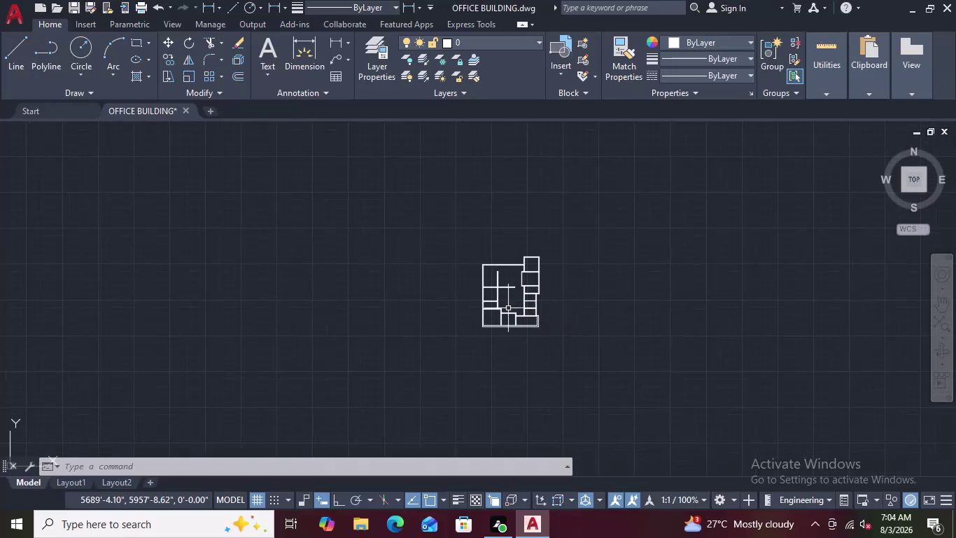
Draw a 4' vertical line with Ortho on, in empty space left of the plan.
scroll(up, 3)
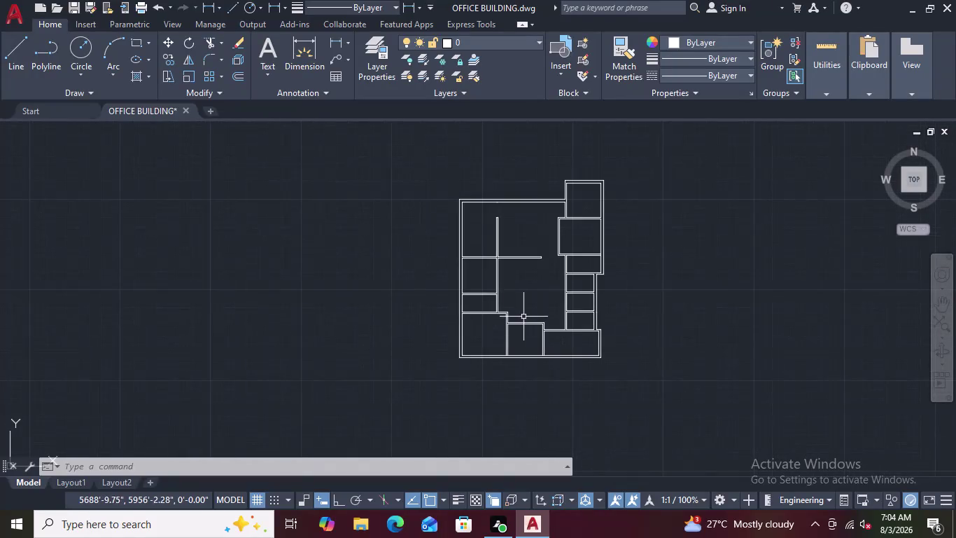
scroll(up, 3)
scroll(down, 3)
scroll(up, 3)
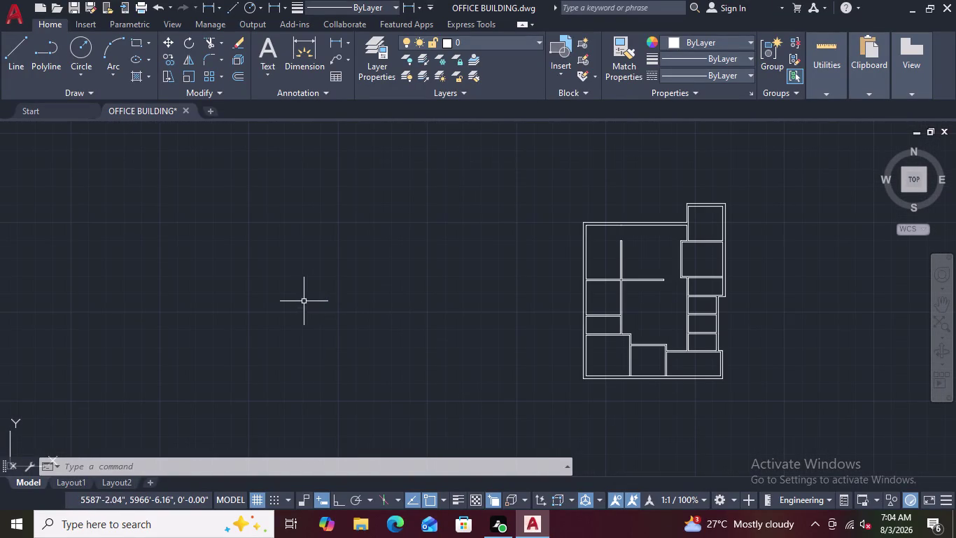
text(L)
key(space)
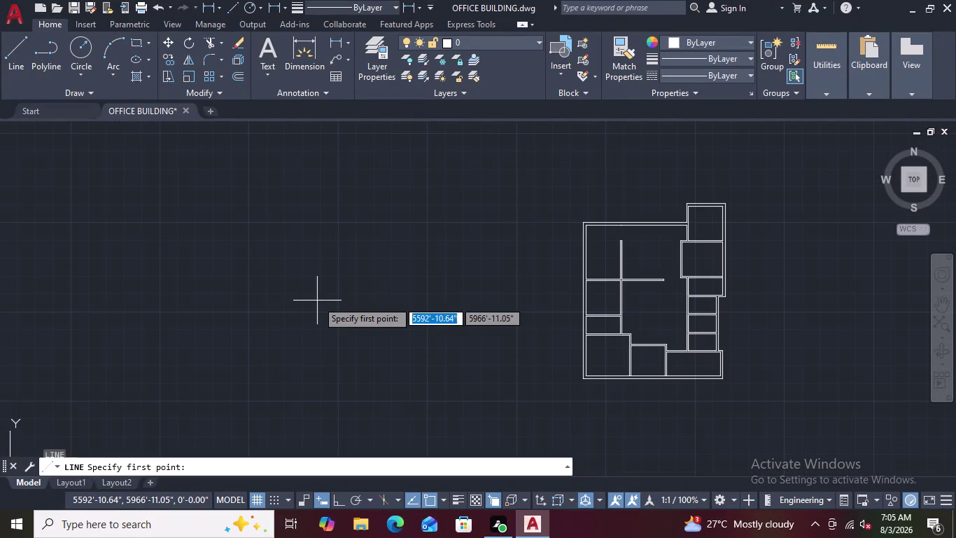
click(365, 203)
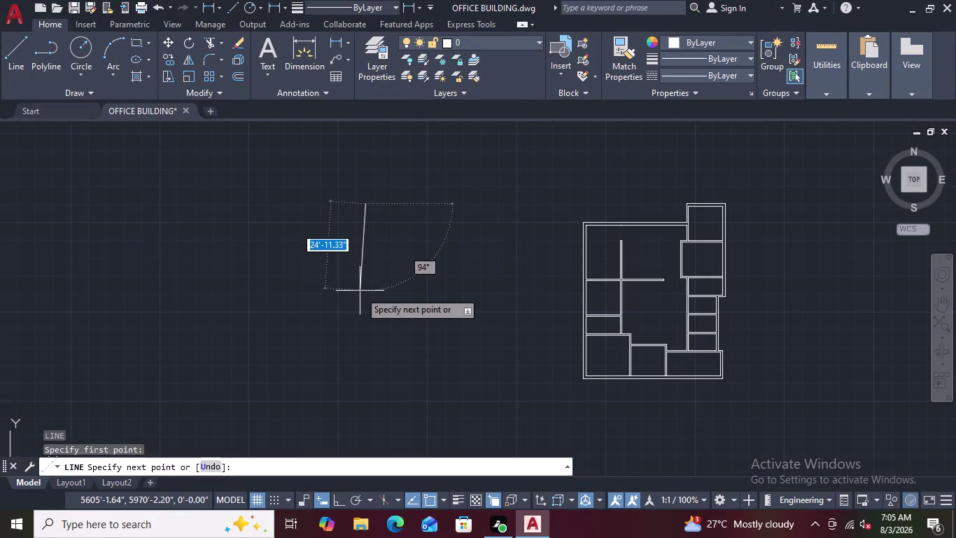
key(F8)
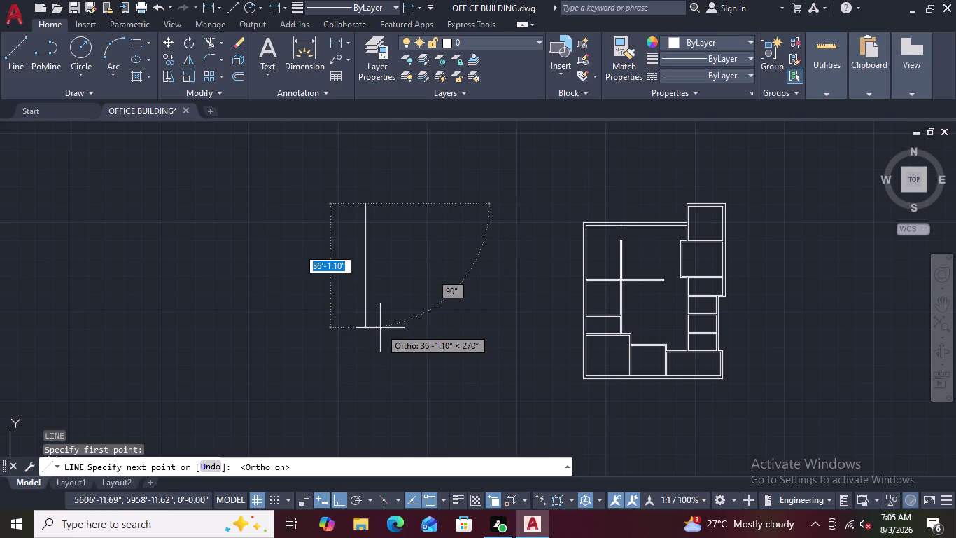
key(4)
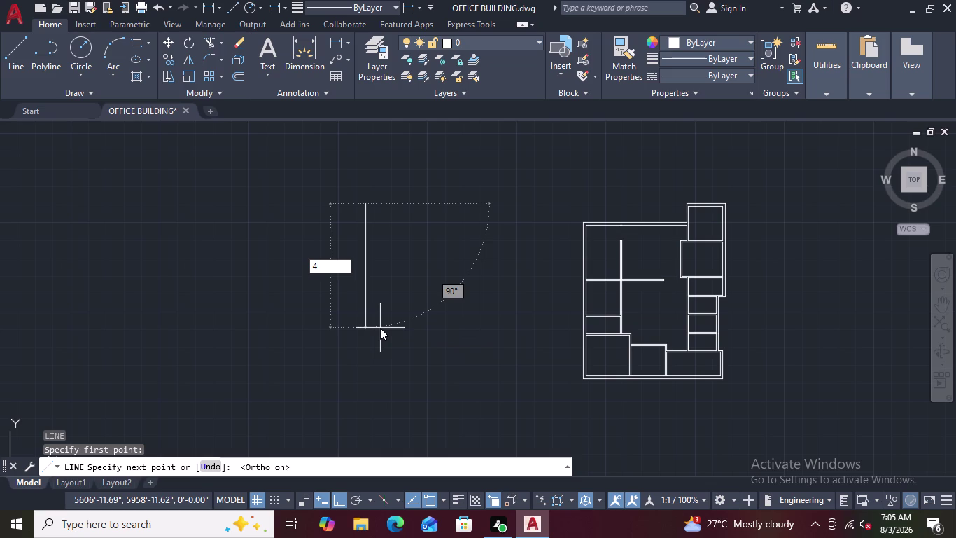
key(apostrophe)
key(Return)
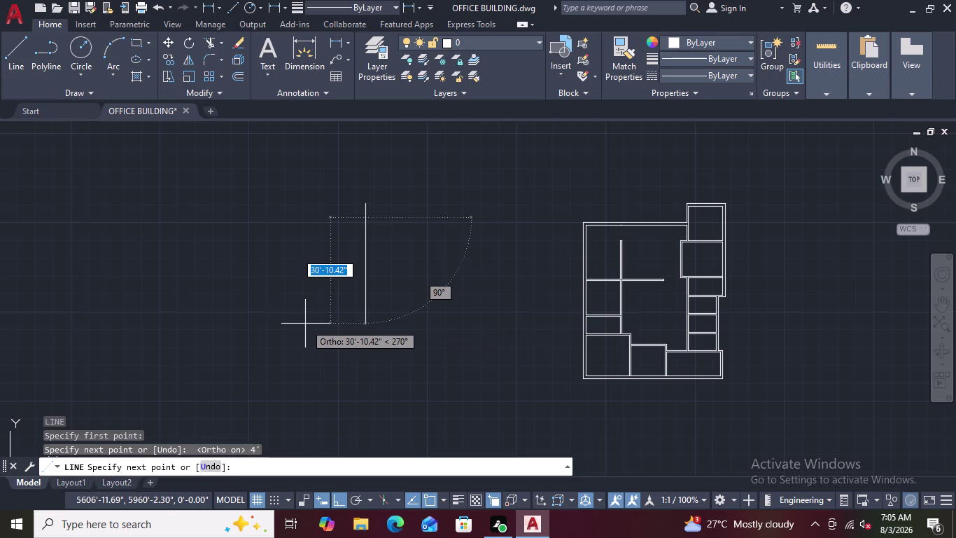
key(Escape)
scroll(up, 3)
scroll(up, 3)
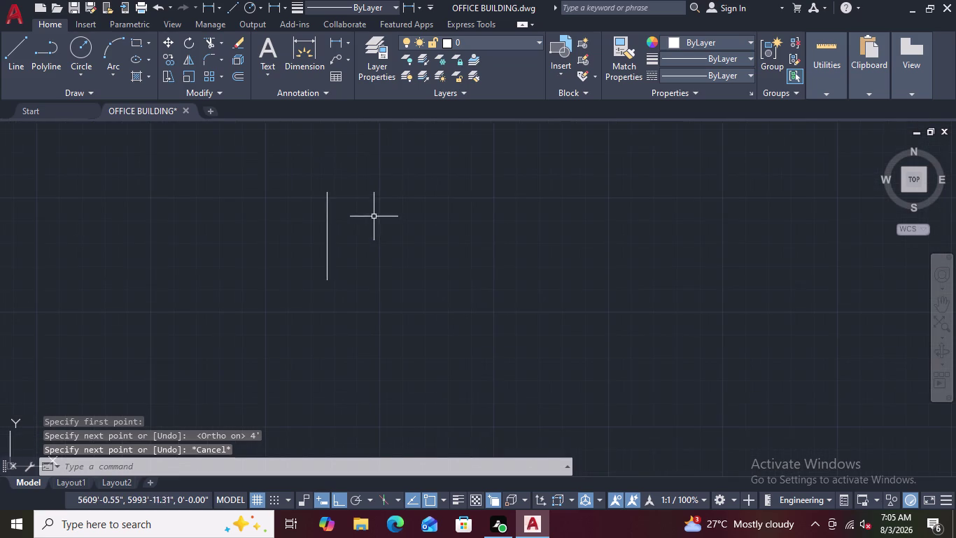
scroll(up, 3)
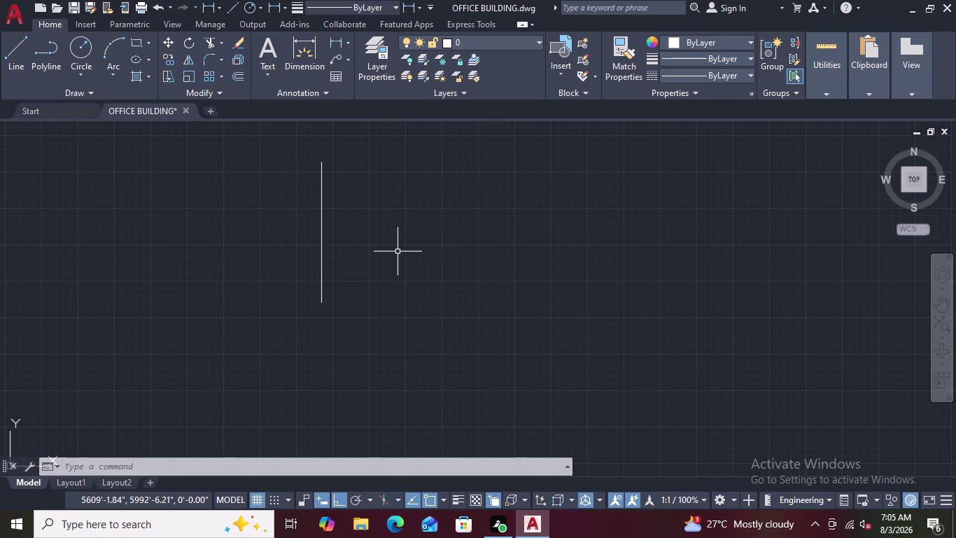
Start an offset of the vertical line at 8 inches, then cancel it.
key(o)
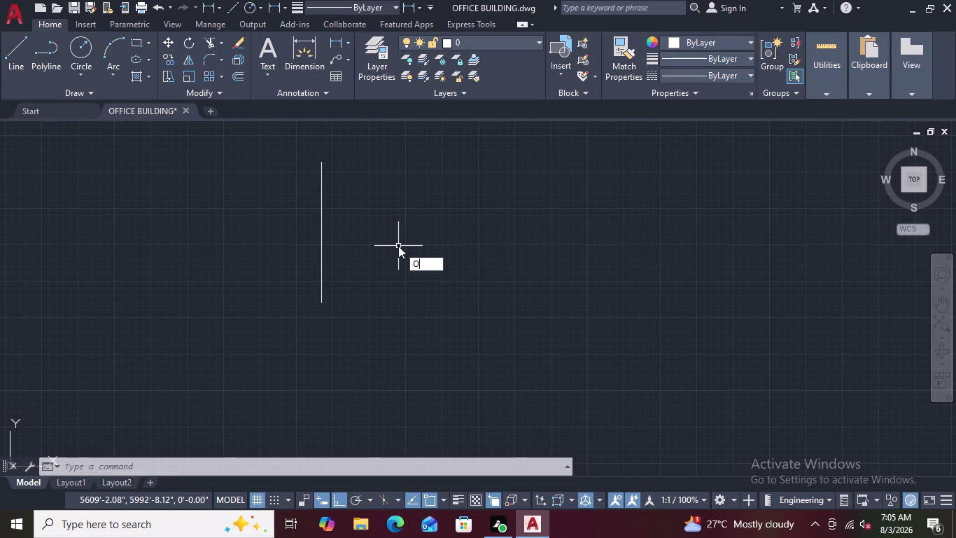
key(space)
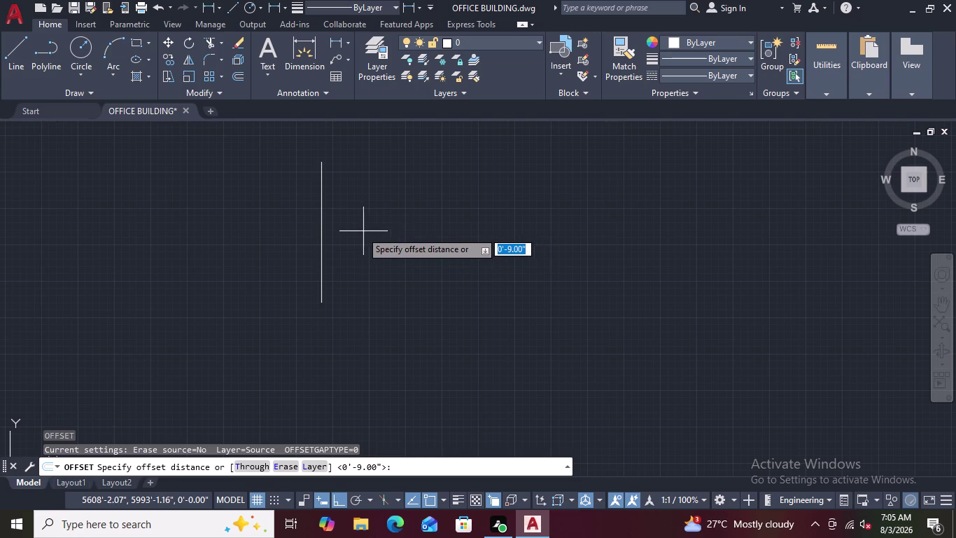
scroll(down, 3)
scroll(up, 3)
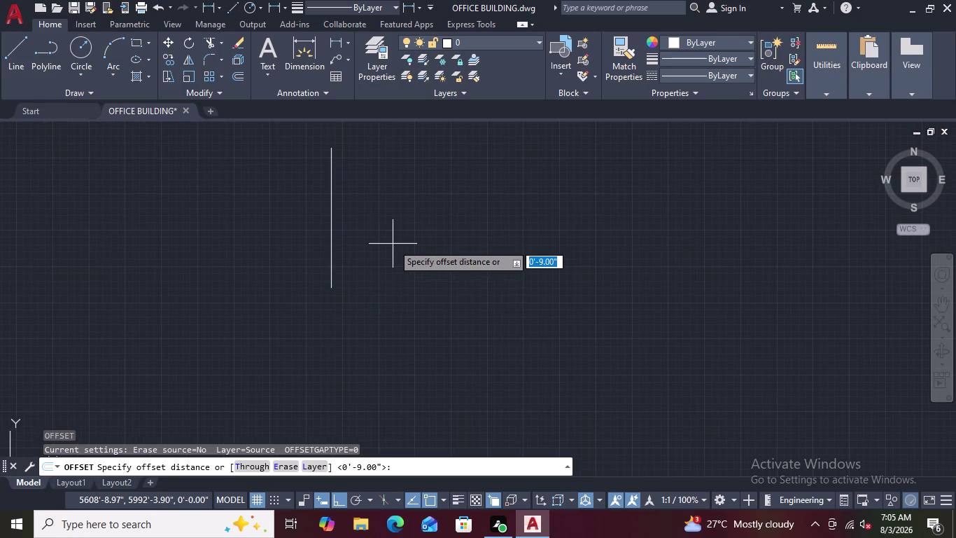
key(8)
key(shift+quotedbl)
key(Return)
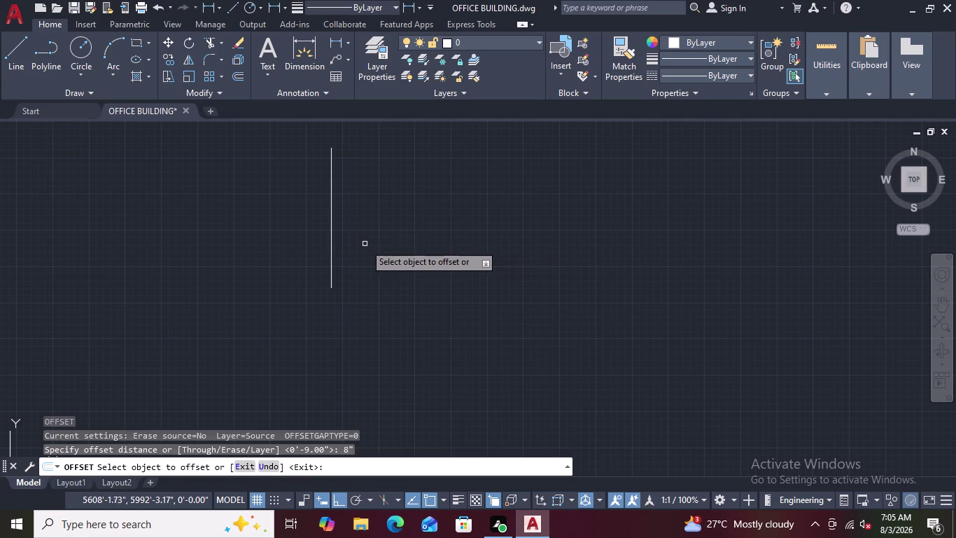
click(331, 212)
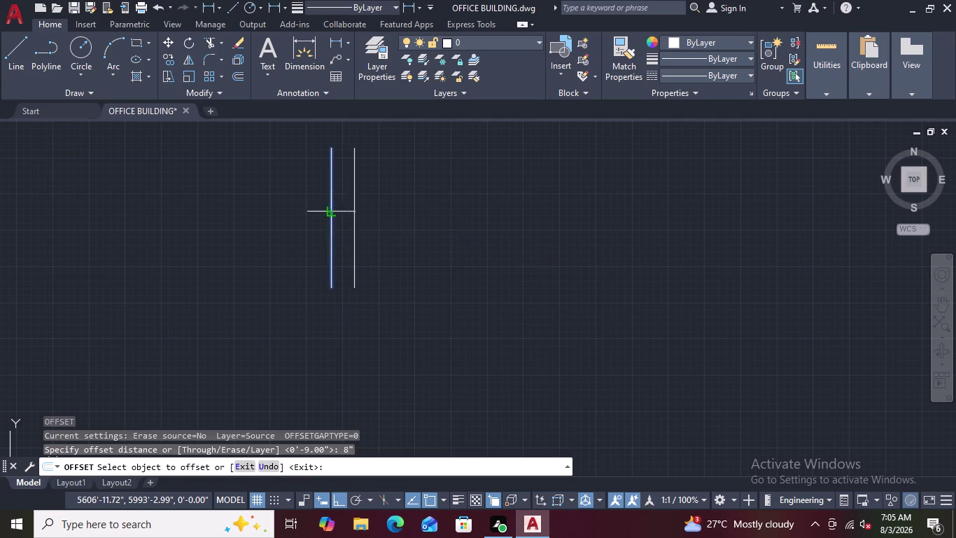
key(Escape)
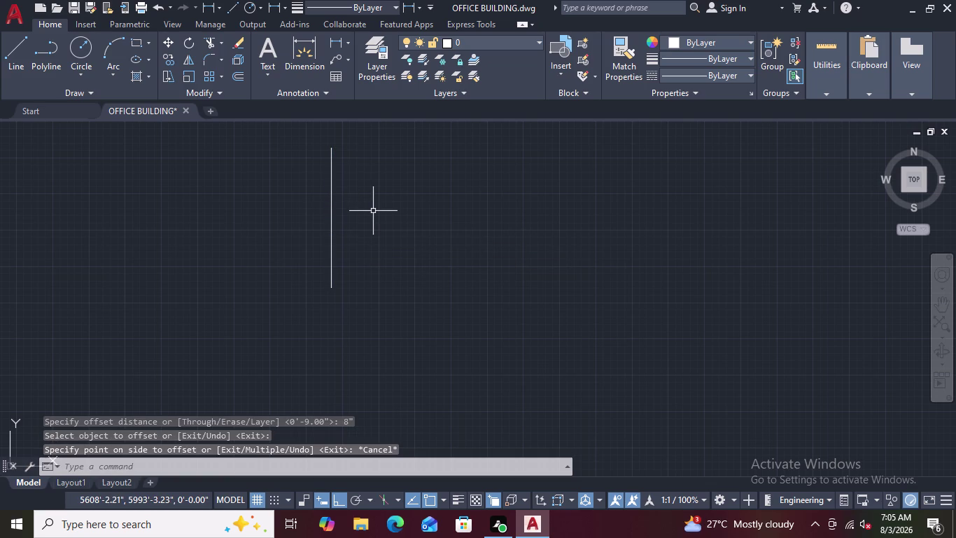
Offset the vertical line 9 inches to its right.
key(space)
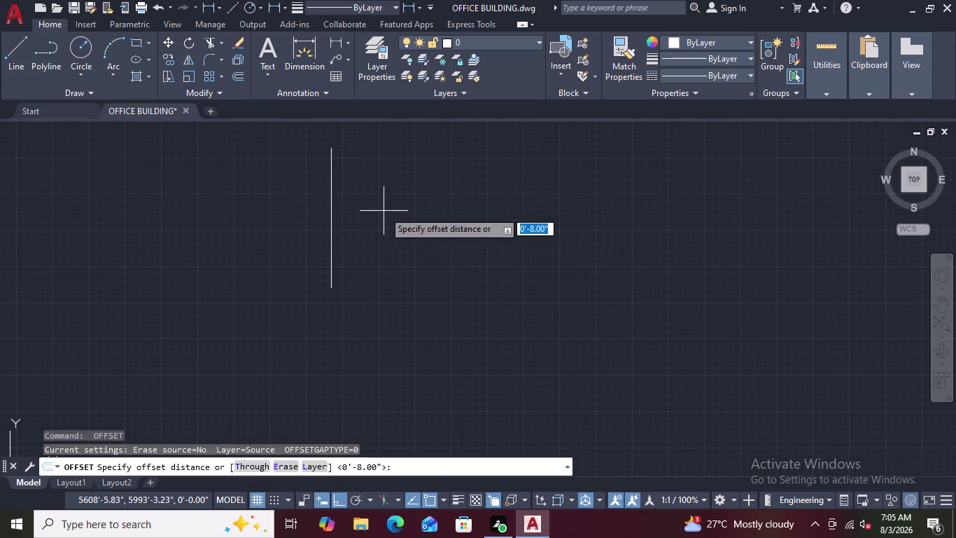
key(9)
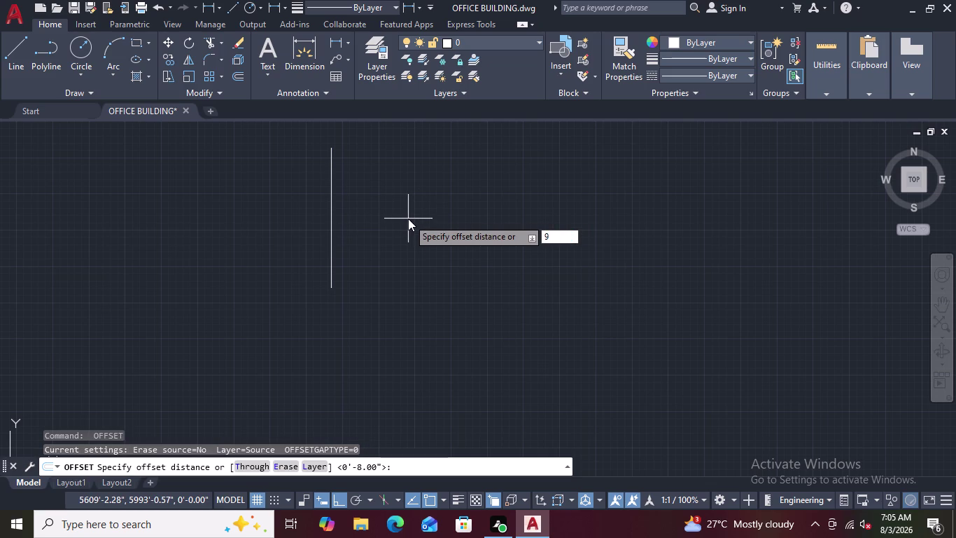
key(shift+quotedbl)
key(Return)
click(331, 217)
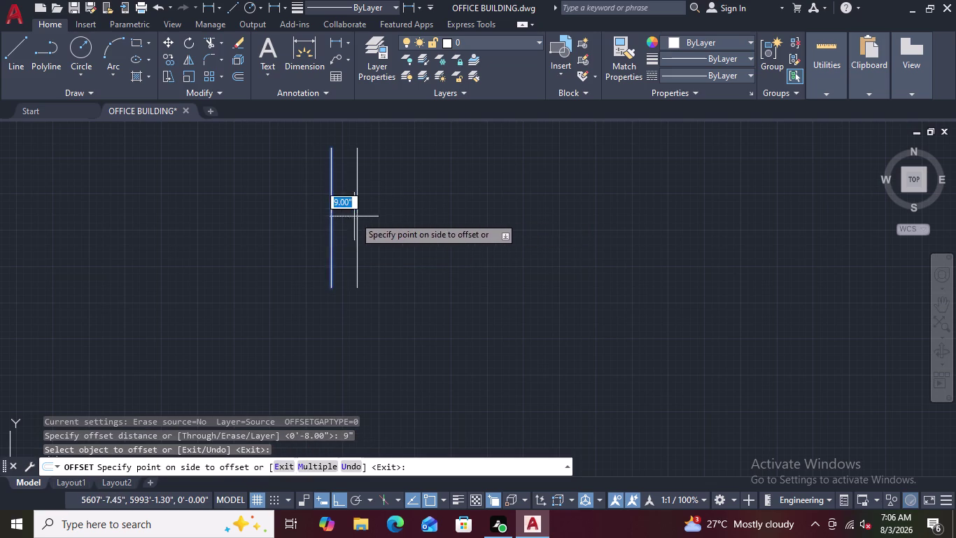
click(355, 217)
scroll(down, 3)
scroll(down, 3)
key(Escape)
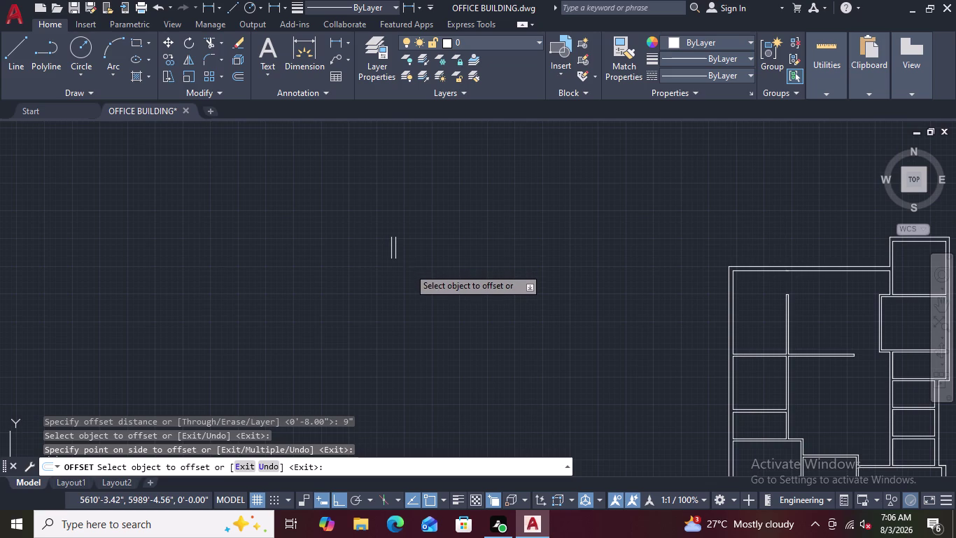
key(Escape)
key(Escape)
key(Escape)
key(Escape)
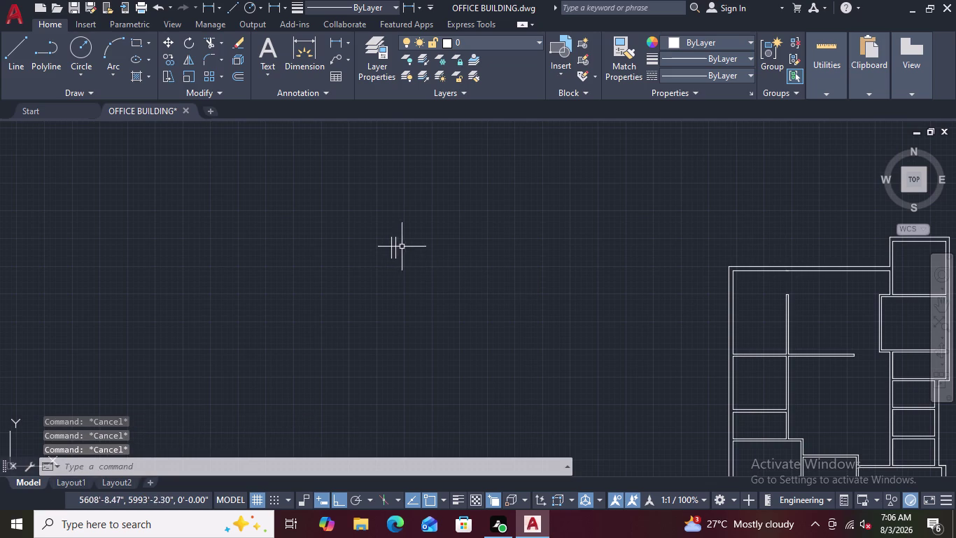
scroll(up, 3)
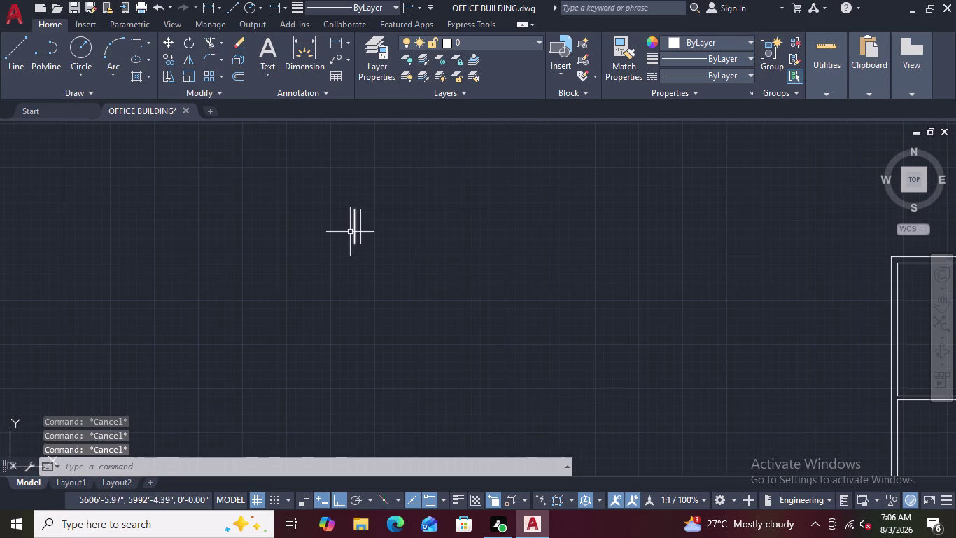
scroll(up, 3)
scroll(up, 3)
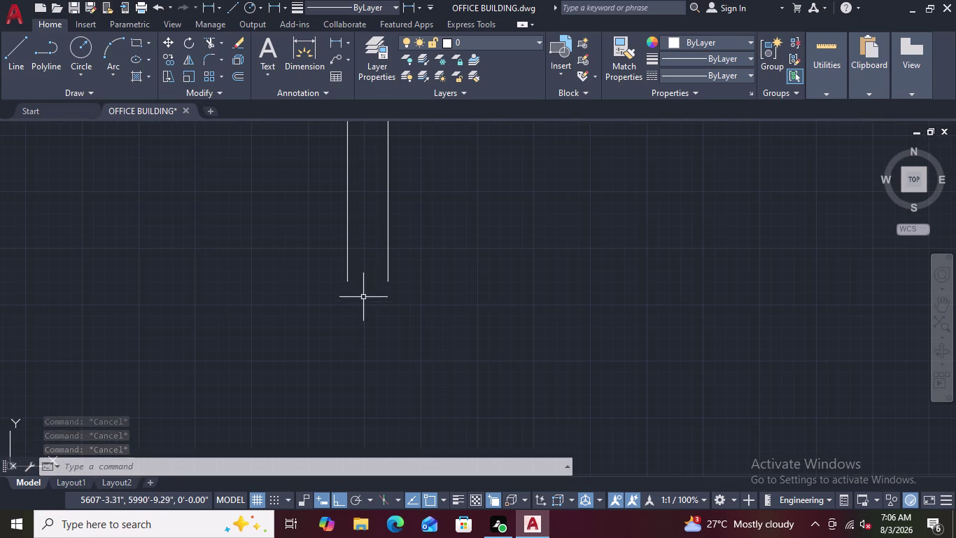
text(L)
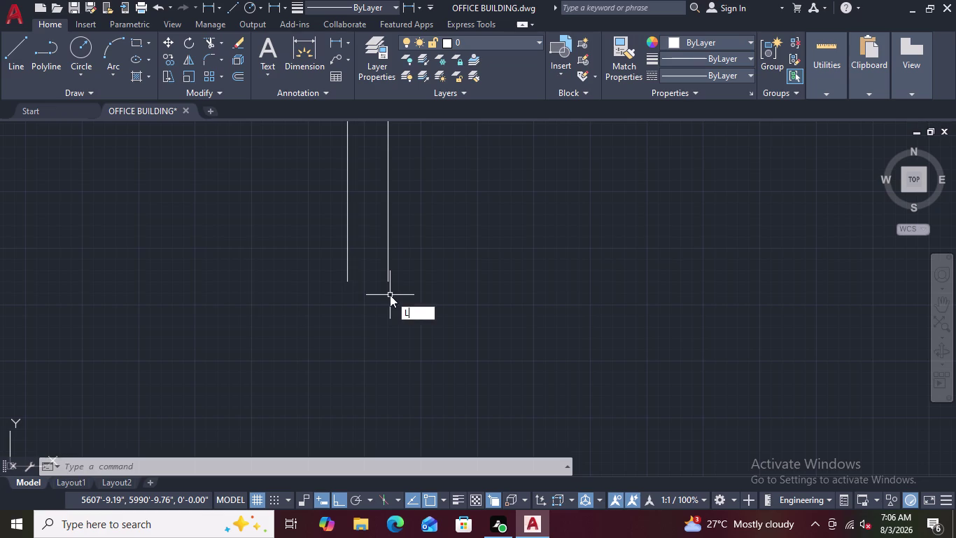
key(space)
click(345, 284)
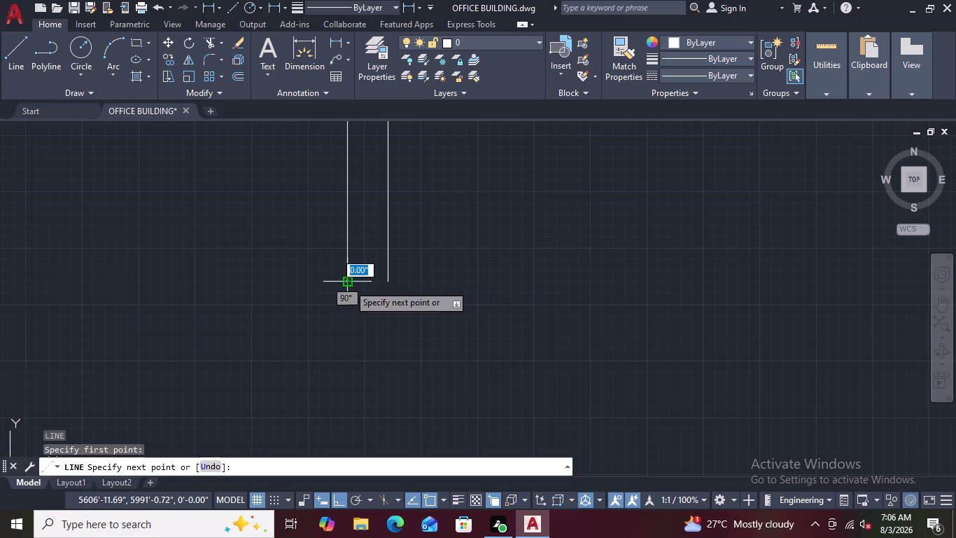
click(390, 285)
scroll(down, 3)
key(Escape)
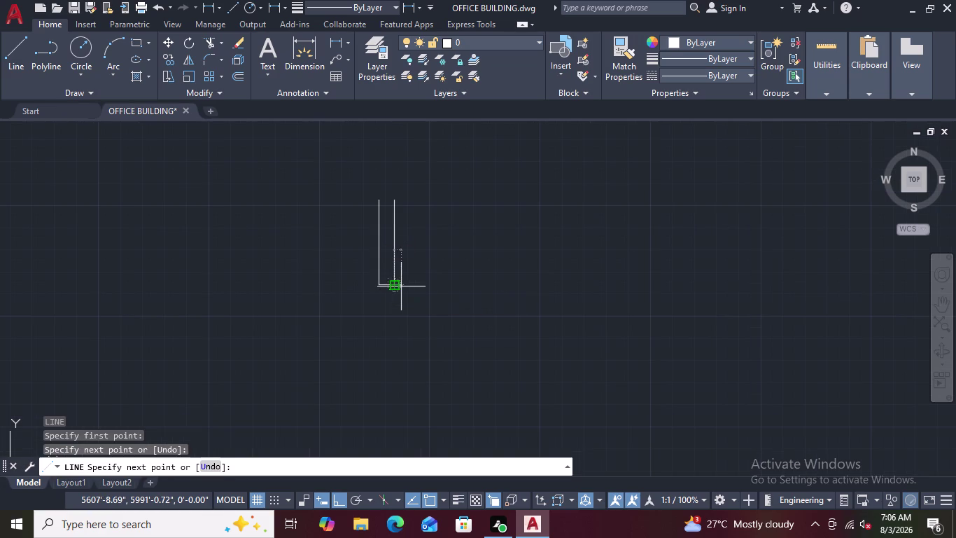
key(space)
scroll(up, 3)
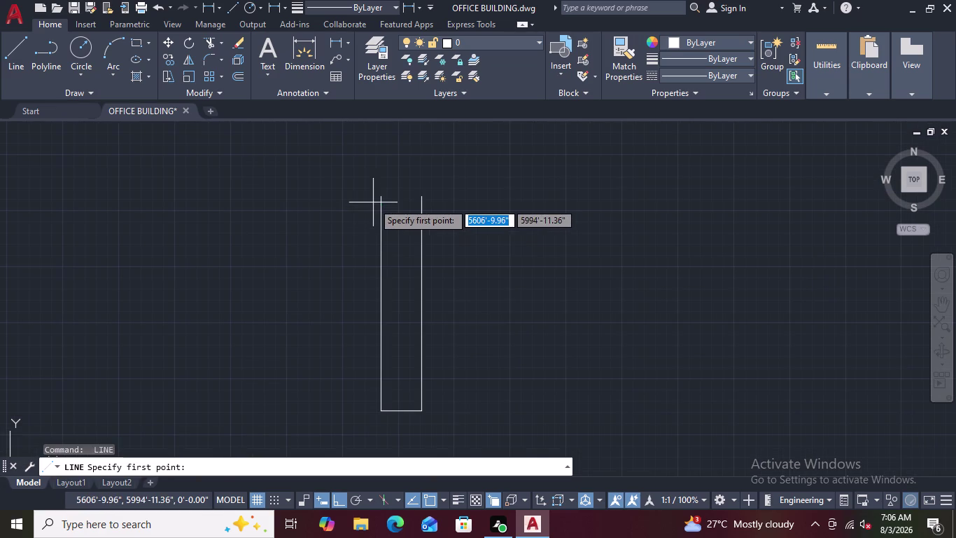
click(381, 201)
click(421, 198)
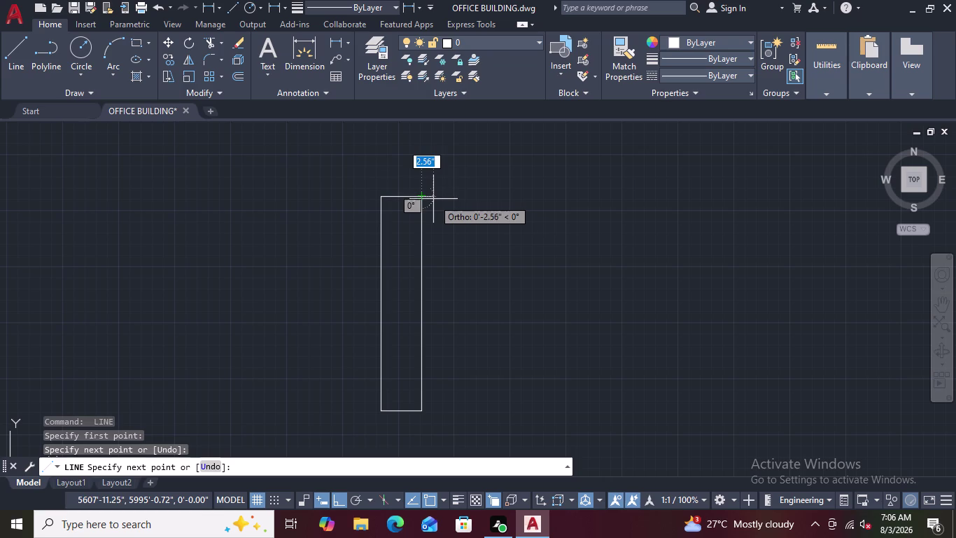
key(space)
scroll(down, 3)
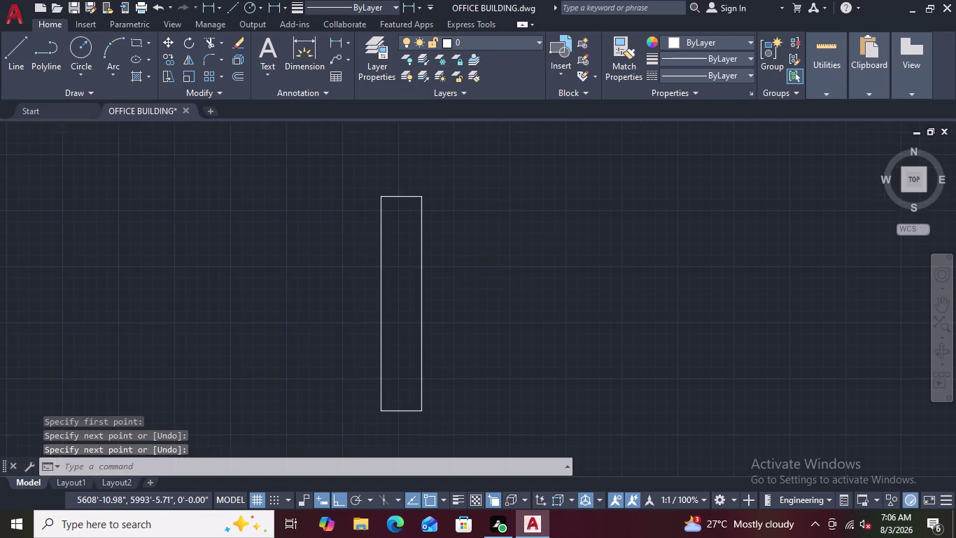
scroll(up, 3)
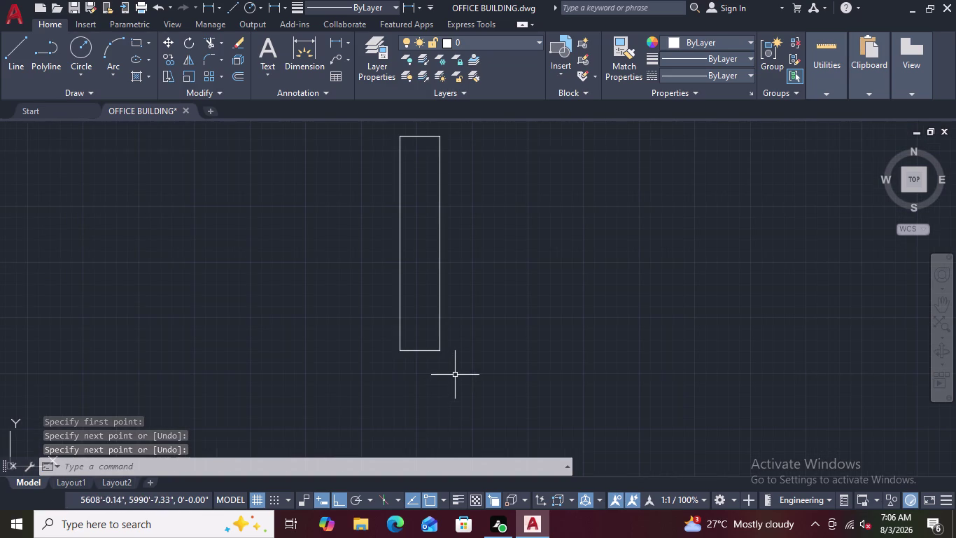
text(L)
key(space)
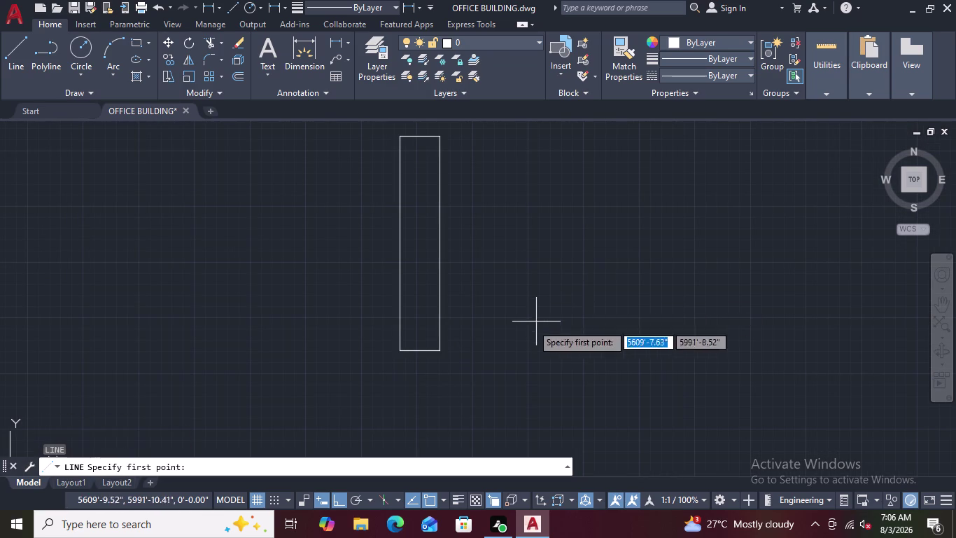
click(417, 352)
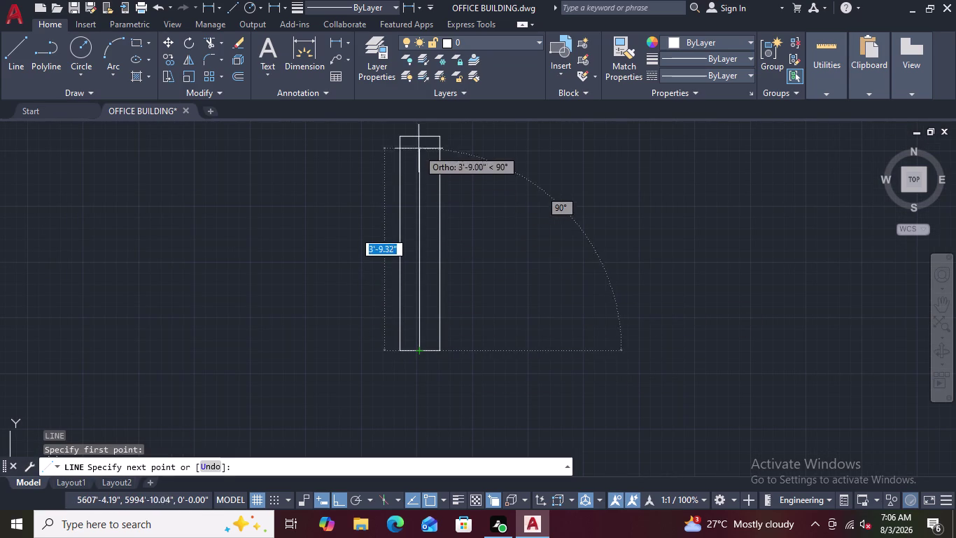
click(420, 133)
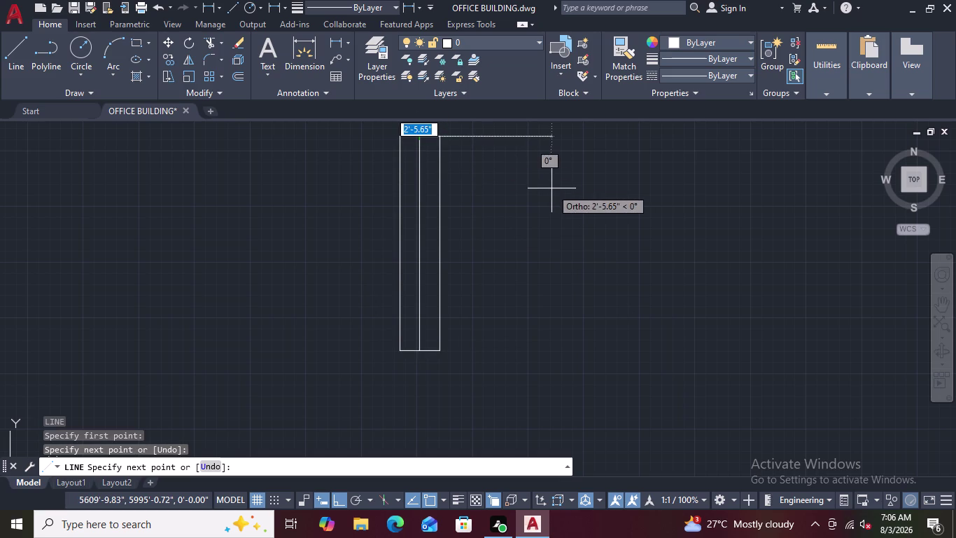
key(Escape)
scroll(up, 3)
scroll(down, 3)
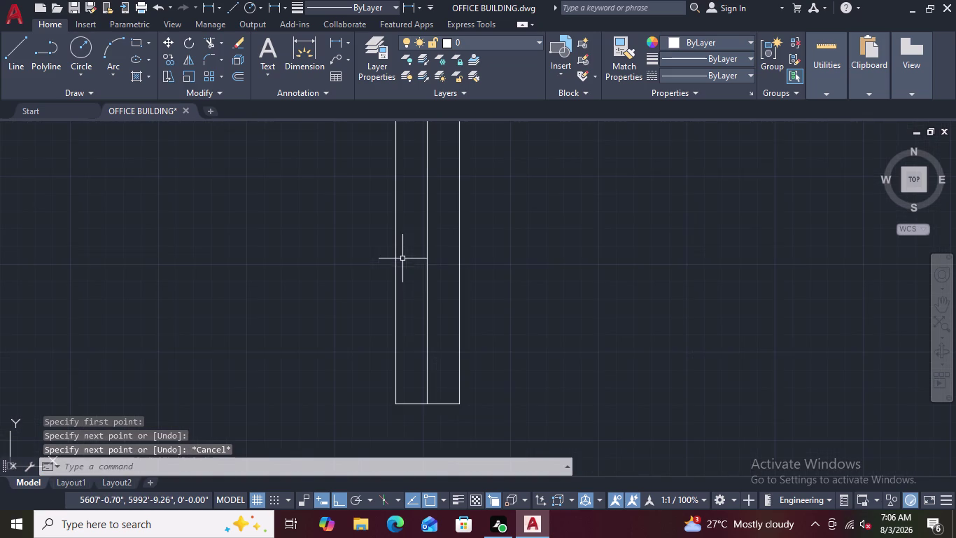
scroll(up, 3)
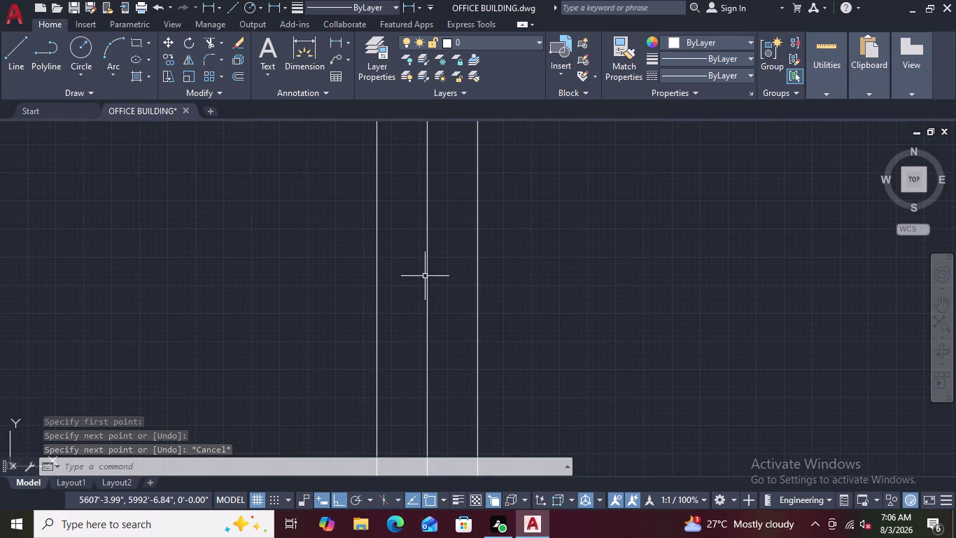
scroll(down, 3)
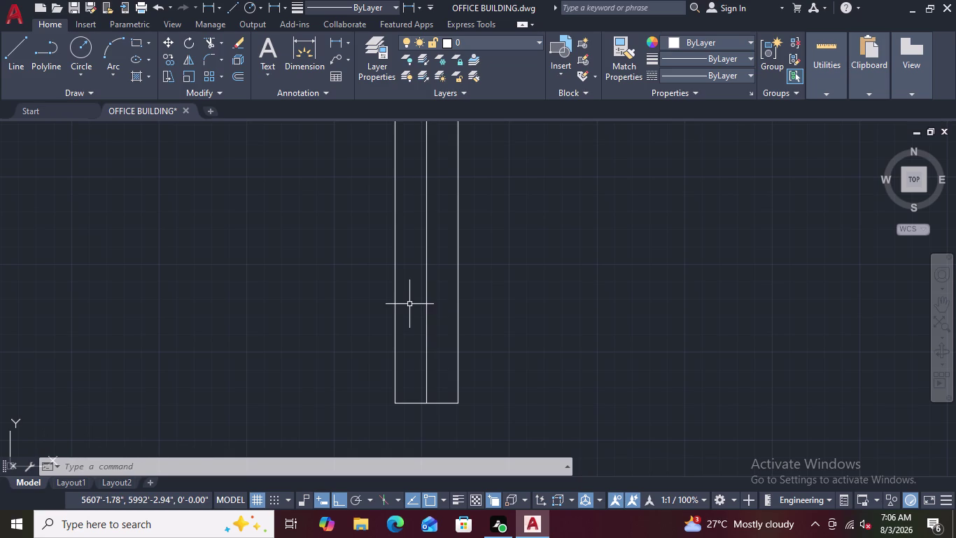
scroll(up, 3)
scroll(down, 3)
scroll(up, 3)
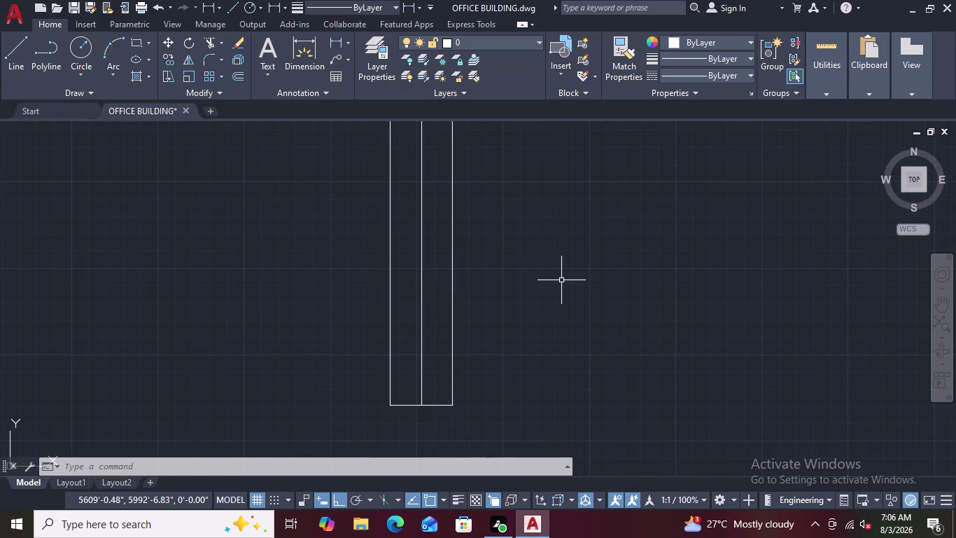
text(O)
key(space)
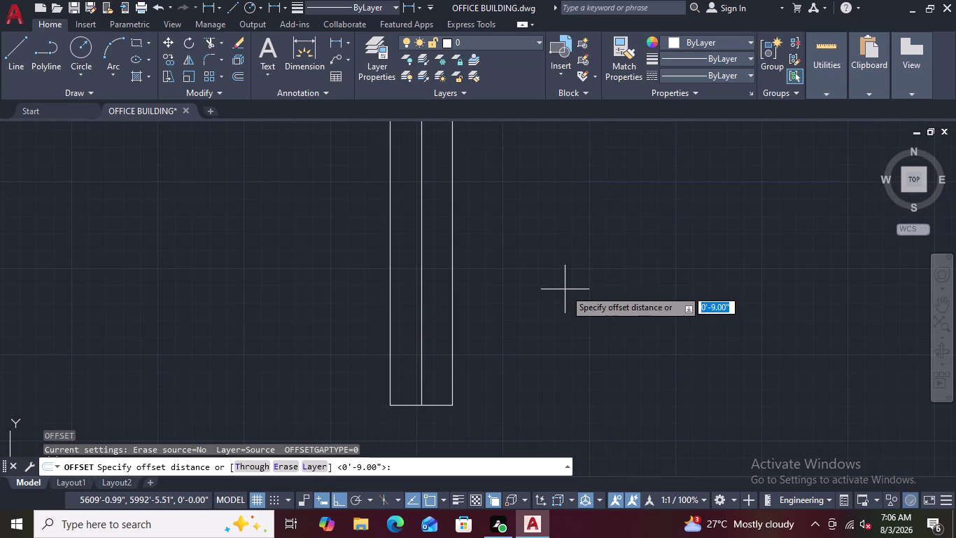
text(0.08)
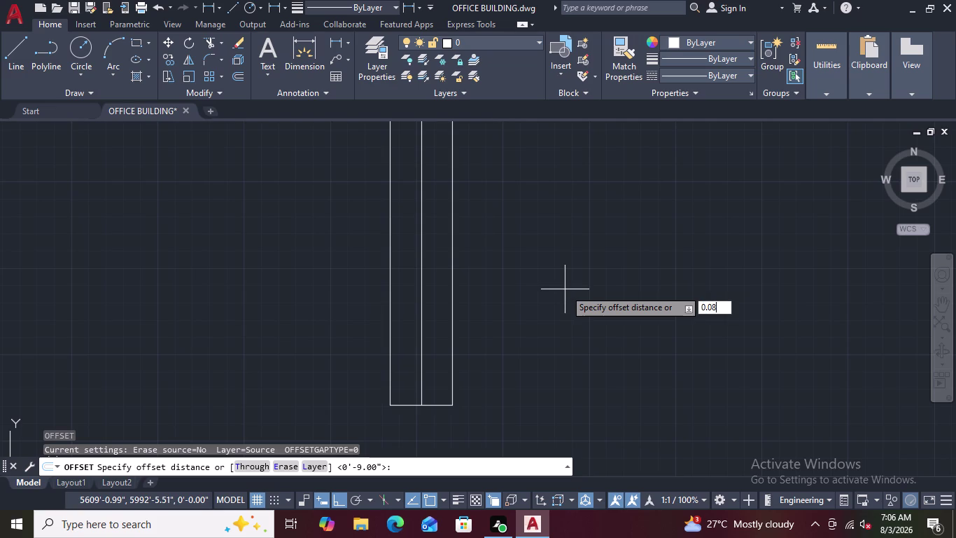
key(Return)
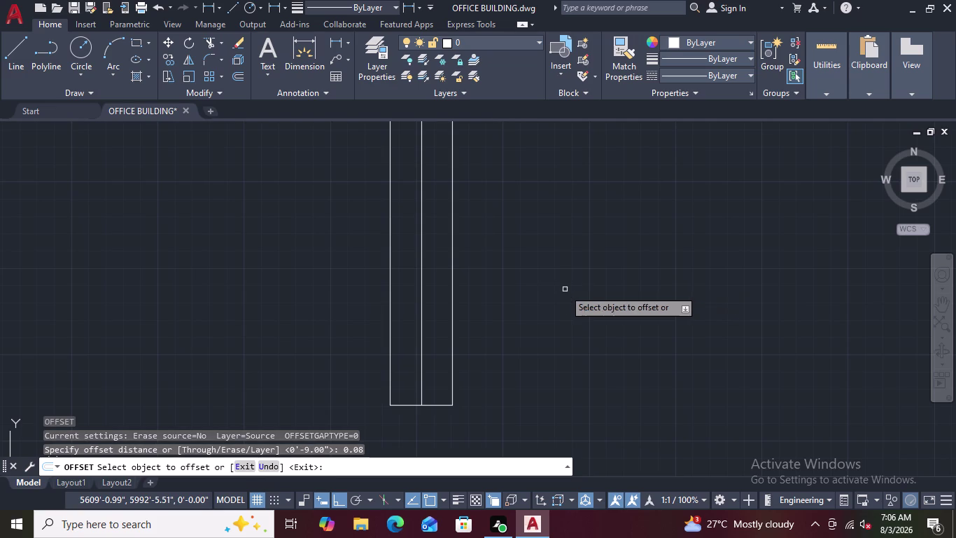
click(391, 246)
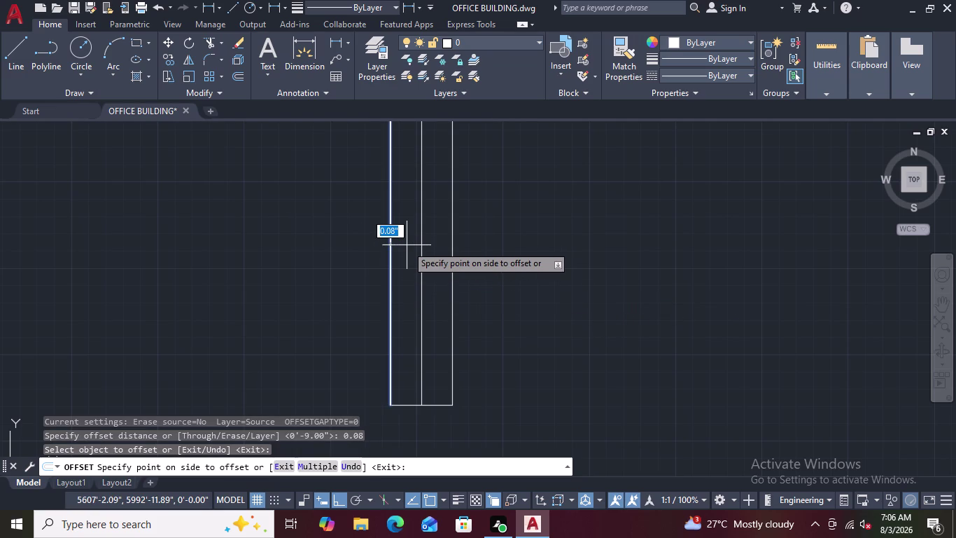
click(407, 245)
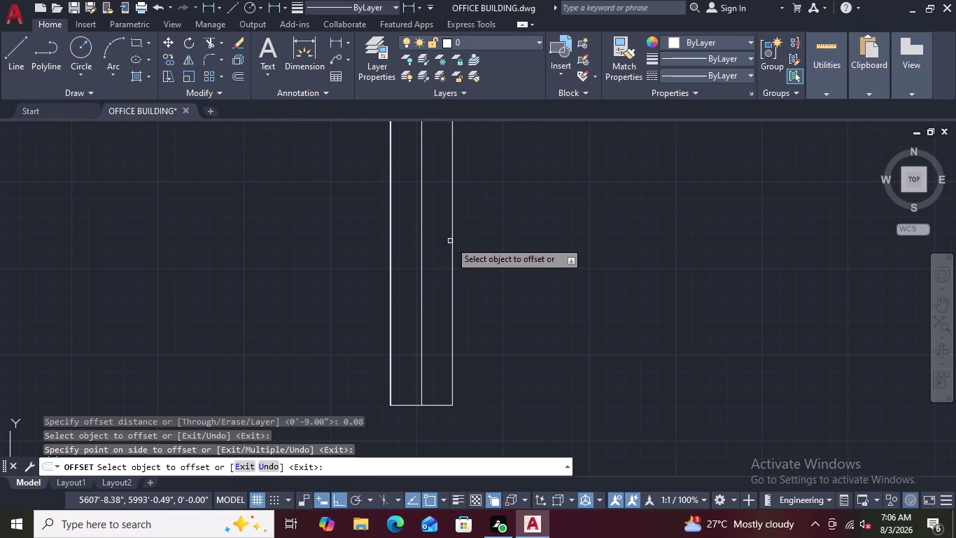
click(453, 239)
click(444, 240)
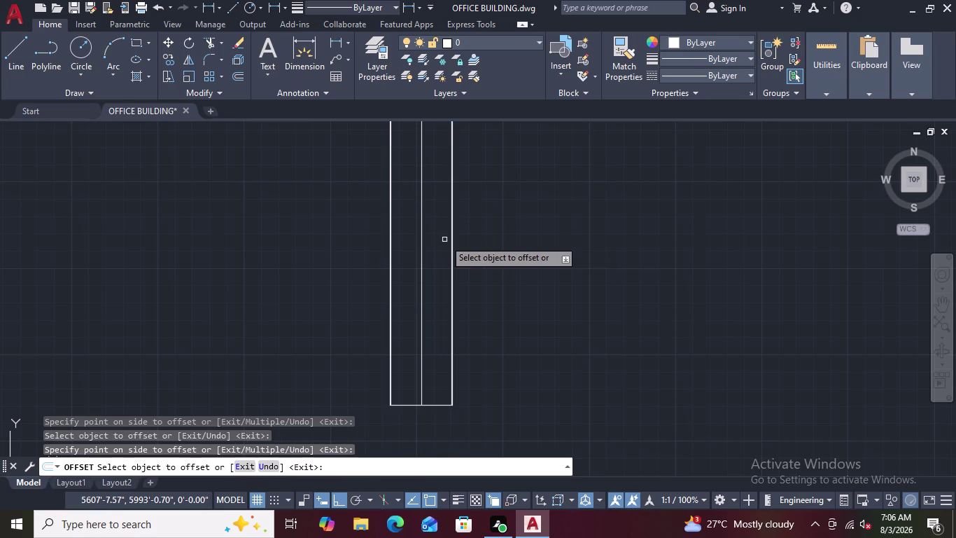
scroll(up, 3)
scroll(up, 3)
scroll(up, 3)
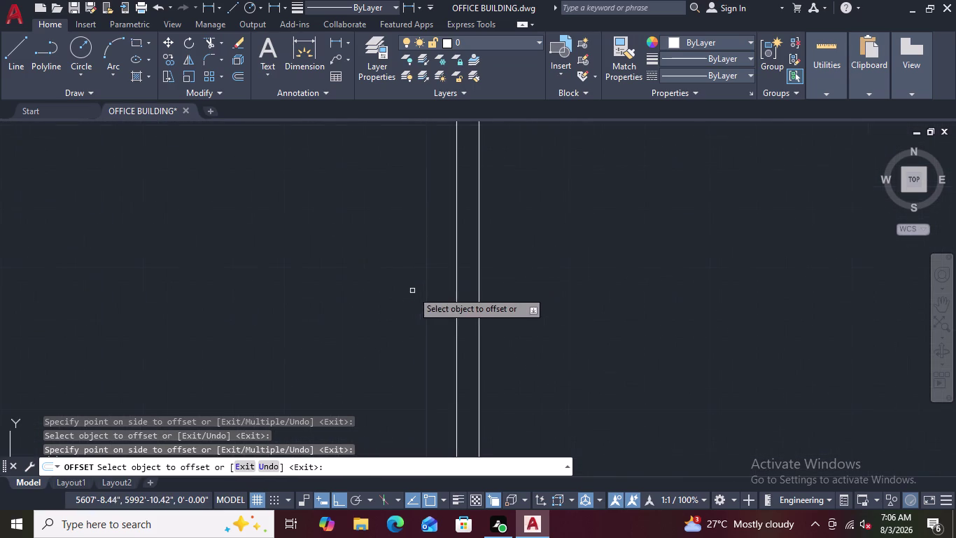
click(455, 281)
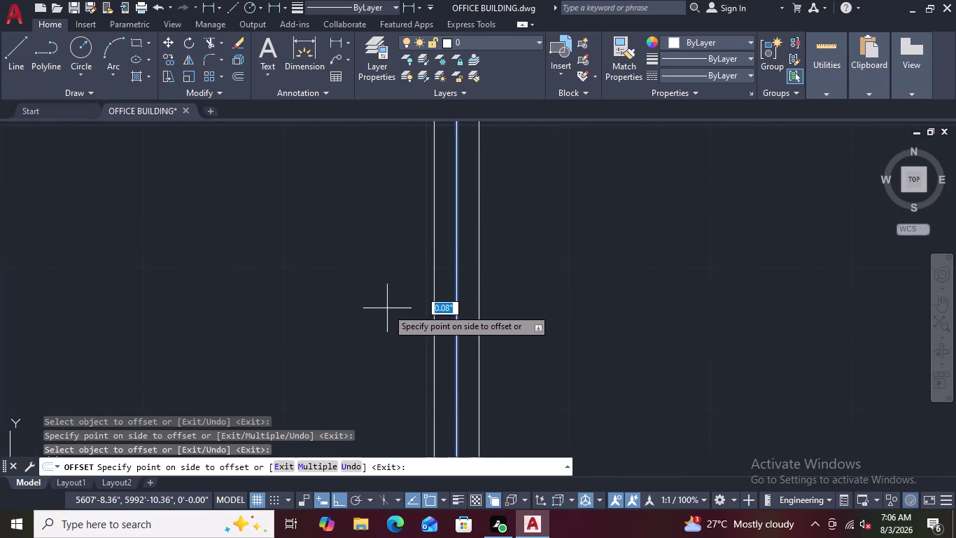
scroll(down, 3)
key(Escape)
key(Escape)
scroll(up, 3)
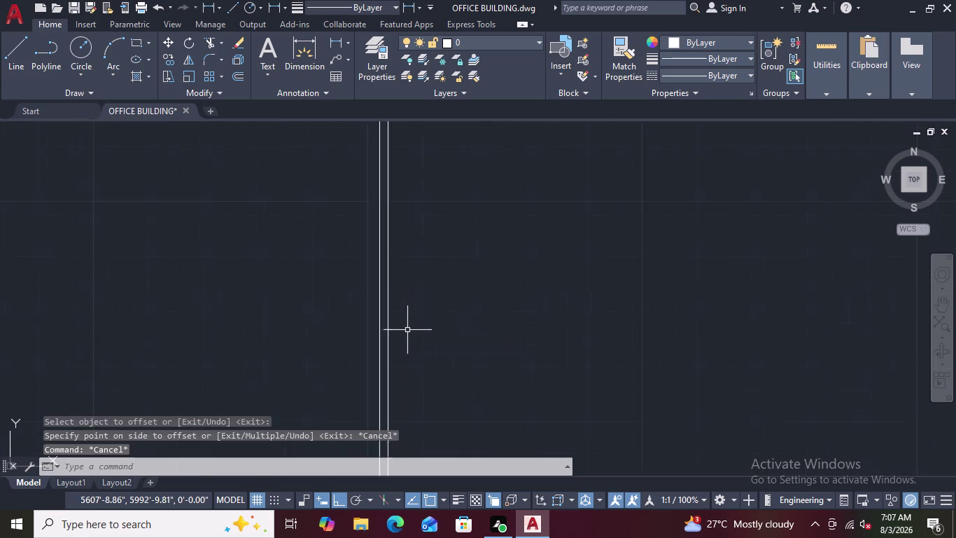
scroll(up, 3)
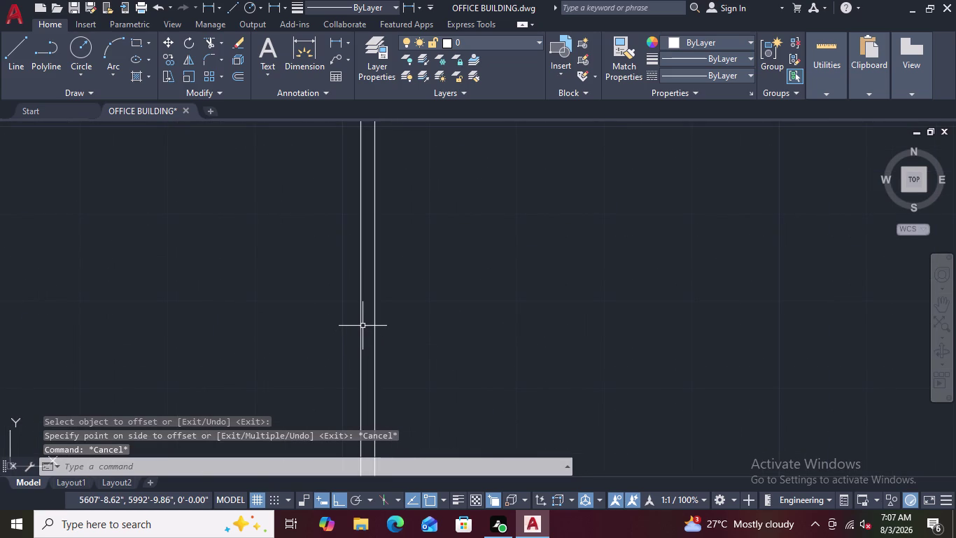
click(362, 326)
scroll(down, 3)
scroll(down, 3)
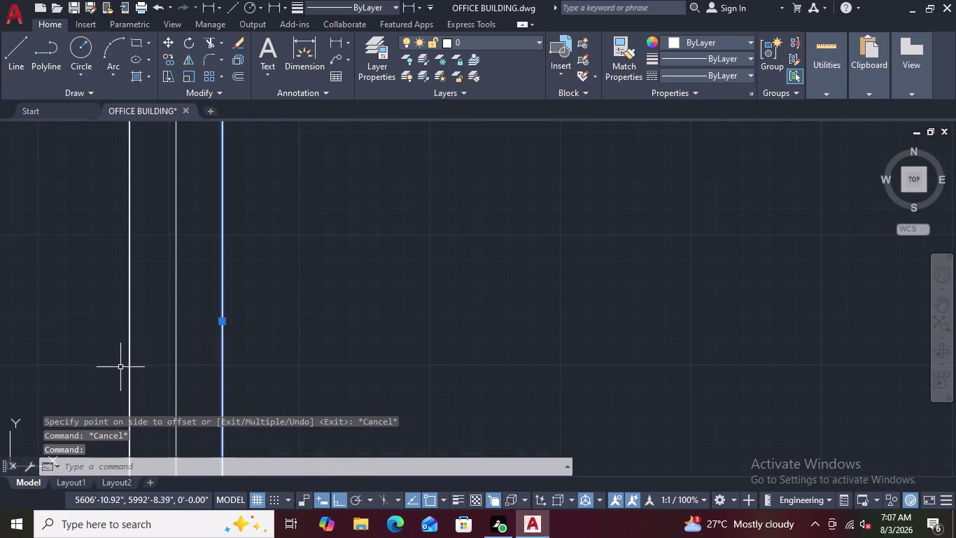
scroll(up, 3)
scroll(up, 3)
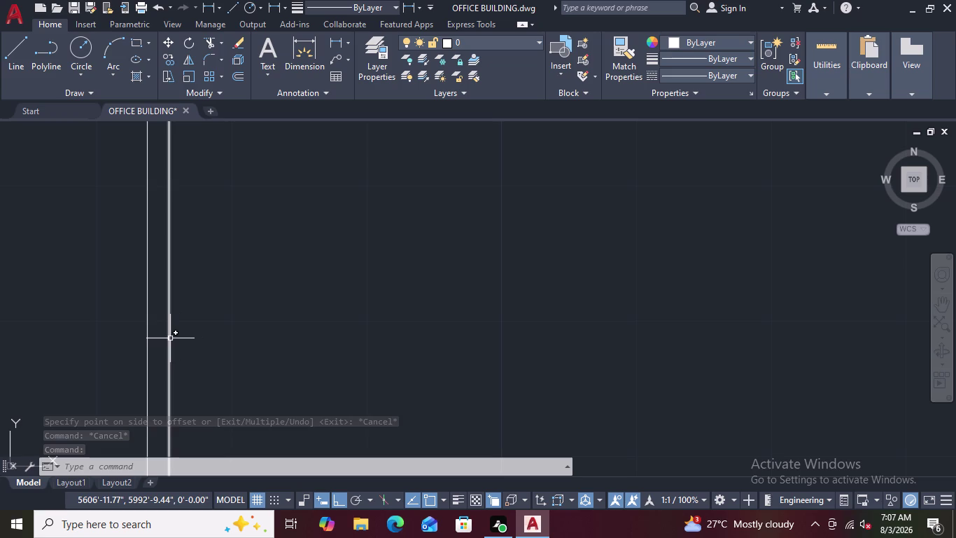
click(170, 338)
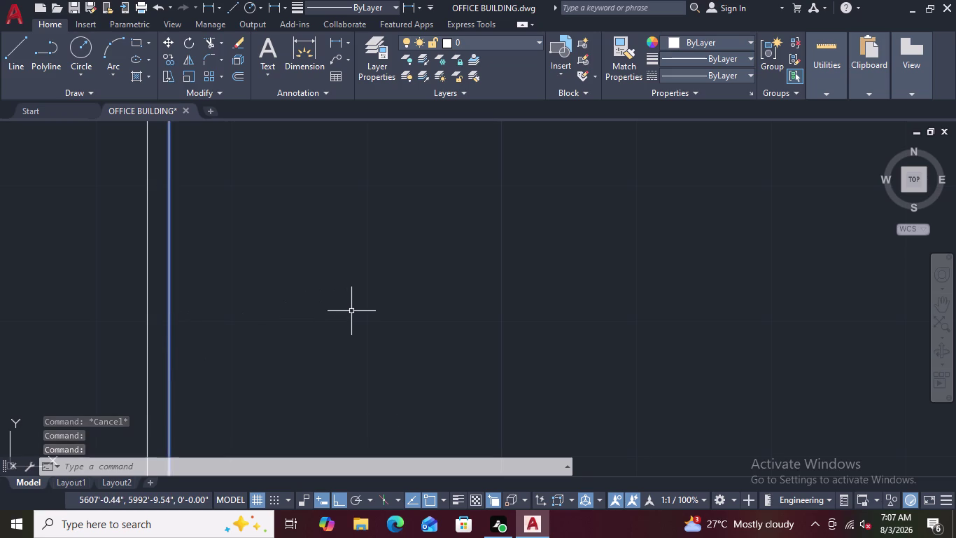
key(Delete)
scroll(down, 3)
scroll(down, 3)
scroll(down, 3)
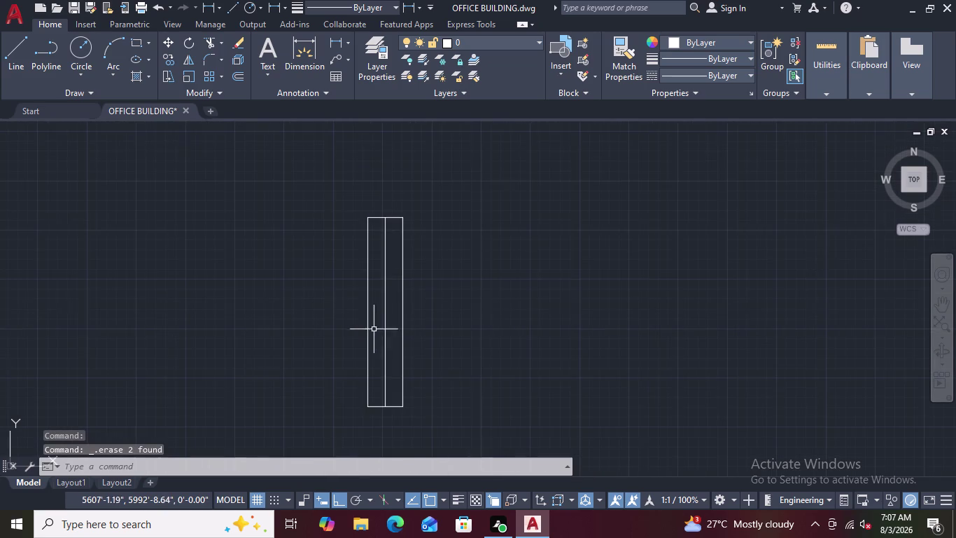
scroll(up, 3)
scroll(up, 3)
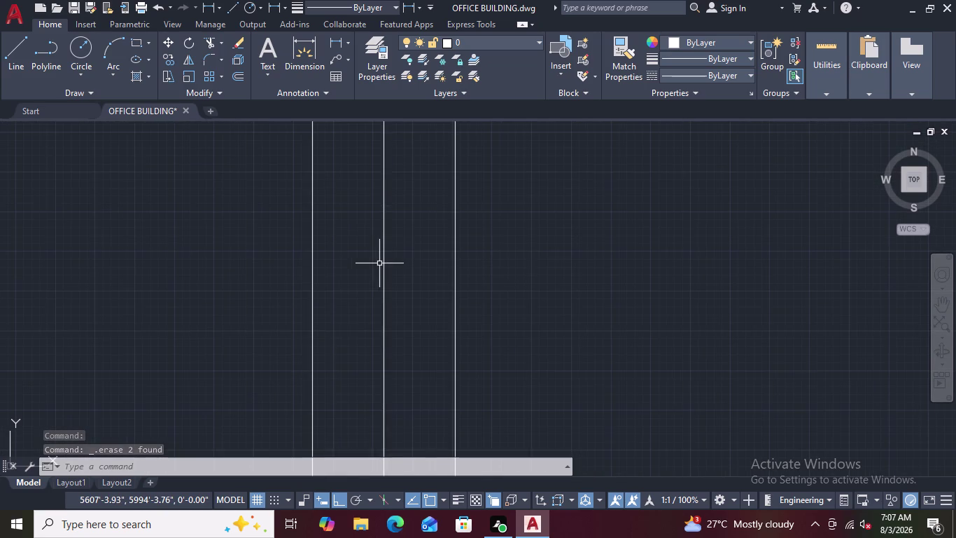
scroll(down, 3)
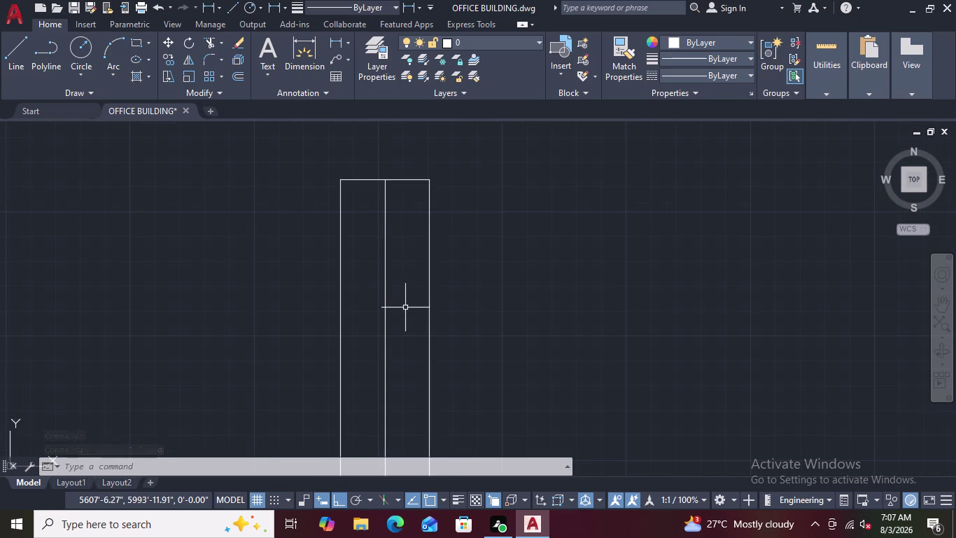
key(space)
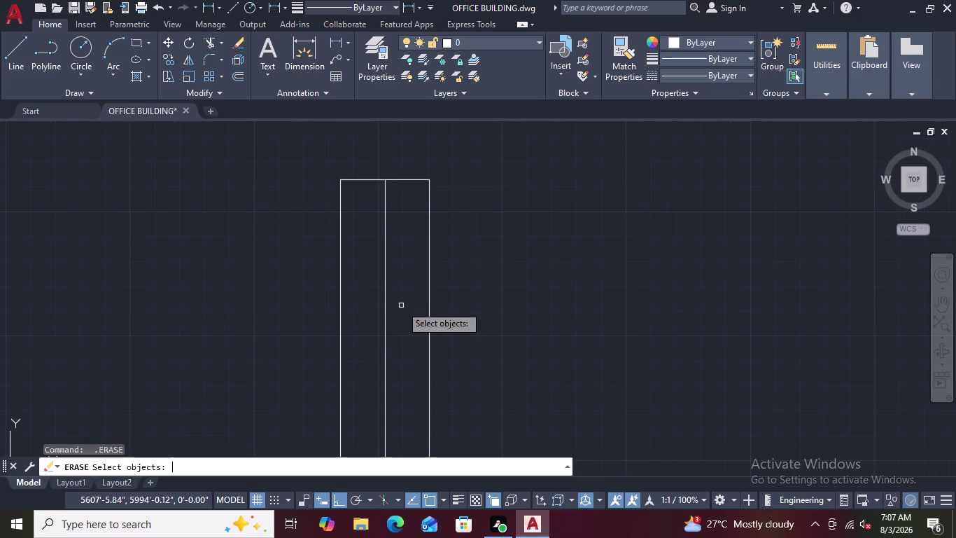
key(Escape)
text(O)
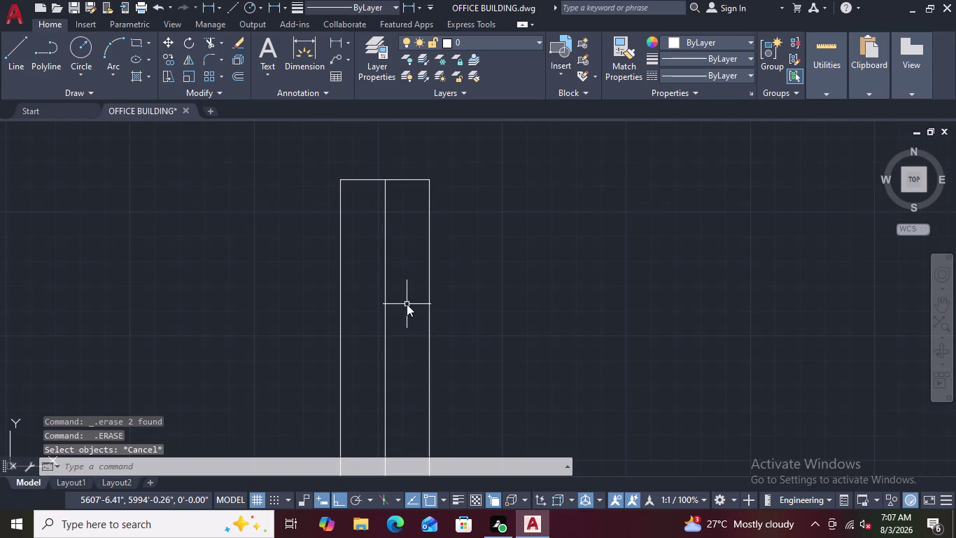
key(space)
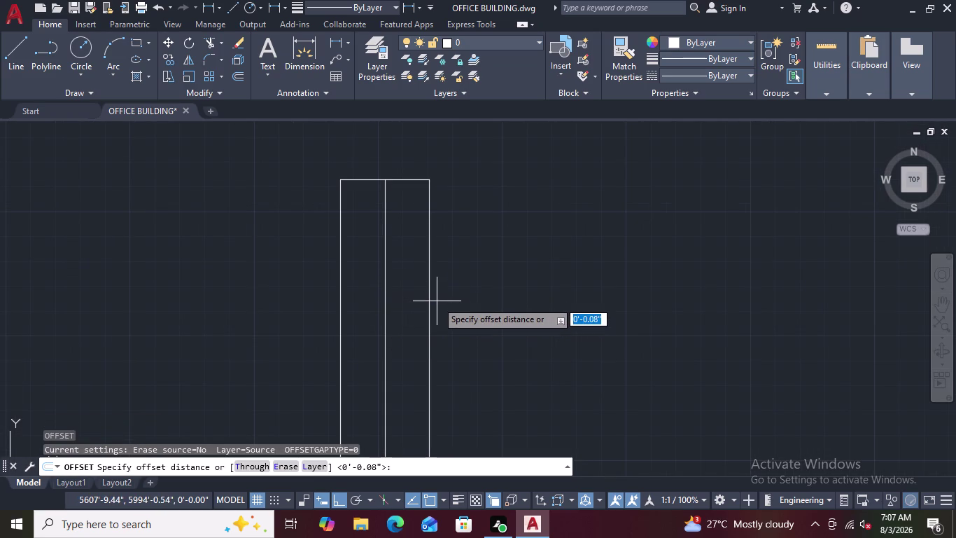
text(0.2)
key(Return)
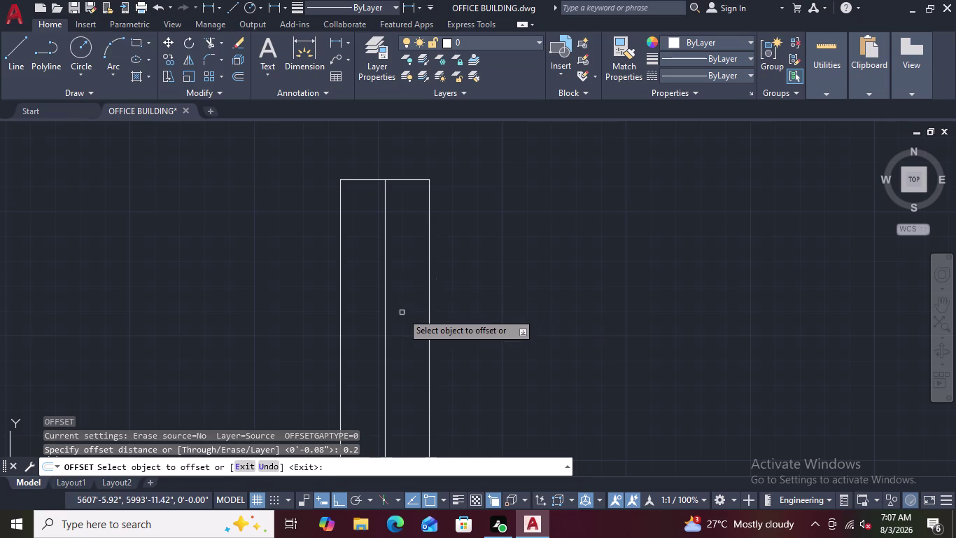
click(386, 304)
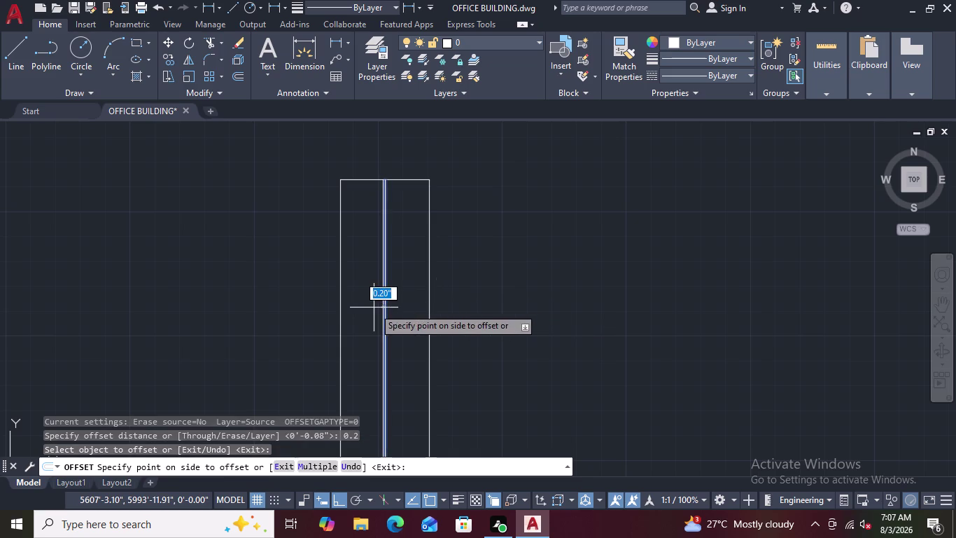
click(374, 308)
scroll(up, 3)
click(389, 309)
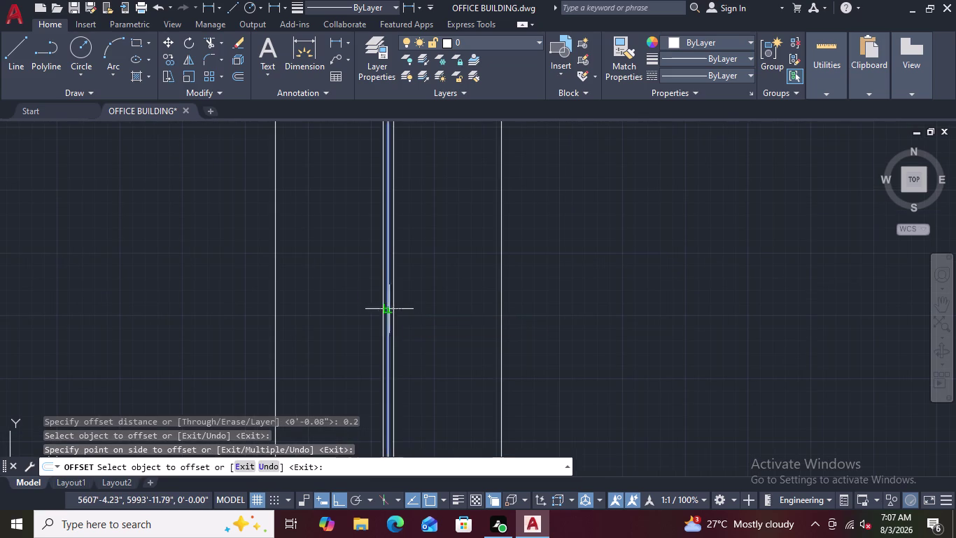
click(418, 309)
scroll(down, 3)
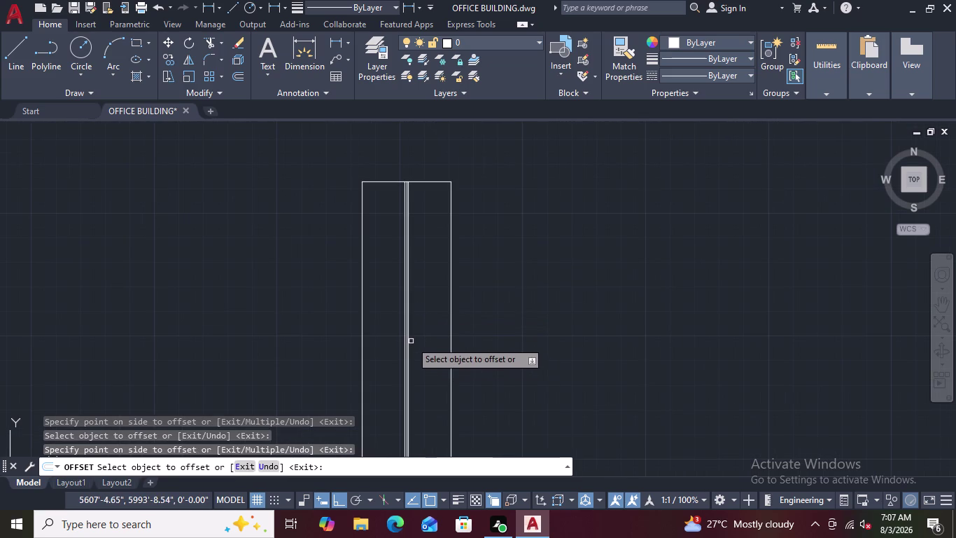
scroll(up, 3)
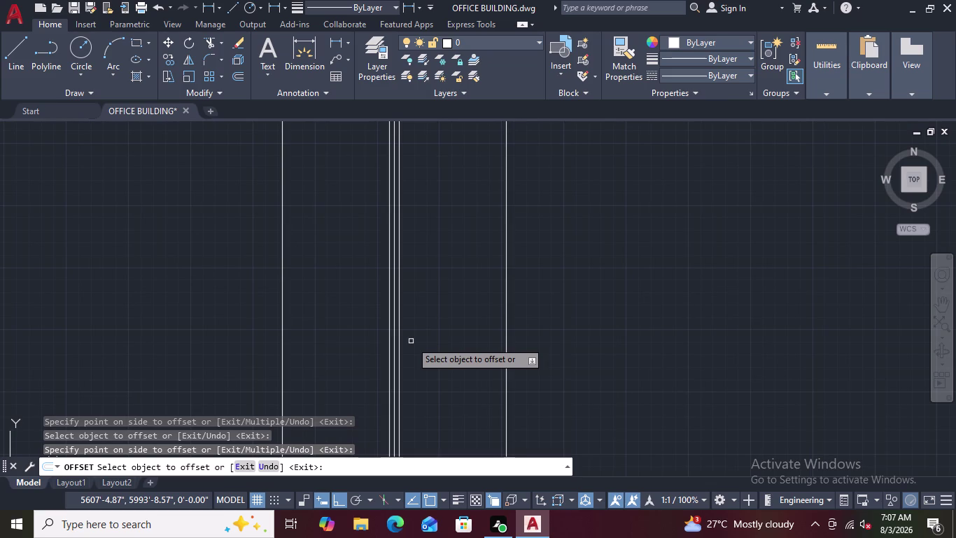
key(ctrl+z)
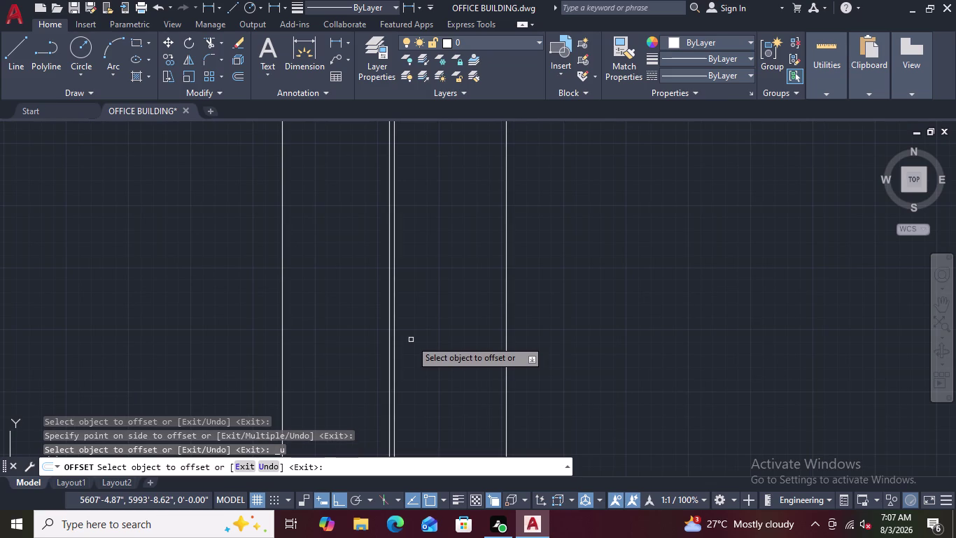
key(ctrl+z)
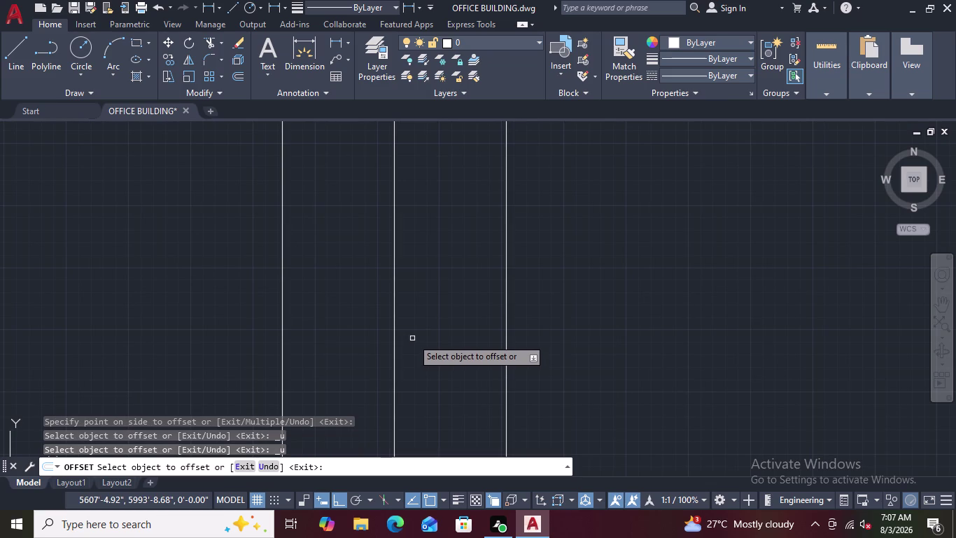
scroll(down, 3)
key(Escape)
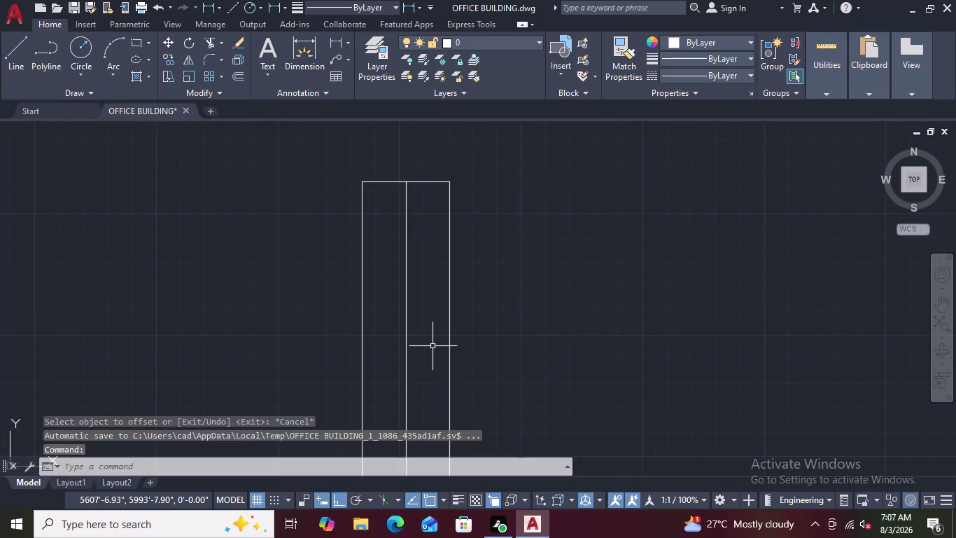
key(space)
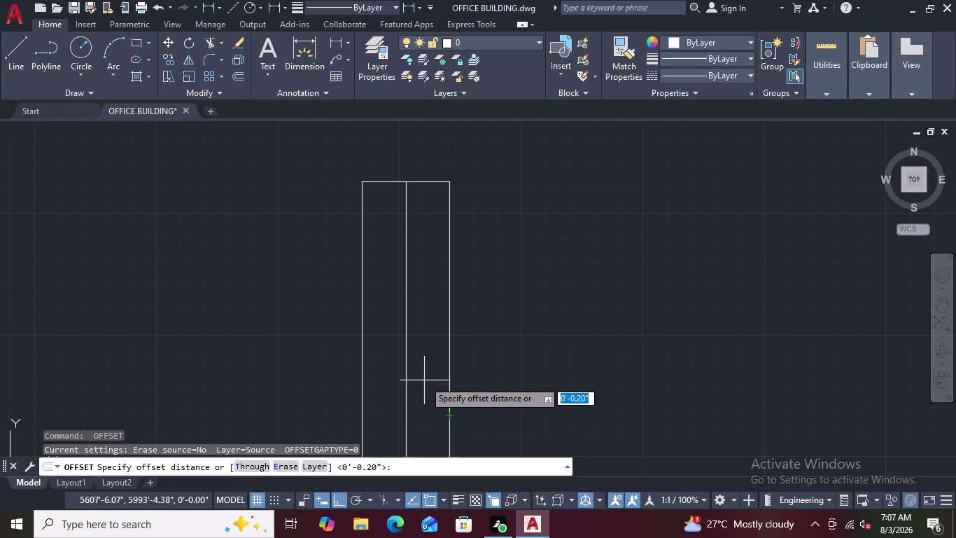
Offset the panel's centre line 0.9" to both sides.
text(0.)
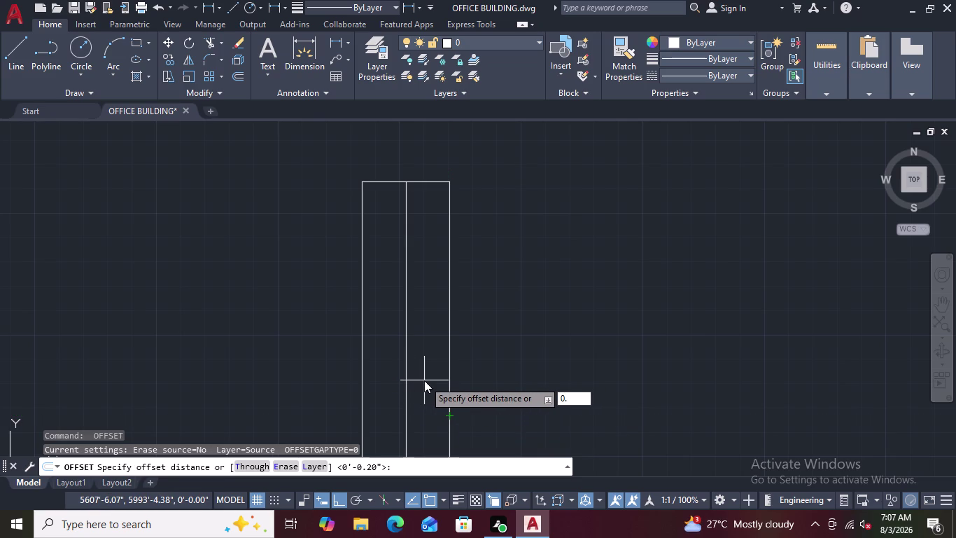
key(9)
key(shift+quotedbl)
key(Return)
scroll(up, 3)
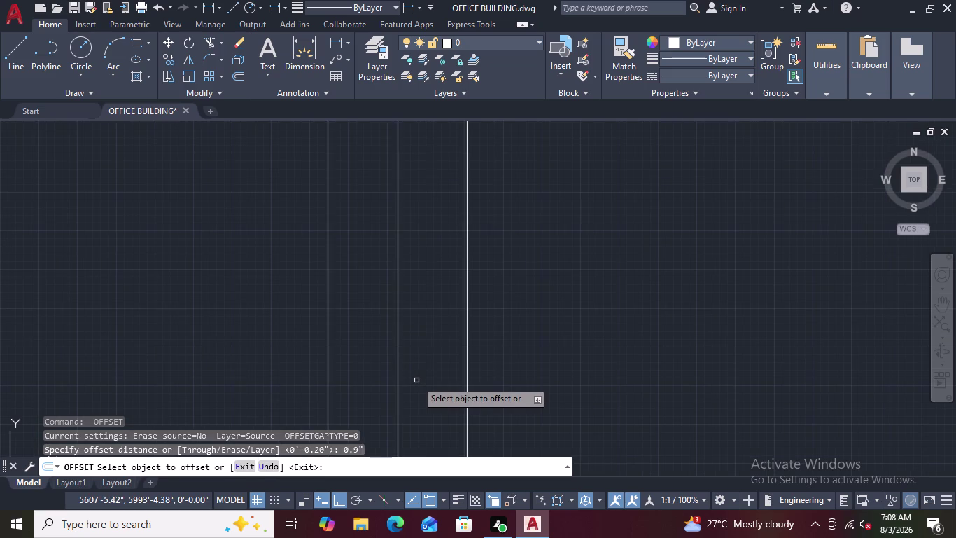
click(398, 364)
click(376, 371)
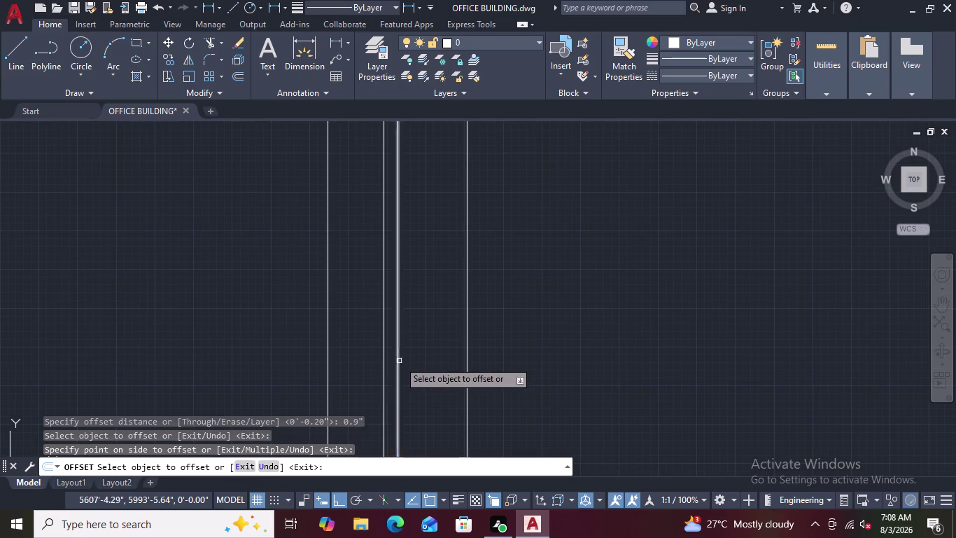
click(397, 360)
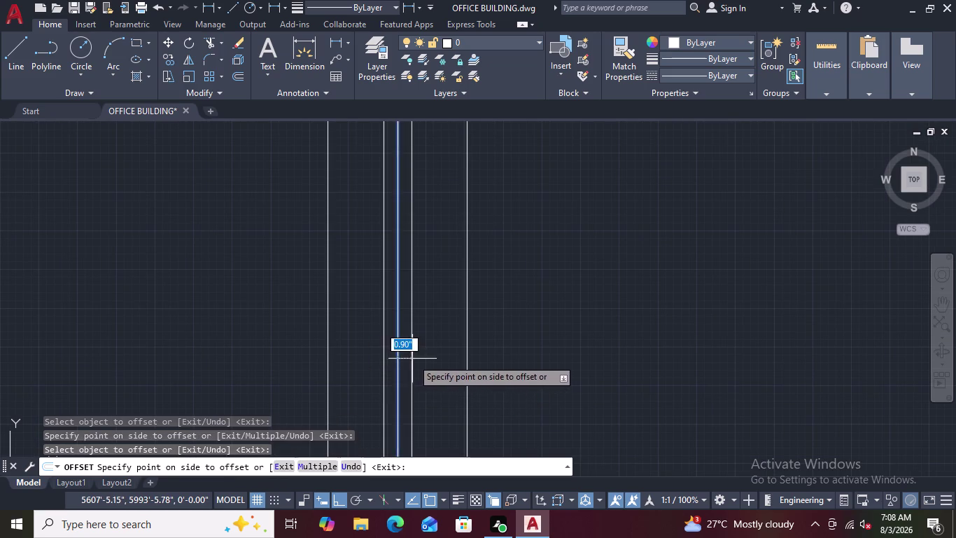
click(413, 357)
scroll(down, 3)
scroll(down, 3)
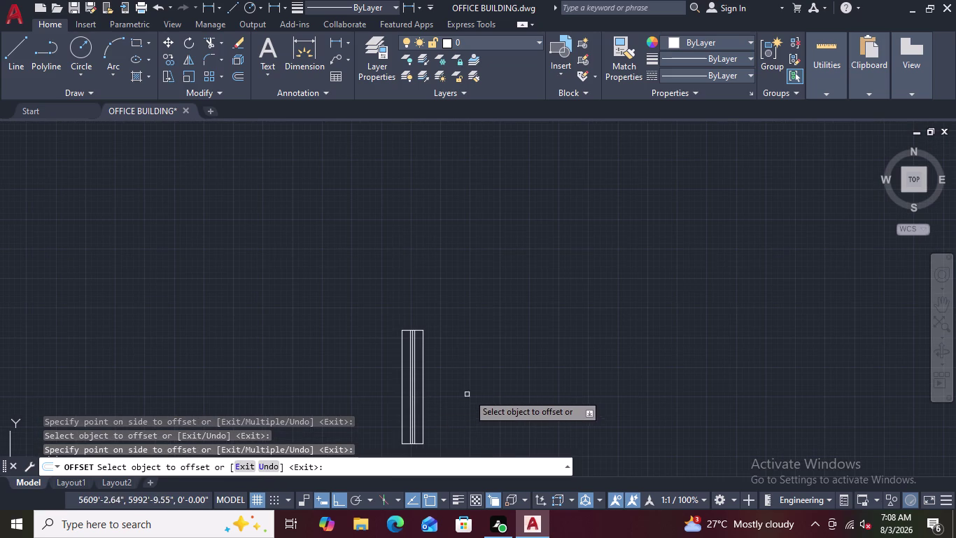
key(Escape)
scroll(up, 3)
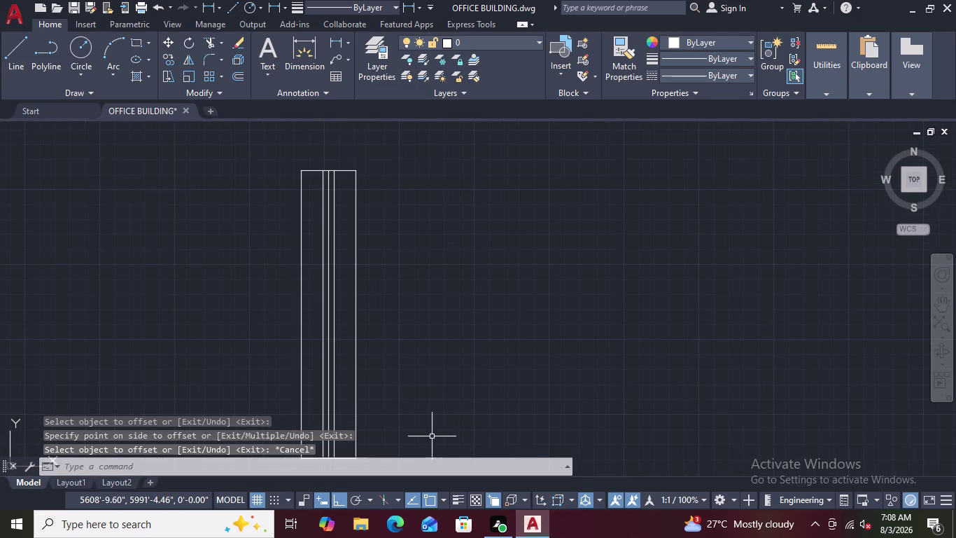
key(Escape)
key(Escape)
key(Escape)
key(Escape)
Delete the original centre line of the panel.
scroll(up, 3)
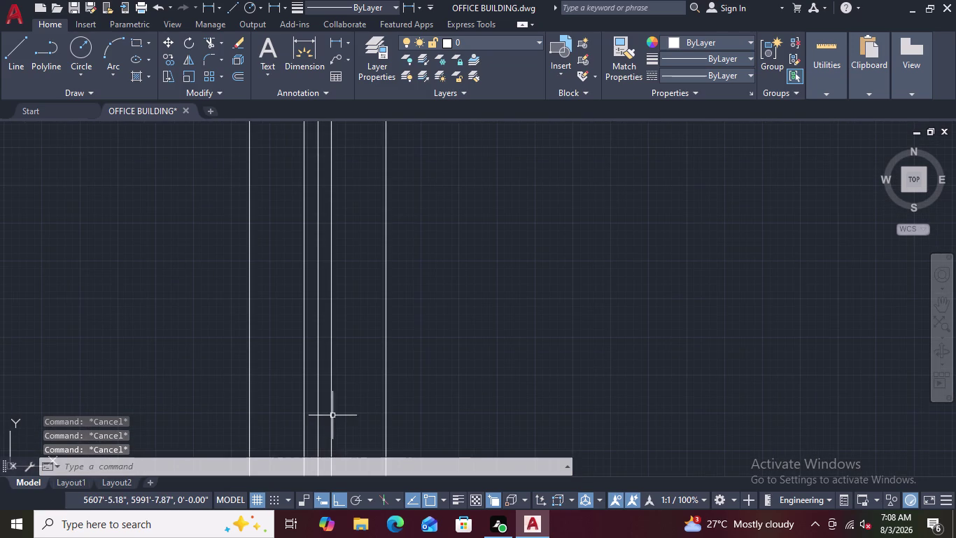
middle_drag(355, 404, 413, 303)
scroll(down, 3)
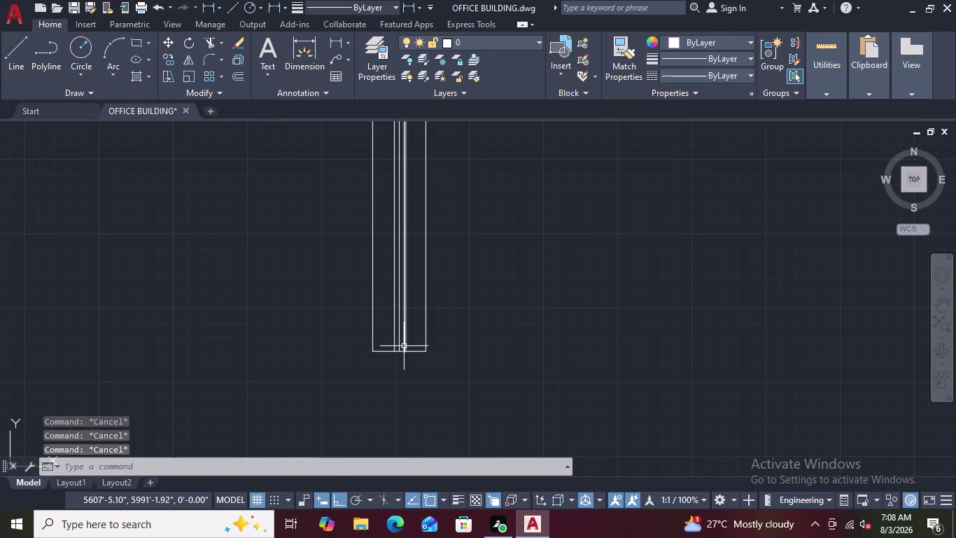
scroll(up, 3)
click(387, 315)
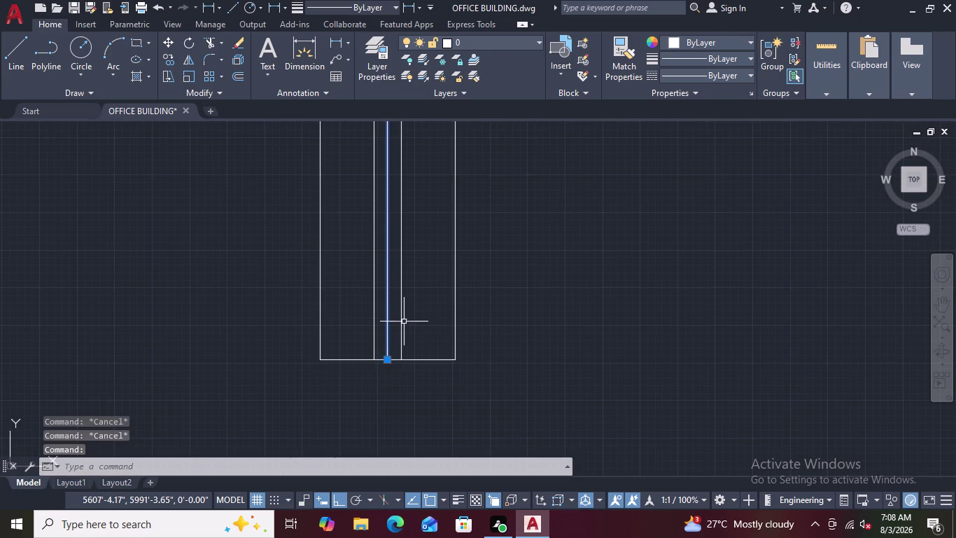
key(Delete)
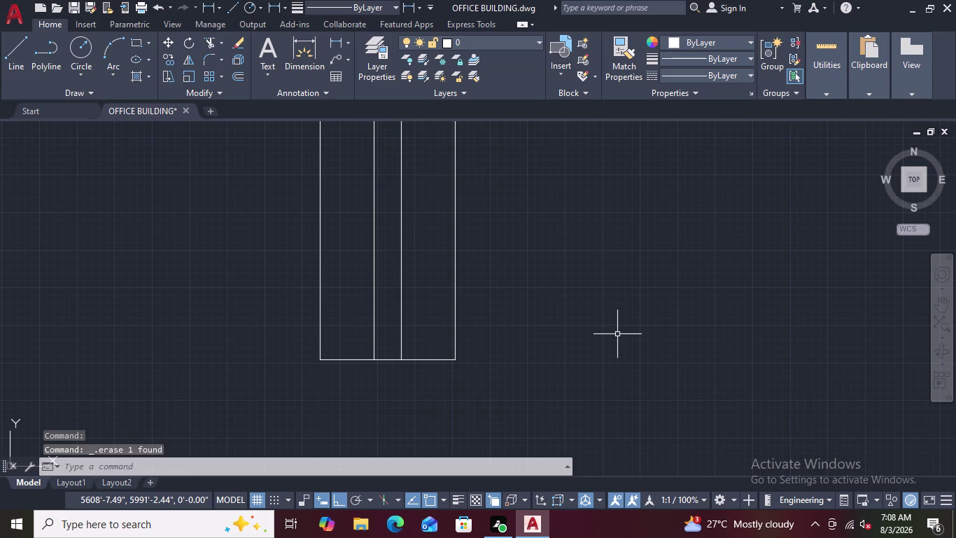
Select the window panel and begin copying it, then cancel the copy.
scroll(down, 3)
scroll(up, 3)
scroll(down, 3)
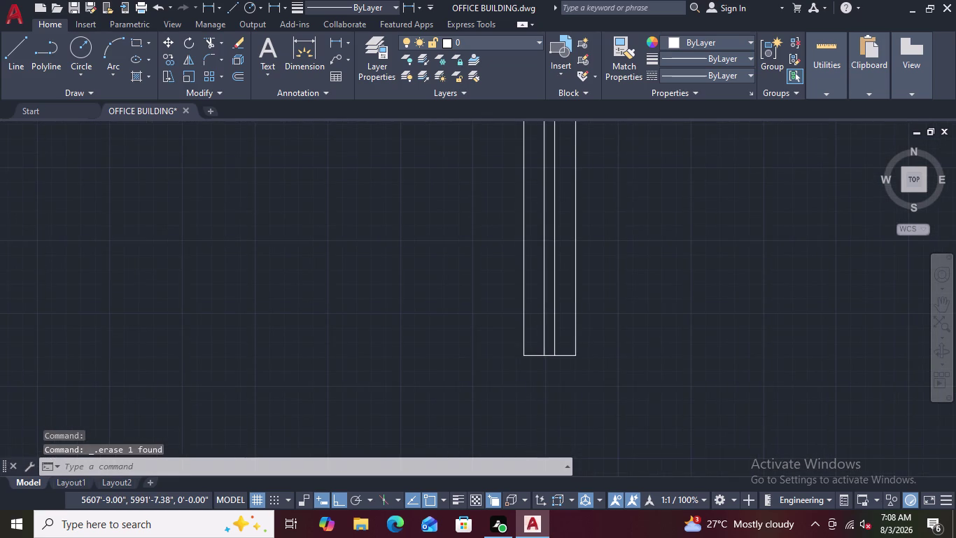
scroll(down, 3)
scroll(up, 3)
scroll(up, 3)
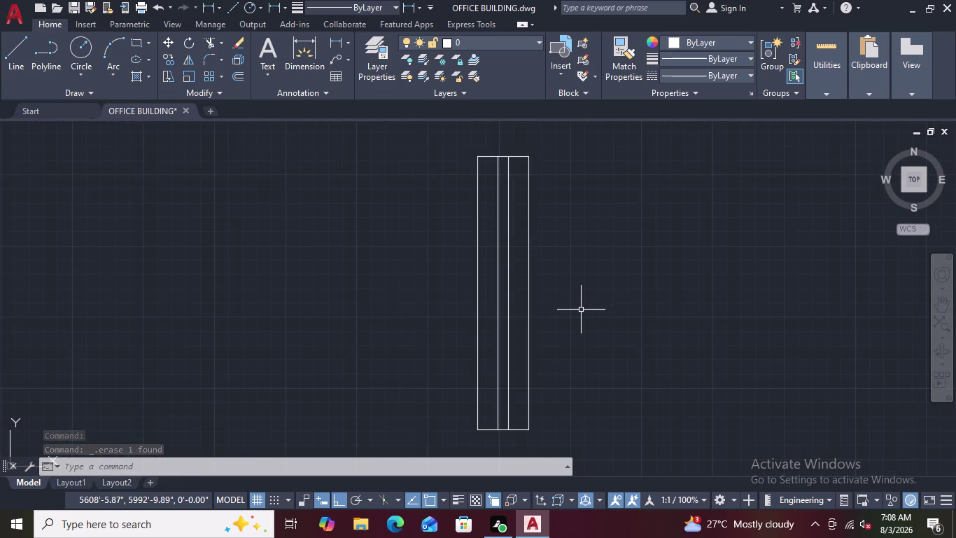
scroll(down, 3)
scroll(down, 3)
middle_drag(596, 406, 598, 395)
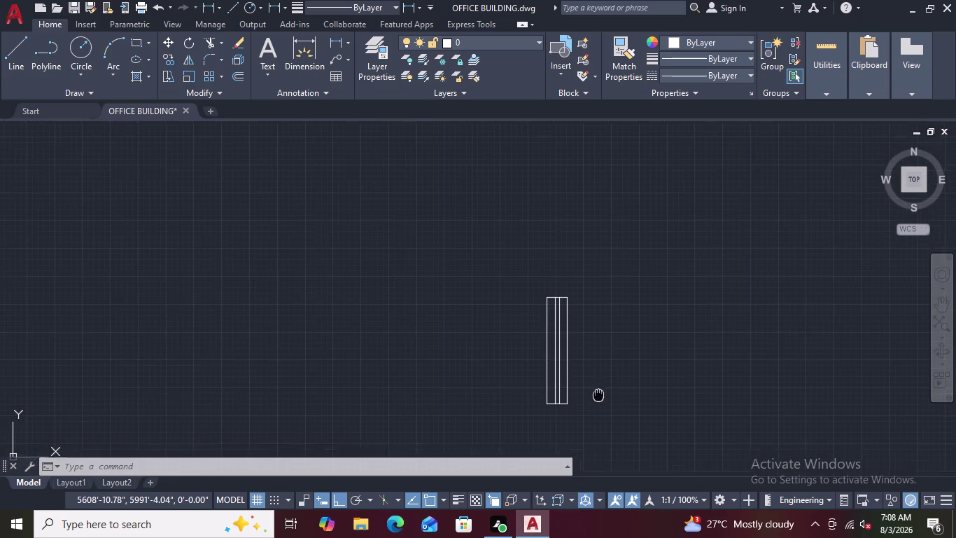
middle_drag(599, 395, 570, 299)
drag(693, 228, 453, 296)
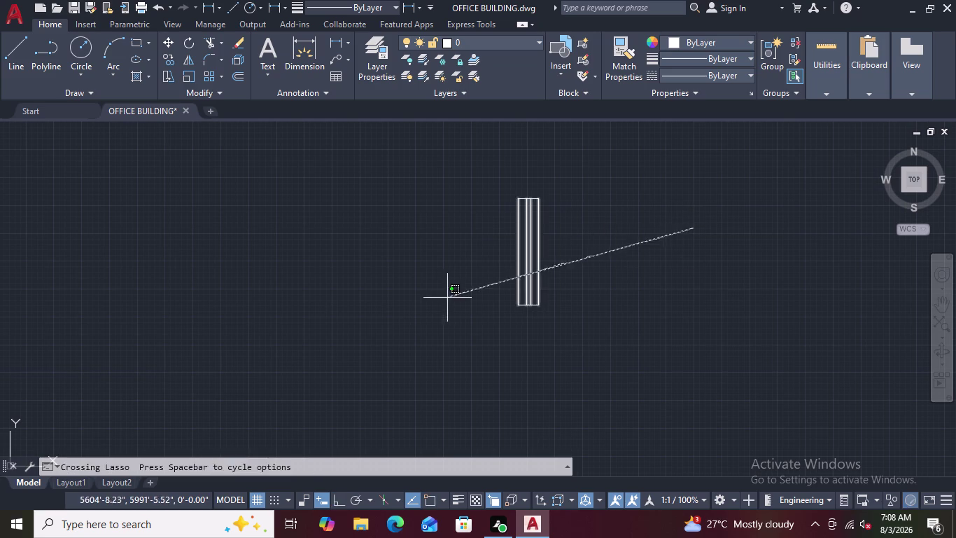
drag(453, 296, 440, 299)
right_click(443, 303)
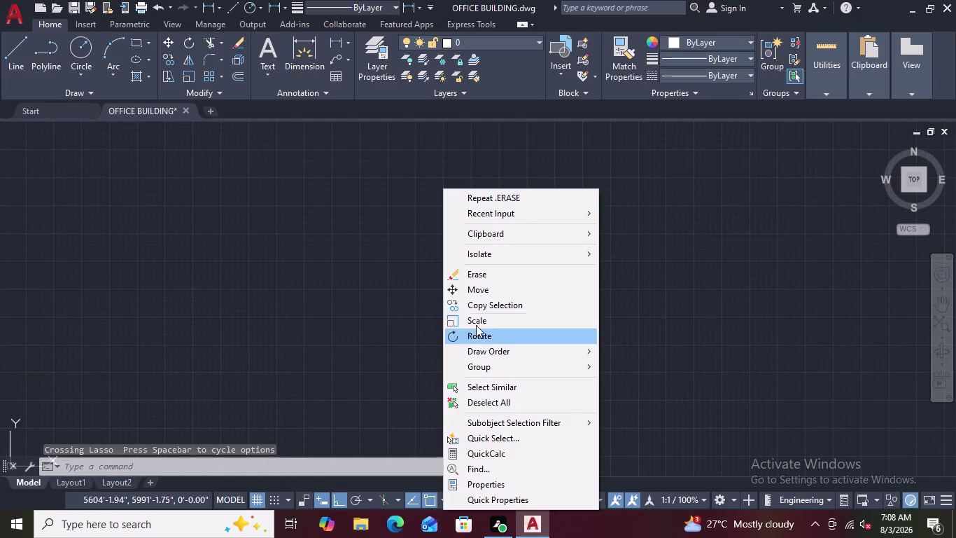
click(479, 305)
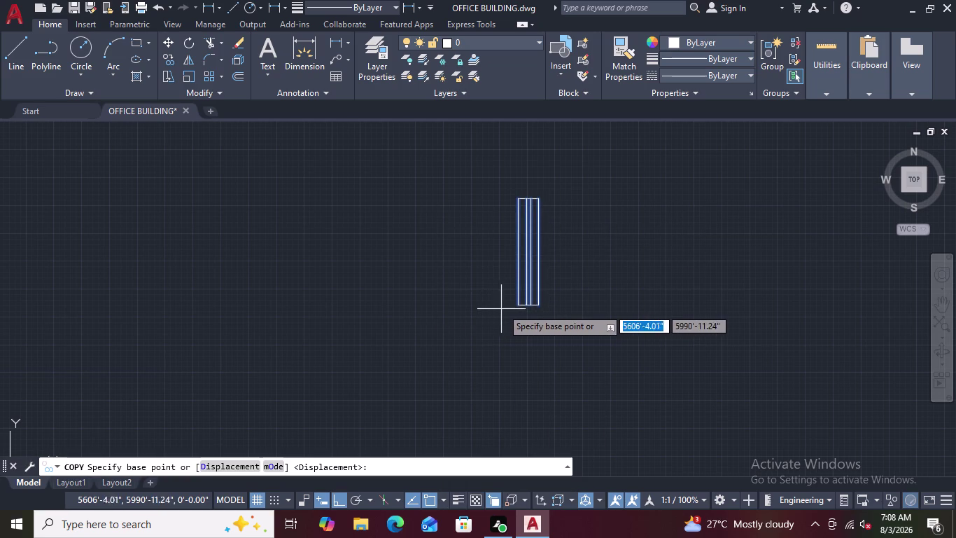
click(516, 308)
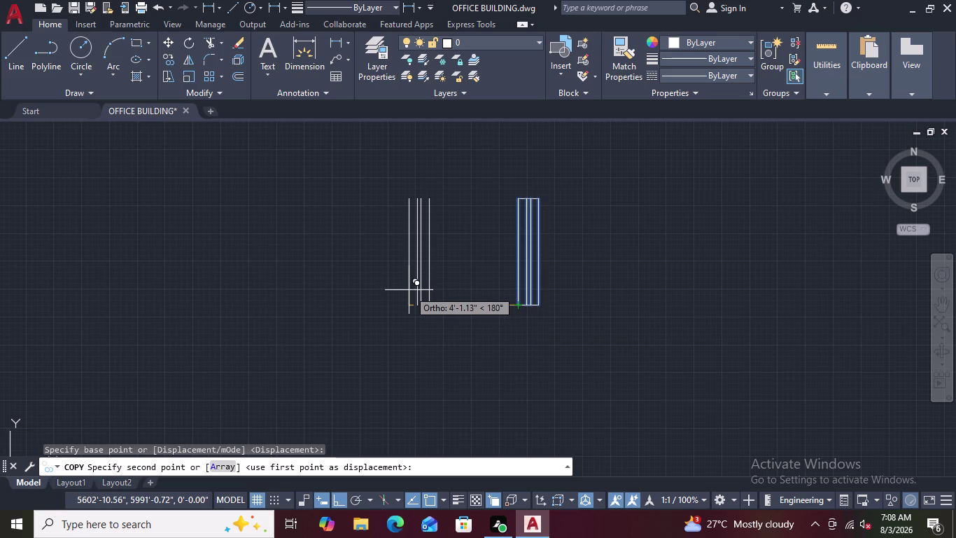
key(Escape)
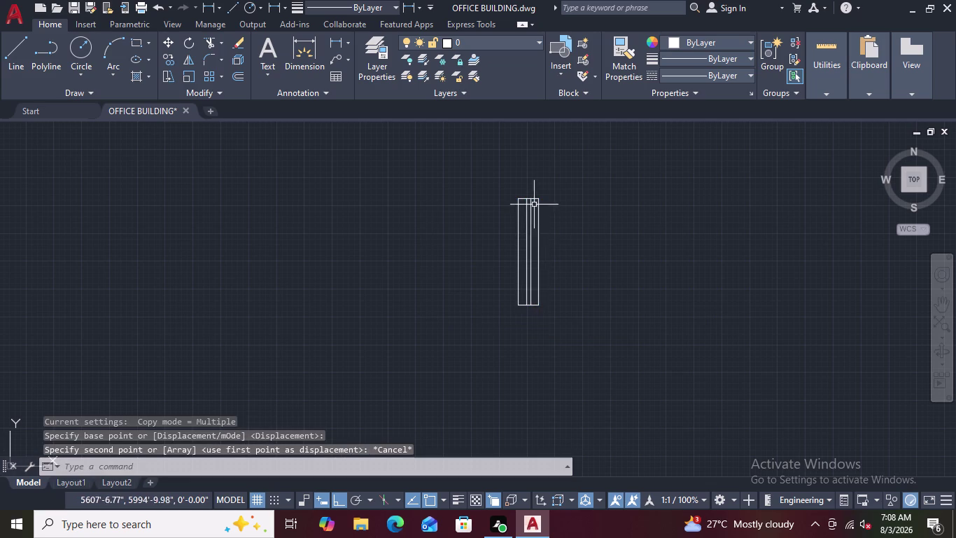
Join the panel's outline lines into a single polyline with J.
scroll(up, 3)
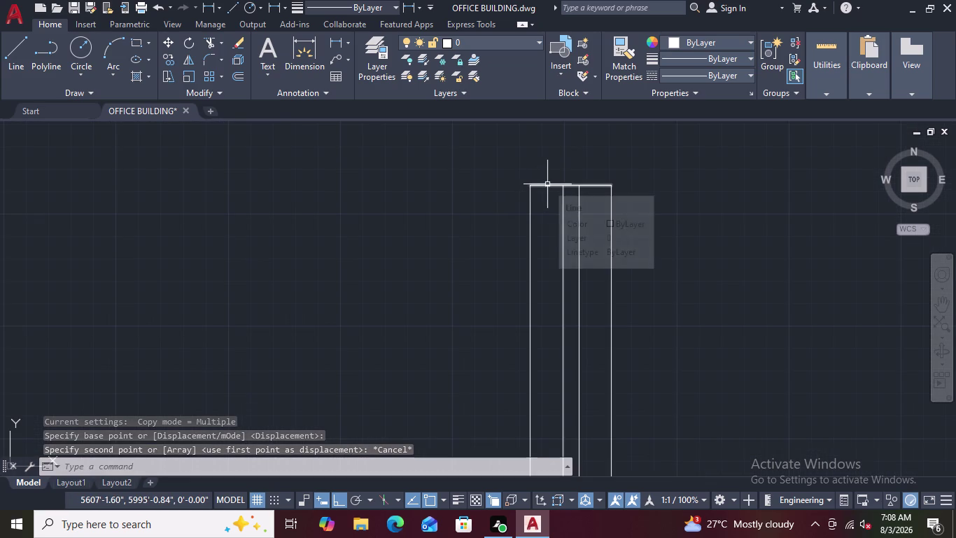
drag(688, 221, 379, 314)
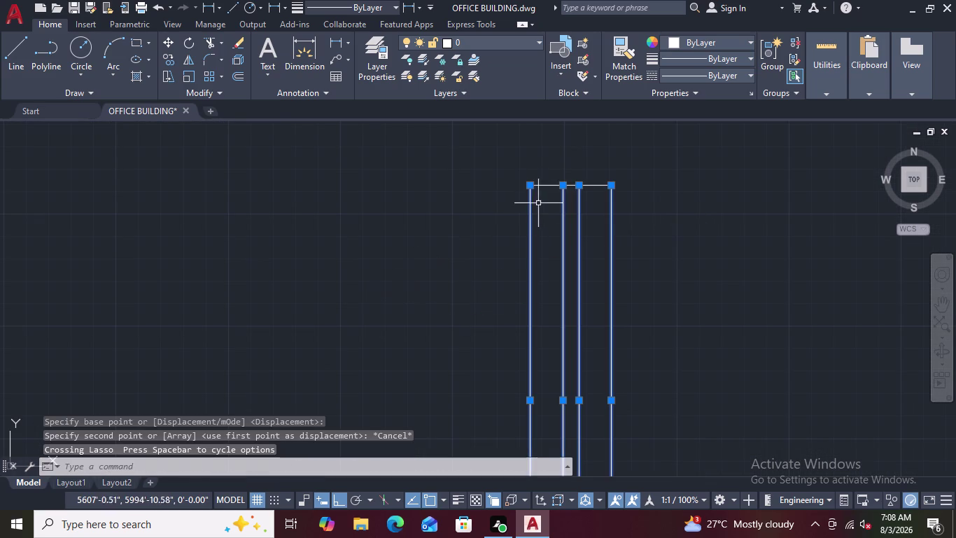
click(548, 185)
scroll(down, 3)
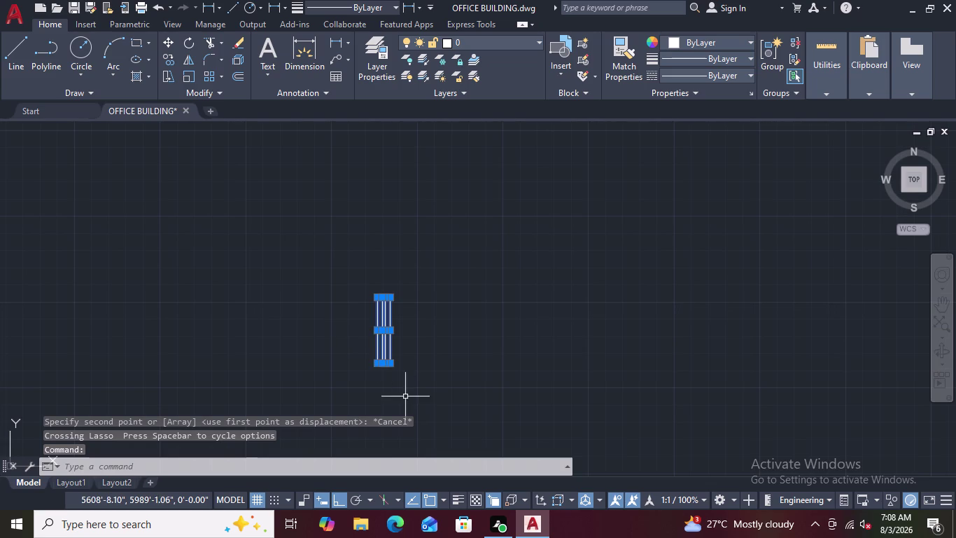
scroll(up, 3)
scroll(up, 3)
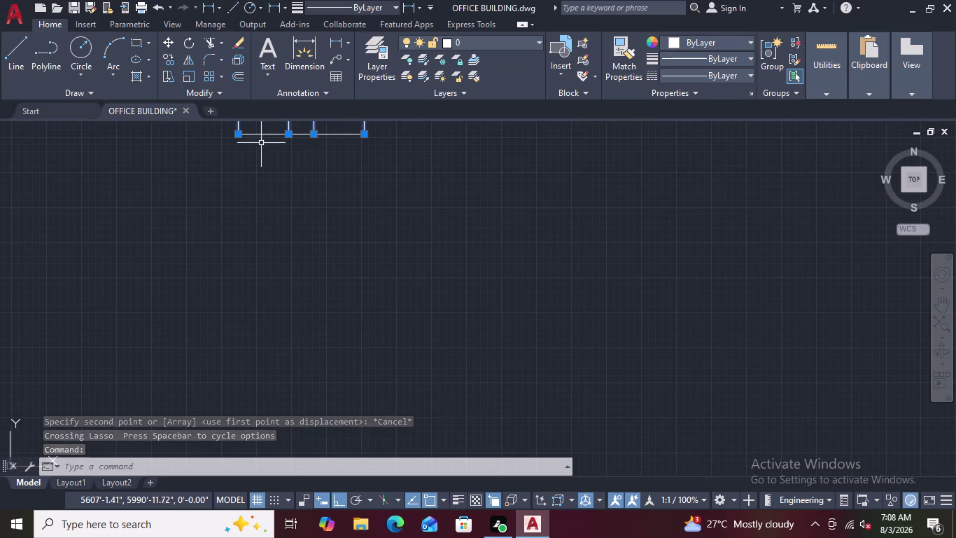
click(267, 134)
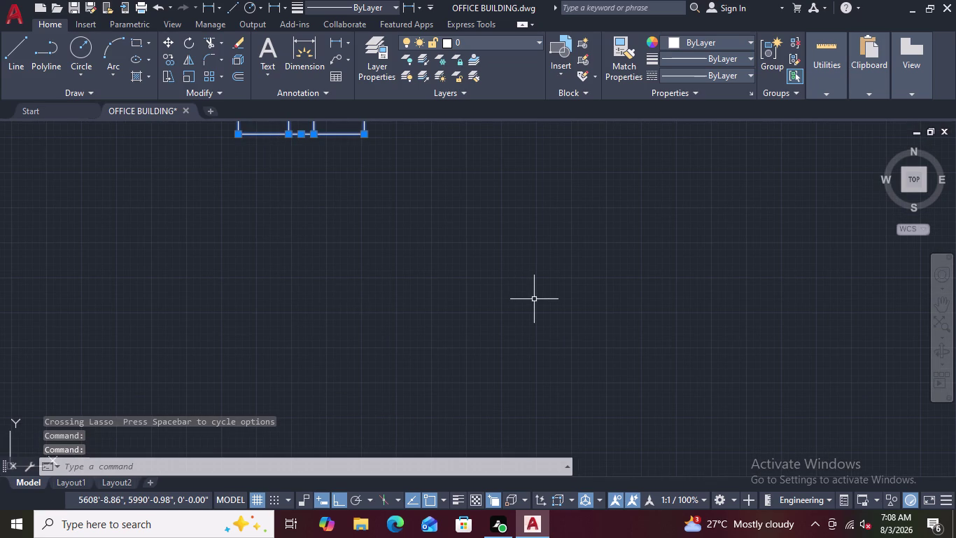
text(J)
key(space)
Copy the panel three times to the left, forming a row of four.
scroll(down, 3)
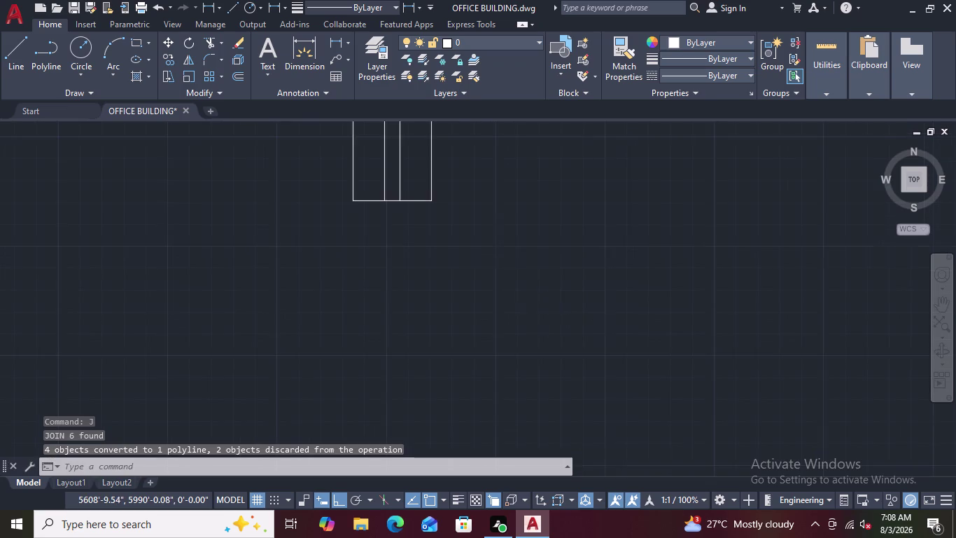
scroll(down, 3)
scroll(down, 3)
scroll(up, 3)
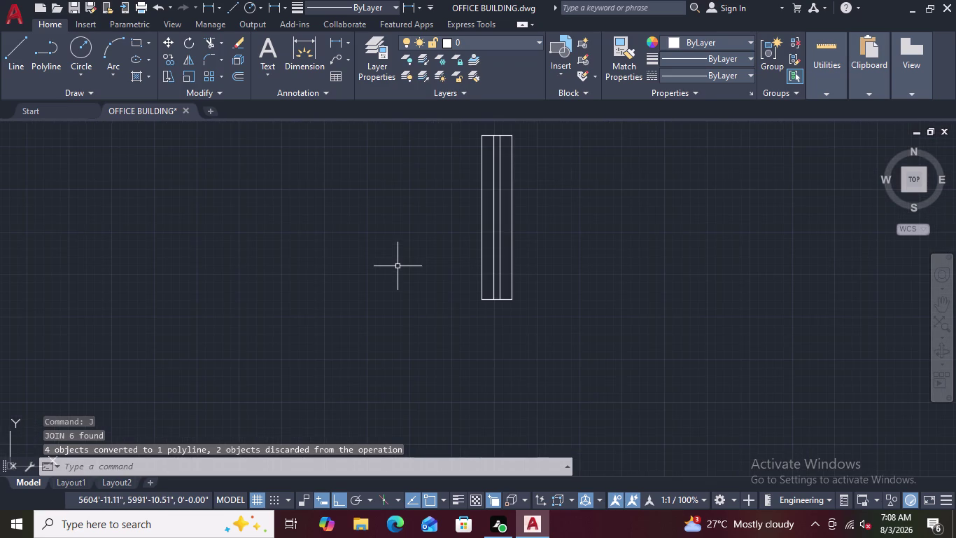
scroll(down, 3)
drag(625, 173, 366, 244)
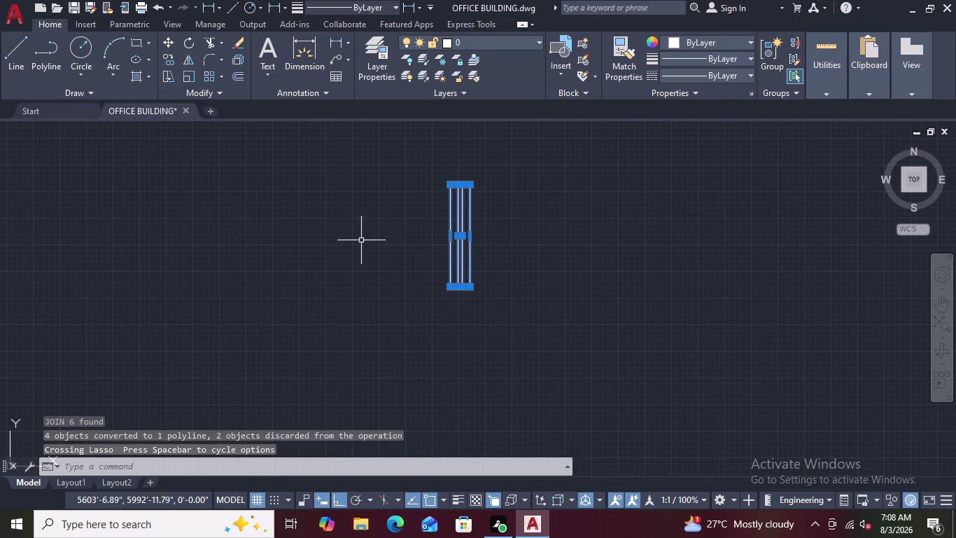
scroll(up, 3)
scroll(down, 3)
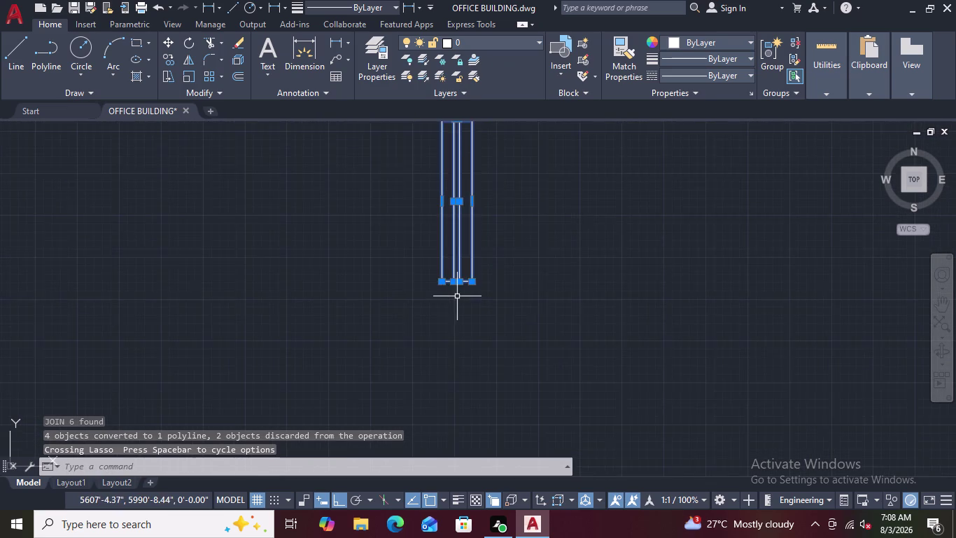
scroll(down, 3)
right_click(378, 294)
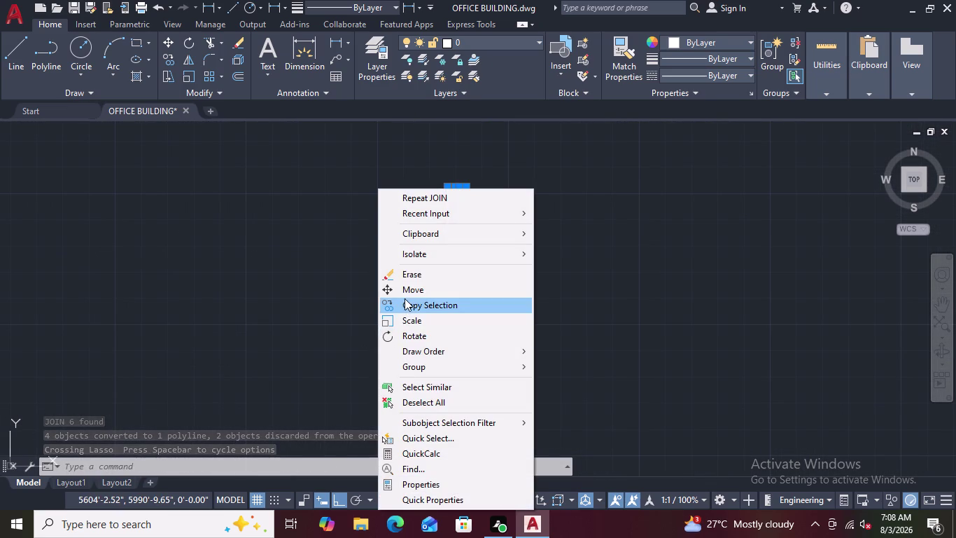
click(403, 304)
click(447, 289)
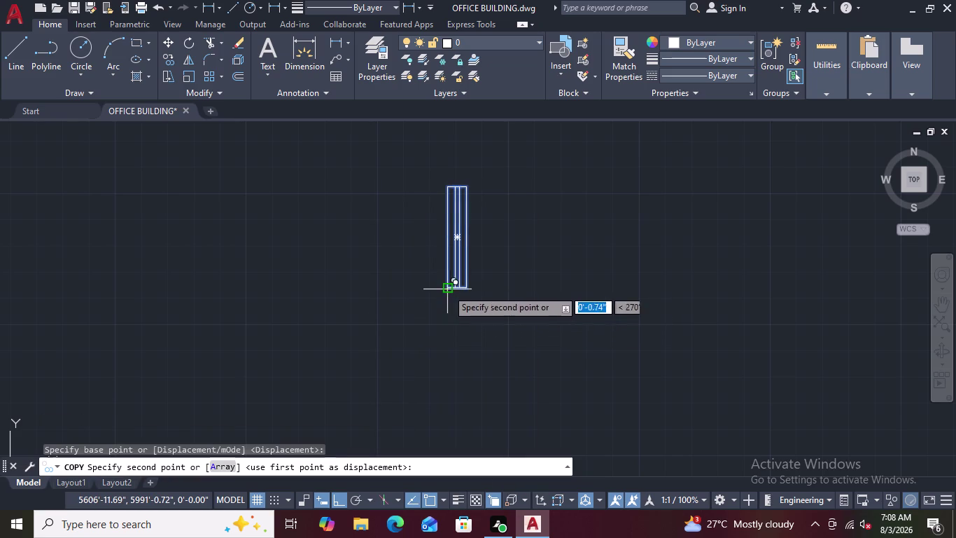
click(352, 303)
click(266, 306)
click(202, 314)
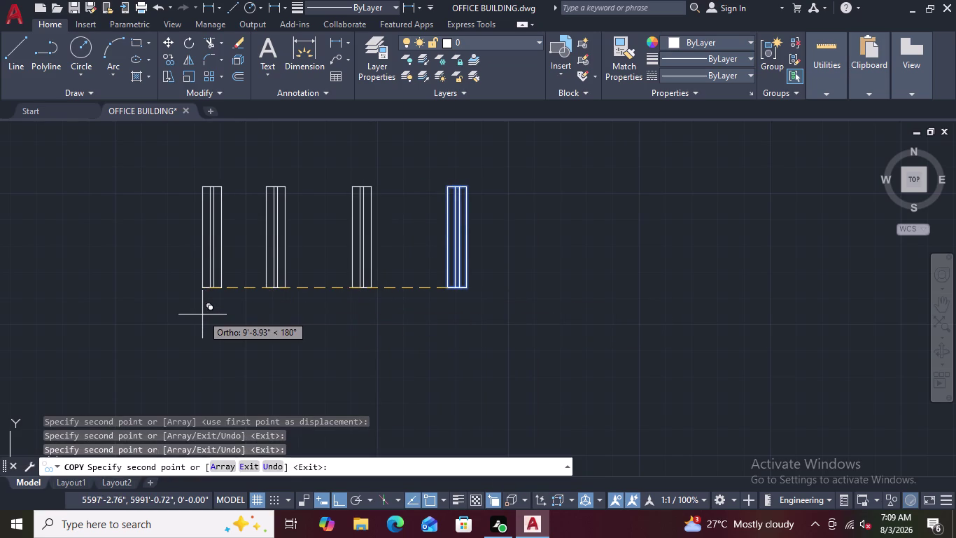
scroll(down, 3)
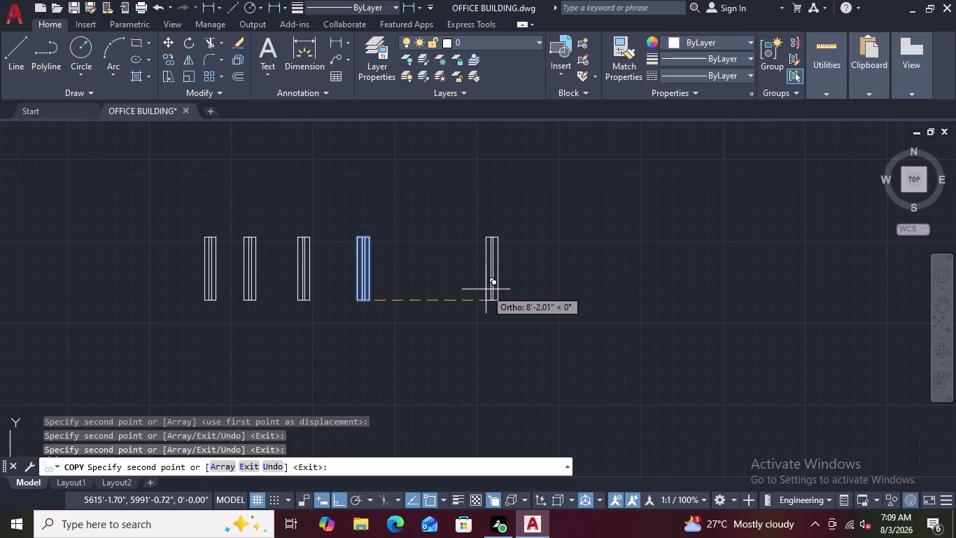
key(Escape)
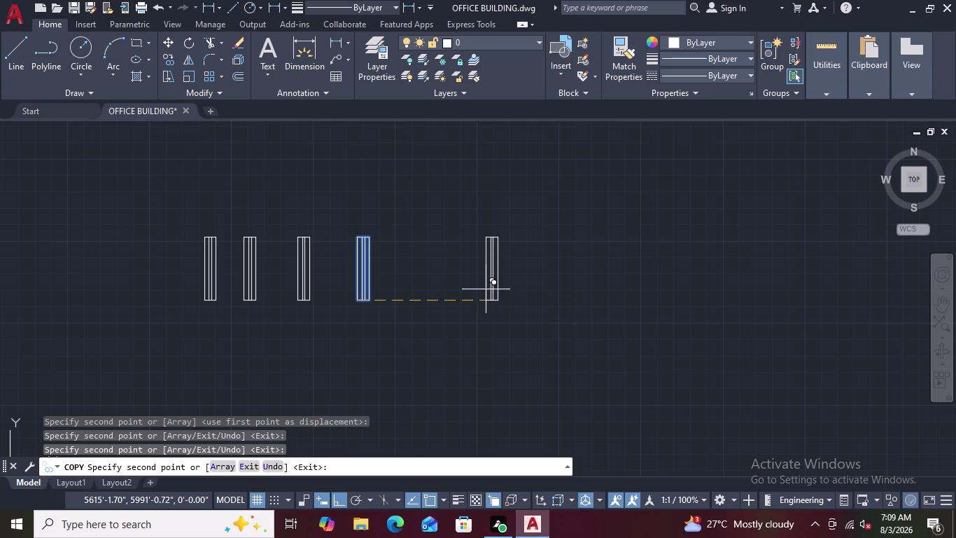
Select the fourth window panel in the row.
scroll(up, 3)
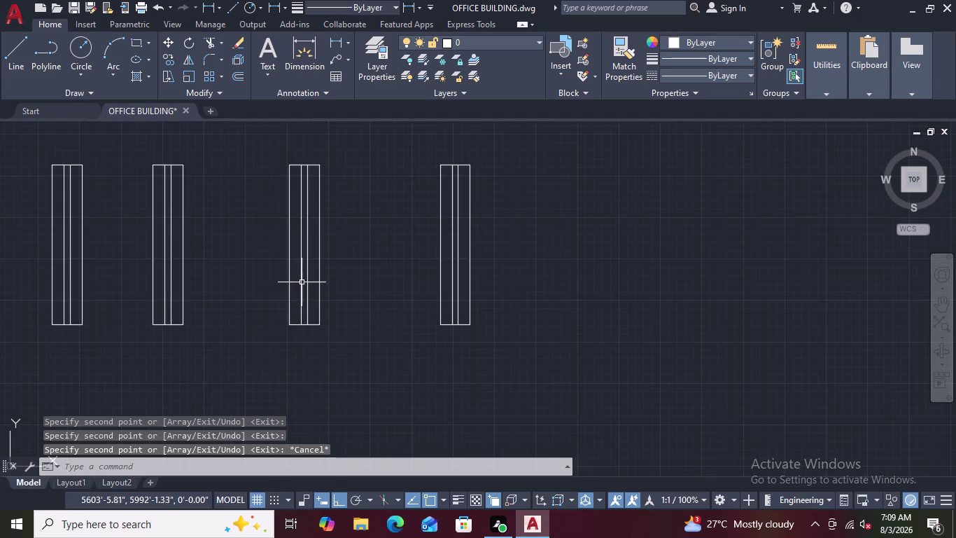
scroll(down, 3)
scroll(up, 3)
scroll(down, 3)
scroll(up, 3)
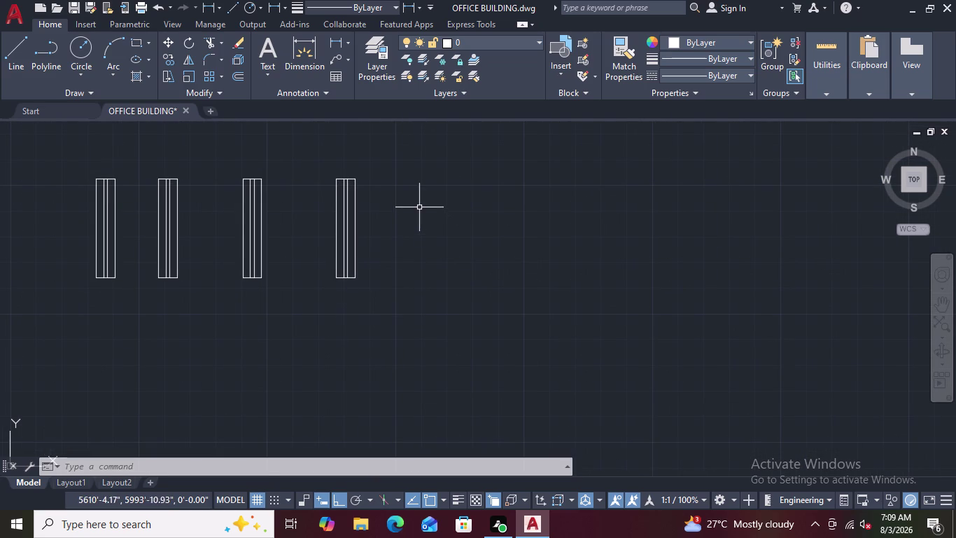
drag(427, 192, 307, 273)
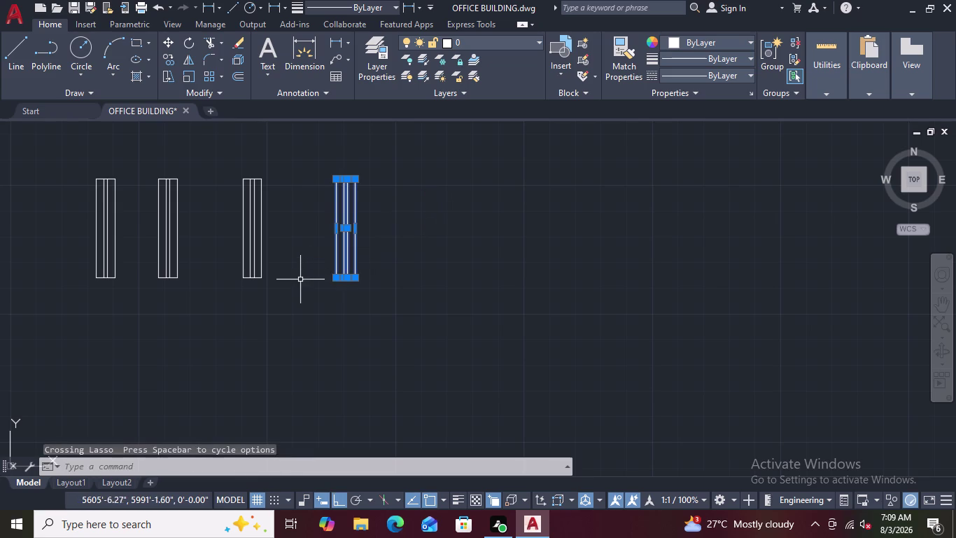
right_click(332, 311)
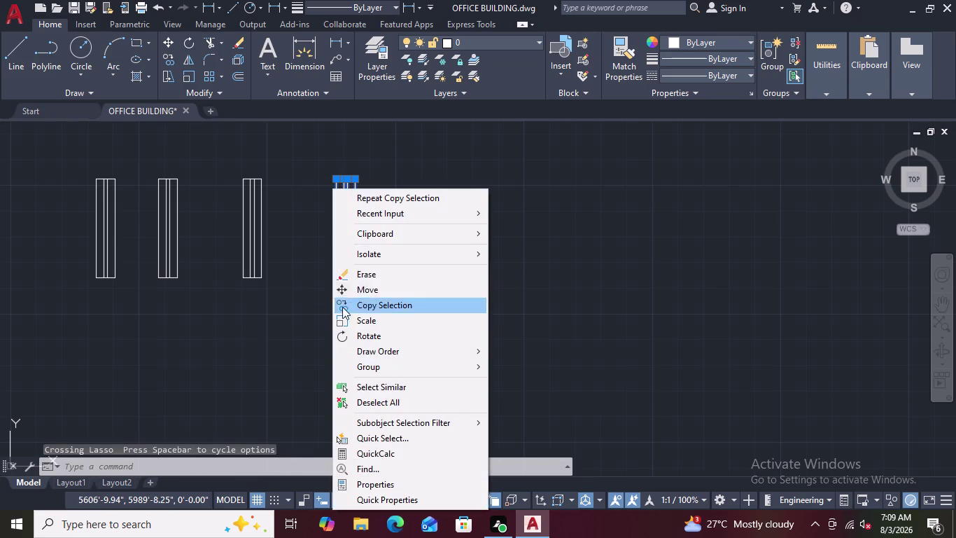
click(367, 290)
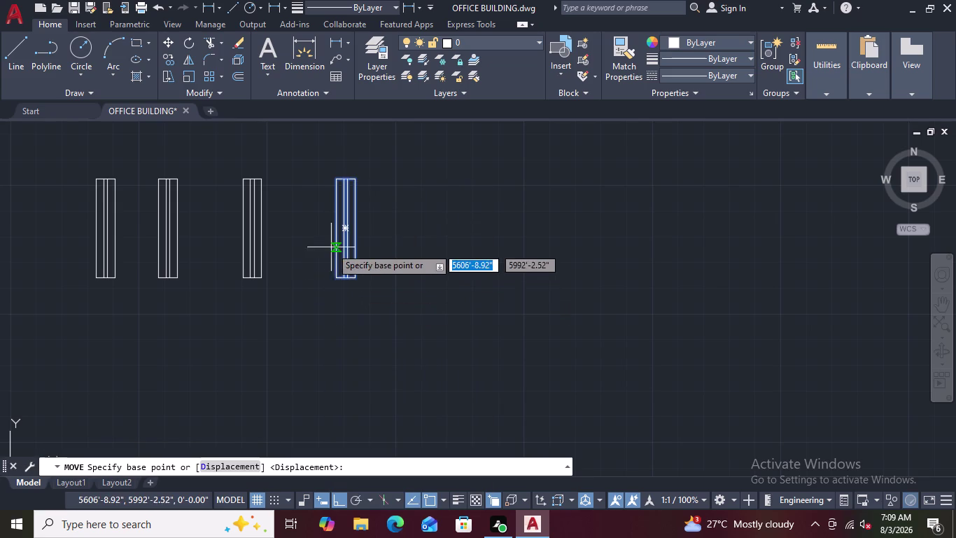
click(333, 228)
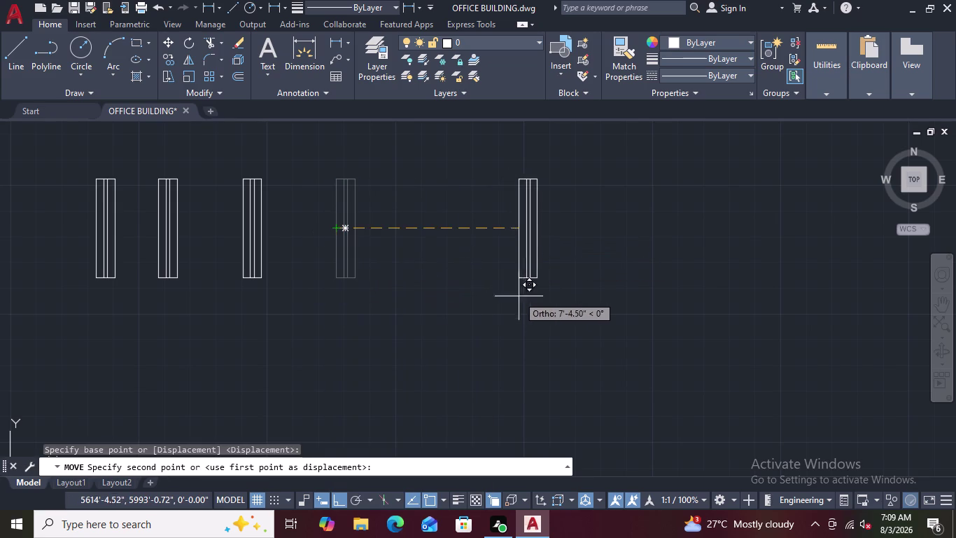
scroll(down, 3)
key(F8)
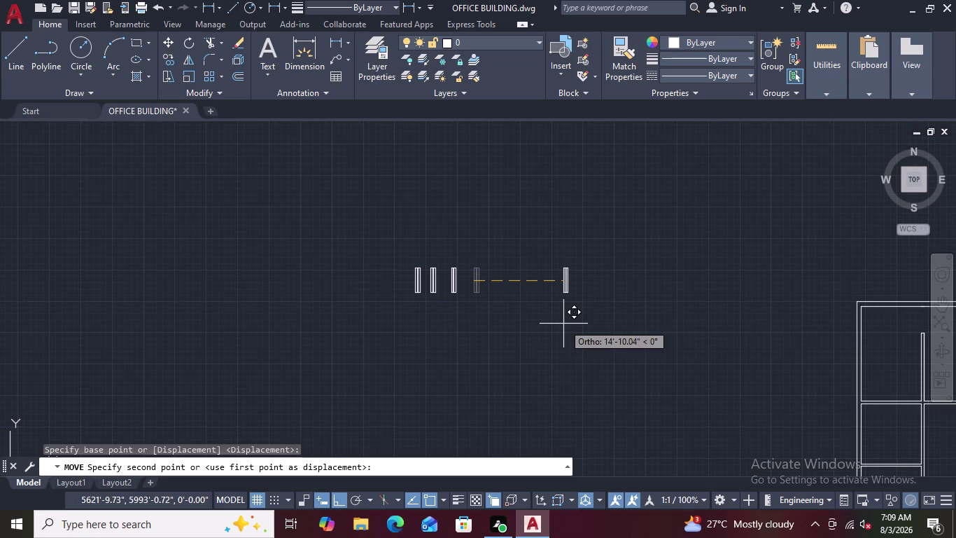
middle_drag(616, 330, 342, 274)
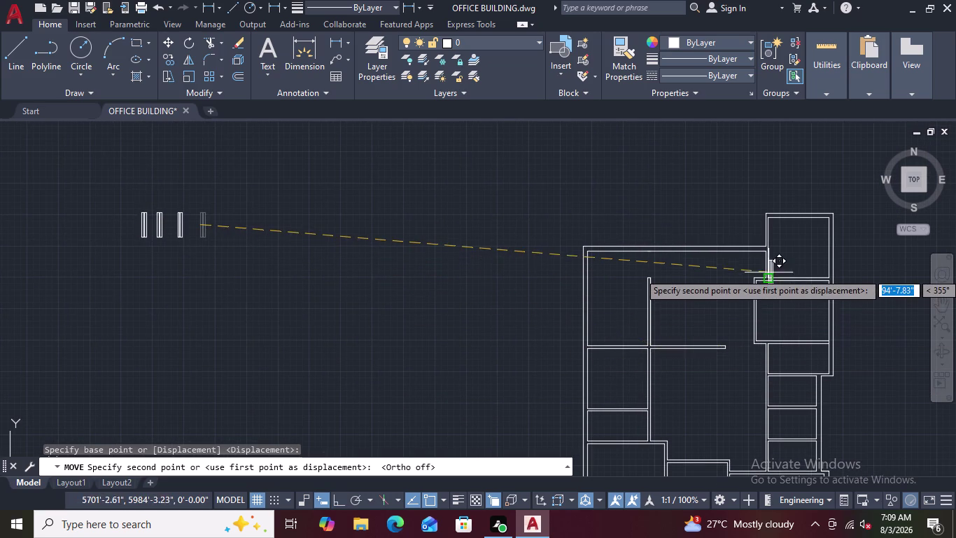
scroll(up, 3)
scroll(down, 3)
middle_drag(781, 257, 695, 313)
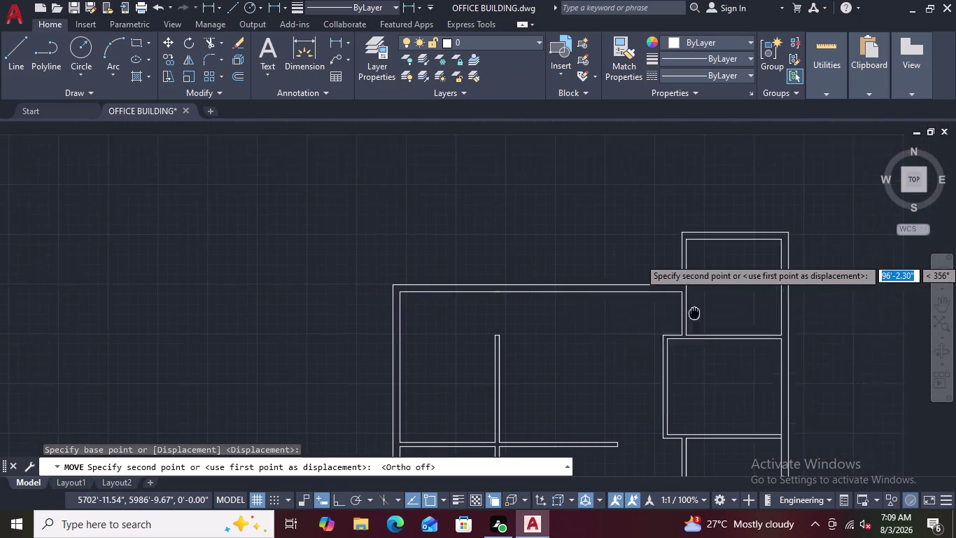
middle_drag(695, 313, 612, 323)
scroll(up, 3)
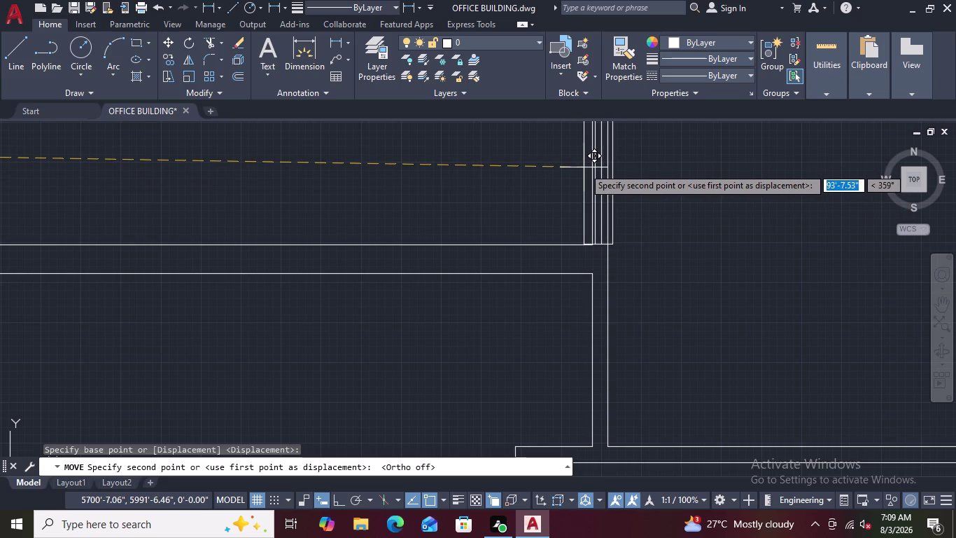
scroll(down, 3)
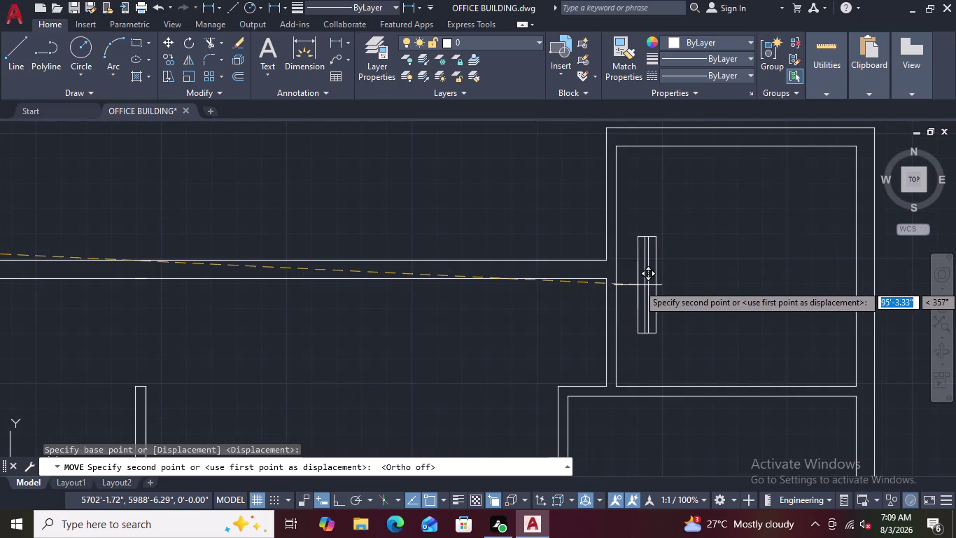
scroll(down, 3)
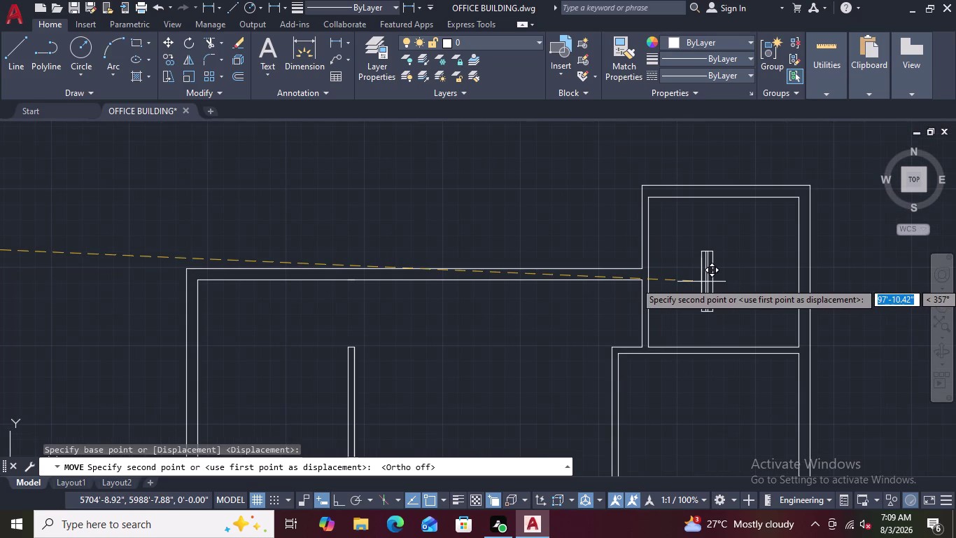
scroll(down, 3)
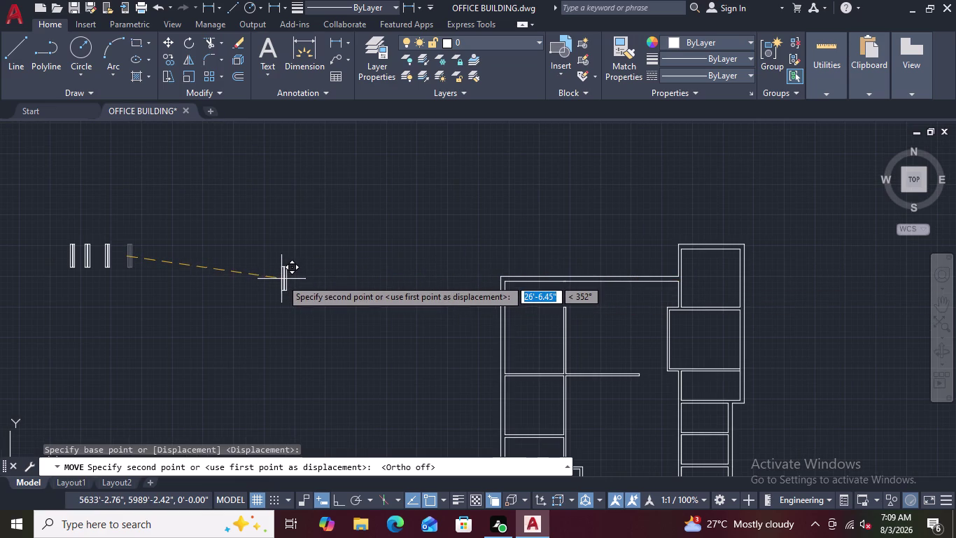
key(Escape)
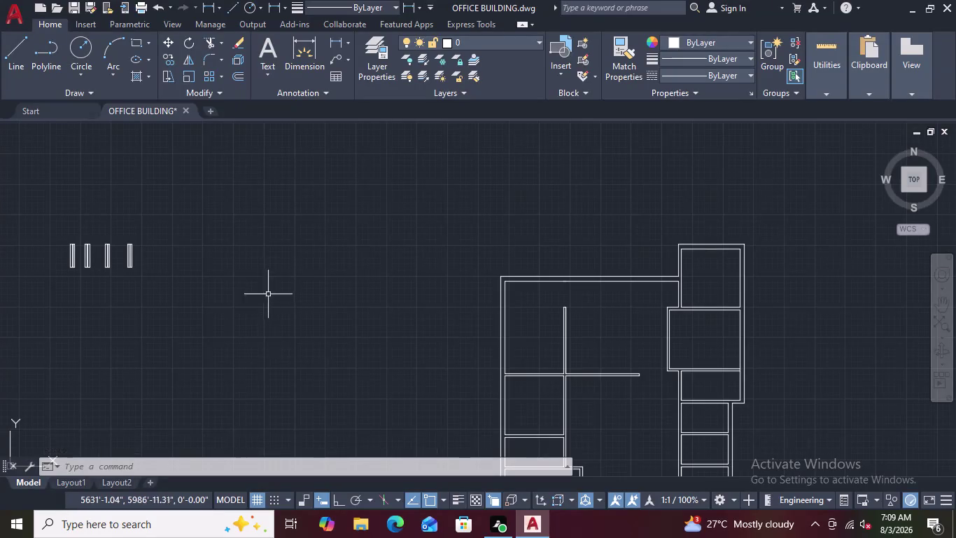
scroll(up, 3)
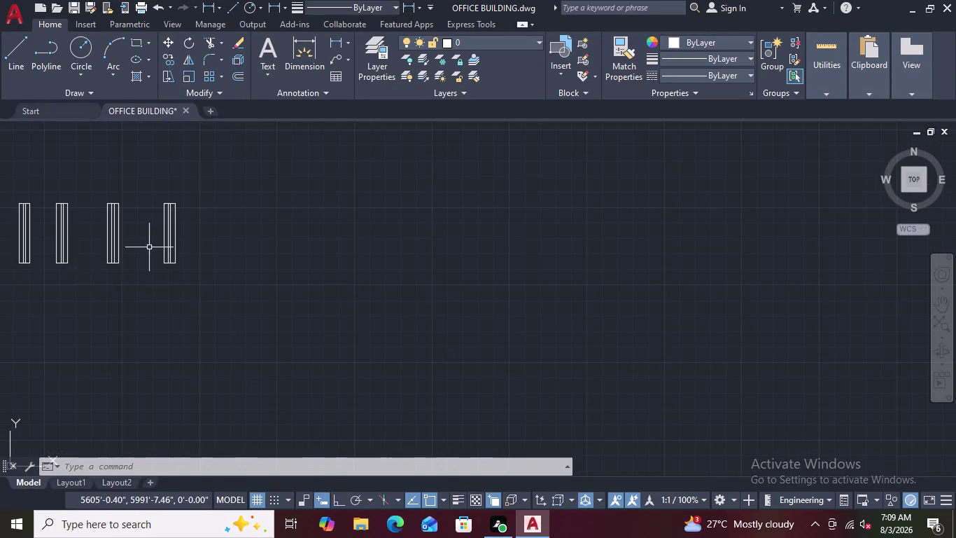
drag(233, 210, 150, 233)
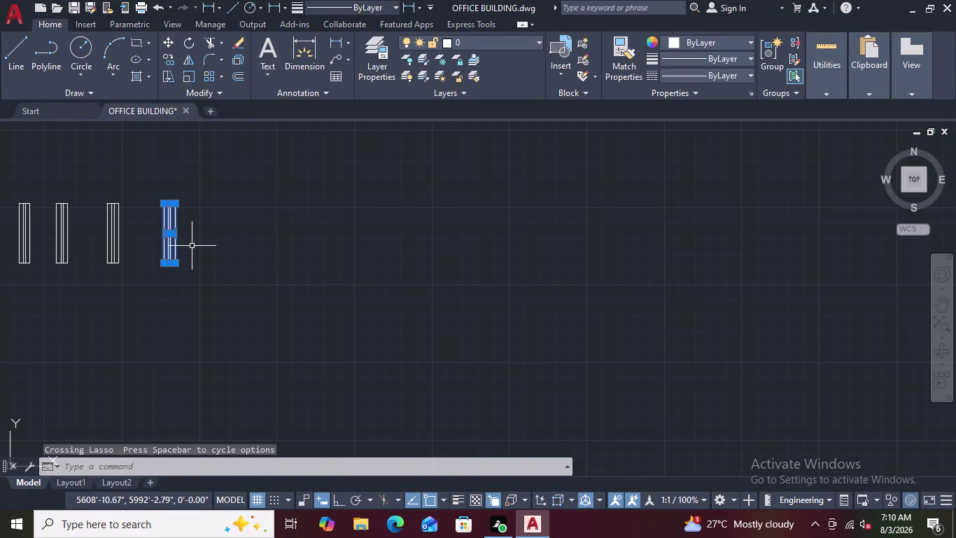
Rotate the fourth panel 90° about its bottom corner so it lies horizontal.
right_click(218, 261)
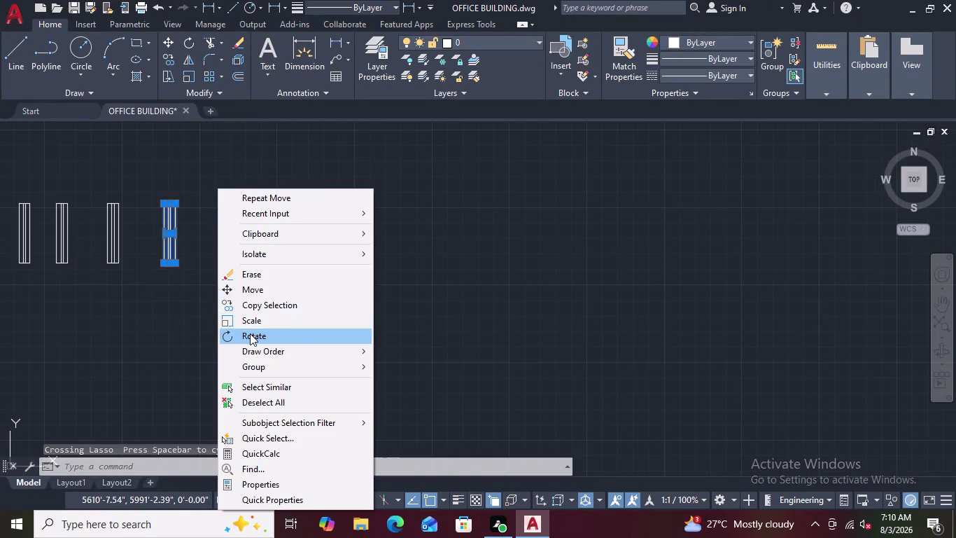
click(250, 333)
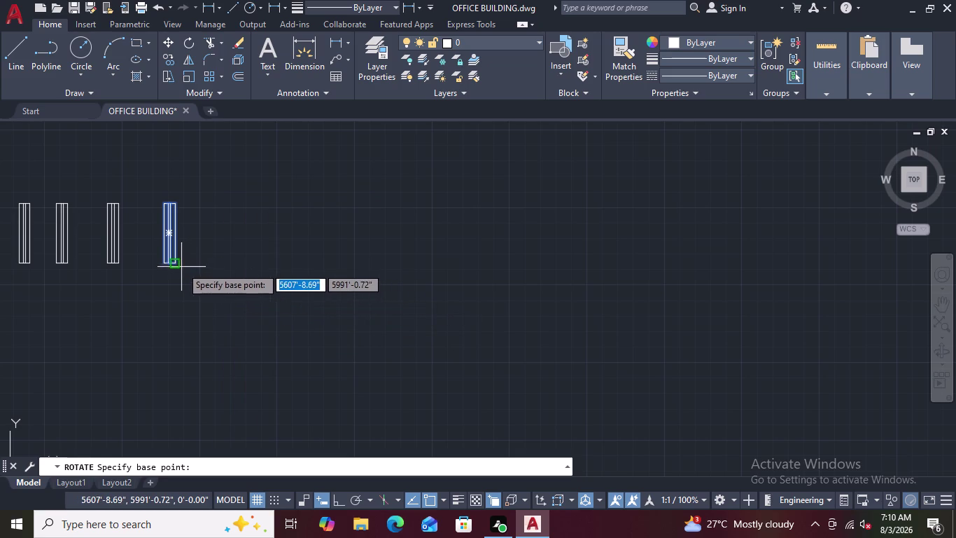
double_click(176, 265)
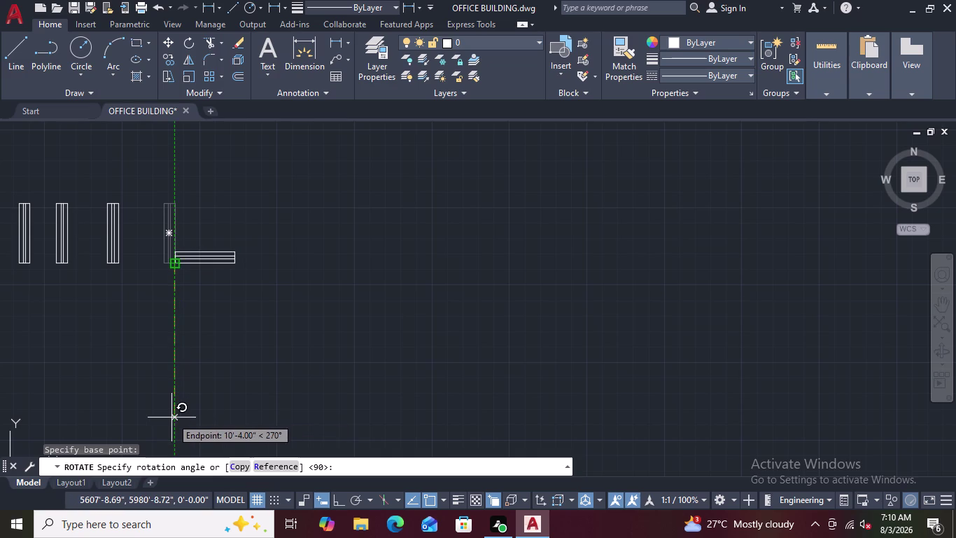
click(171, 417)
scroll(up, 3)
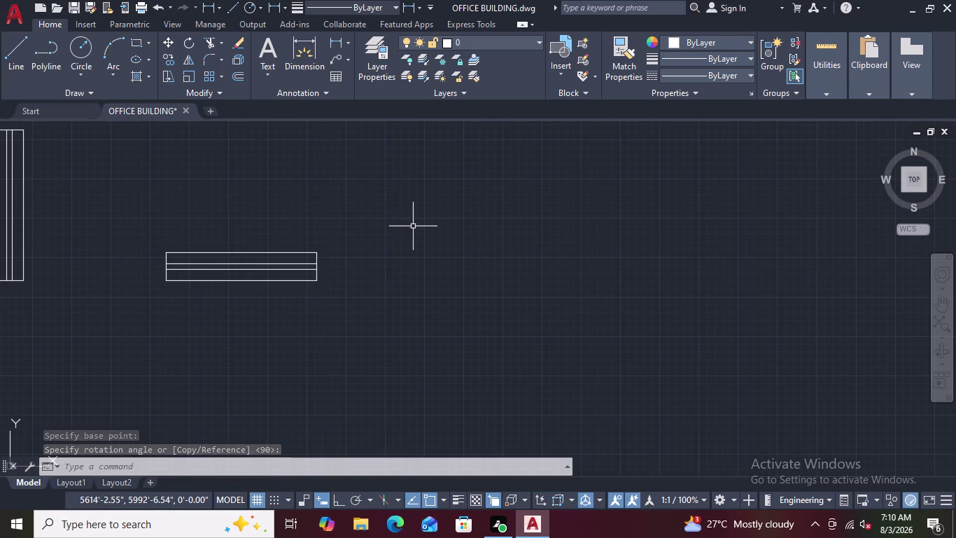
drag(413, 230, 319, 226)
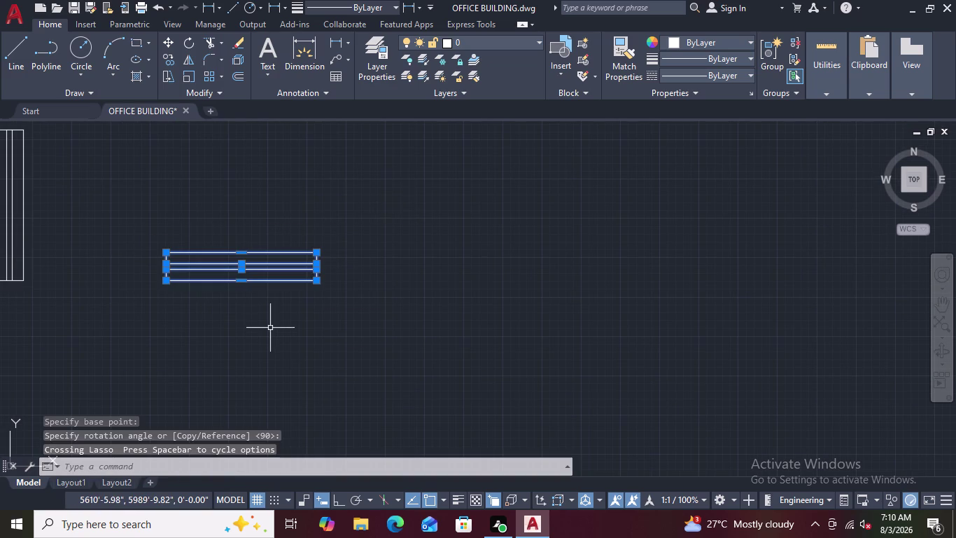
right_click(271, 328)
click(321, 107)
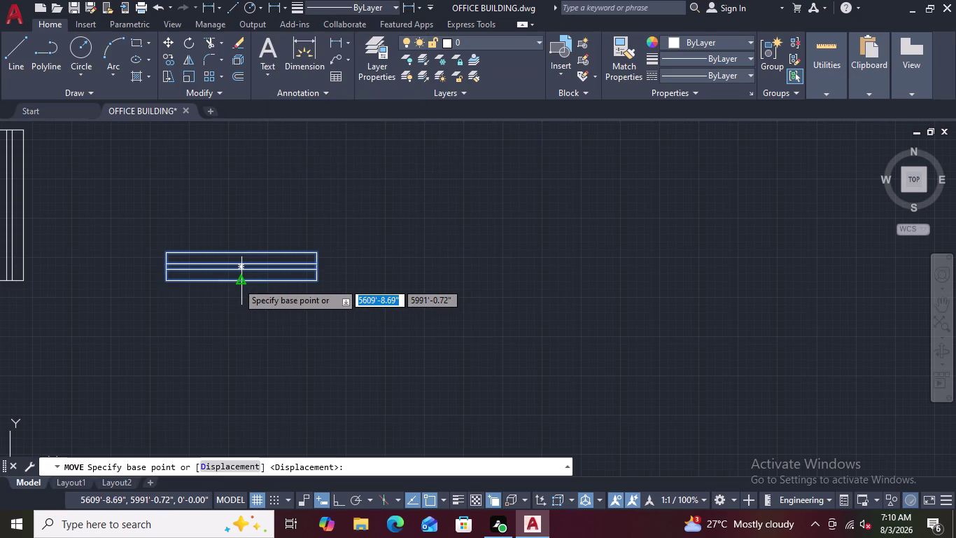
click(237, 282)
right_click(237, 282)
scroll(down, 3)
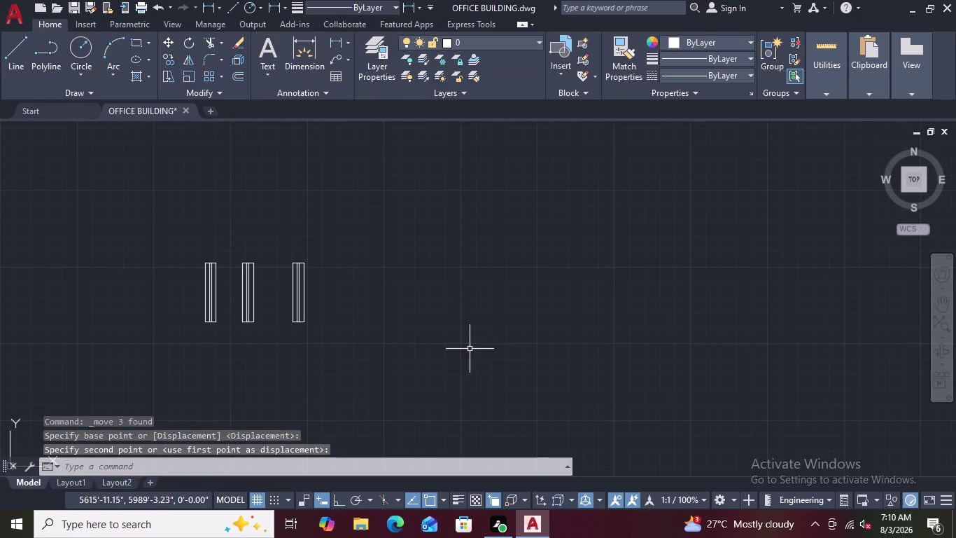
key(ctrl+z)
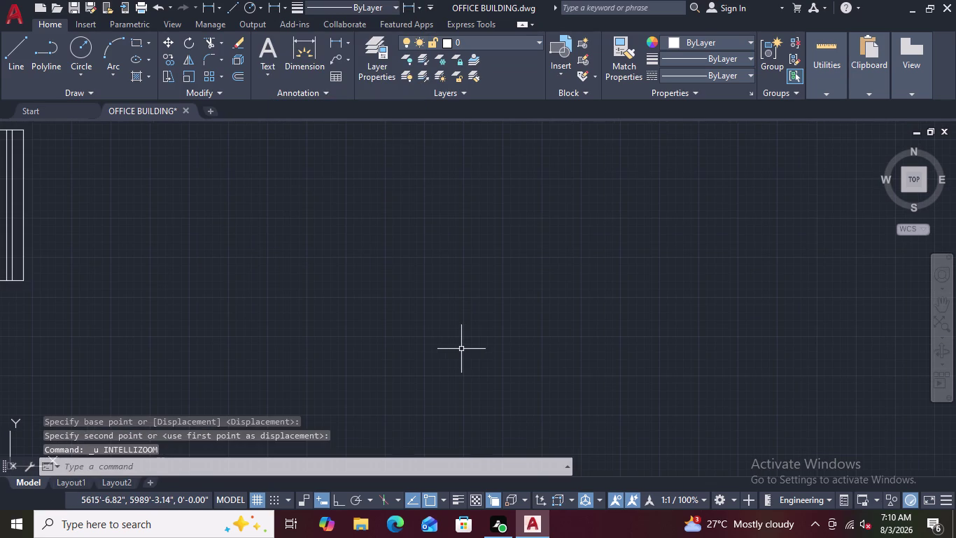
key(ctrl+z)
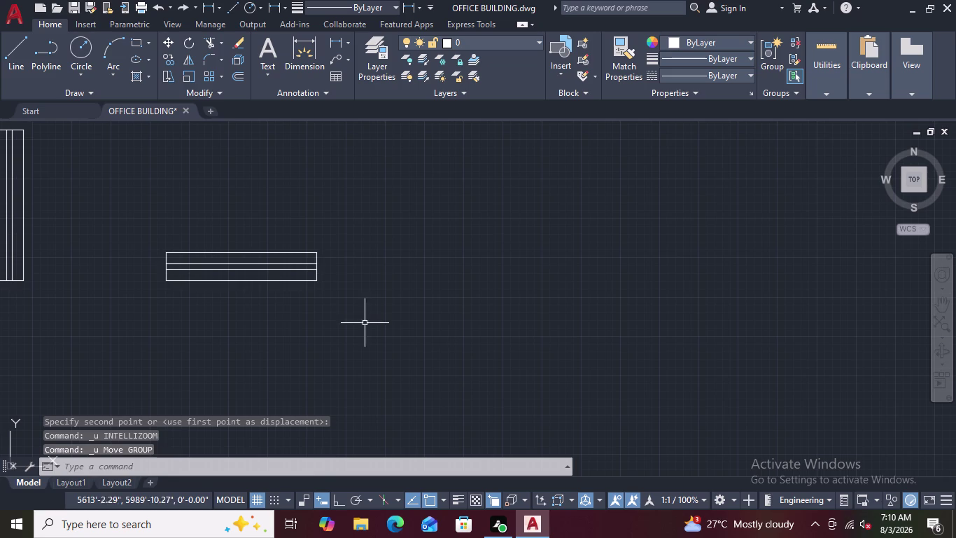
drag(388, 256, 119, 256)
right_click(122, 270)
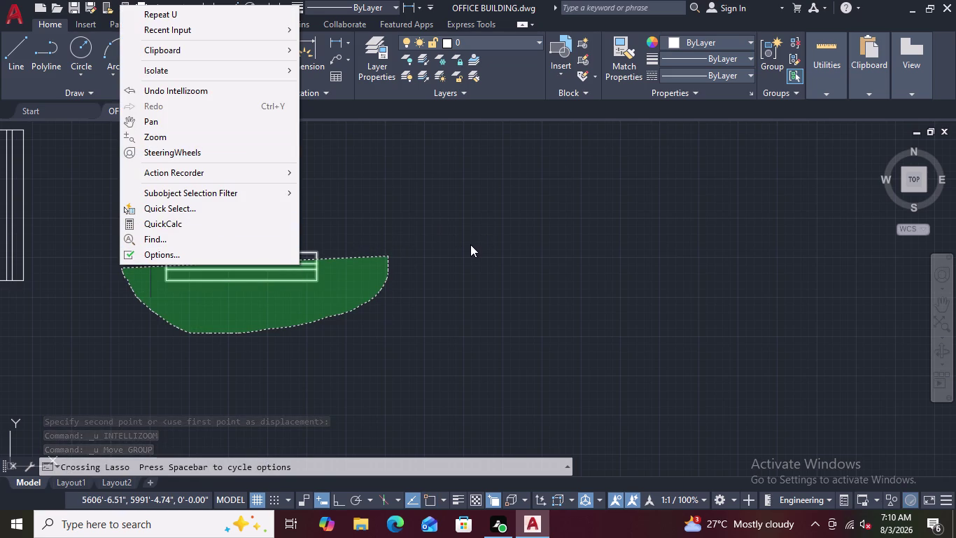
key(Escape)
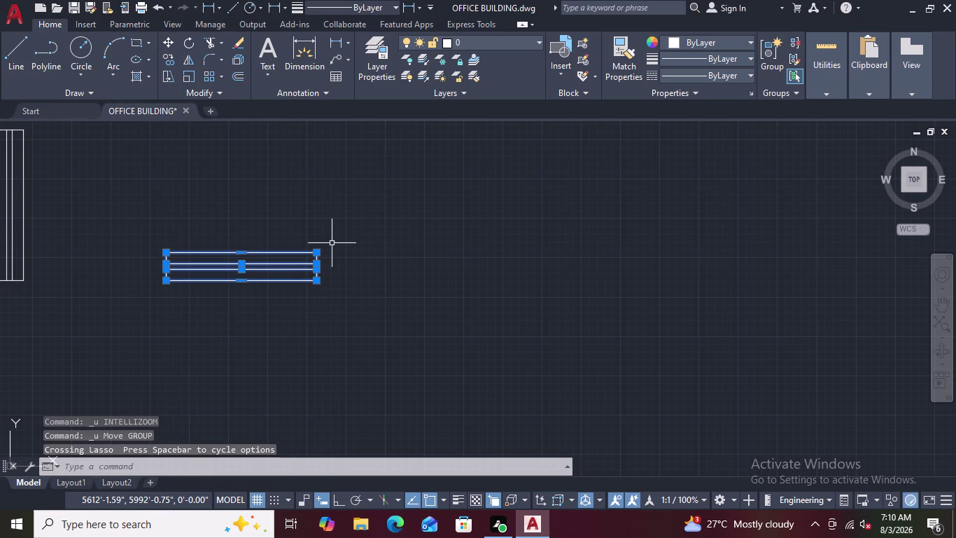
right_click(332, 243)
Pick up the horizontal window panel by its base point and pan to the bottom wall opening.
click(370, 288)
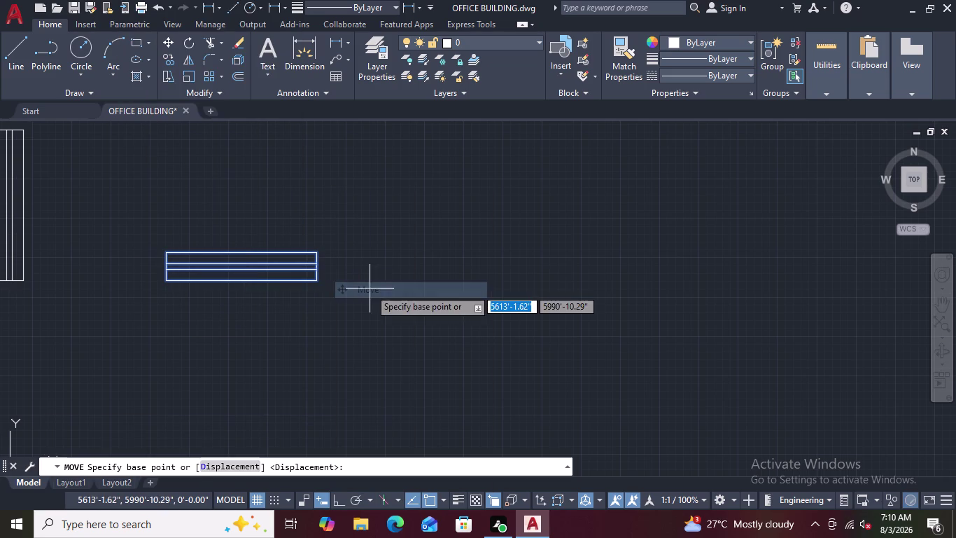
click(236, 285)
scroll(down, 3)
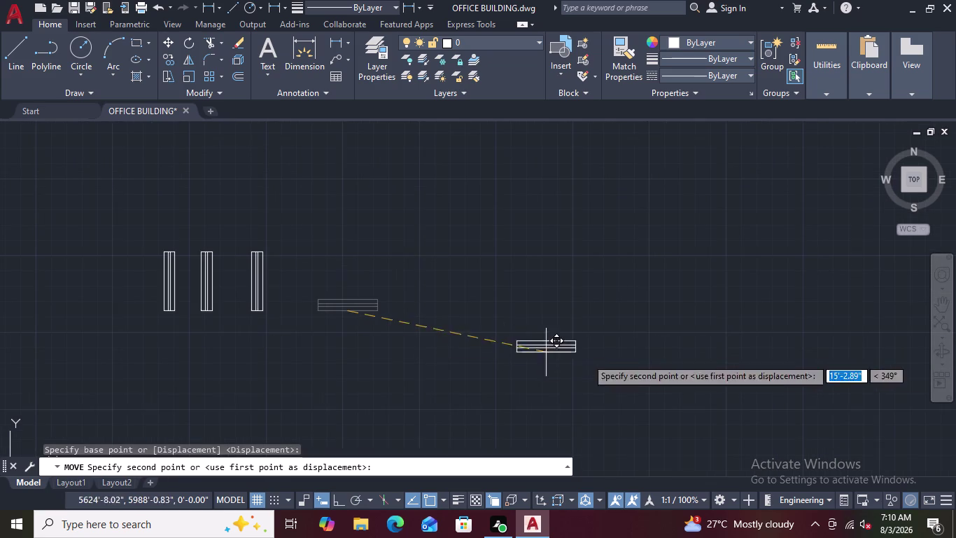
scroll(down, 3)
middle_drag(648, 367, 371, 322)
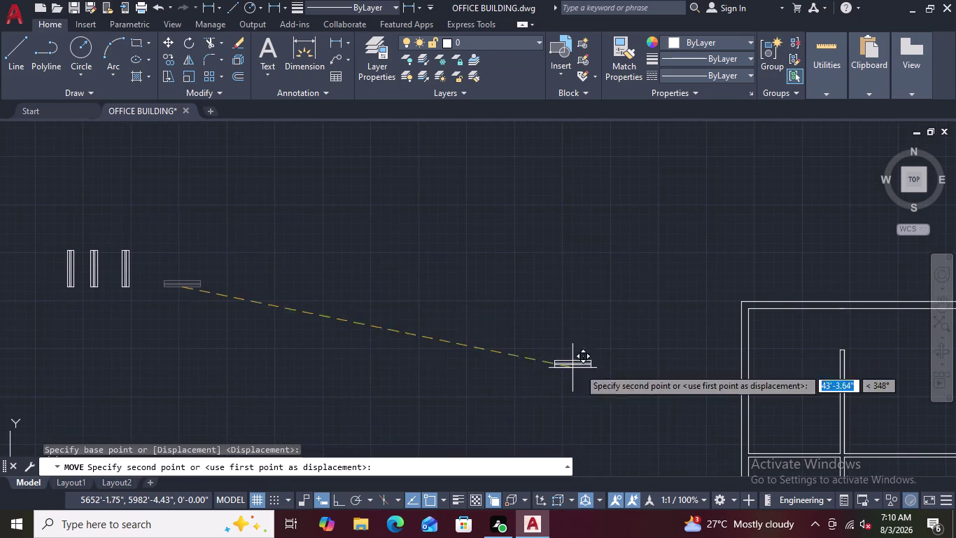
middle_drag(626, 365, 424, 242)
scroll(down, 3)
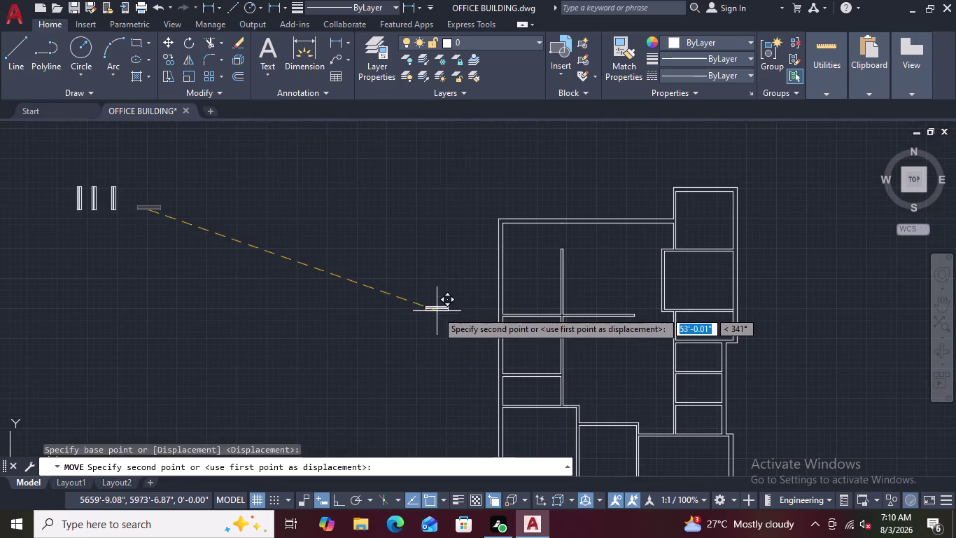
middle_drag(437, 309, 418, 227)
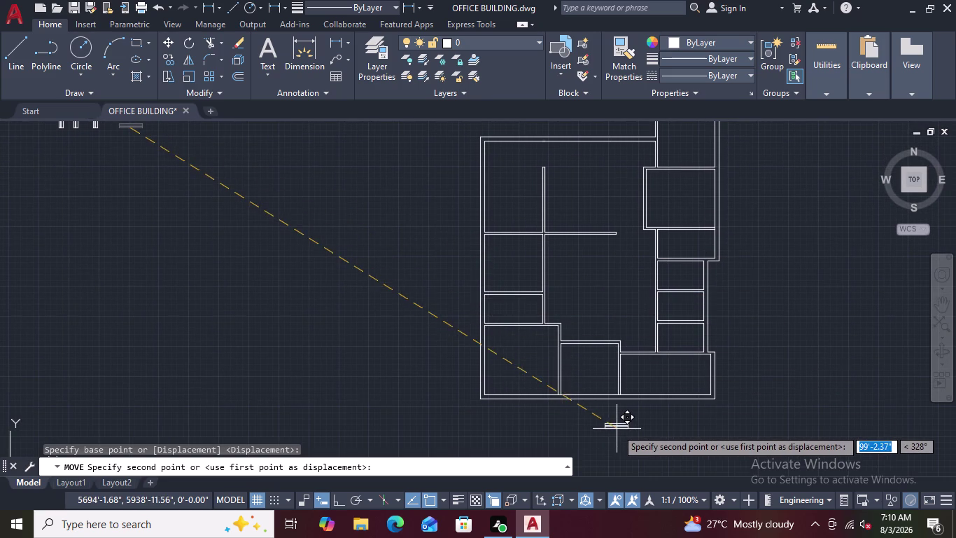
scroll(up, 3)
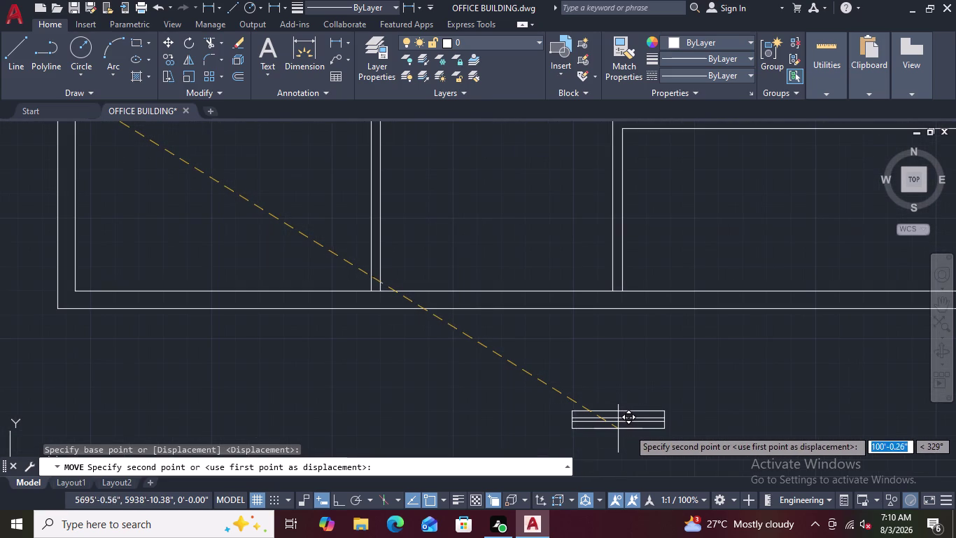
middle_drag(697, 359, 540, 361)
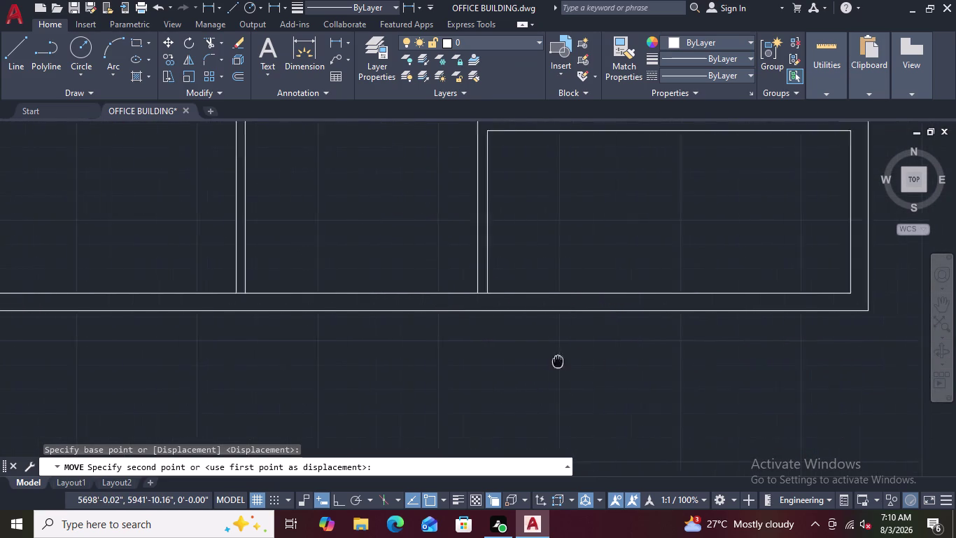
middle_drag(540, 362, 497, 357)
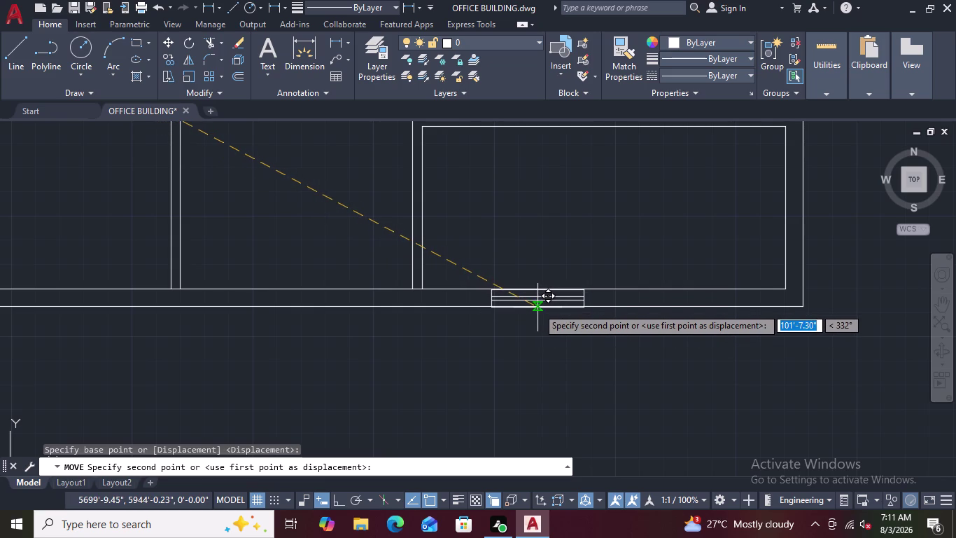
Zoom in on the bottom wall opening and drop the panel onto the wall line.
scroll(down, 3)
scroll(up, 3)
scroll(up, 3)
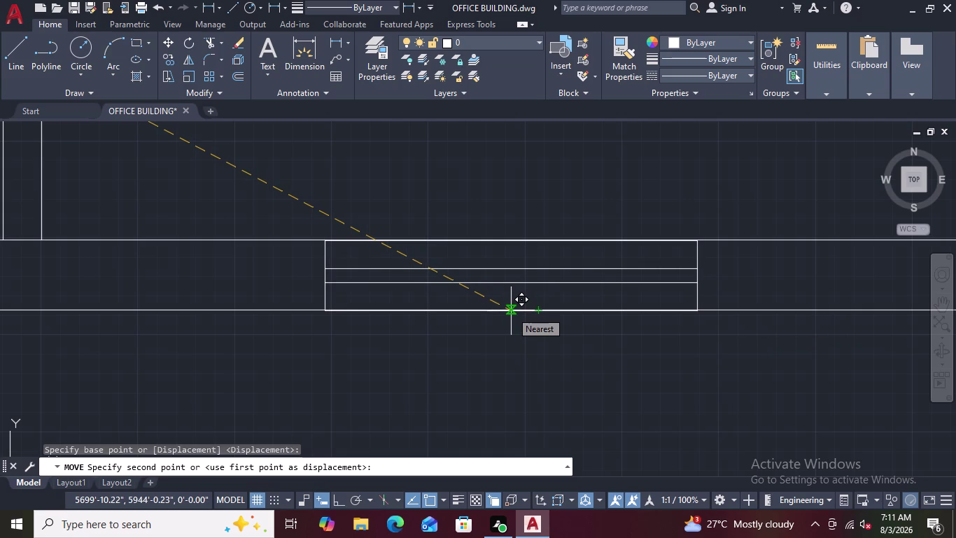
scroll(down, 3)
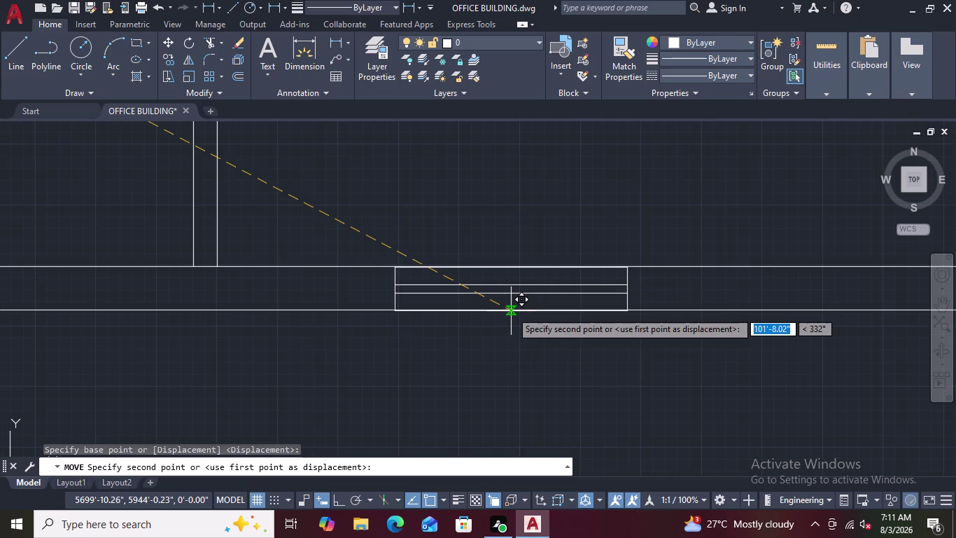
scroll(up, 3)
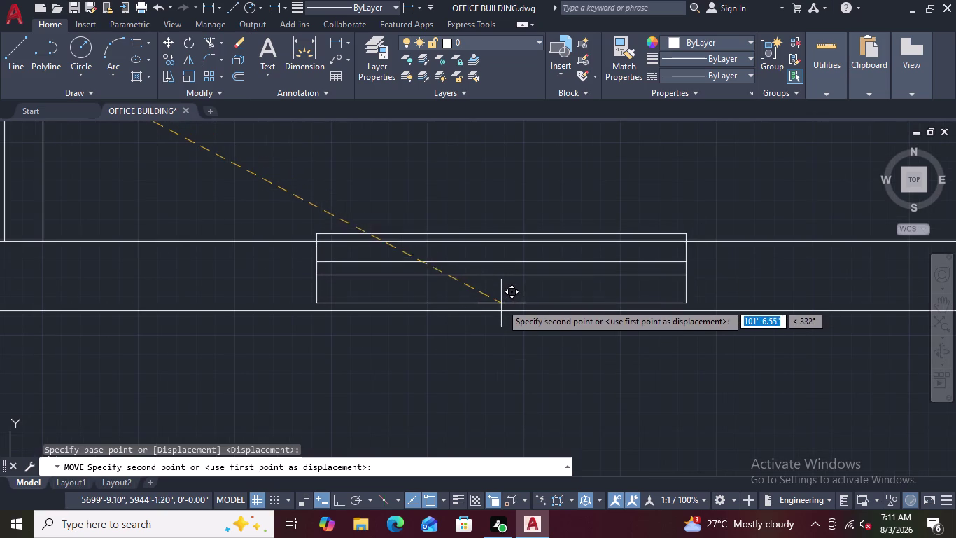
scroll(up, 3)
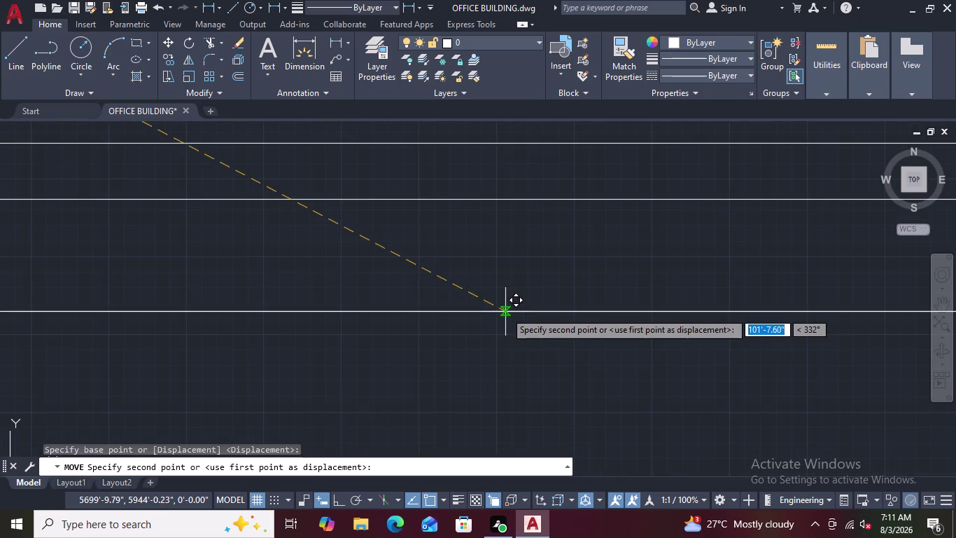
scroll(down, 3)
scroll(down, 3)
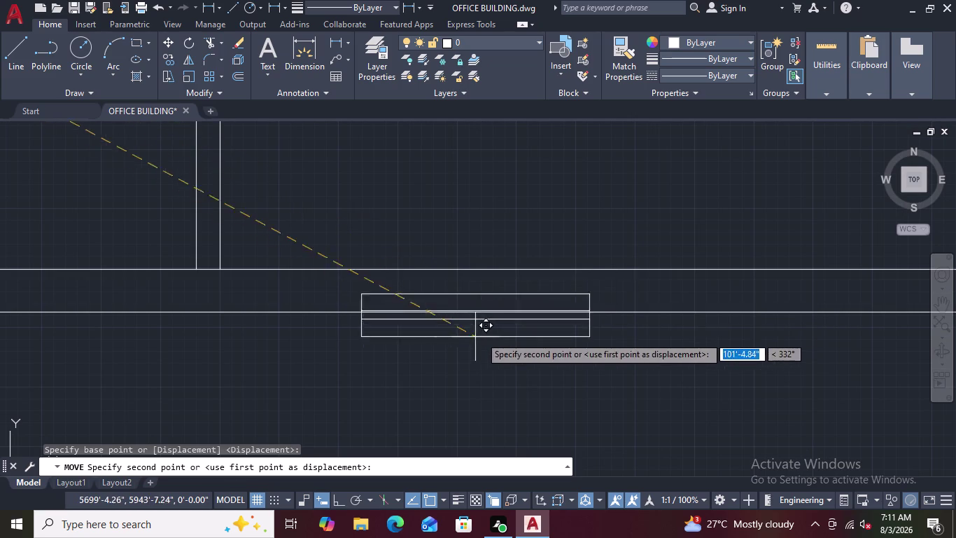
scroll(down, 3)
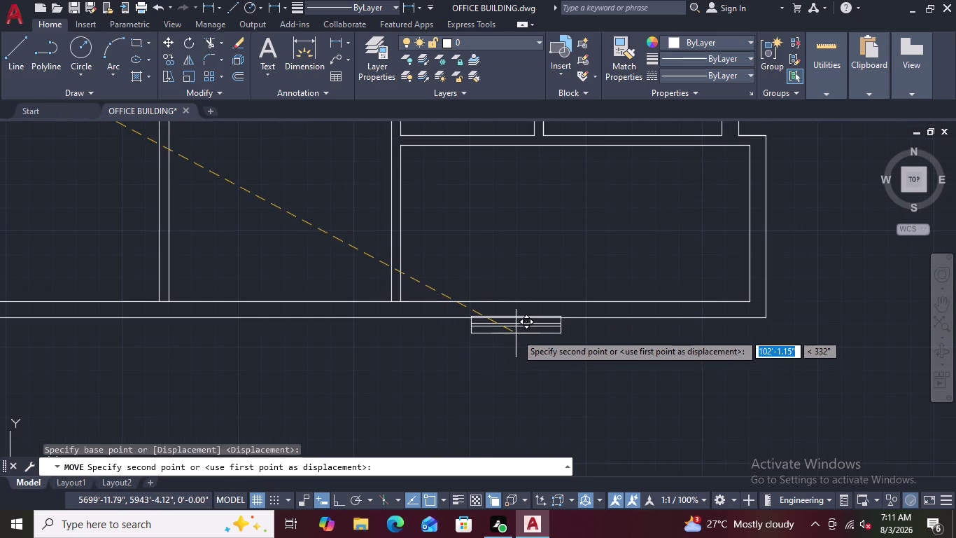
scroll(up, 3)
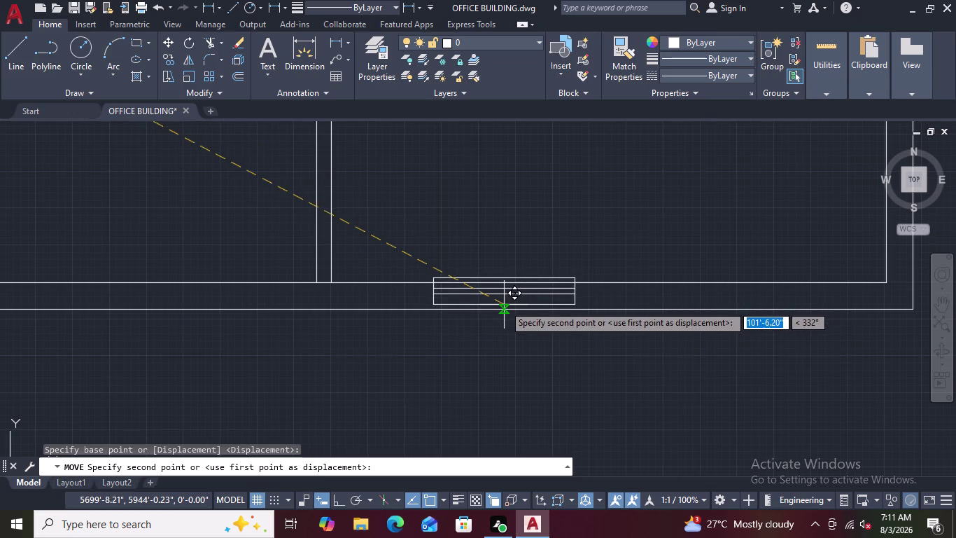
scroll(up, 3)
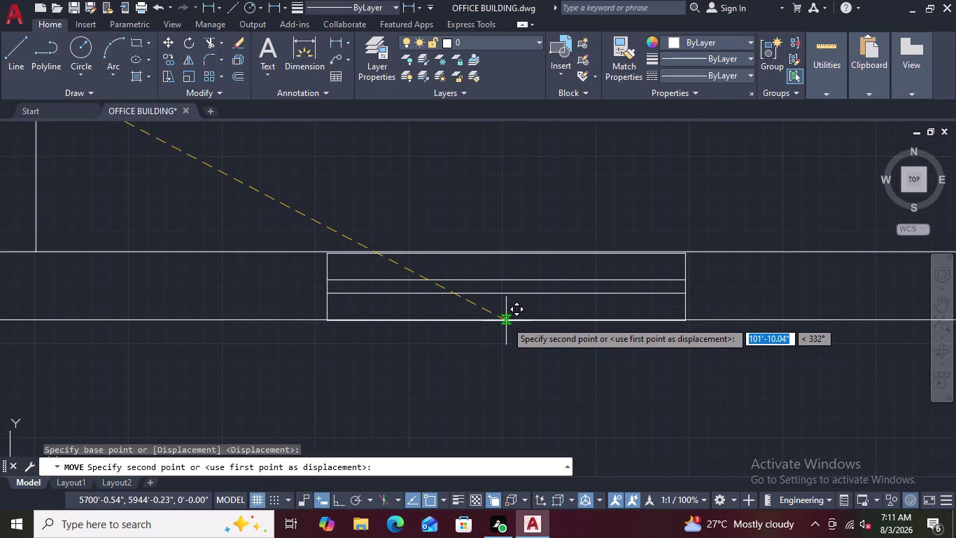
scroll(up, 3)
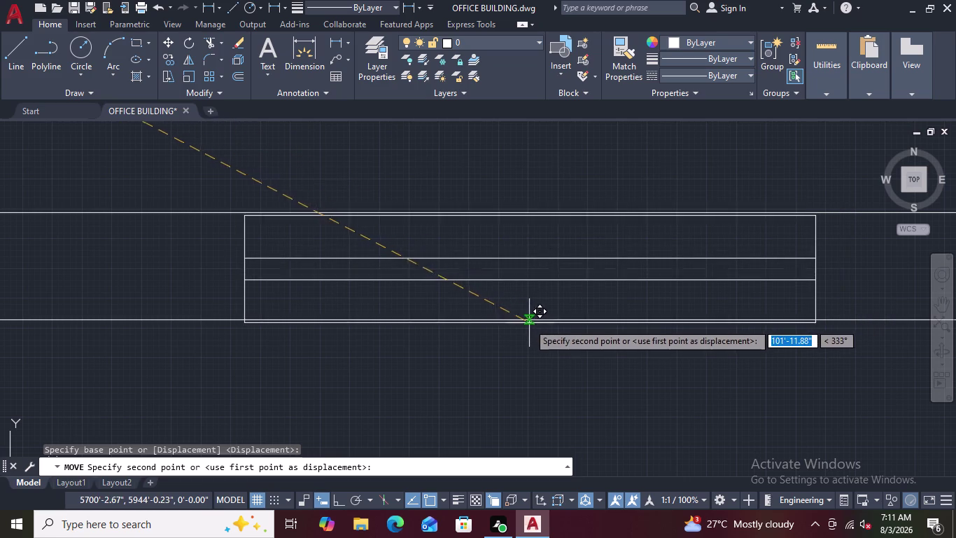
scroll(up, 3)
scroll(down, 3)
scroll(down, 3)
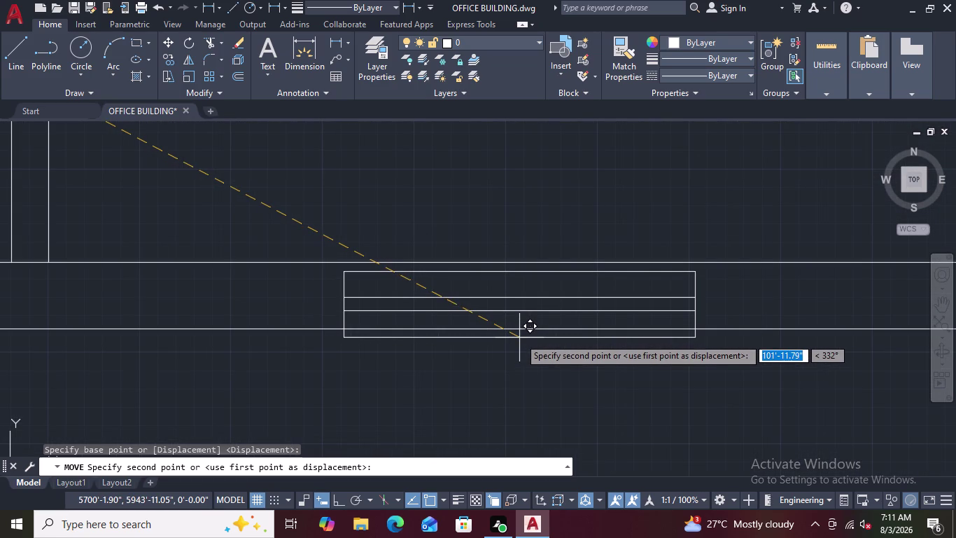
scroll(down, 3)
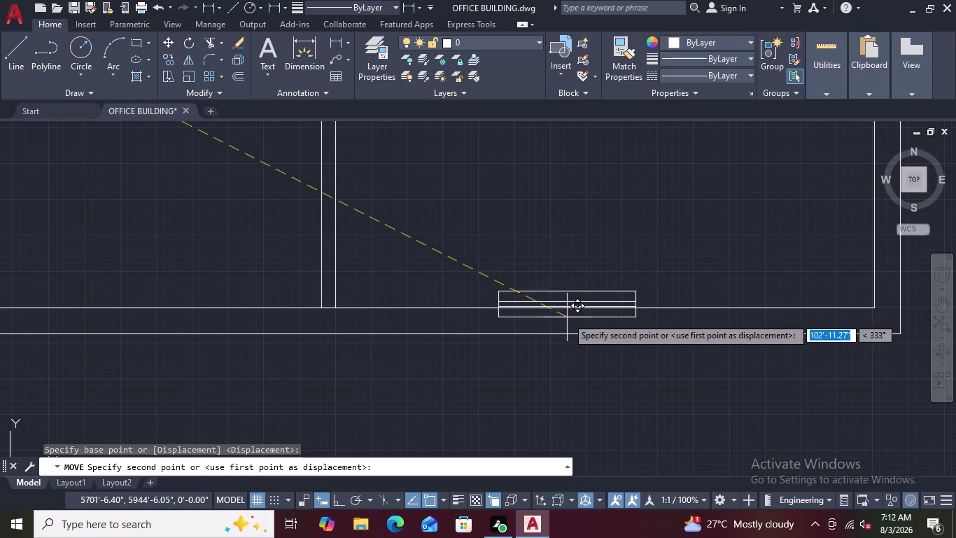
scroll(down, 3)
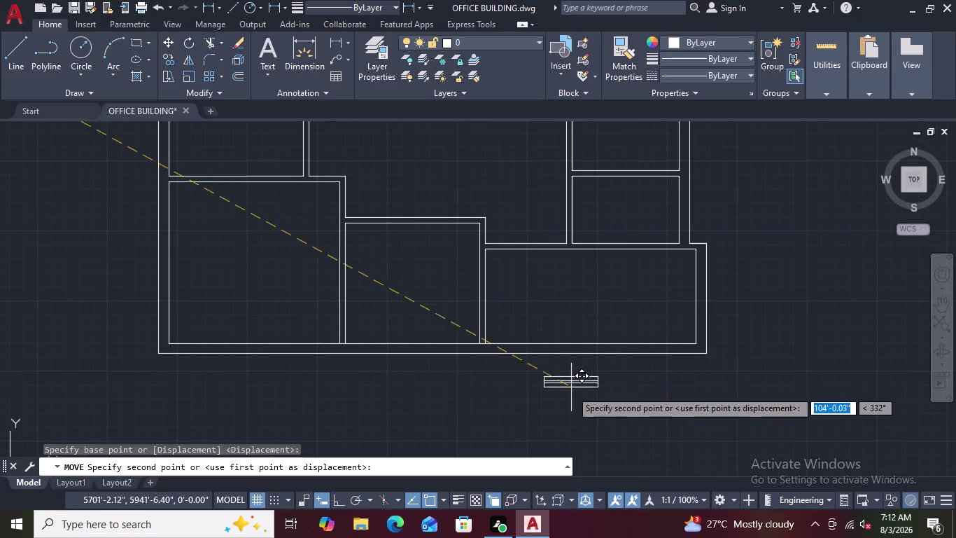
middle_drag(570, 398, 578, 335)
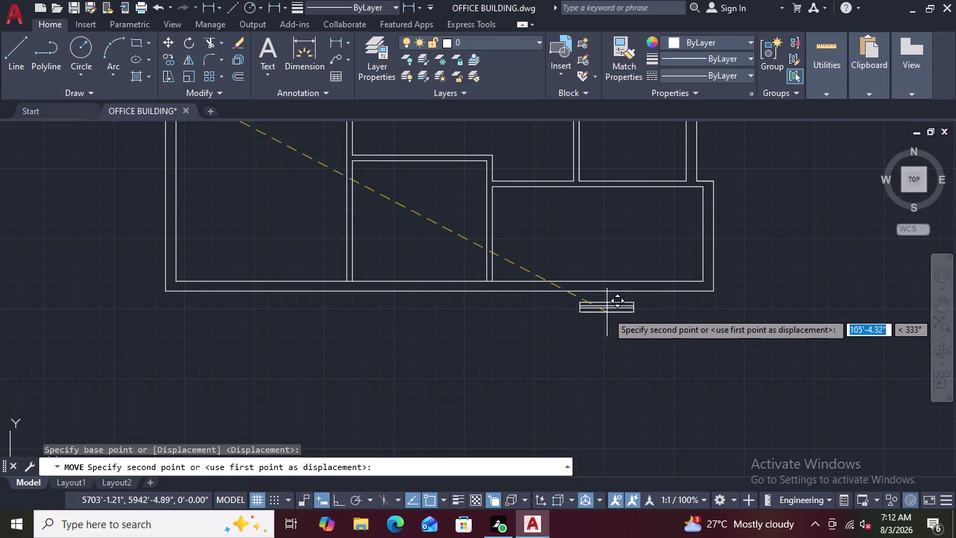
scroll(up, 3)
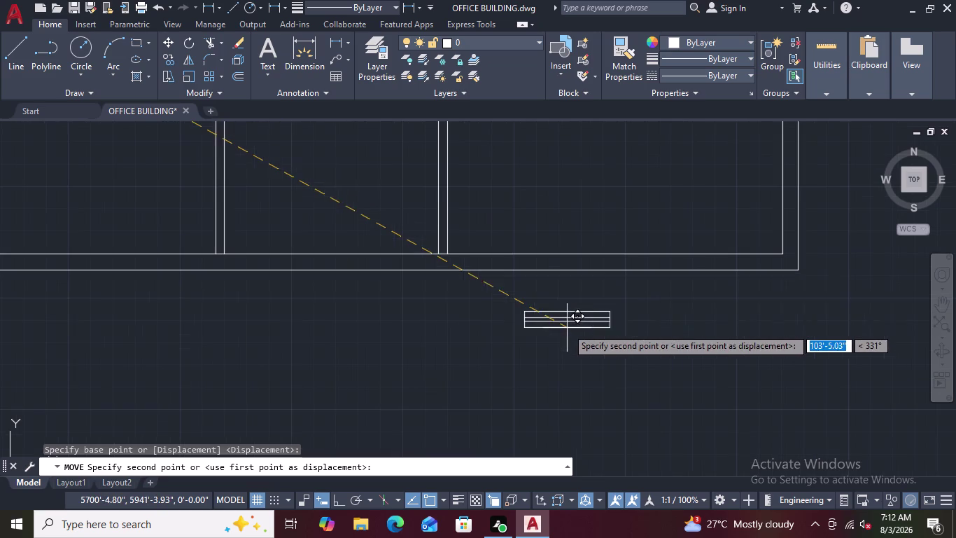
scroll(up, 3)
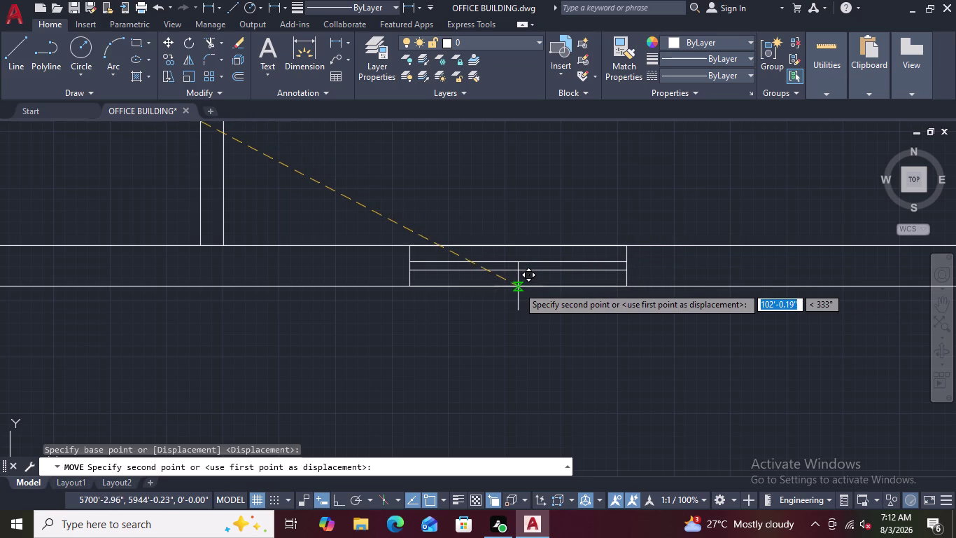
scroll(down, 3)
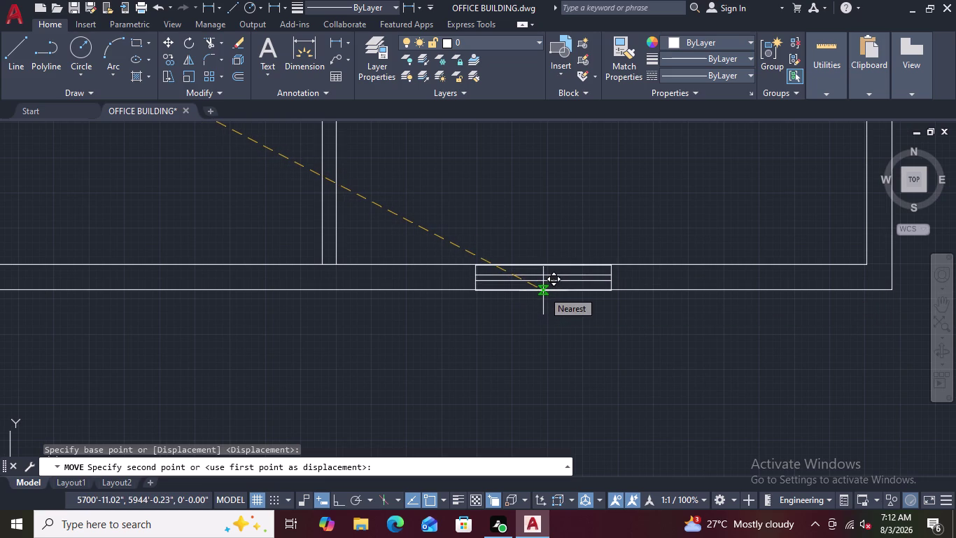
scroll(up, 3)
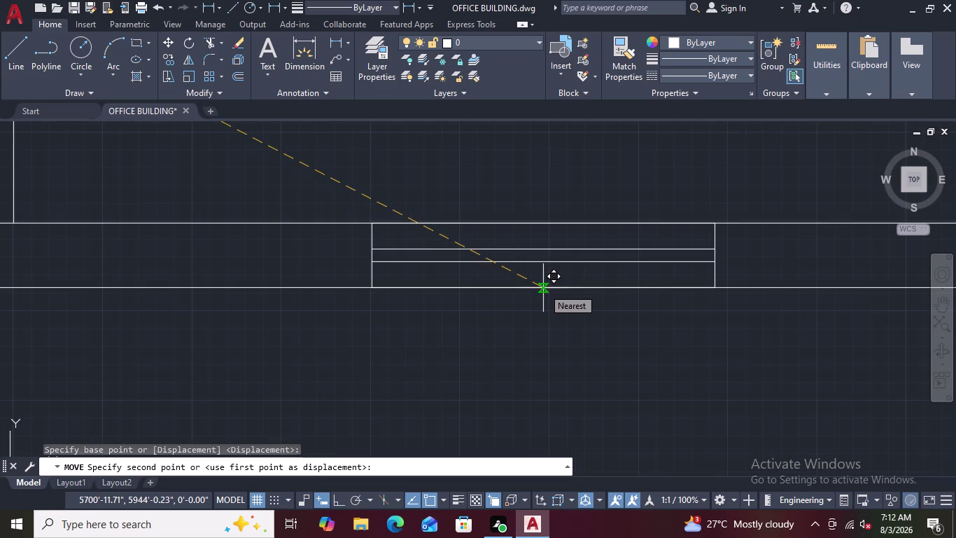
click(543, 287)
scroll(down, 3)
scroll(down, 3)
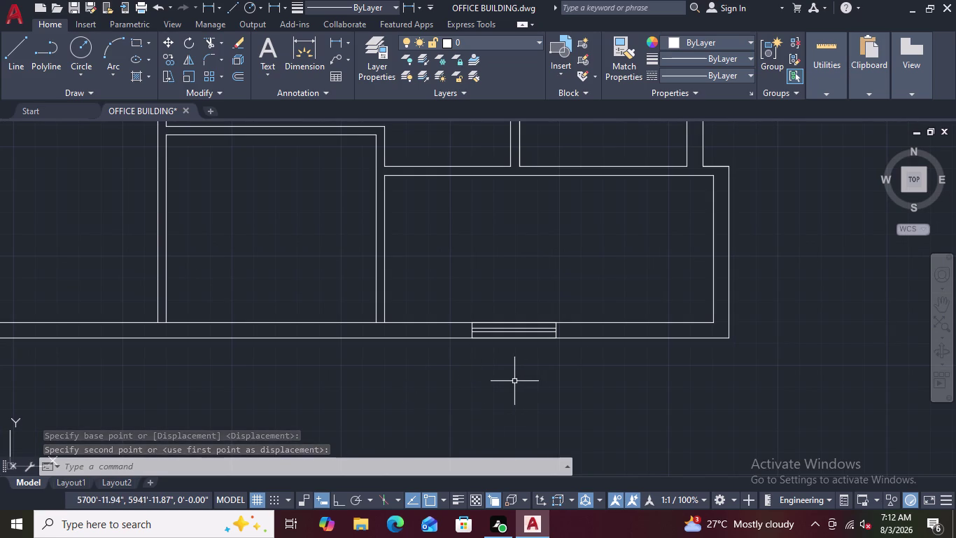
Pan out over the floor plan and clear the stray entry and pending command.
scroll(up, 3)
scroll(down, 3)
scroll(up, 3)
scroll(up, 3)
scroll(down, 3)
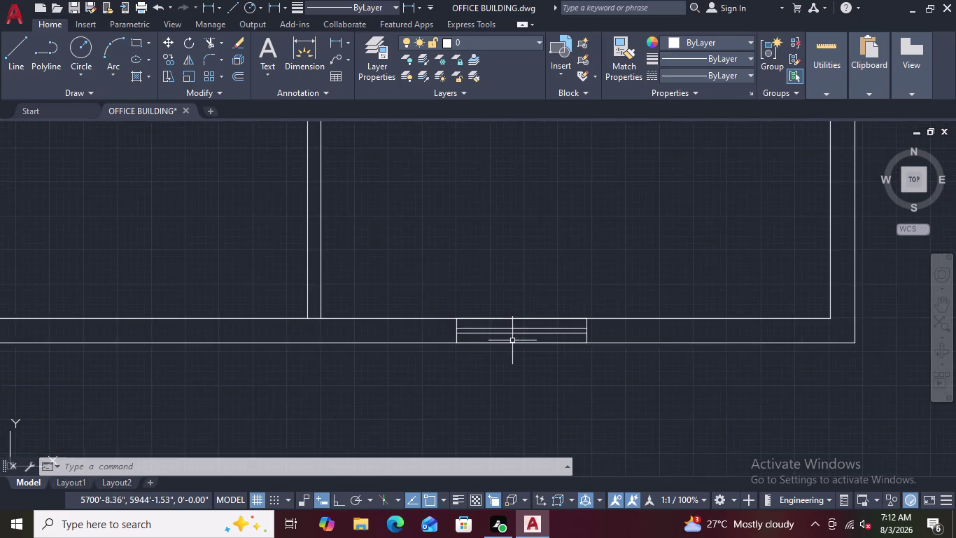
scroll(down, 3)
scroll(down, 3)
middle_drag(406, 389, 567, 394)
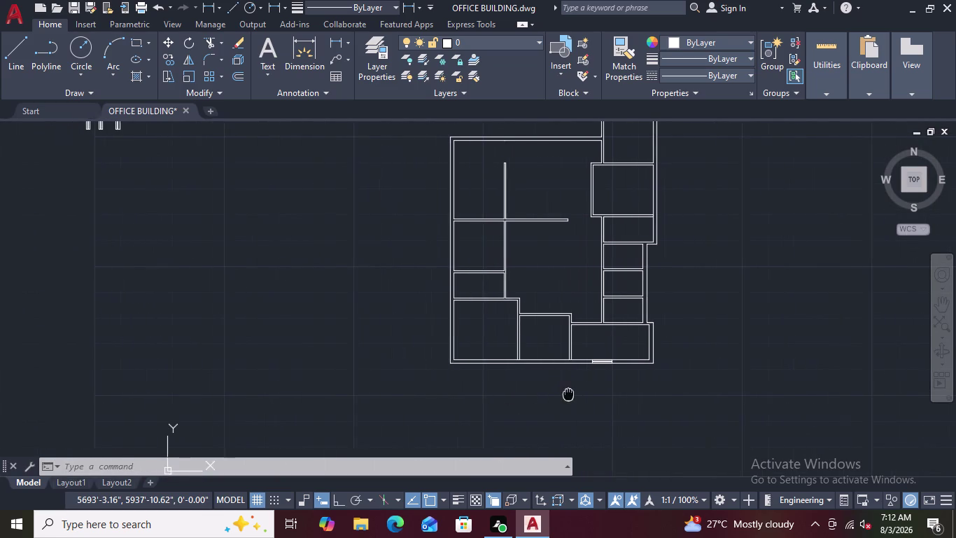
middle_drag(567, 394, 570, 395)
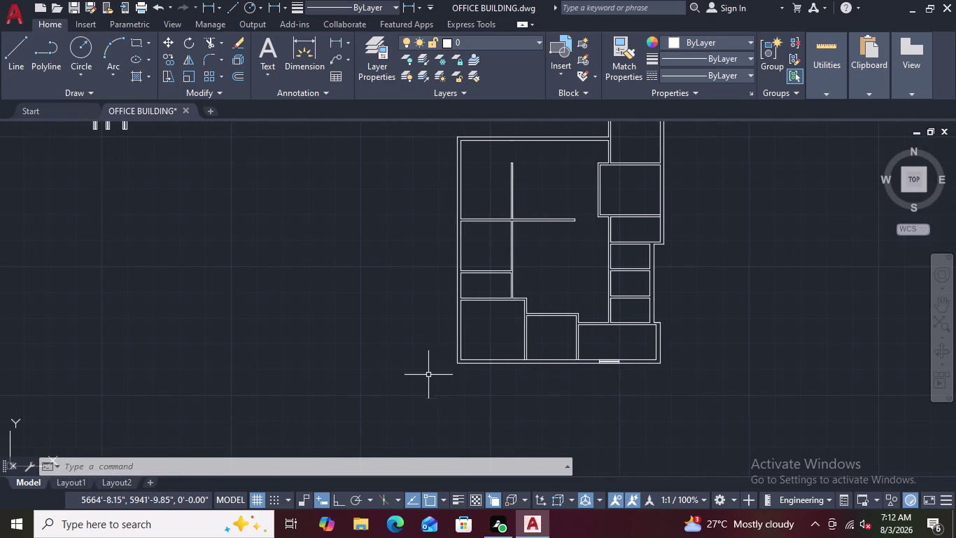
scroll(down, 3)
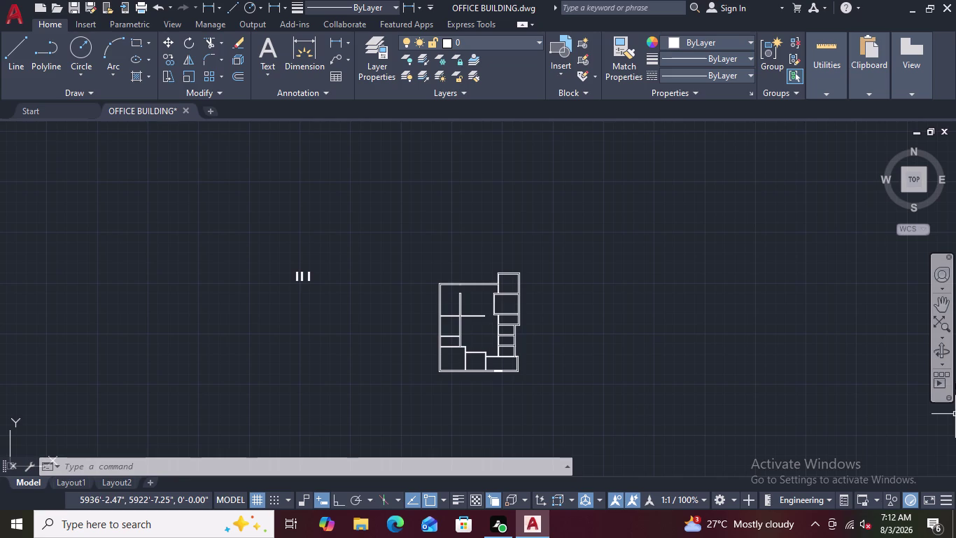
key(0)
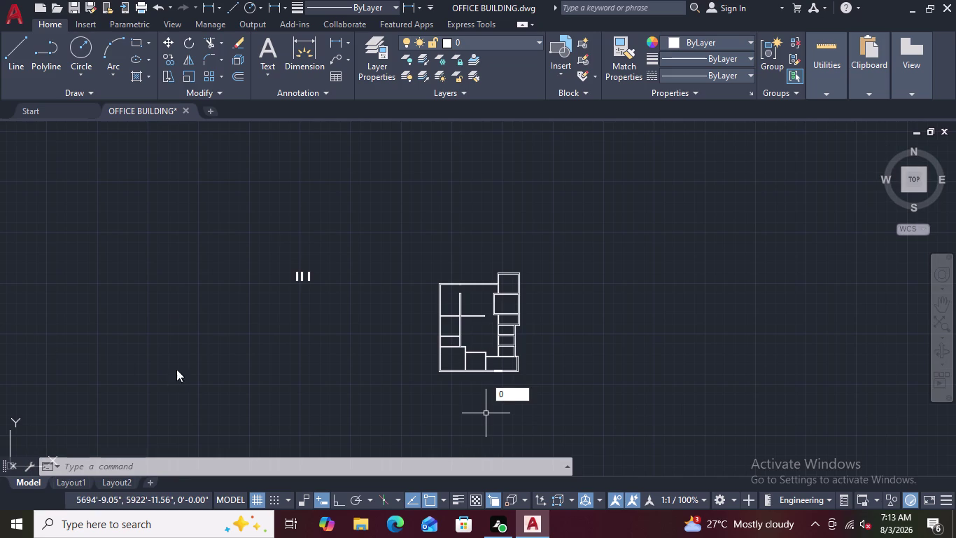
scroll(up, 3)
scroll(up, 3)
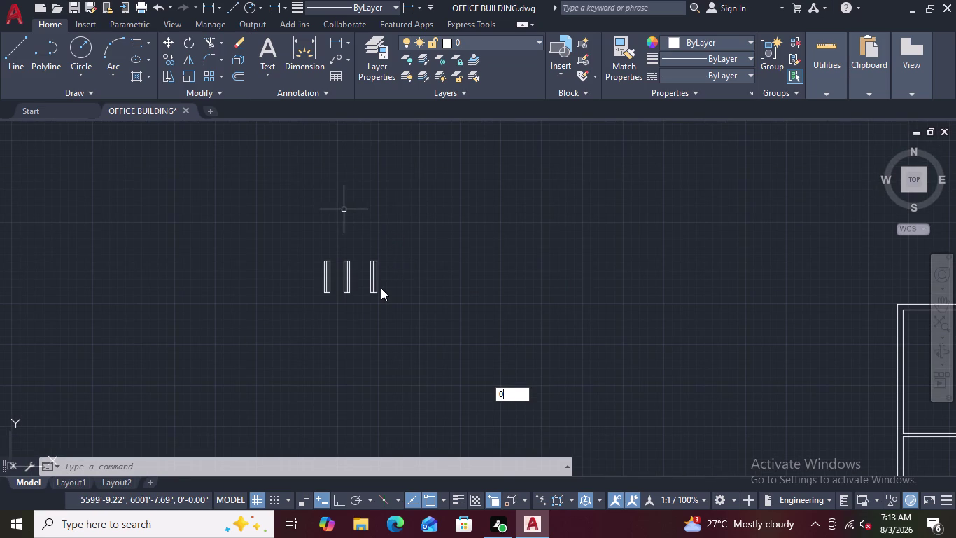
scroll(up, 3)
key(BackSpace)
key(BackSpace)
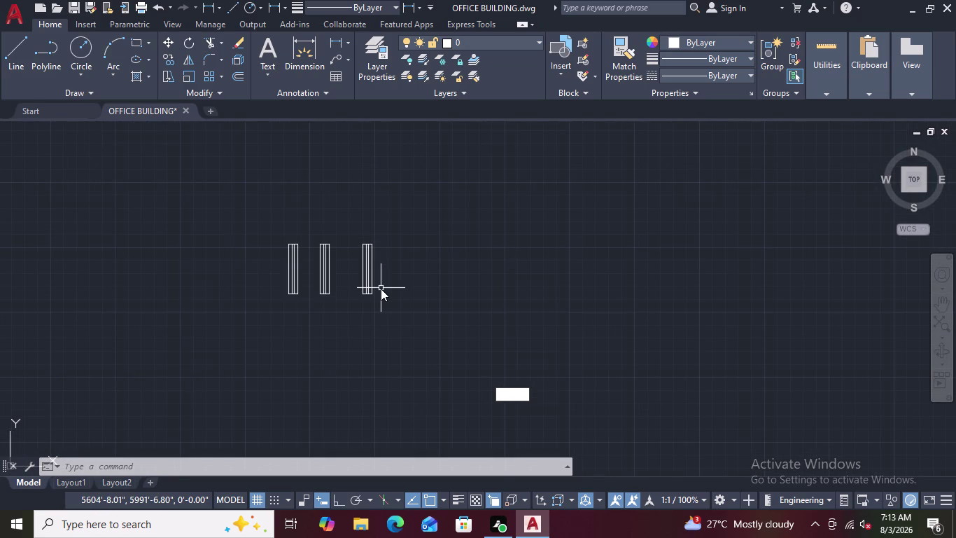
key(Escape)
key(Escape)
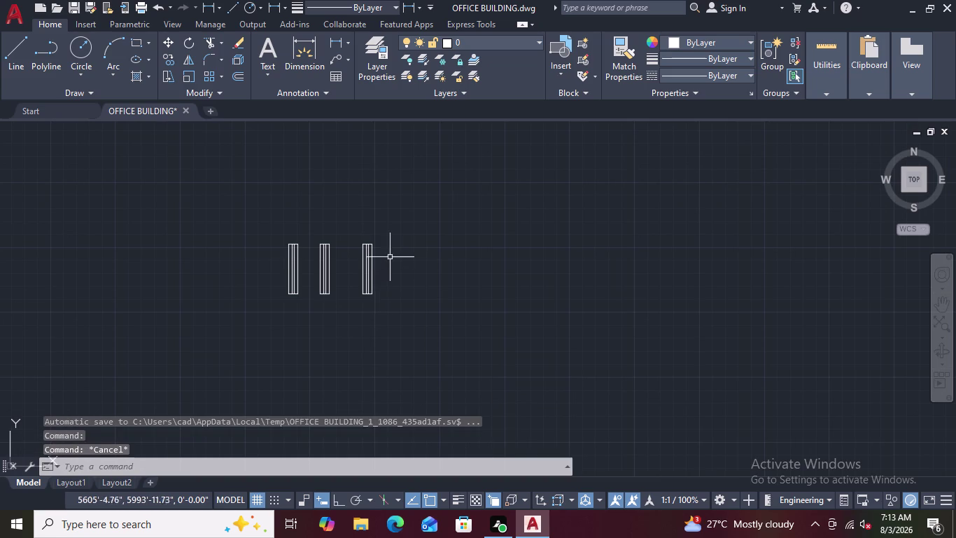
scroll(up, 3)
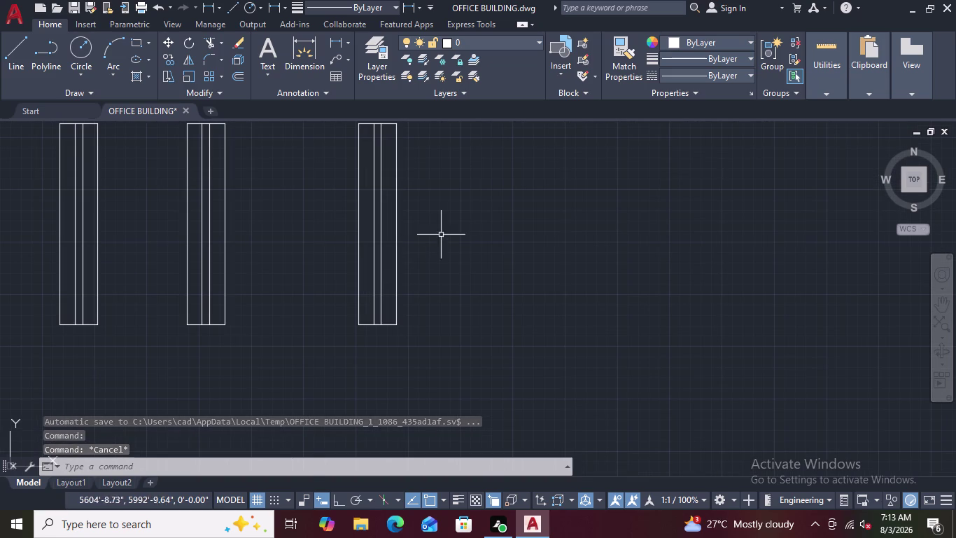
Crossing-select the three leftover upright window panels and delete them.
drag(478, 217, 34, 261)
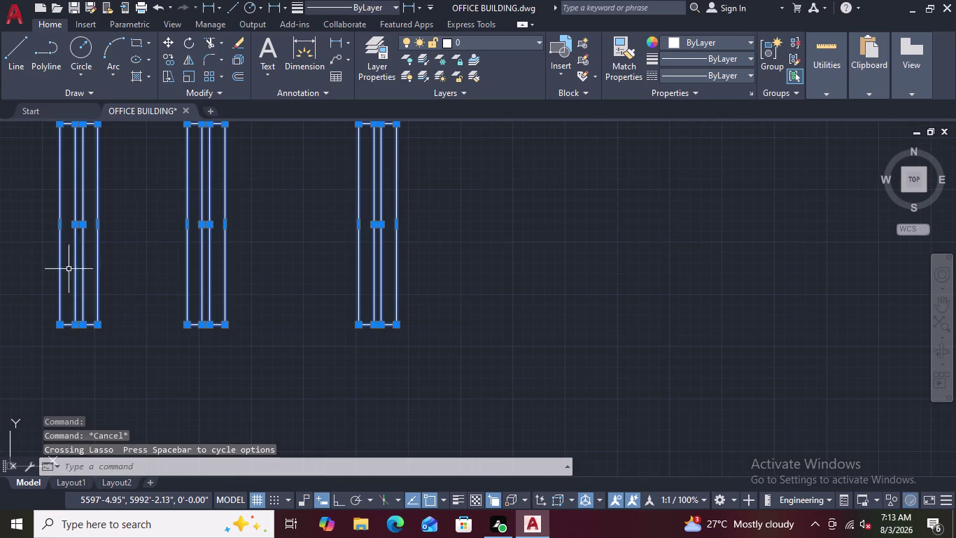
key(Escape)
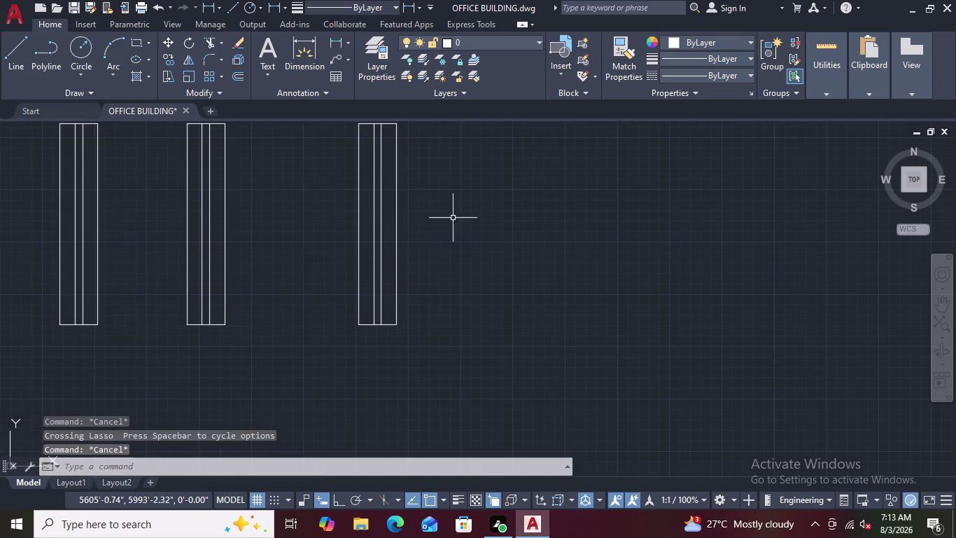
drag(453, 217, 31, 240)
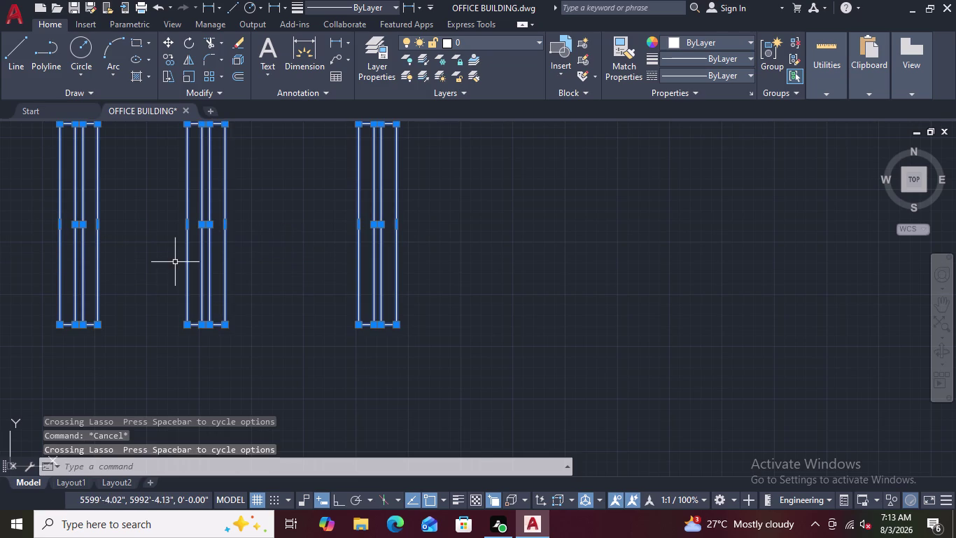
key(Delete)
scroll(down, 3)
scroll(down, 3)
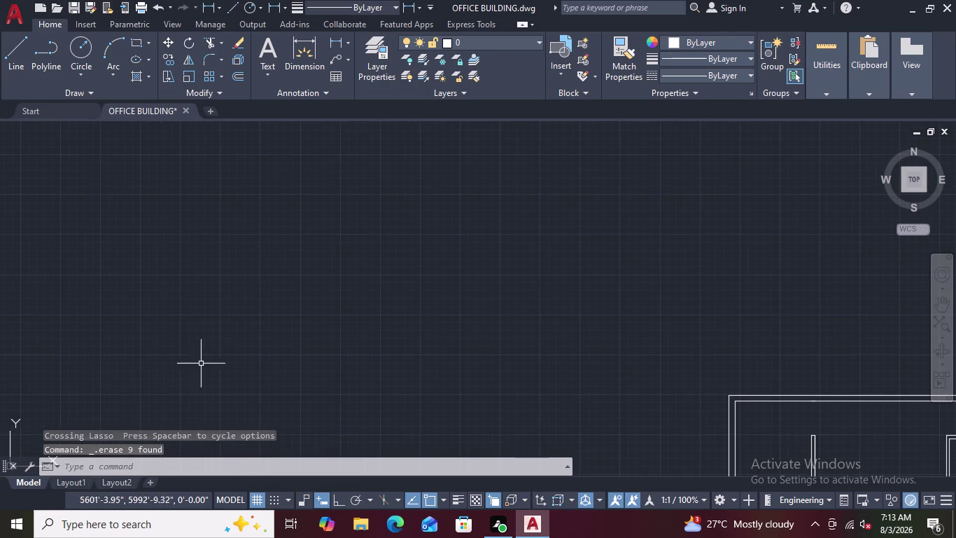
Start a line for the panel outline, then cancel that first attempt.
key(l)
key(space)
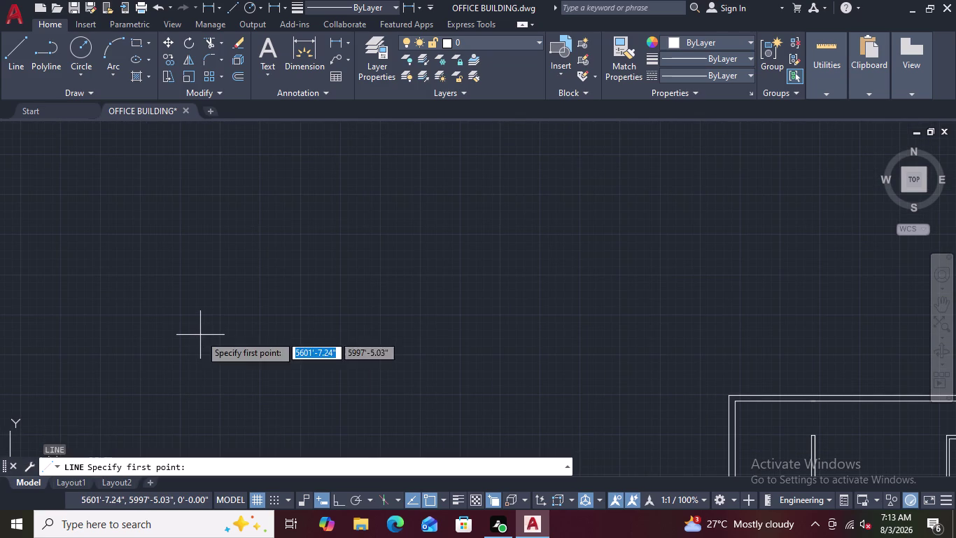
click(270, 209)
right_click(271, 209)
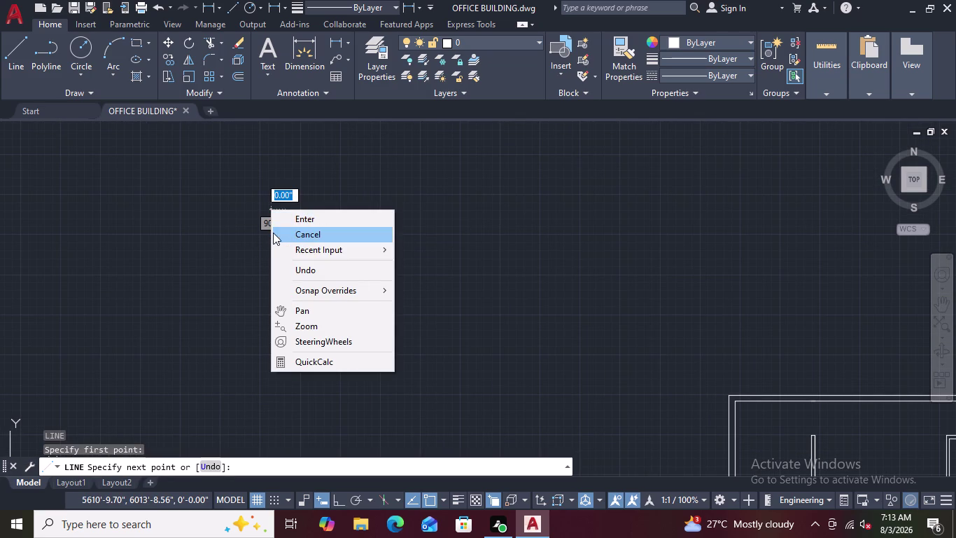
key(Escape)
key(Escape)
key(Escape)
key(Escape)
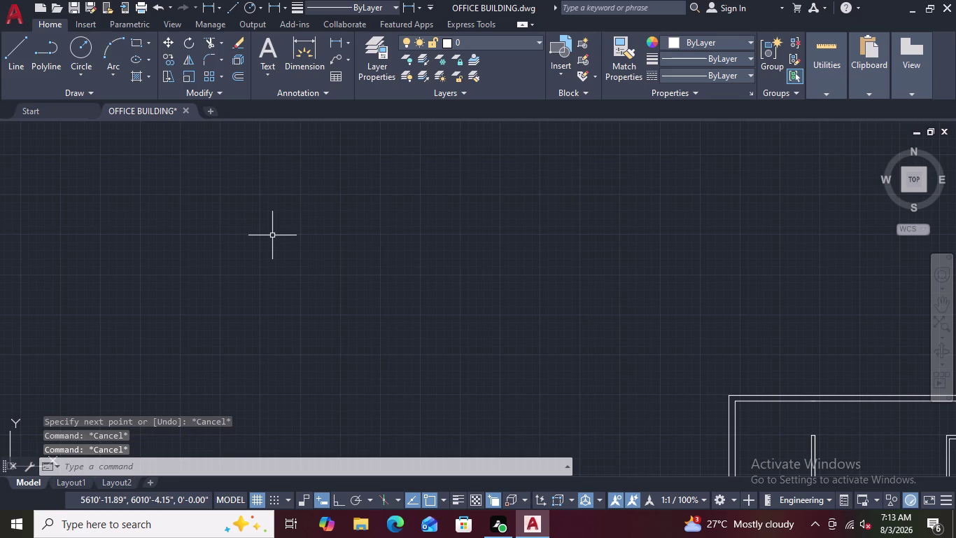
With Ortho on, draw the 3' vertical edge and 9" horizontal edge.
text(L)
key(space)
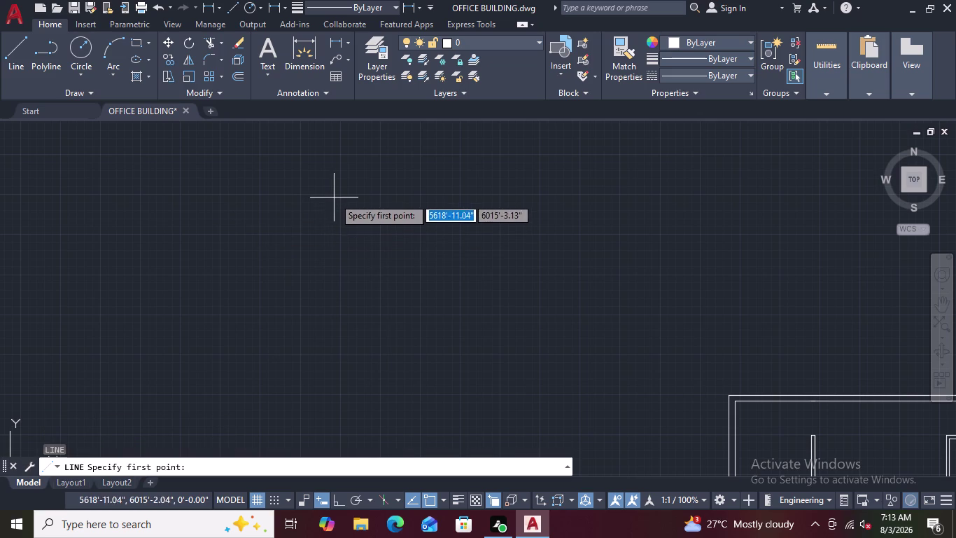
click(321, 194)
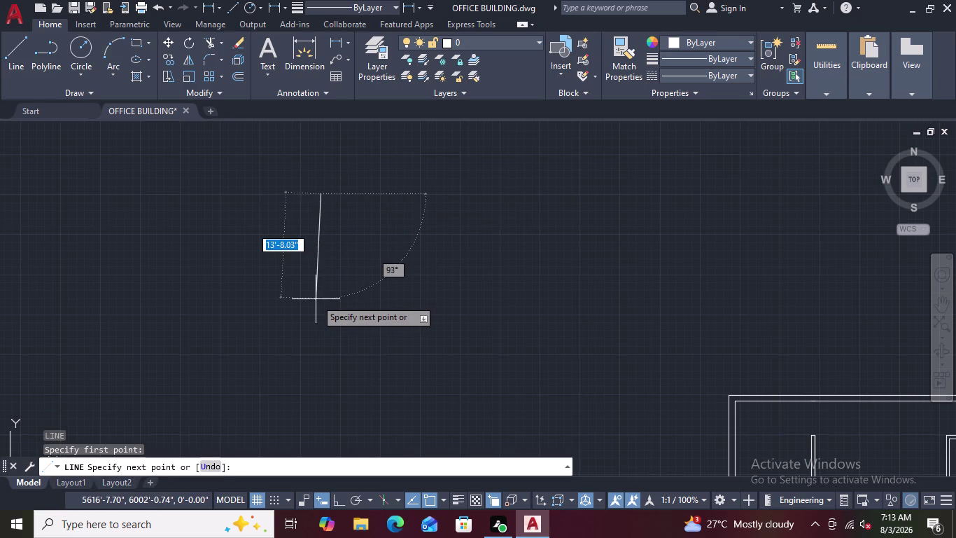
key(F8)
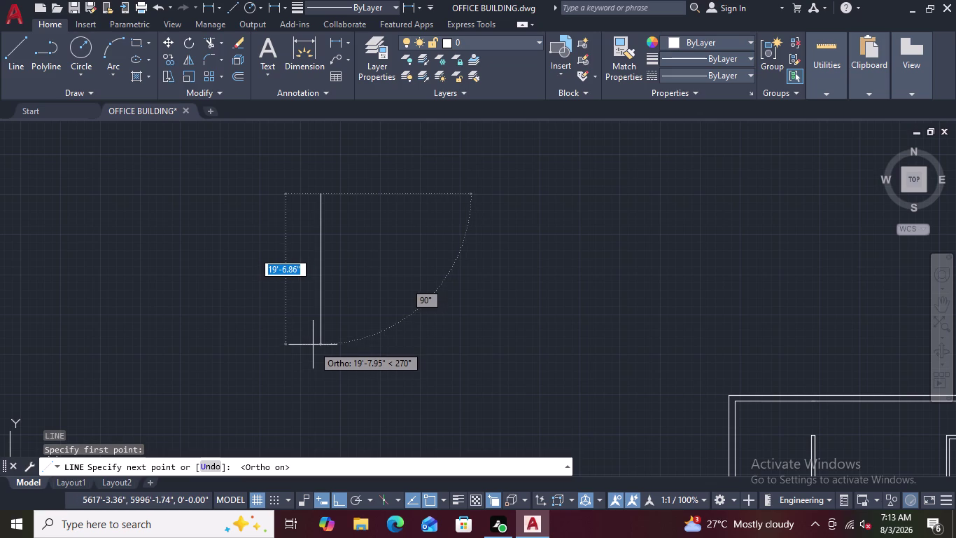
key(3)
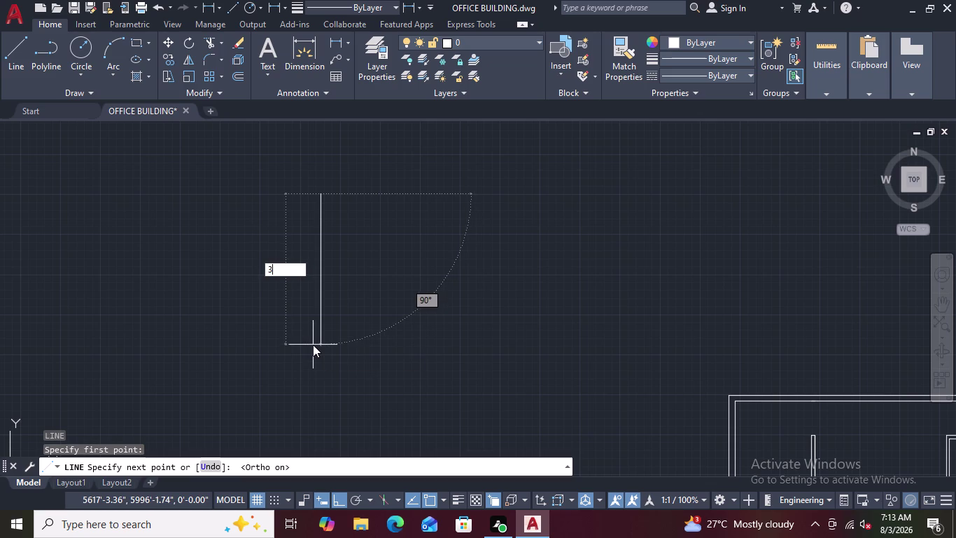
key(apostrophe)
key(Return)
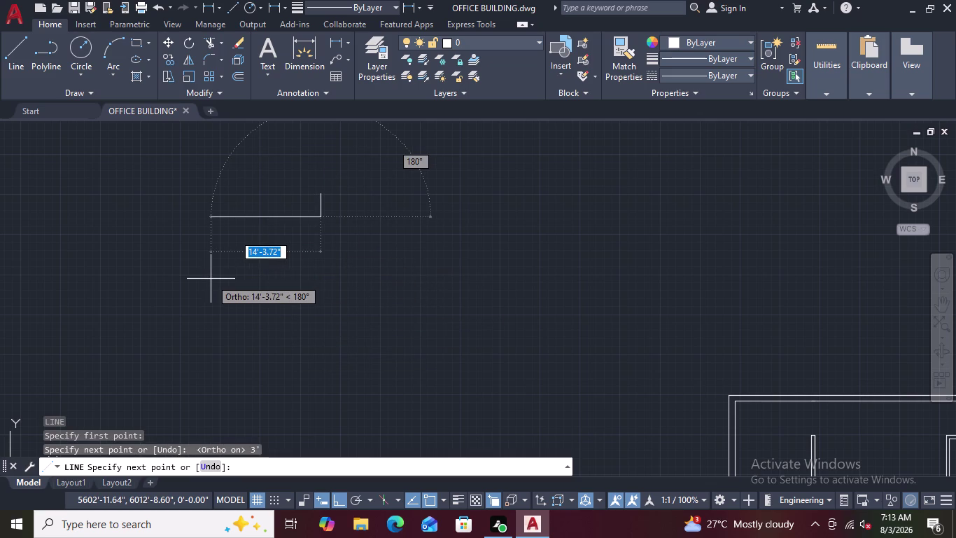
key(9)
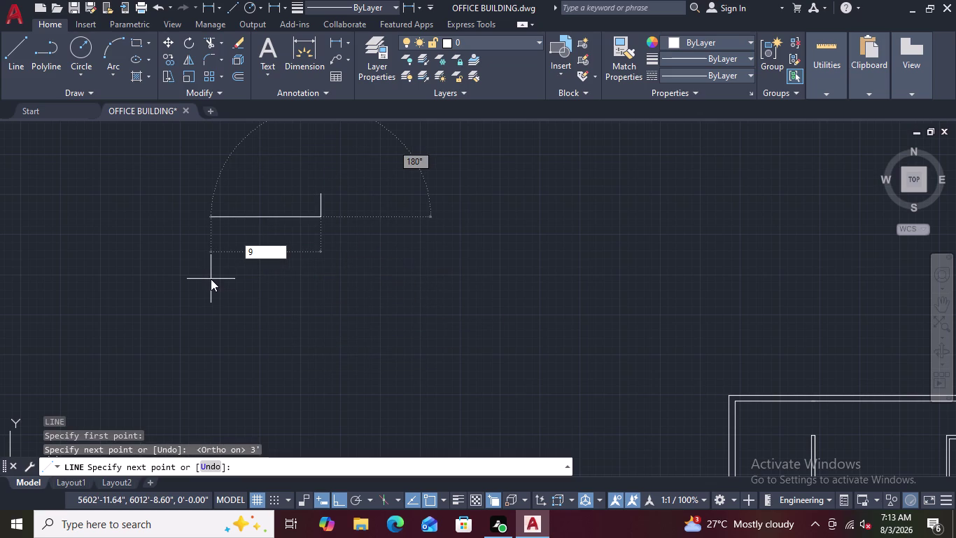
key(shift+quotedbl)
key(Return)
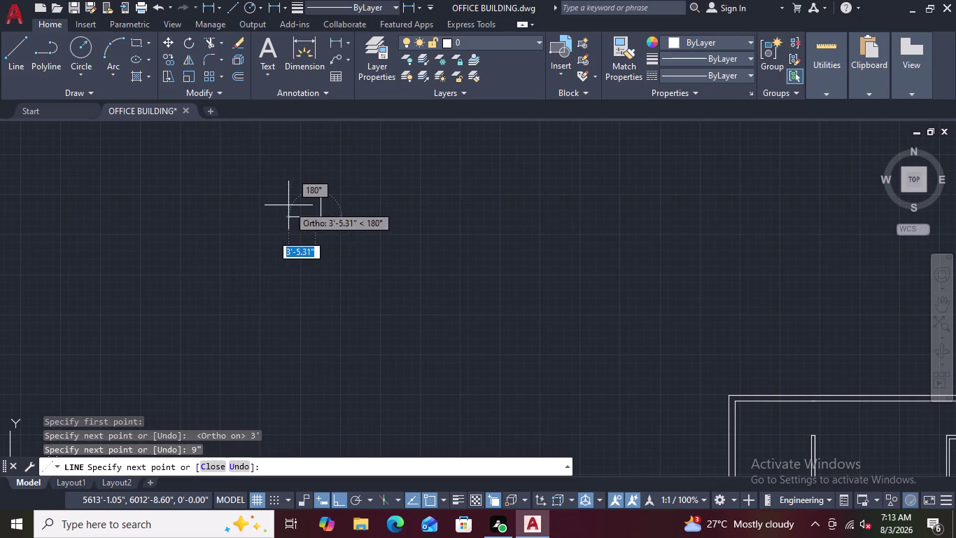
Draw the opposite 3' edge and close the outline at its starting corner.
scroll(up, 3)
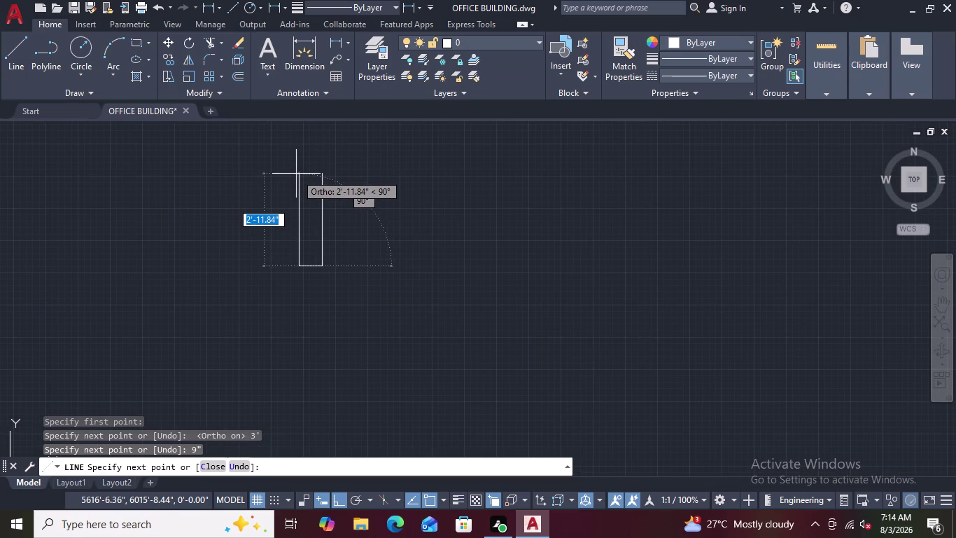
text(3')
key(Return)
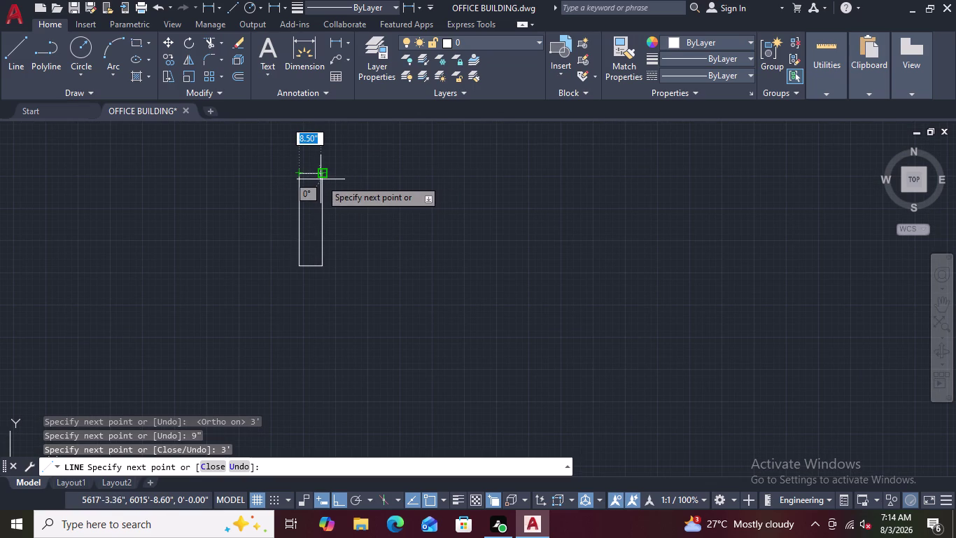
scroll(up, 3)
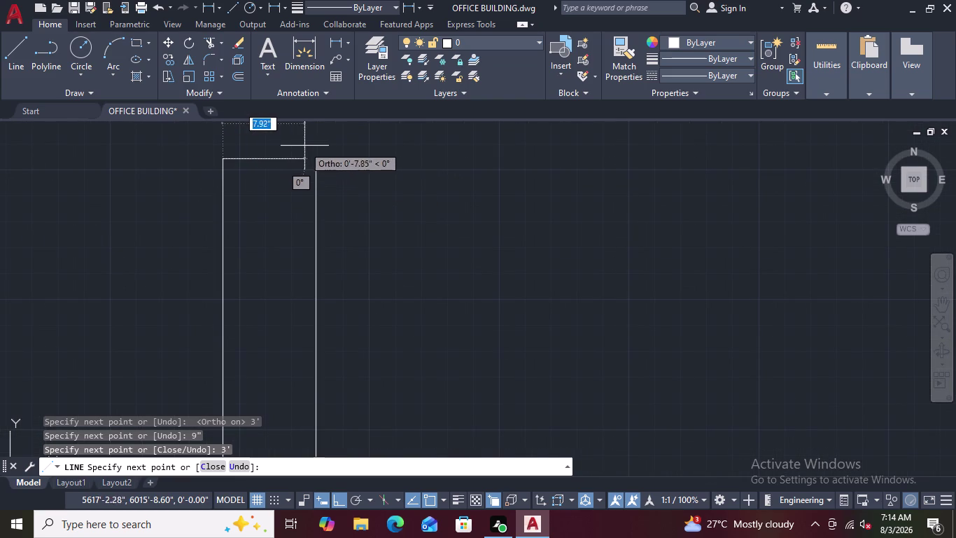
scroll(up, 3)
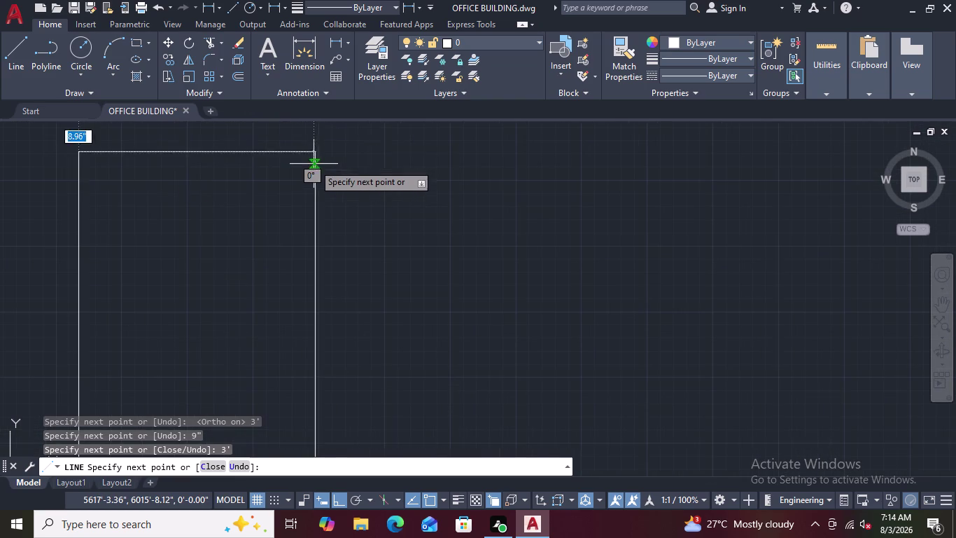
click(313, 154)
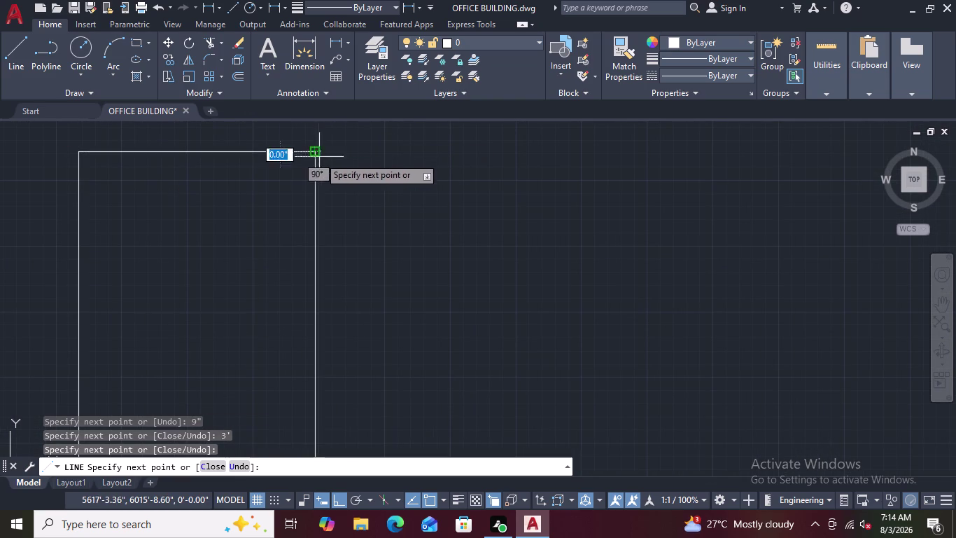
key(Escape)
scroll(down, 3)
scroll(down, 3)
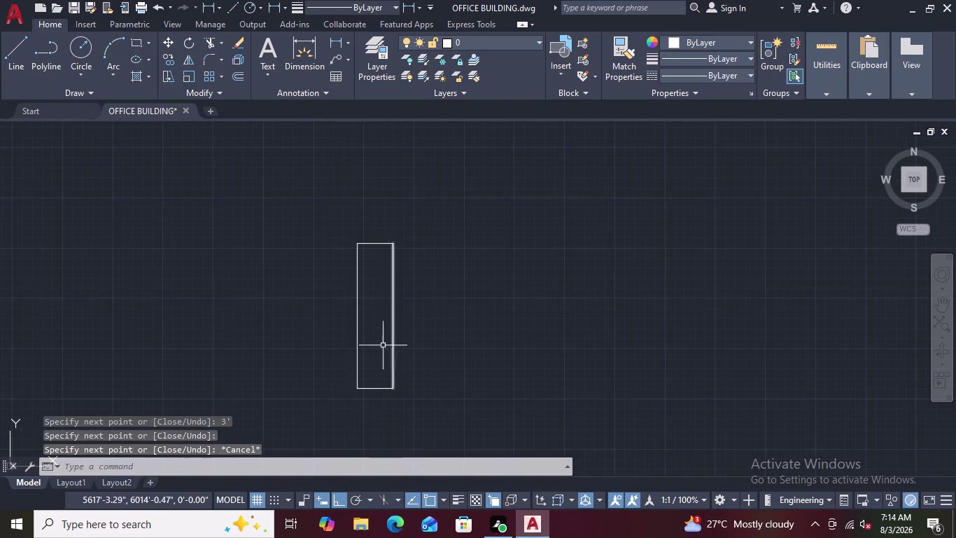
scroll(up, 3)
scroll(down, 3)
scroll(up, 3)
key(Escape)
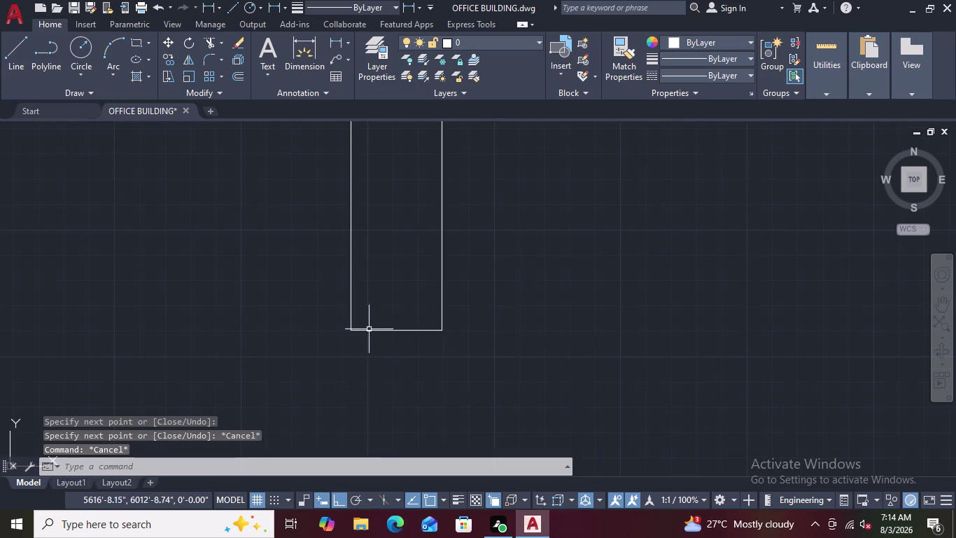
Draw a centre line from the panel's top edge to its bottom edge.
scroll(down, 3)
text(L)
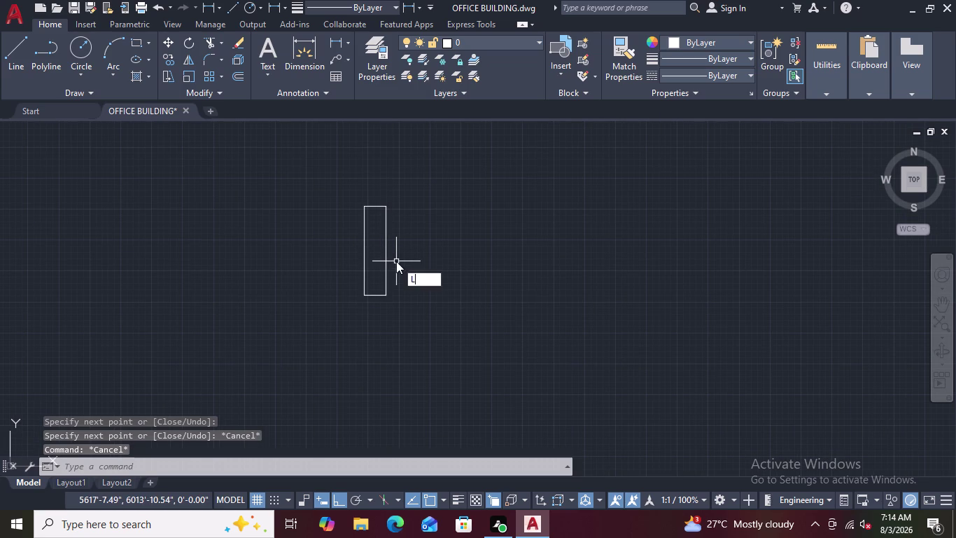
key(space)
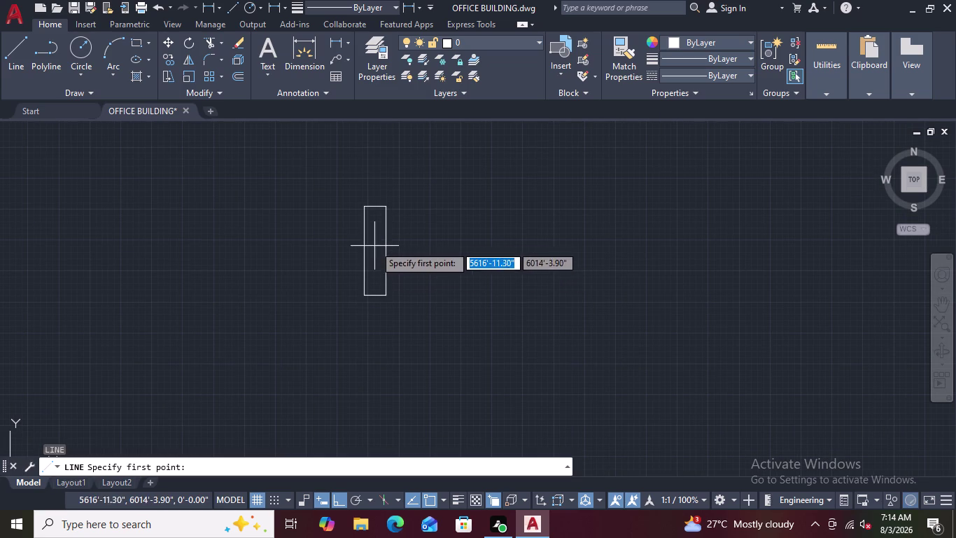
scroll(up, 3)
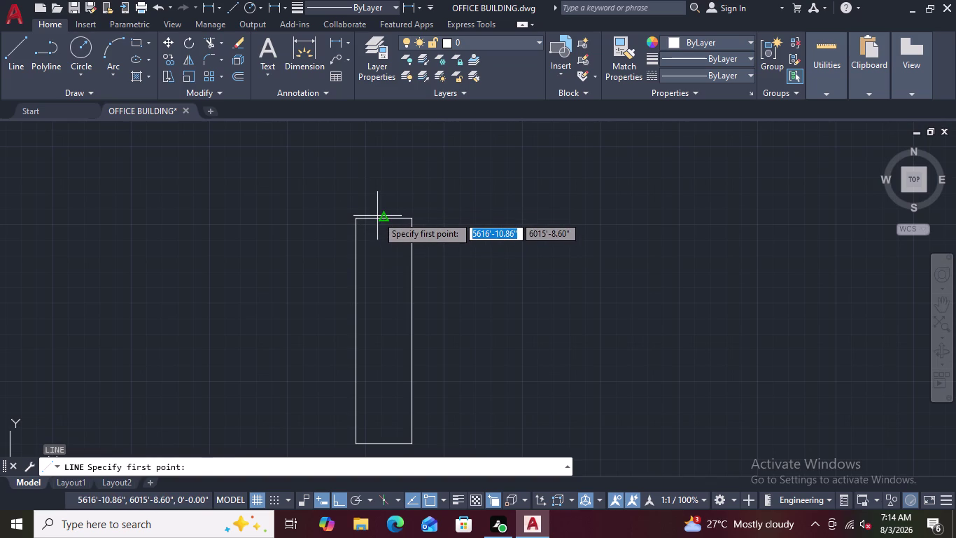
scroll(up, 3)
scroll(up, 3)
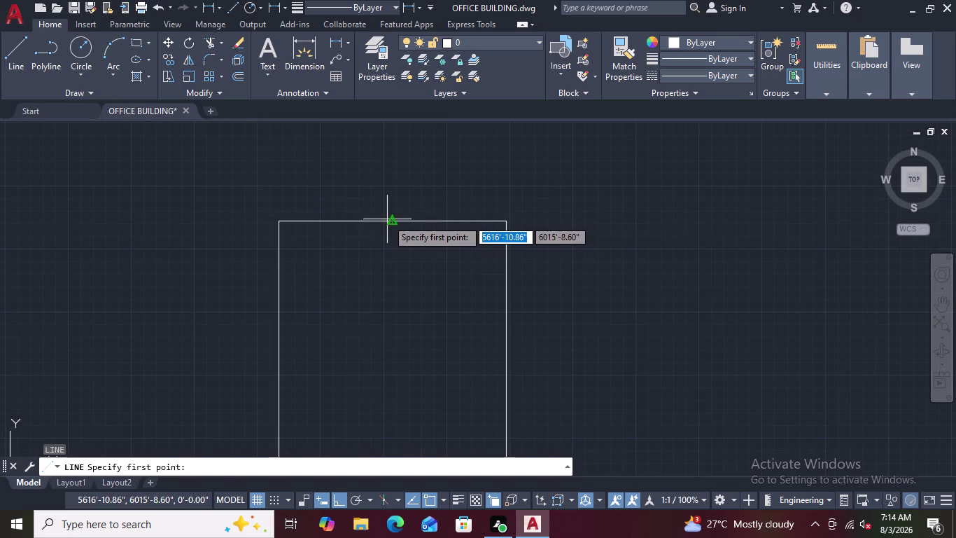
click(390, 222)
scroll(down, 3)
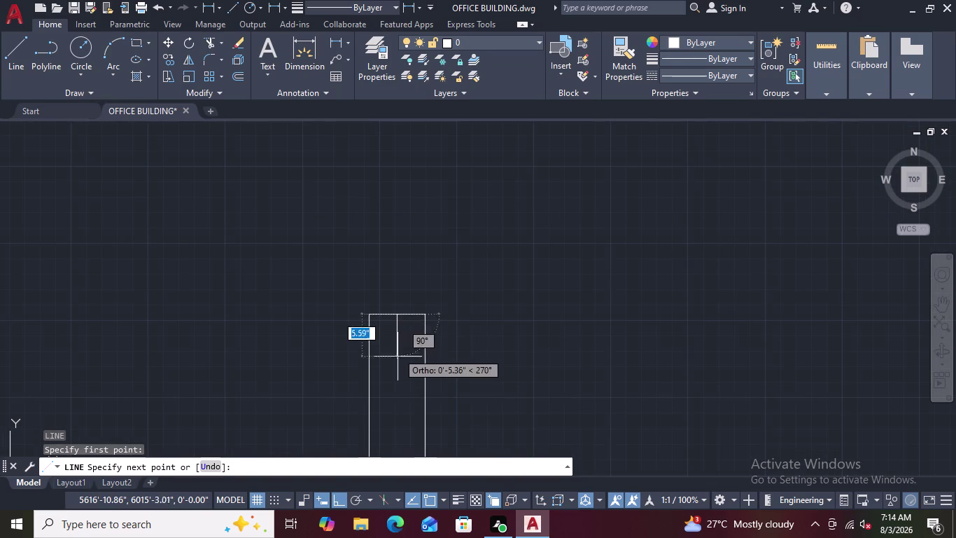
middle_drag(395, 403, 409, 240)
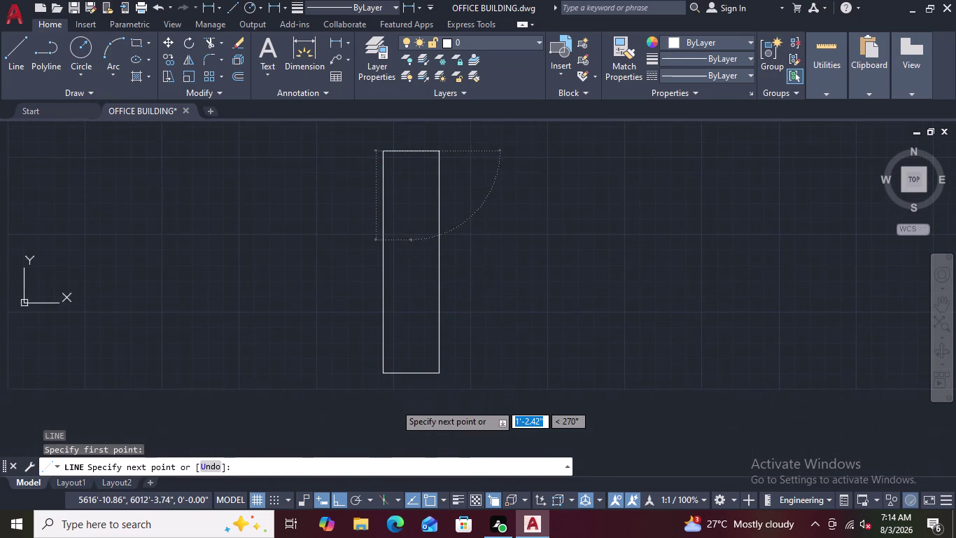
scroll(up, 3)
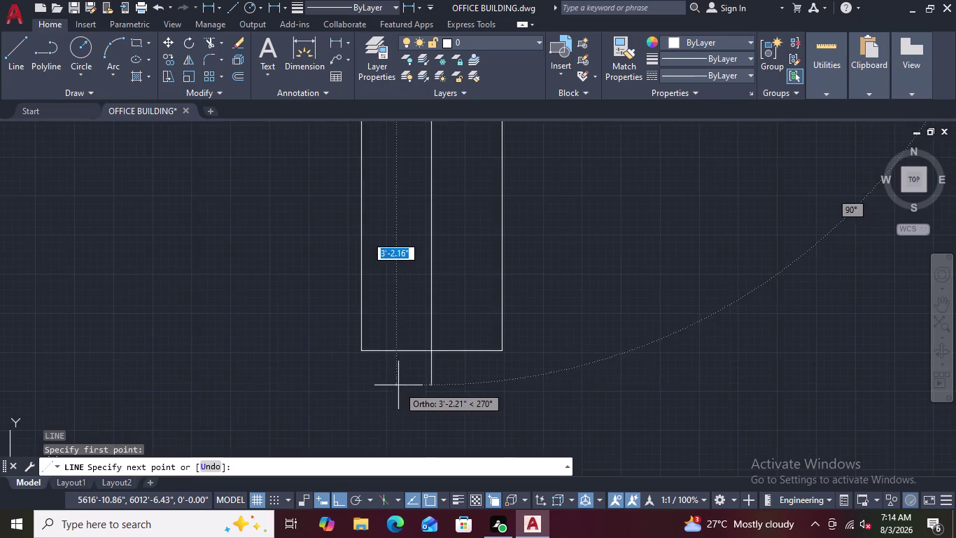
scroll(up, 3)
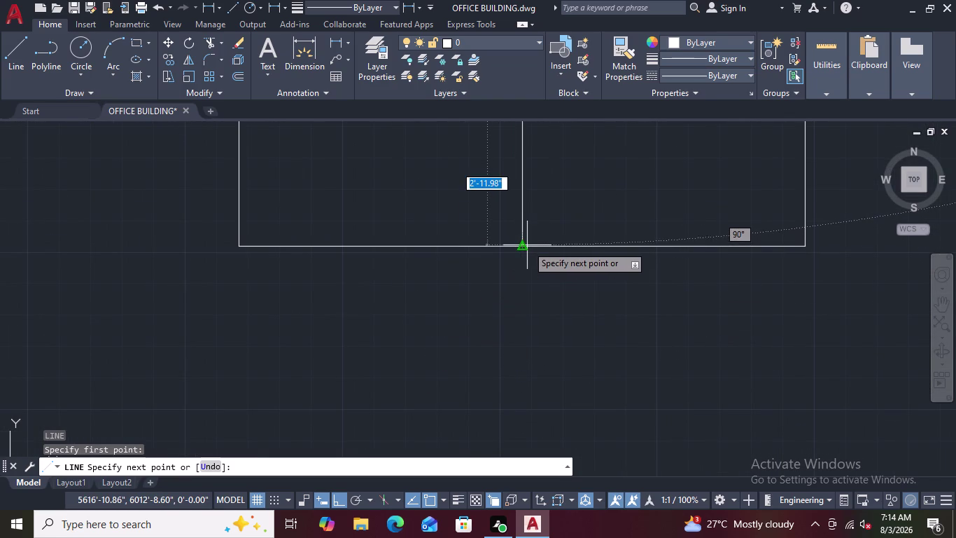
scroll(up, 3)
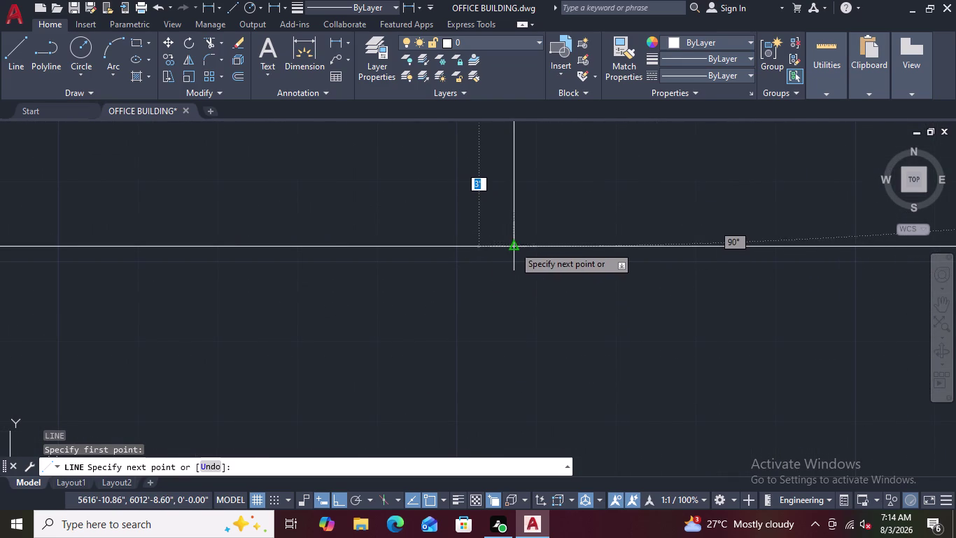
click(516, 245)
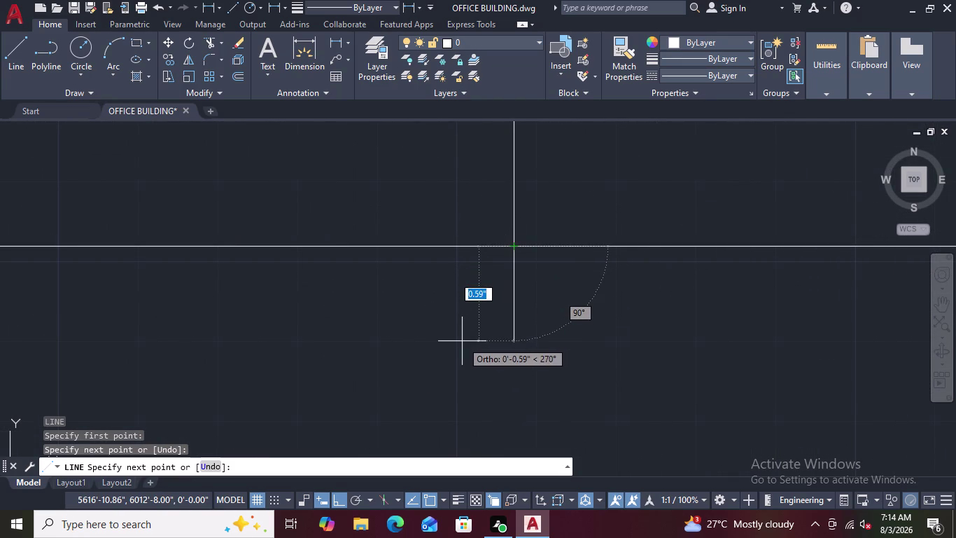
key(Escape)
Exit the line command and zoom out around the panel.
scroll(down, 3)
key(Escape)
key(Escape)
key(Escape)
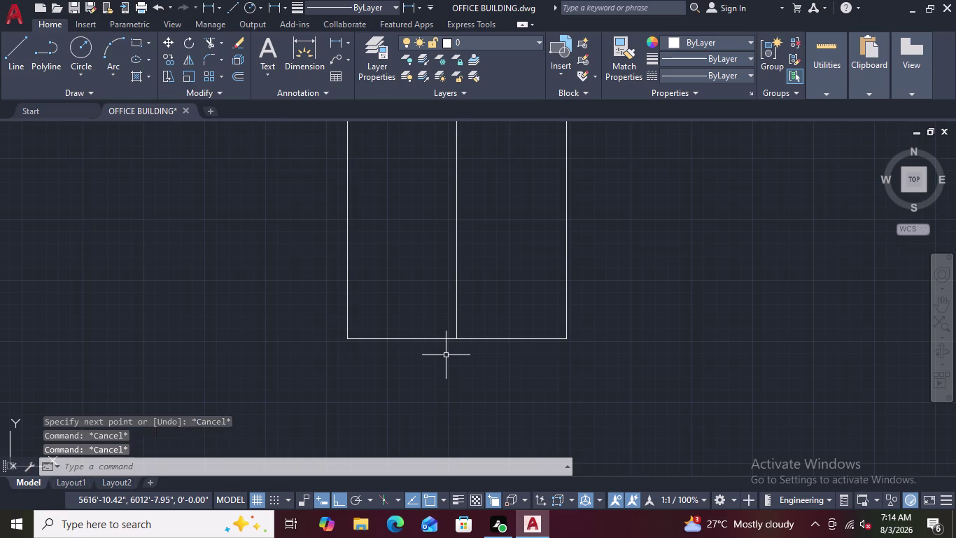
scroll(down, 3)
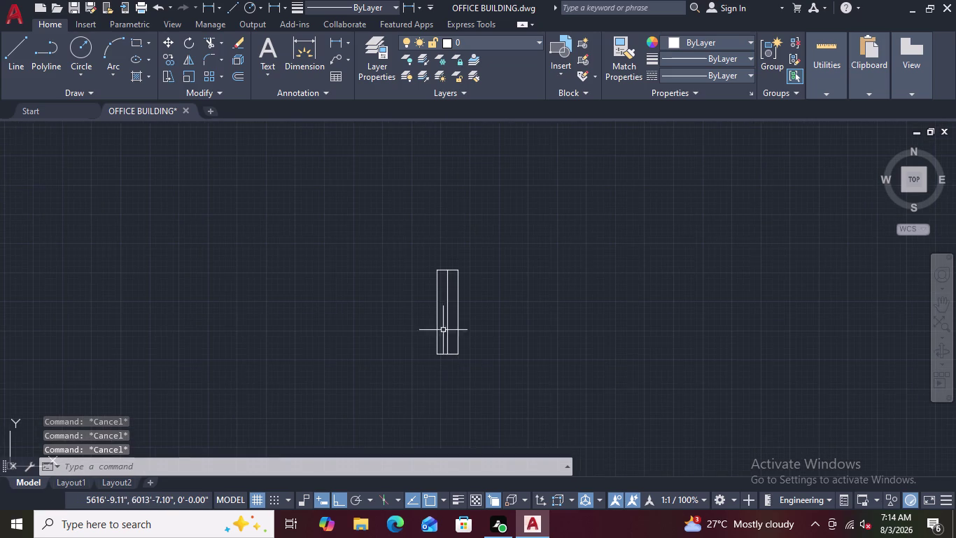
scroll(up, 3)
key(Escape)
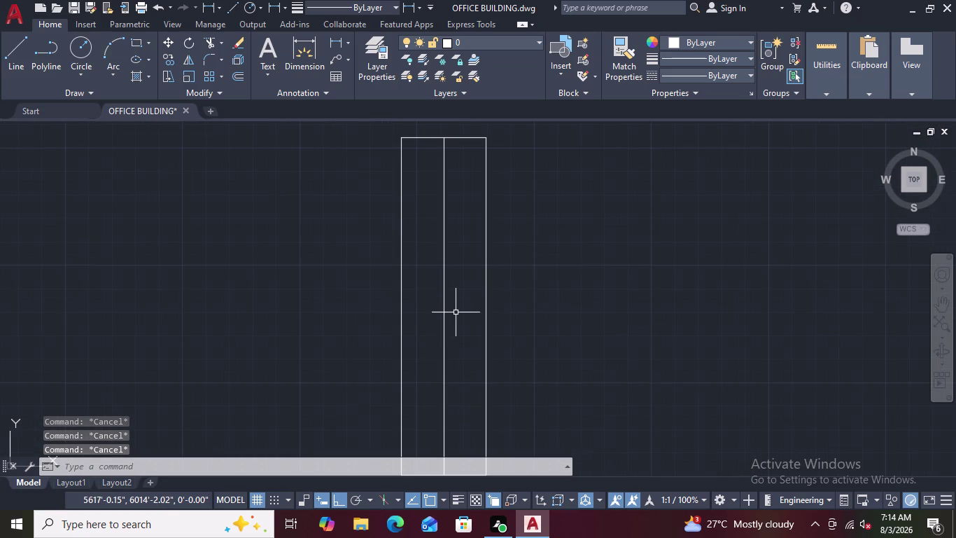
scroll(down, 3)
scroll(up, 3)
scroll(down, 3)
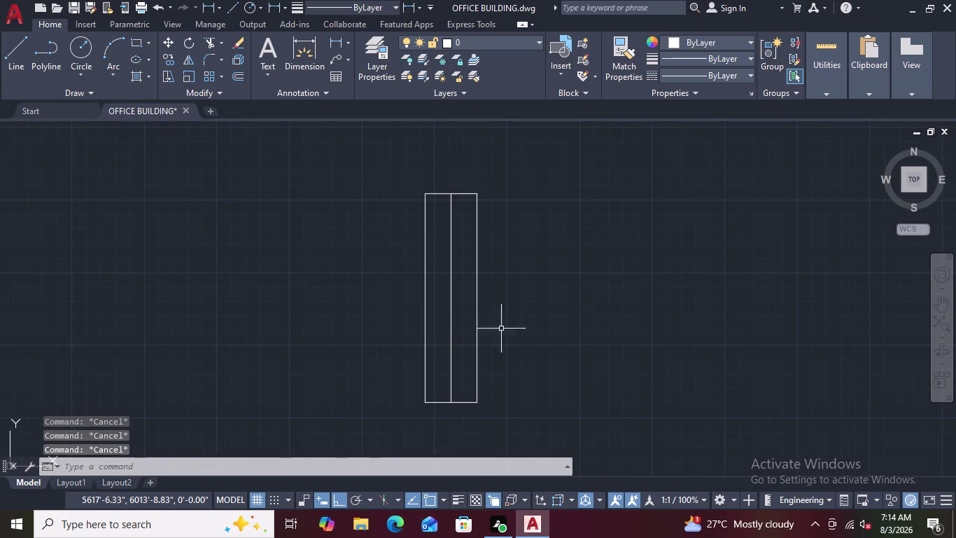
Offset the panel's centre line 0.9 to both sides.
text(O)
key(space)
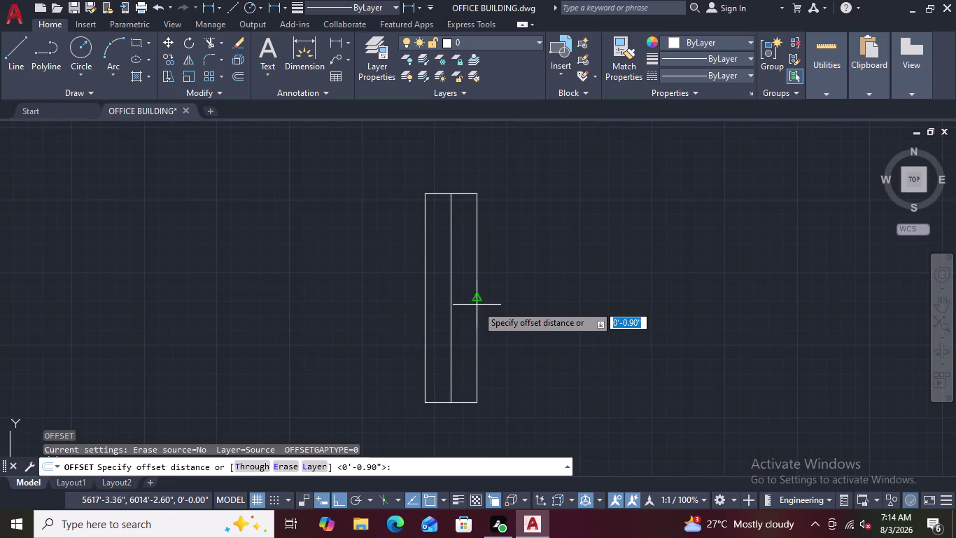
text(0.)
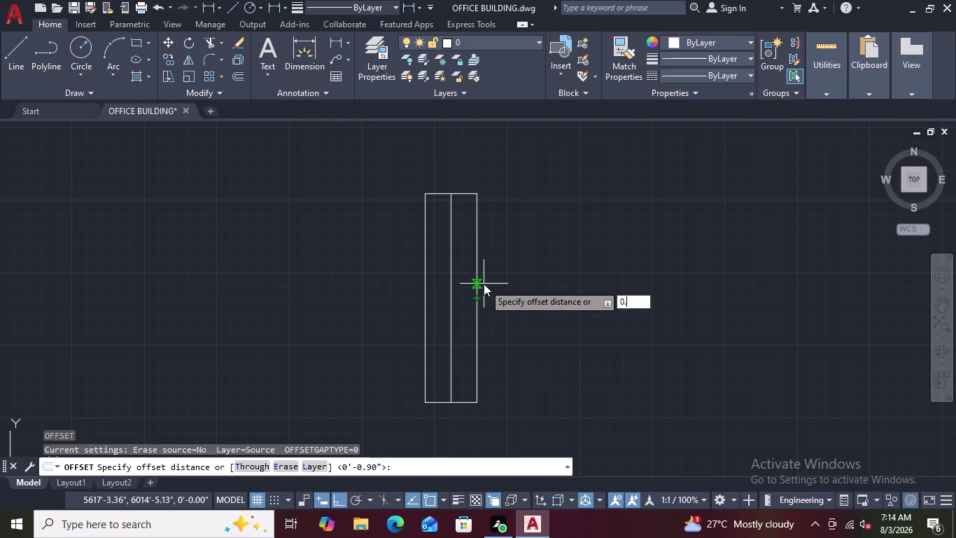
text(9)
key(Return)
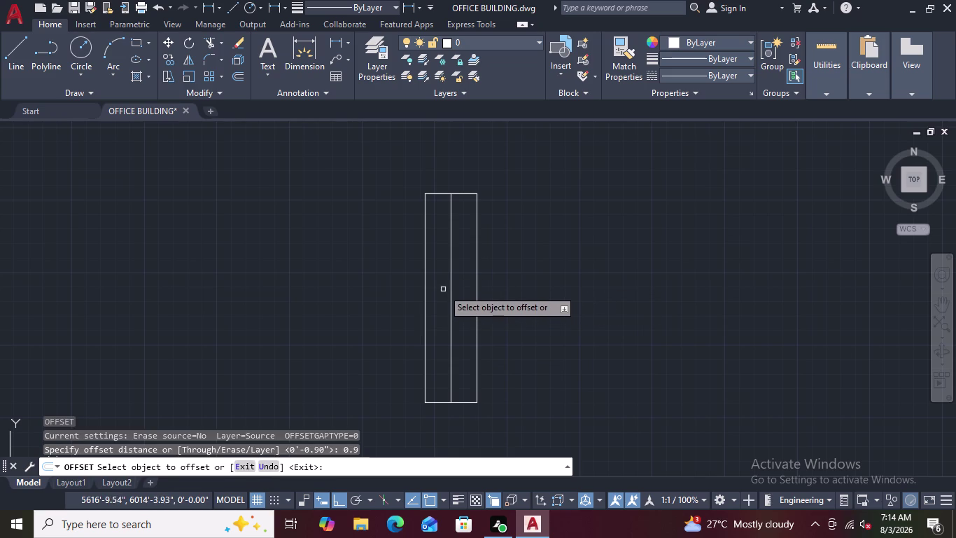
click(450, 282)
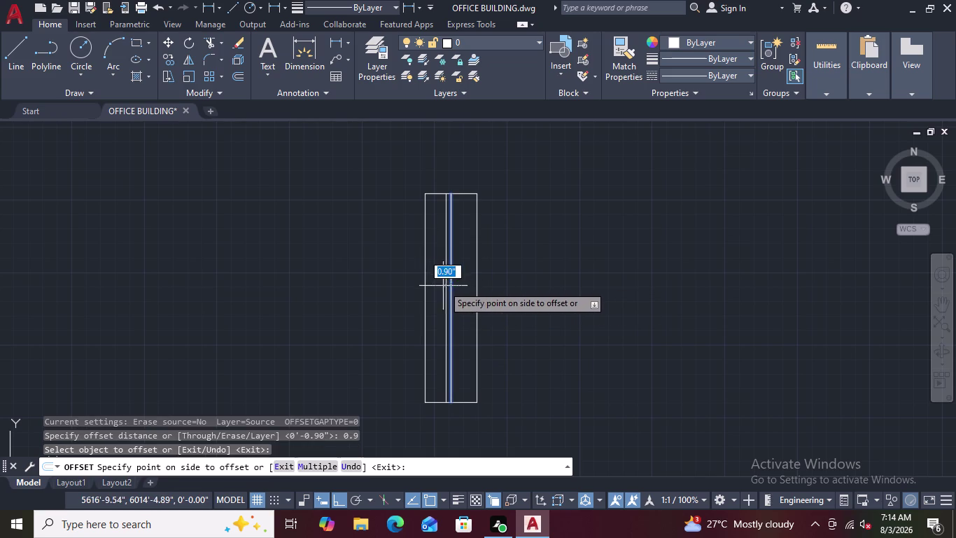
click(442, 285)
scroll(up, 3)
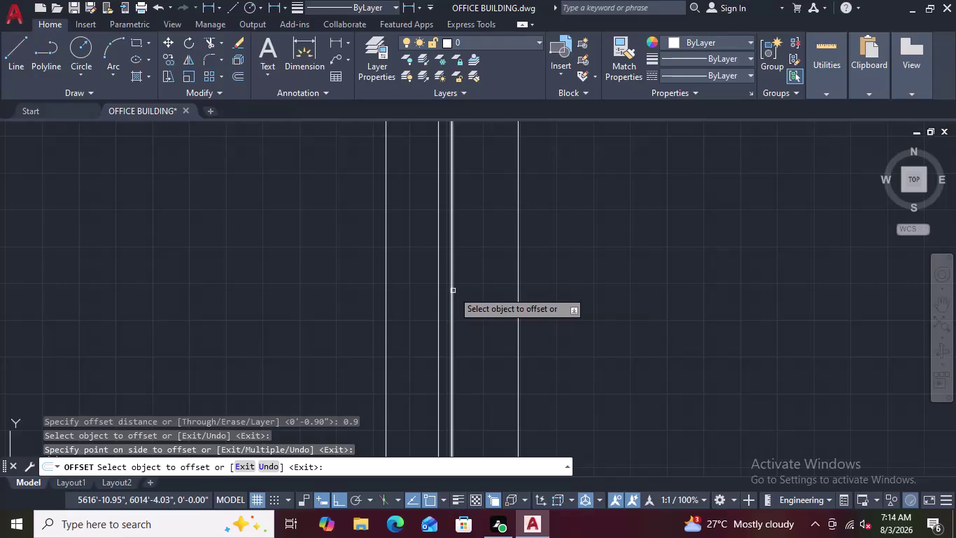
click(453, 291)
click(469, 288)
key(Escape)
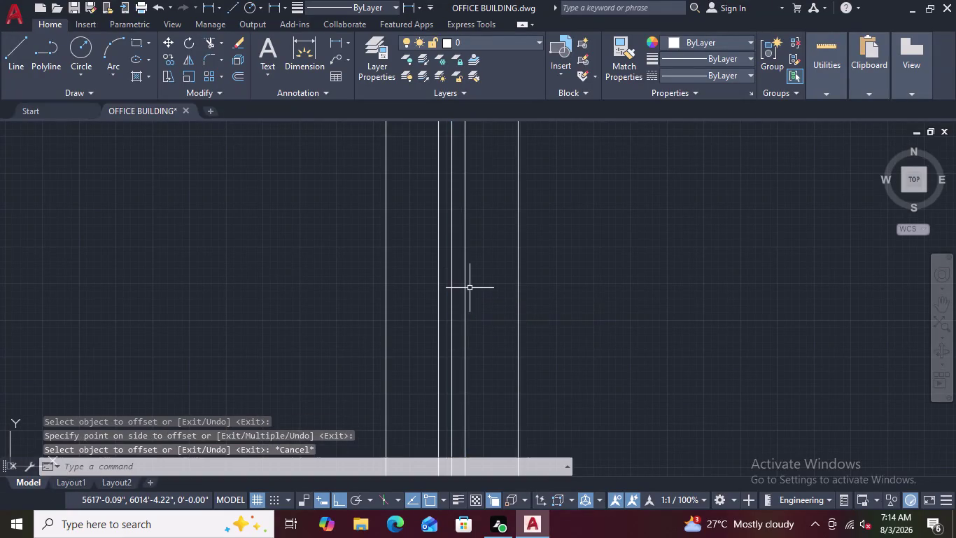
Delete the original centre line, leaving the two offset lines.
scroll(down, 3)
scroll(up, 3)
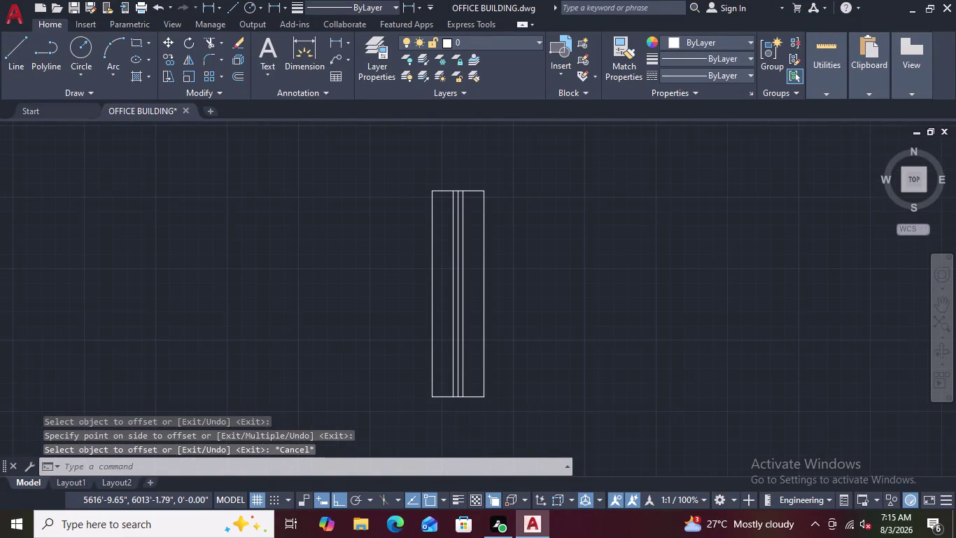
scroll(up, 3)
click(467, 338)
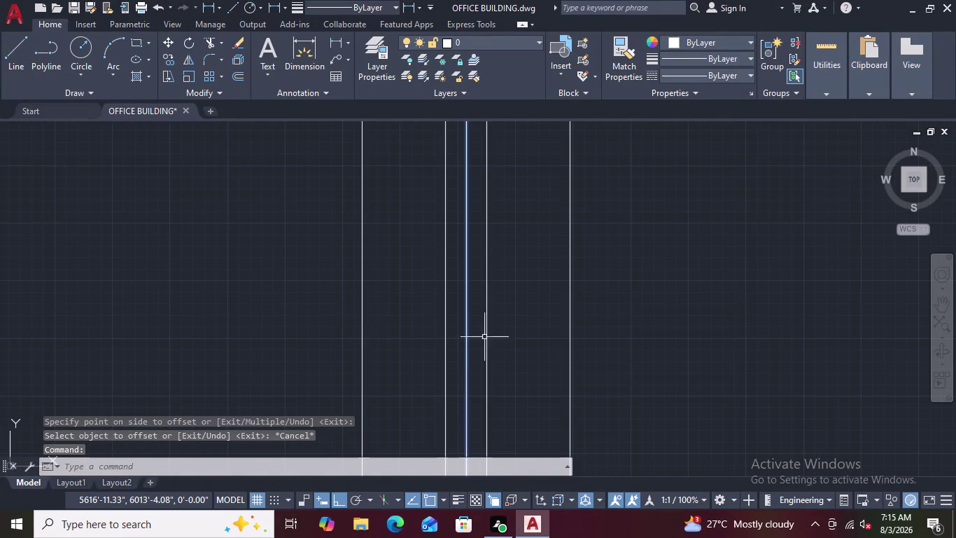
key(Delete)
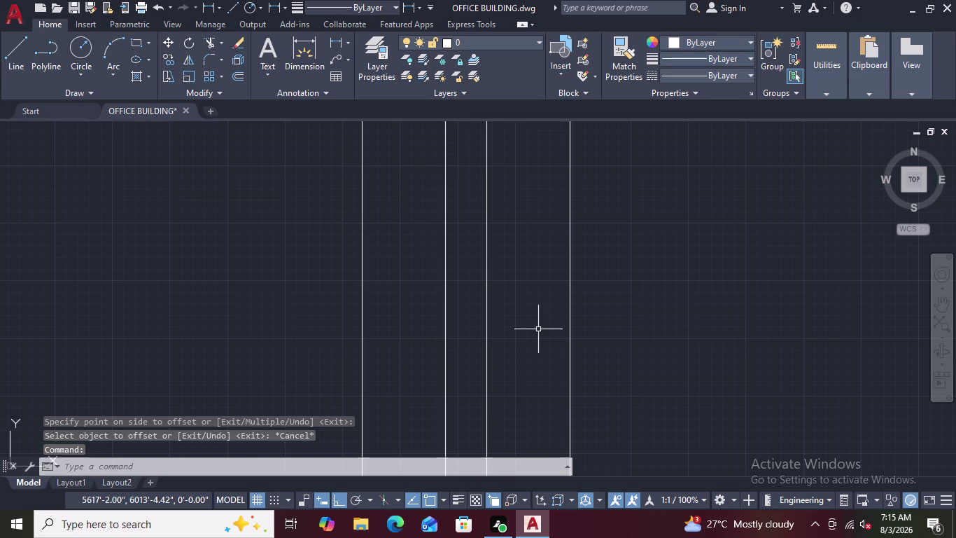
scroll(down, 3)
scroll(down, 3)
scroll(up, 3)
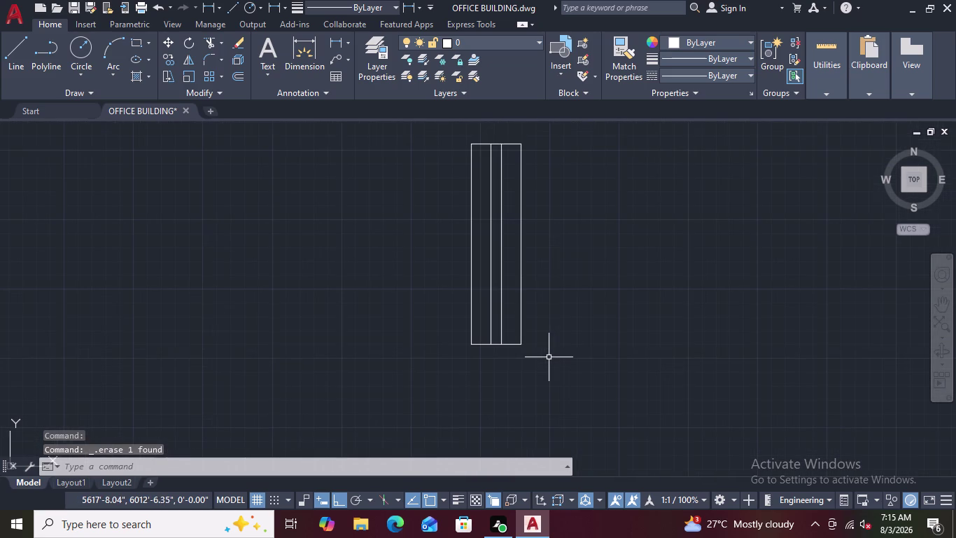
scroll(down, 3)
scroll(up, 3)
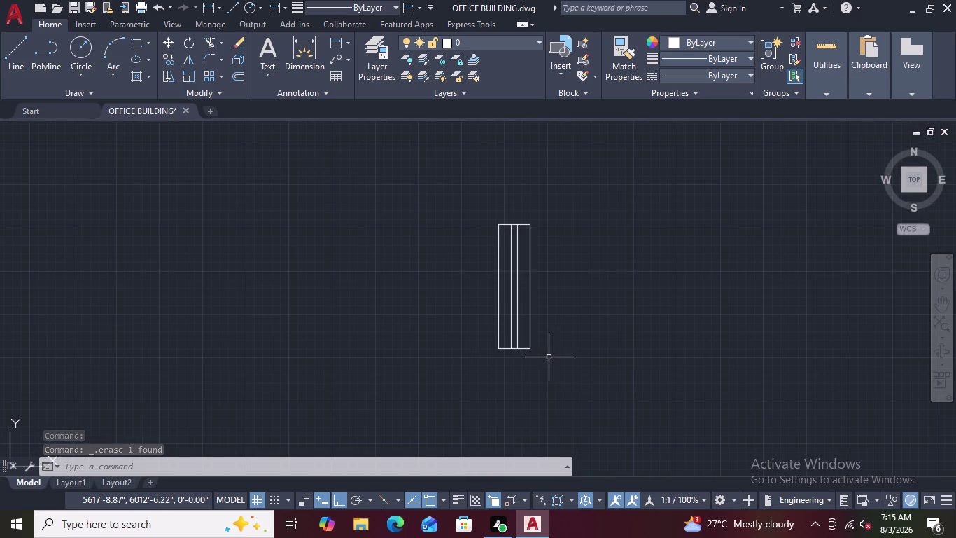
drag(651, 213, 630, 253)
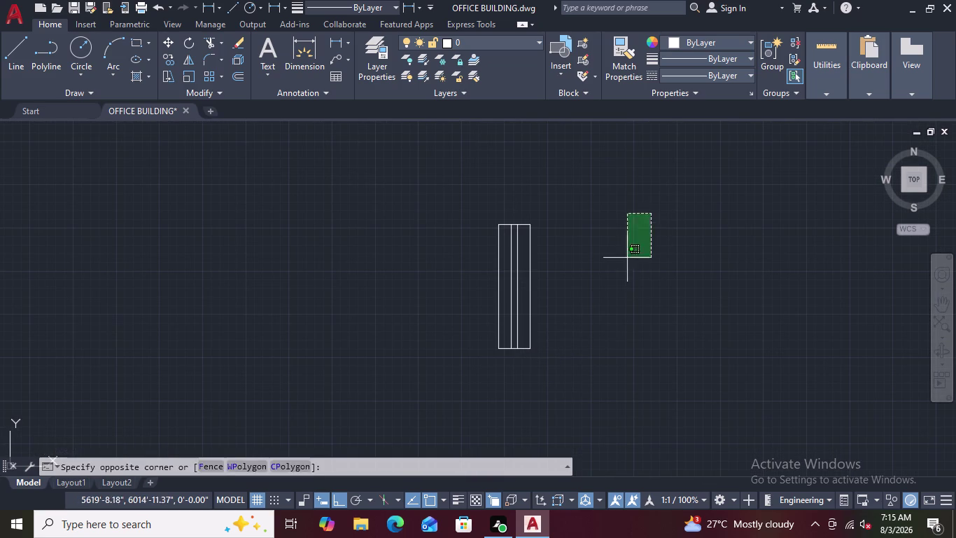
Select the window panel and begin copying it, then cancel the copy.
drag(630, 253, 435, 316)
right_click(421, 315)
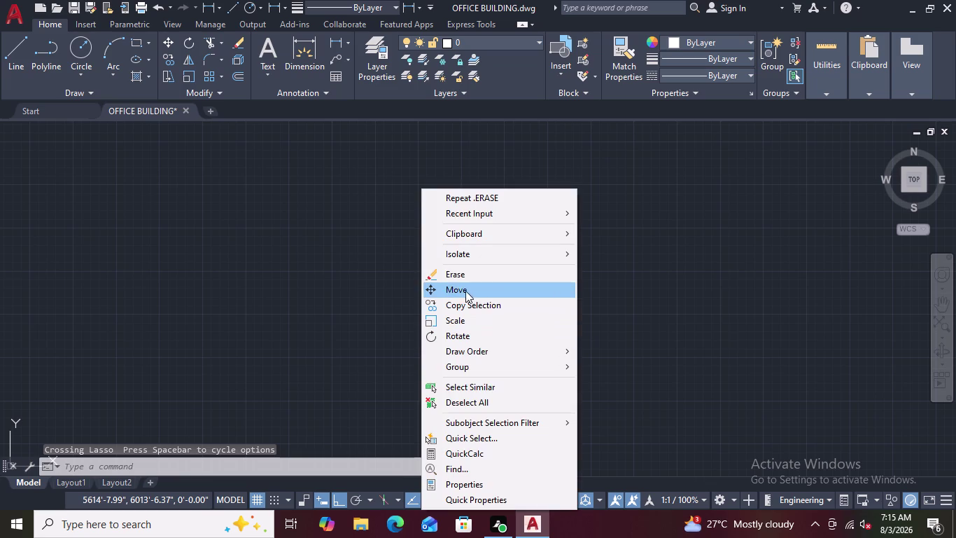
click(455, 303)
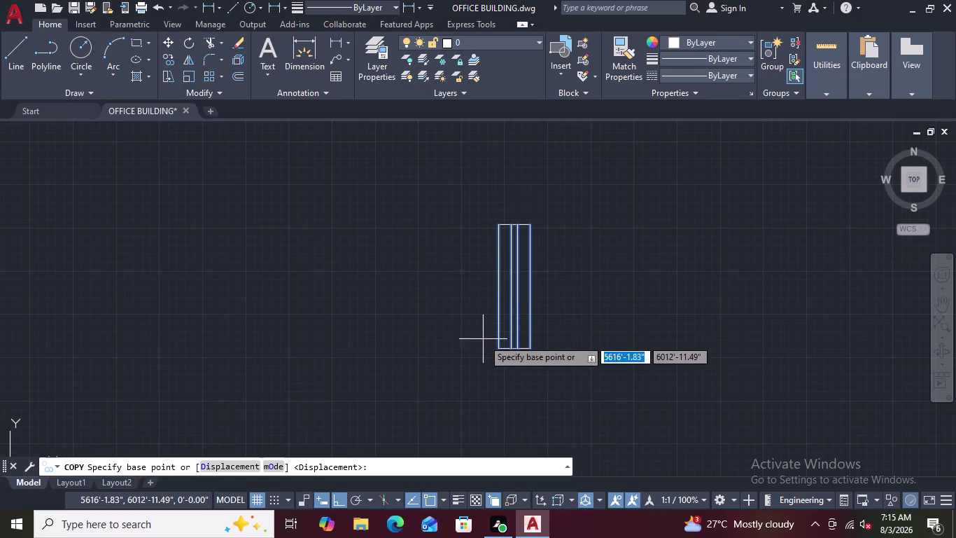
key(Escape)
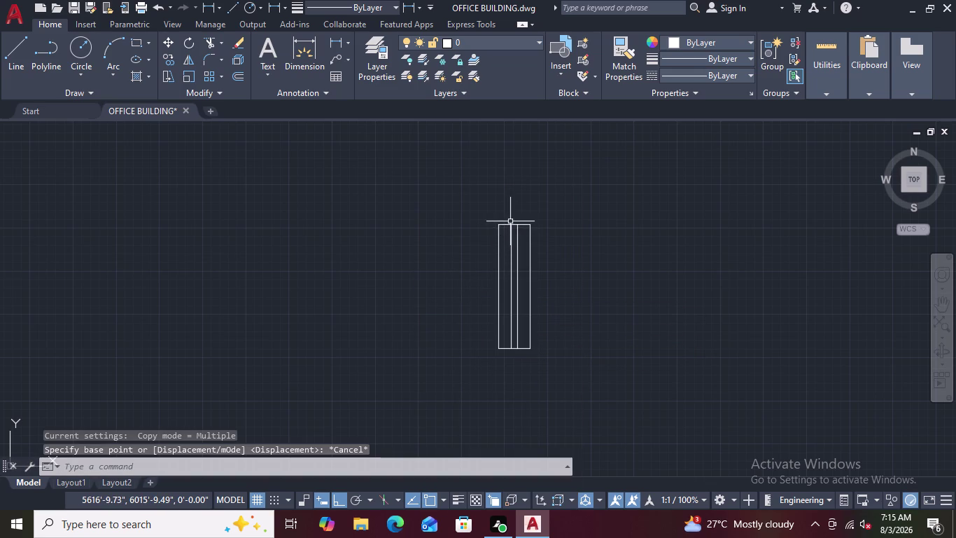
Select the panel's top, side and bottom edges and JOIN them into one polyline.
scroll(up, 3)
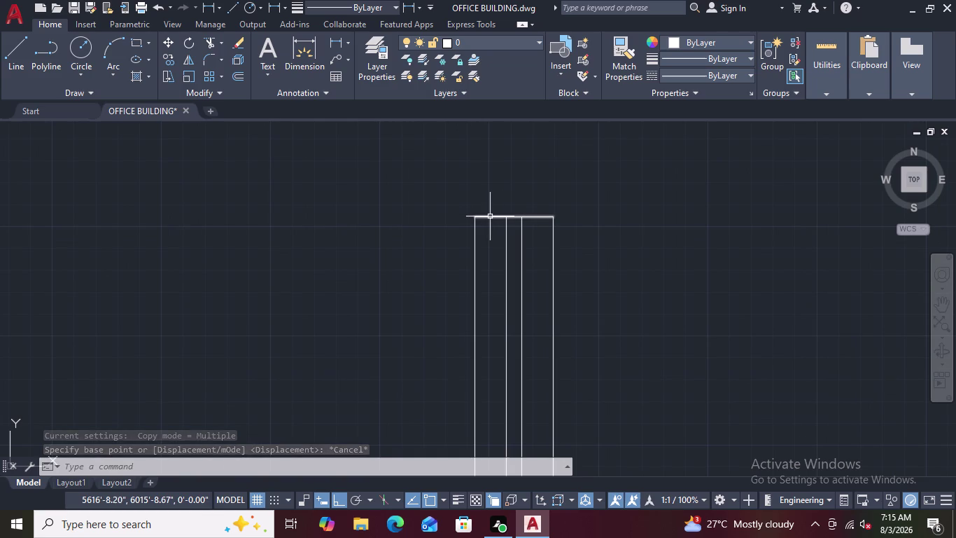
click(490, 217)
scroll(down, 3)
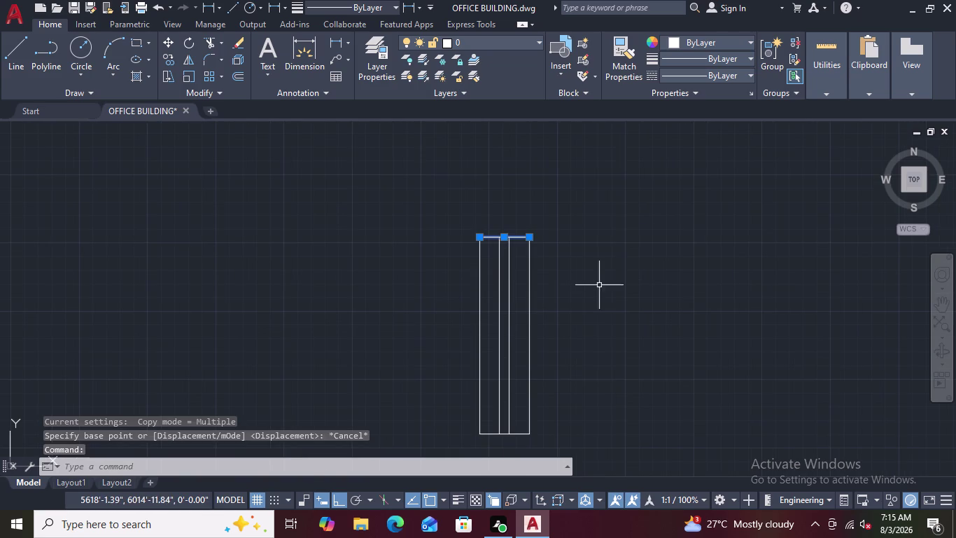
drag(619, 277, 410, 356)
middle_drag(385, 356, 405, 250)
scroll(up, 3)
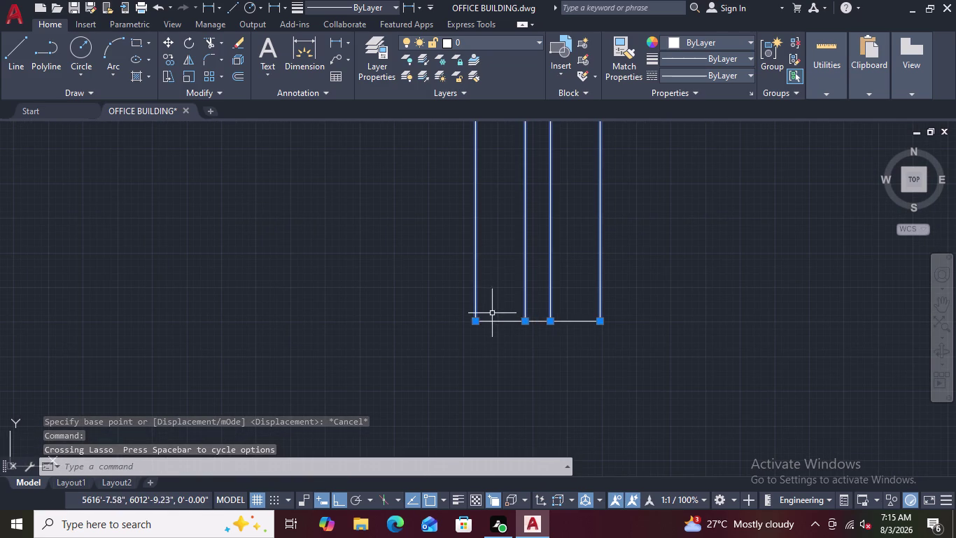
click(501, 320)
right_click(344, 298)
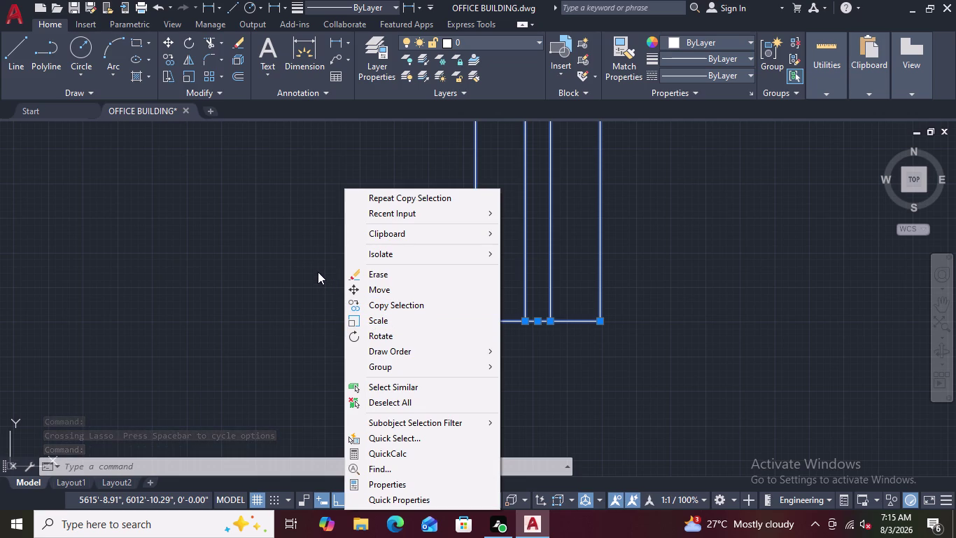
key(Return)
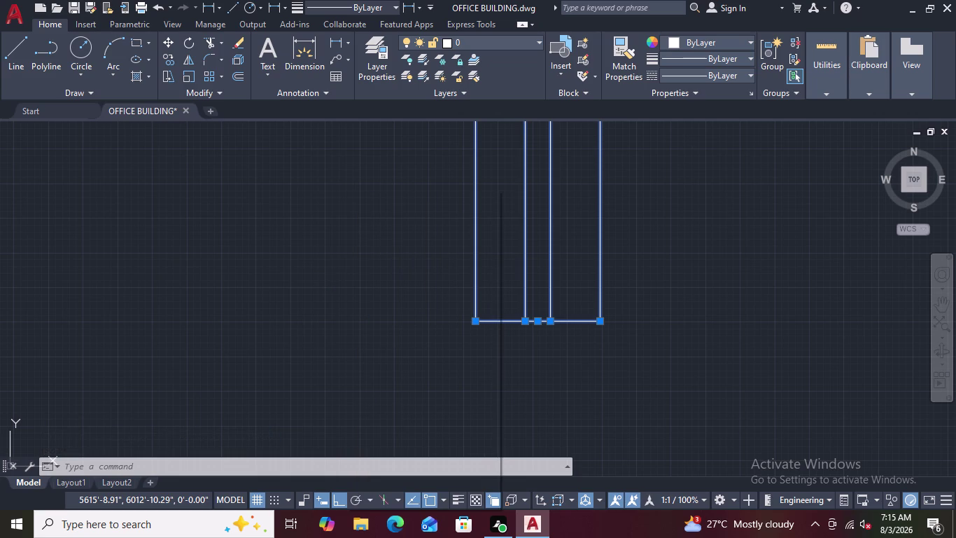
text(J)
key(space)
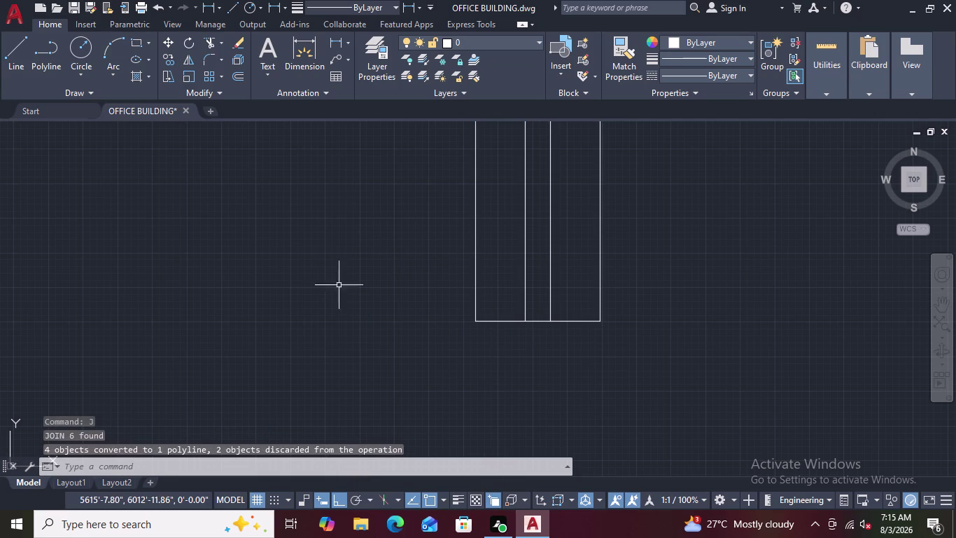
Lasso the whole window panel and start Copy Selection.
scroll(down, 3)
drag(517, 178, 270, 283)
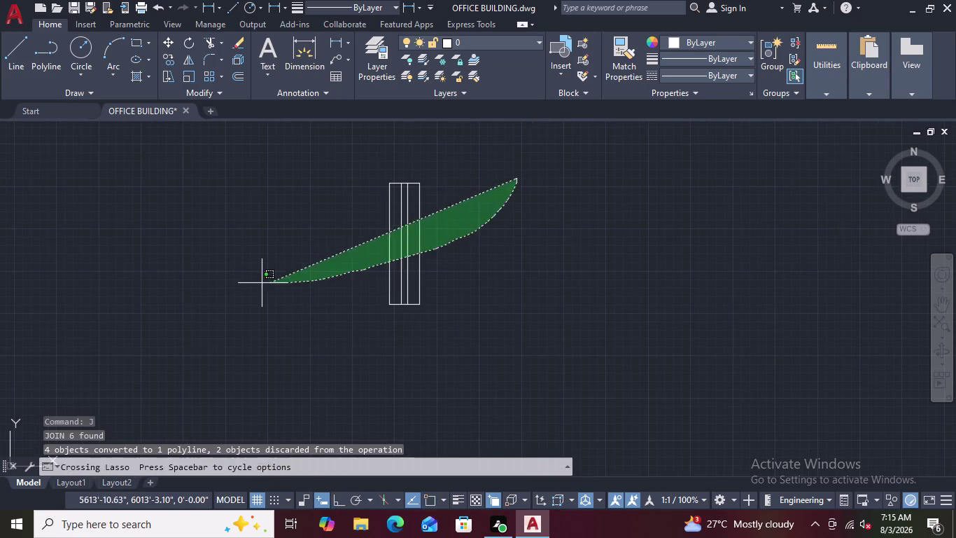
drag(270, 283, 252, 282)
right_click(252, 283)
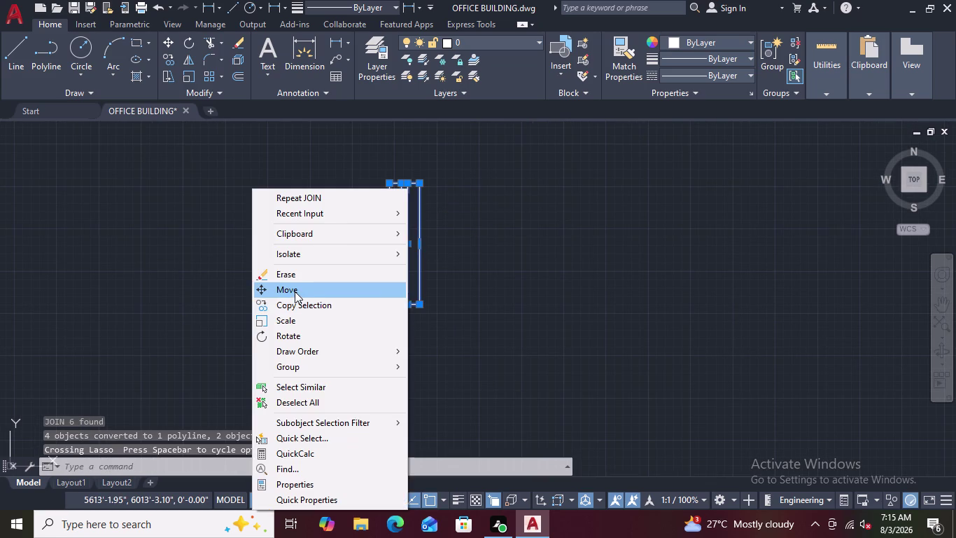
click(290, 307)
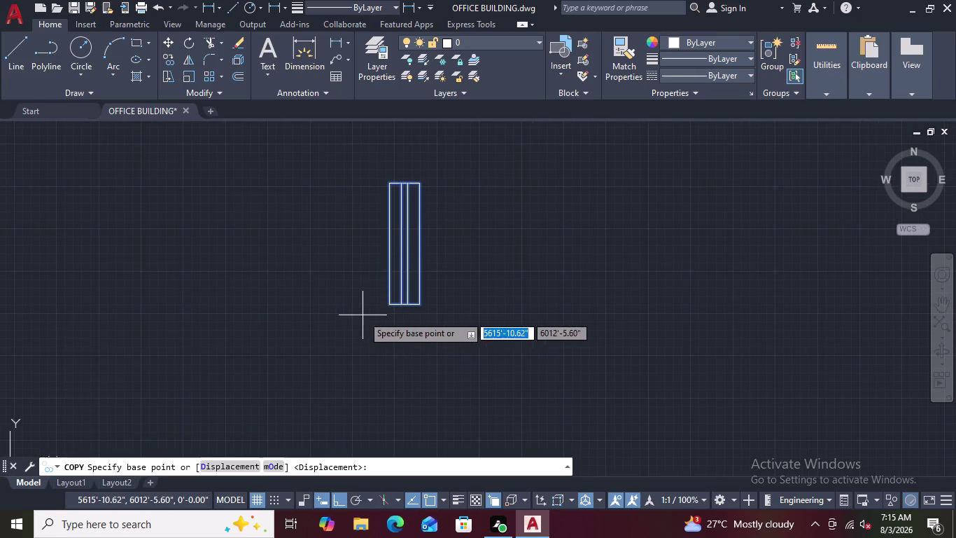
Copy the panel from its lower corner to three spots leftward, making a row of four.
click(389, 305)
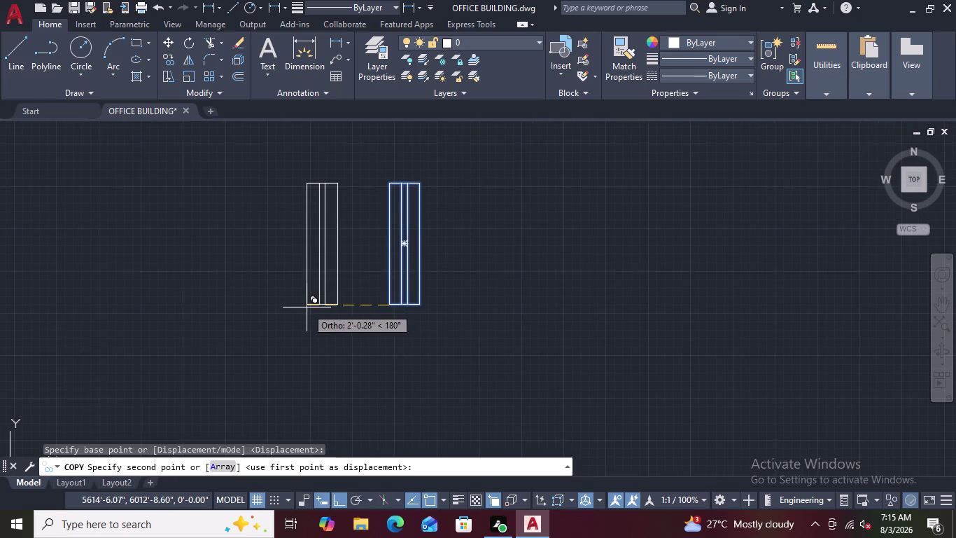
click(306, 307)
click(230, 306)
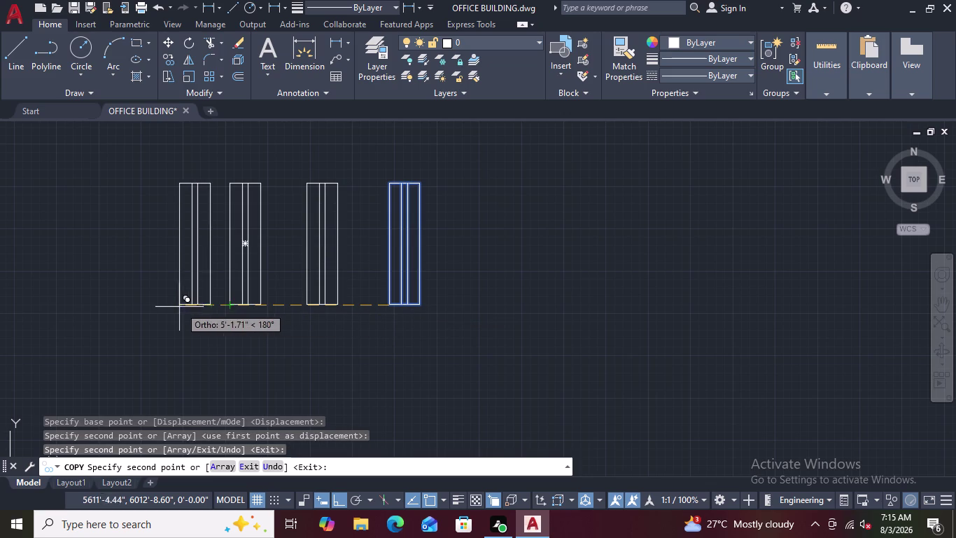
click(151, 305)
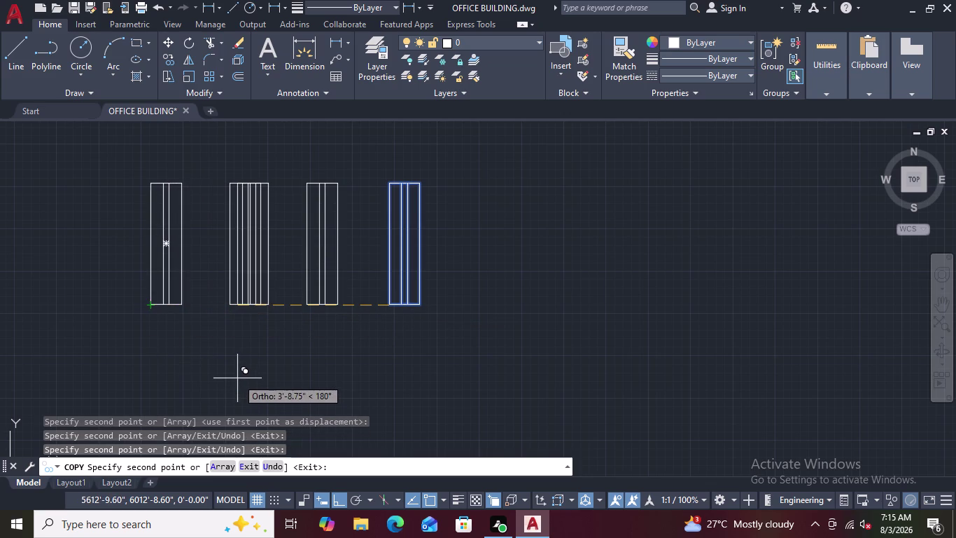
key(Escape)
scroll(down, 3)
scroll(up, 3)
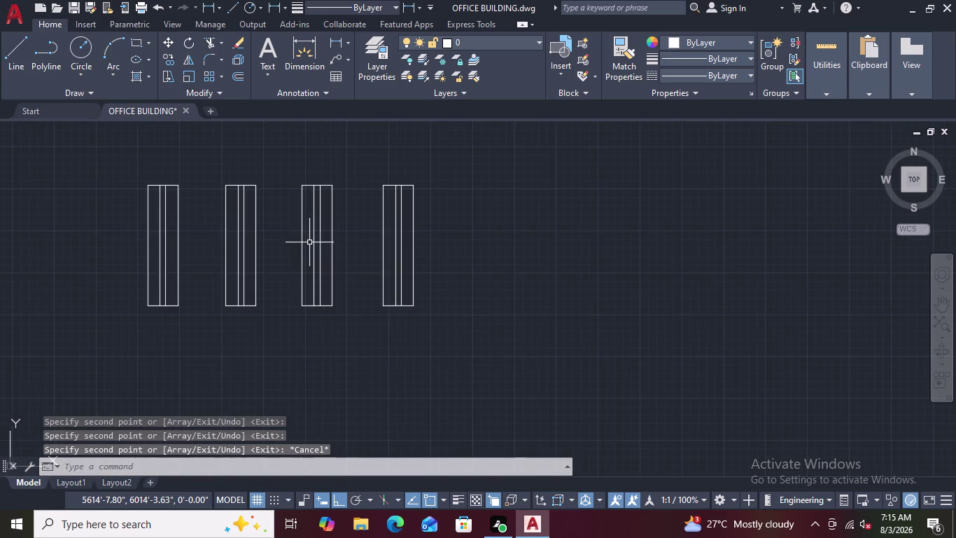
scroll(down, 3)
scroll(up, 3)
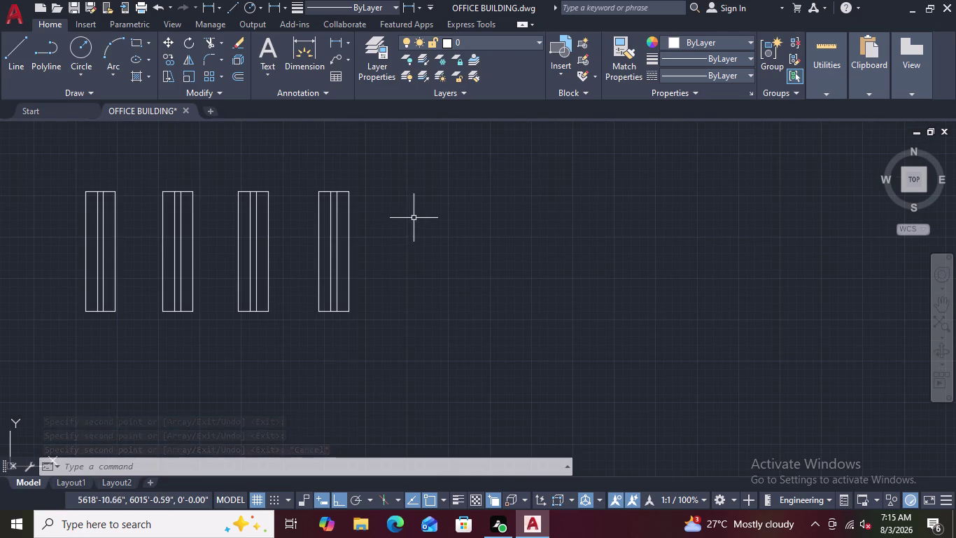
drag(426, 215, 272, 253)
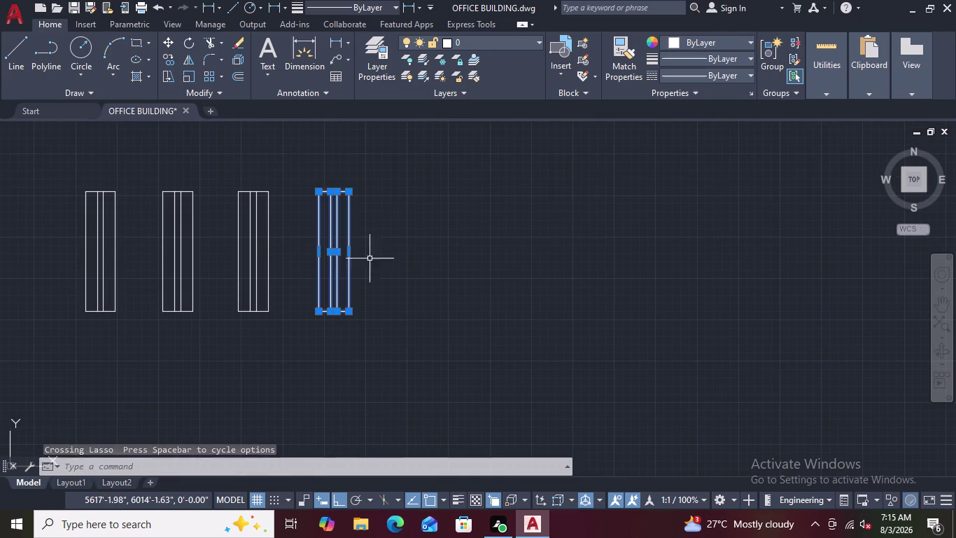
Move the fourth panel from its midpoint toward the right outer wall with Ortho off (F8).
right_click(410, 260)
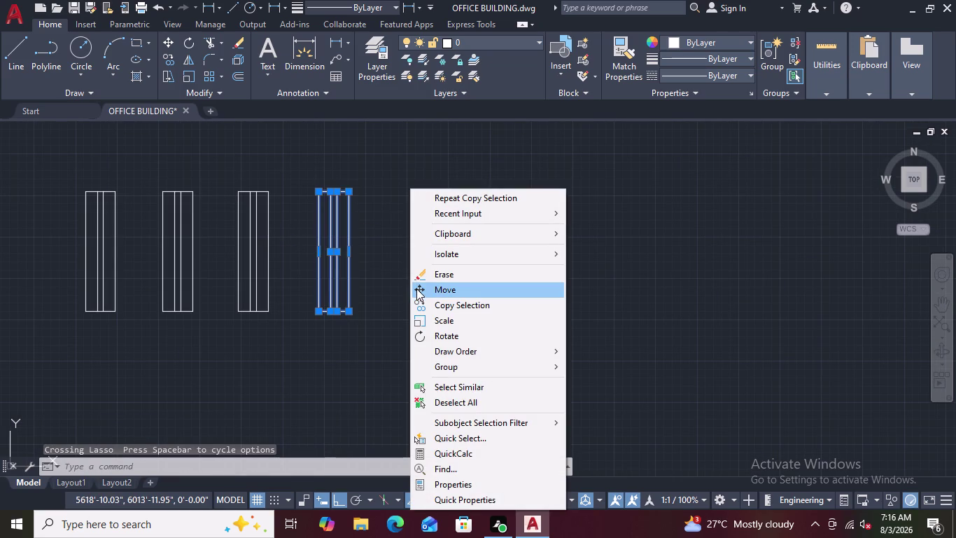
click(416, 289)
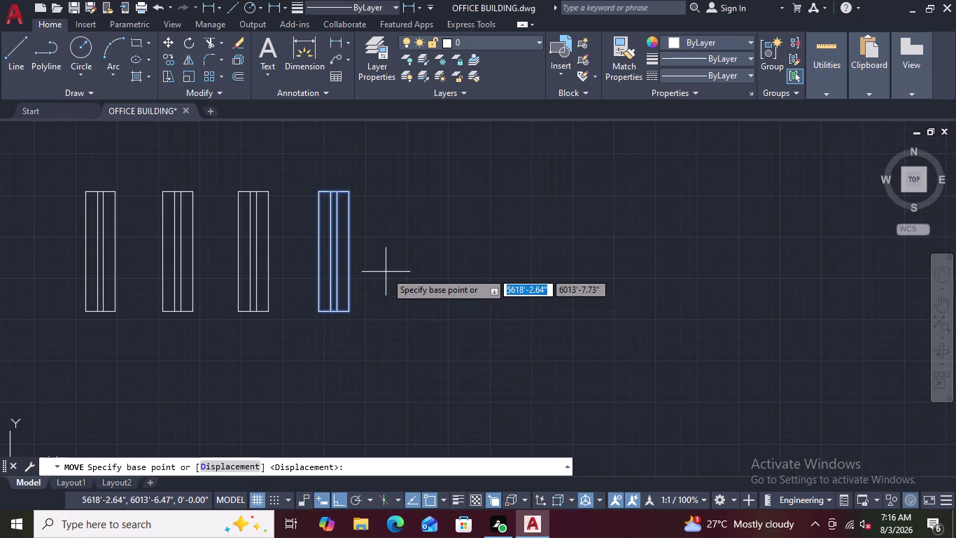
click(347, 253)
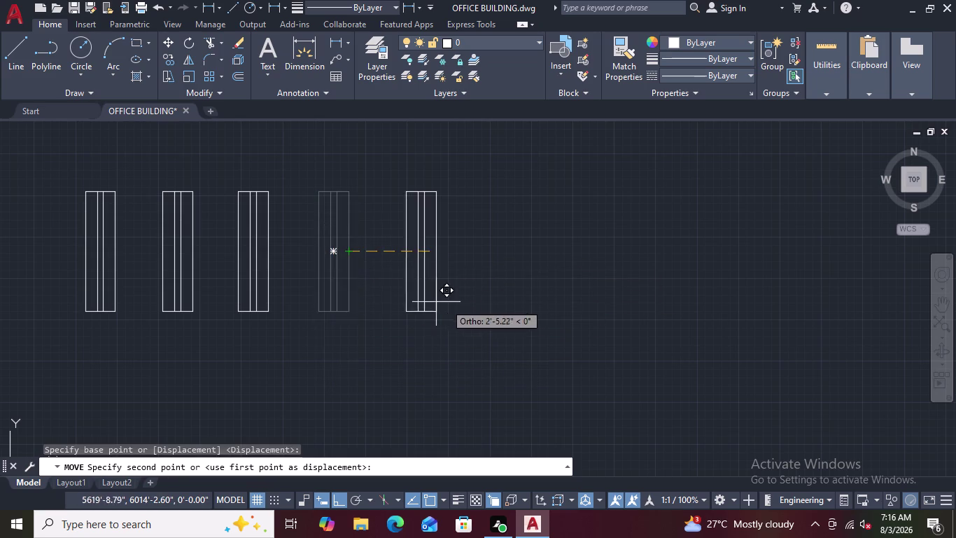
scroll(down, 3)
scroll(down, 3)
middle_drag(480, 326, 177, 298)
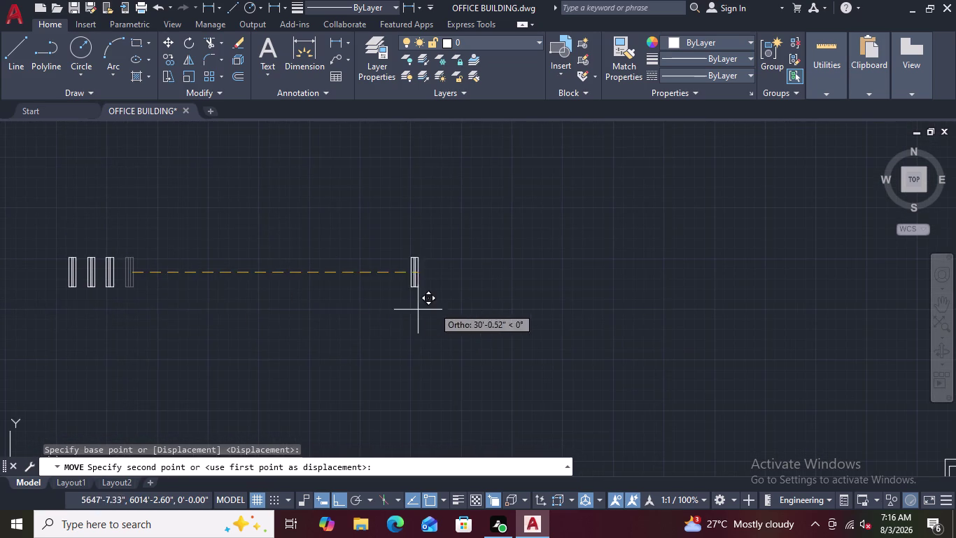
middle_drag(446, 305, 194, 348)
scroll(down, 3)
scroll(down, 3)
middle_drag(291, 319, 310, 210)
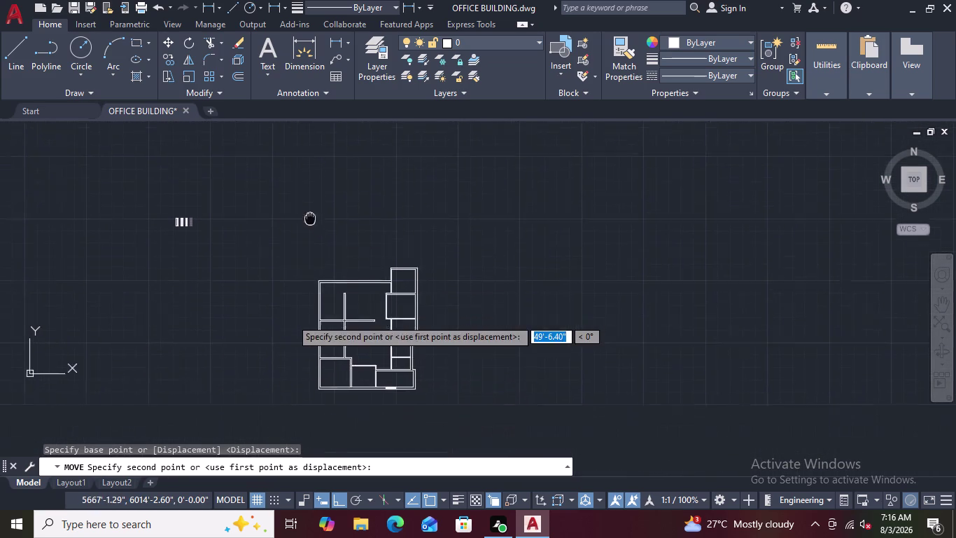
middle_drag(310, 209, 311, 169)
key(F8)
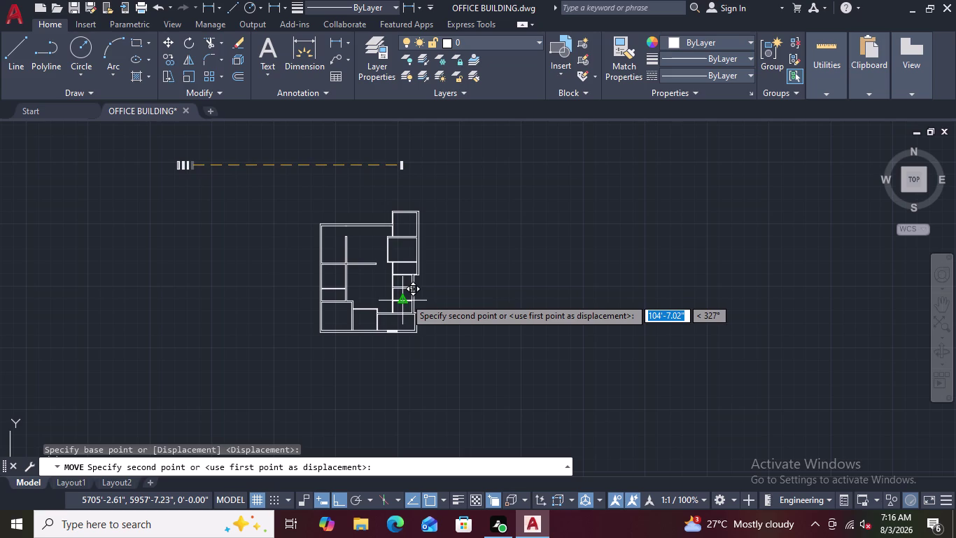
scroll(up, 3)
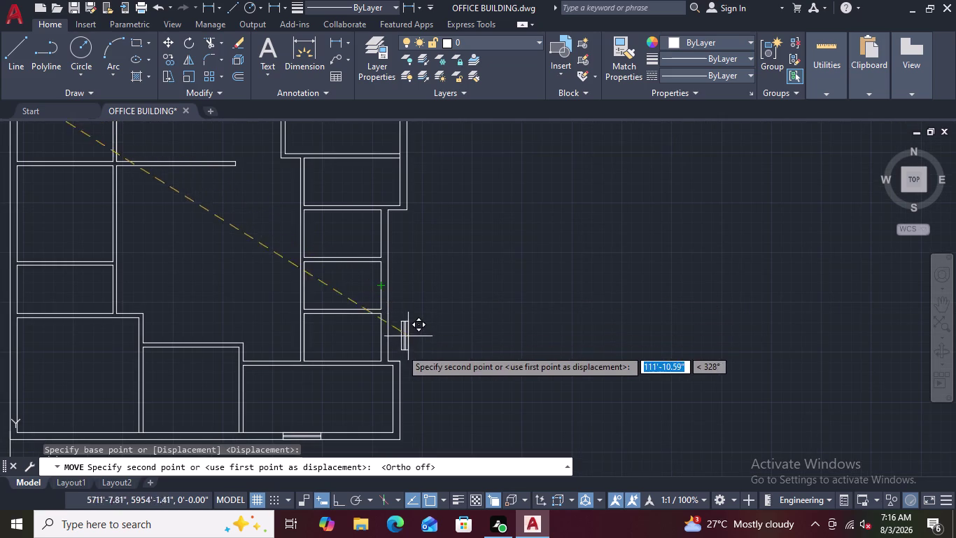
scroll(up, 3)
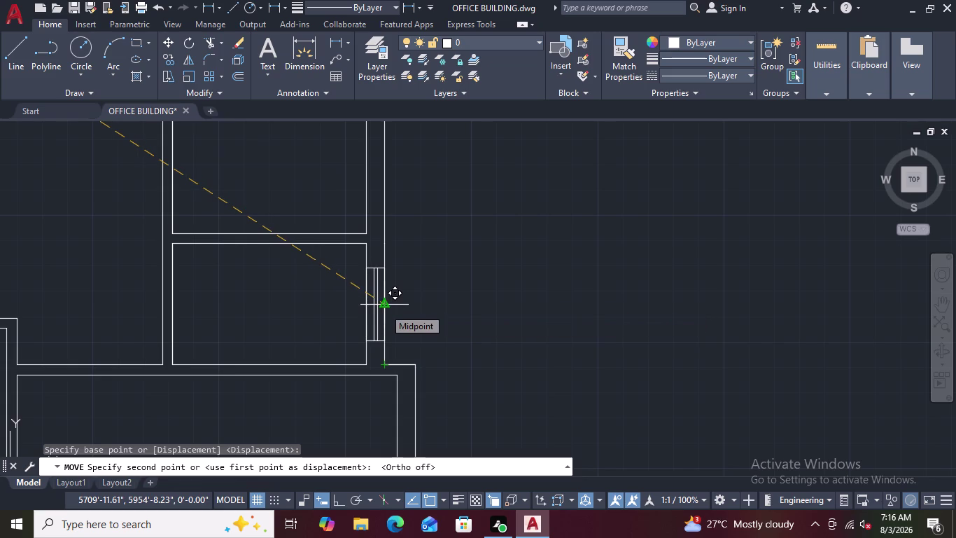
Drop the panel into the right wall opening, then pan back to the remaining panels.
click(384, 308)
scroll(up, 3)
scroll(down, 3)
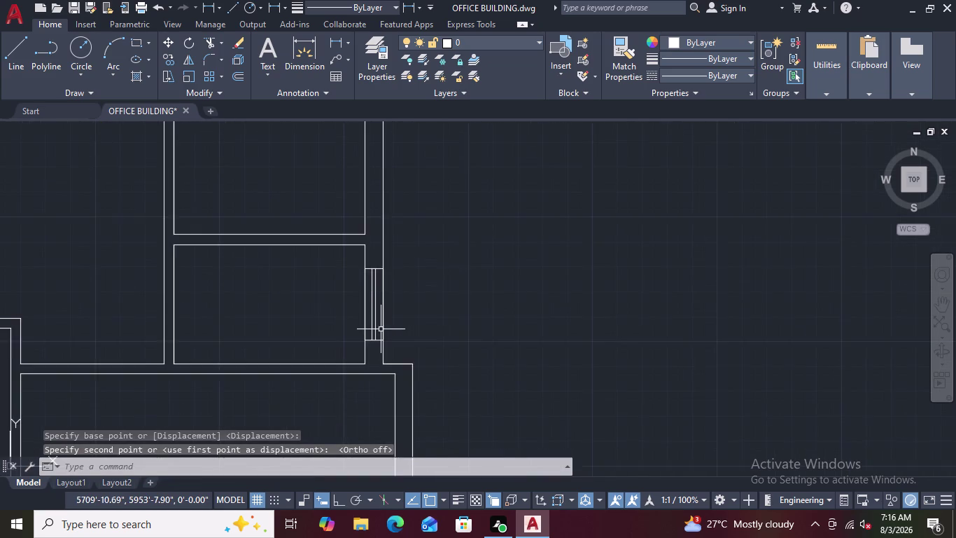
scroll(down, 3)
middle_drag(253, 310, 307, 305)
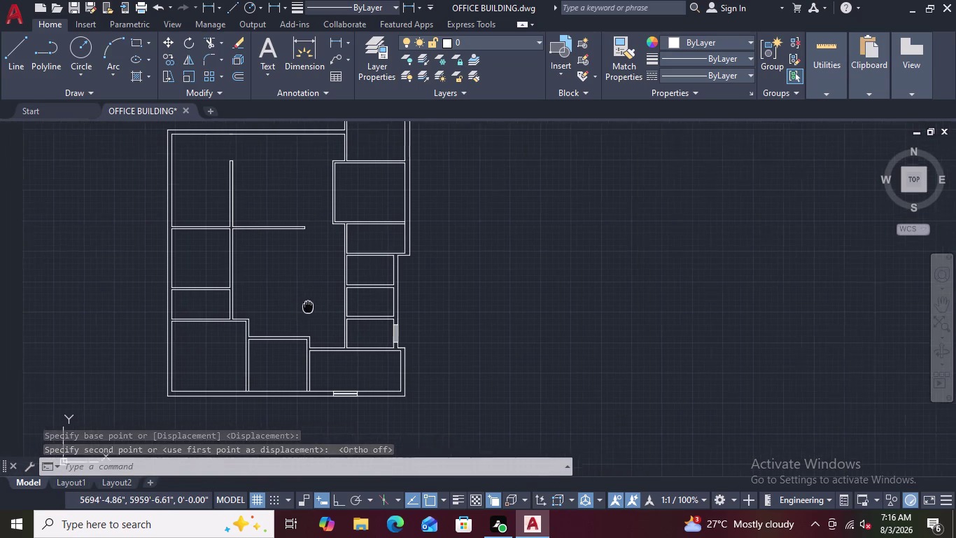
middle_drag(306, 305, 354, 343)
middle_drag(332, 336, 421, 336)
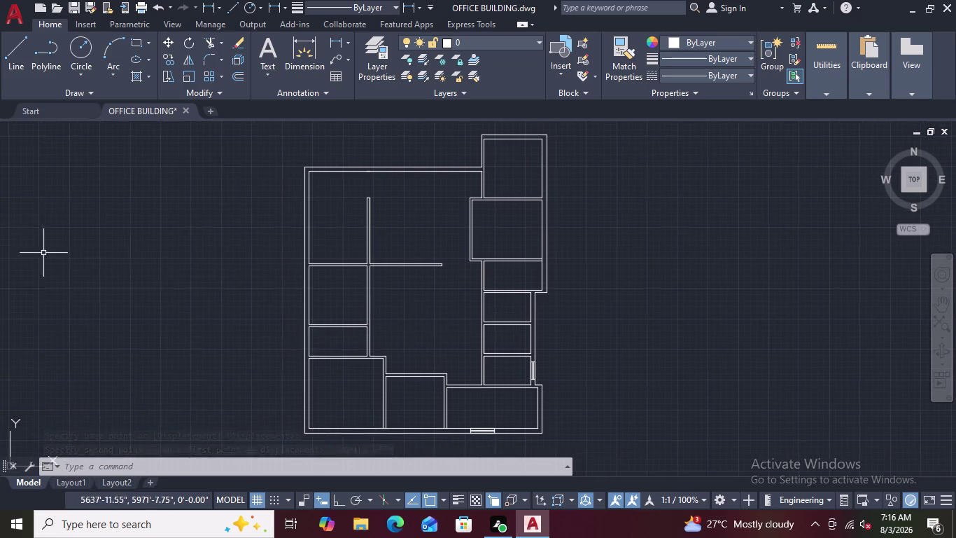
scroll(down, 3)
middle_drag(43, 203, 195, 242)
scroll(up, 3)
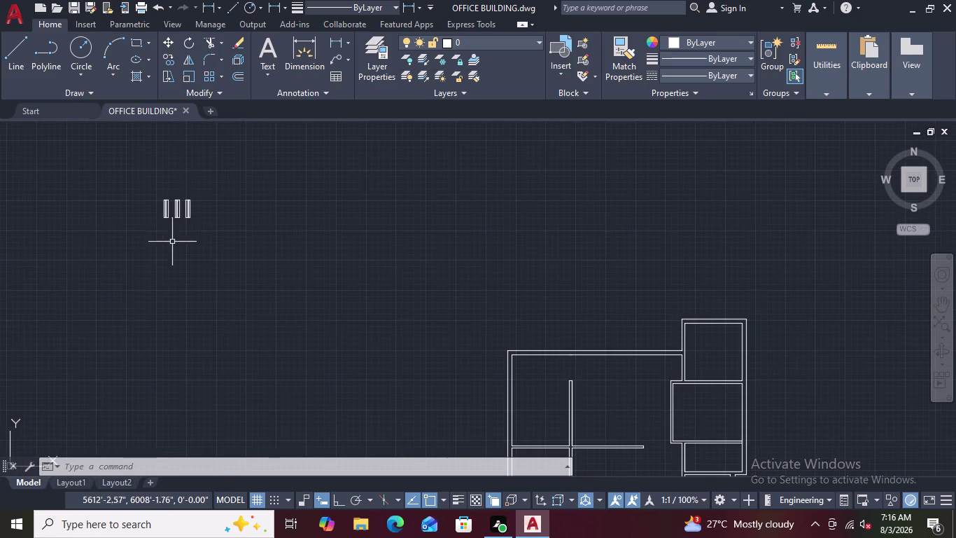
scroll(up, 3)
scroll(up, 3)
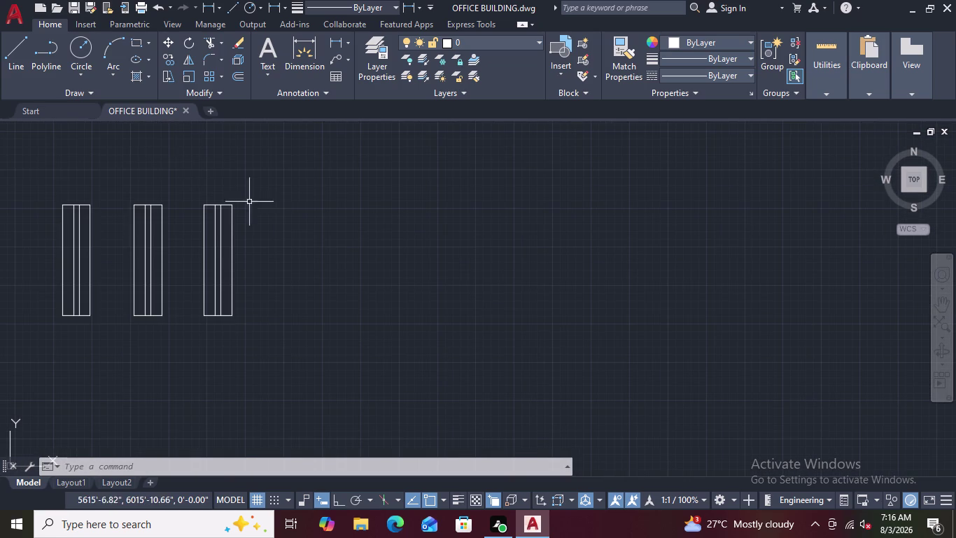
drag(322, 189, 188, 277)
right_click(266, 274)
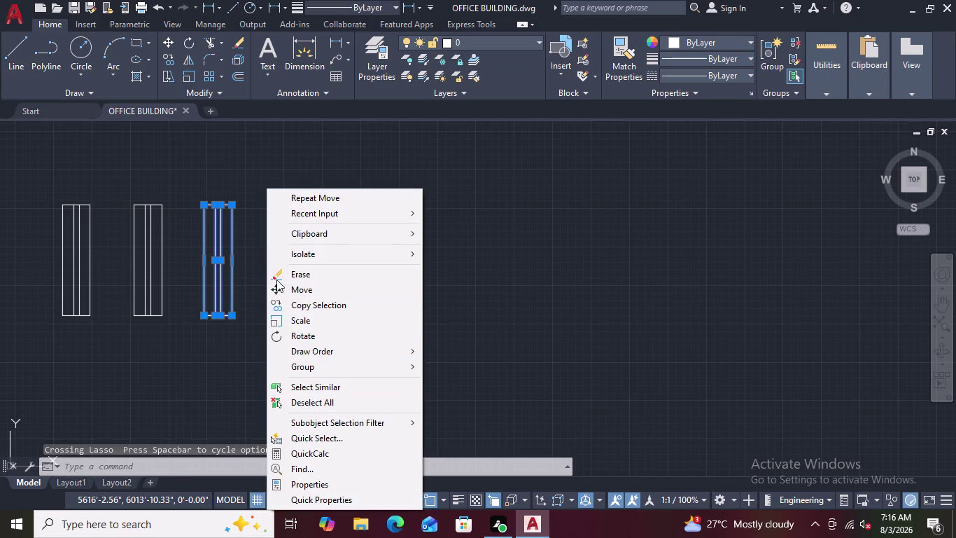
click(286, 290)
click(230, 263)
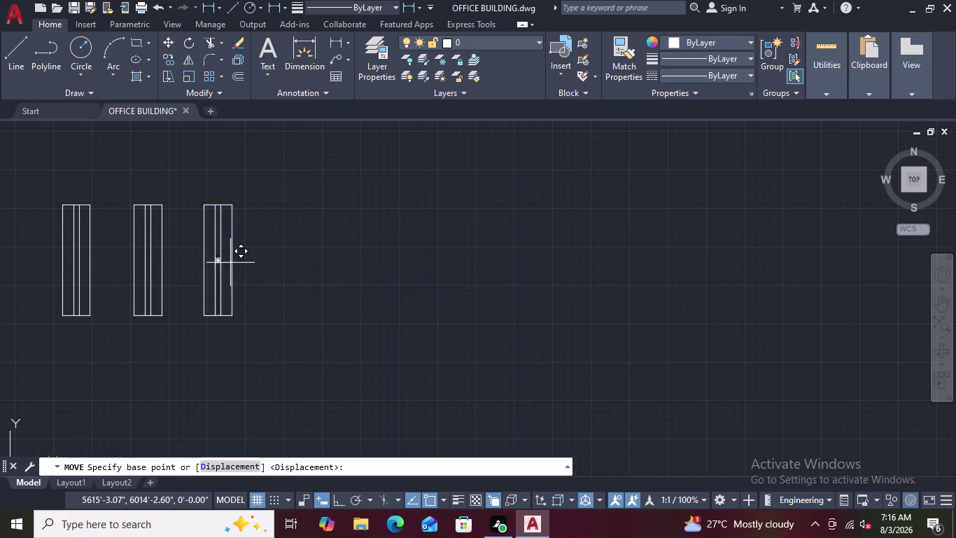
scroll(down, 3)
middle_drag(379, 309, 163, 164)
scroll(down, 3)
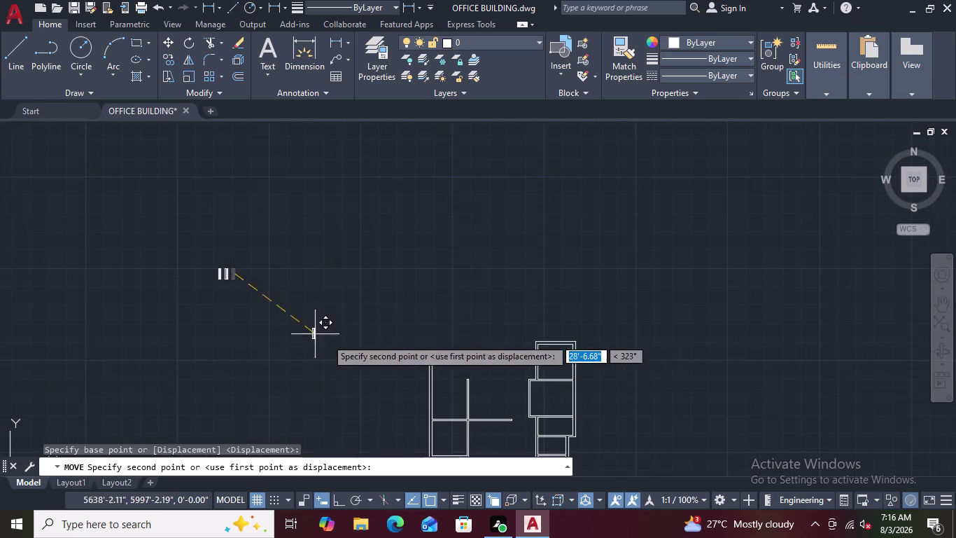
middle_drag(208, 259, 122, 189)
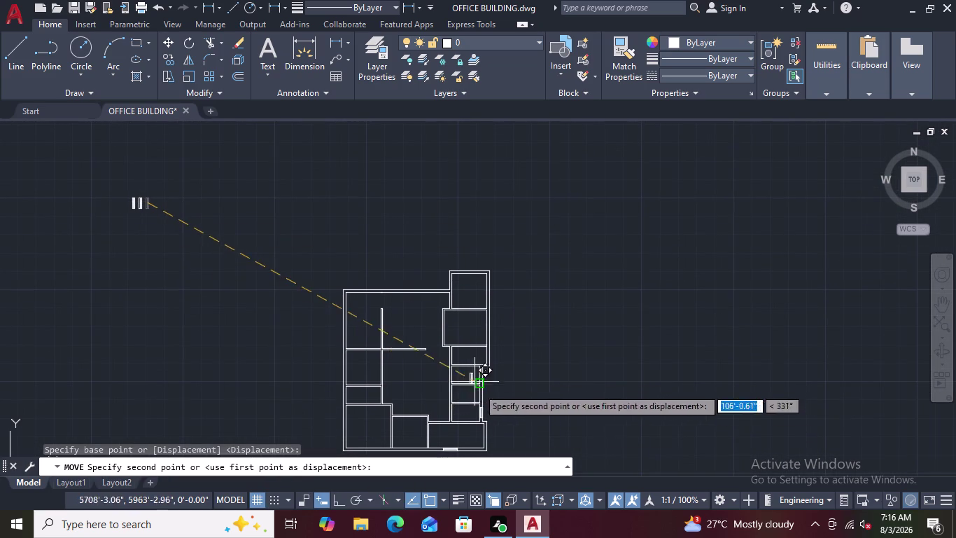
scroll(up, 3)
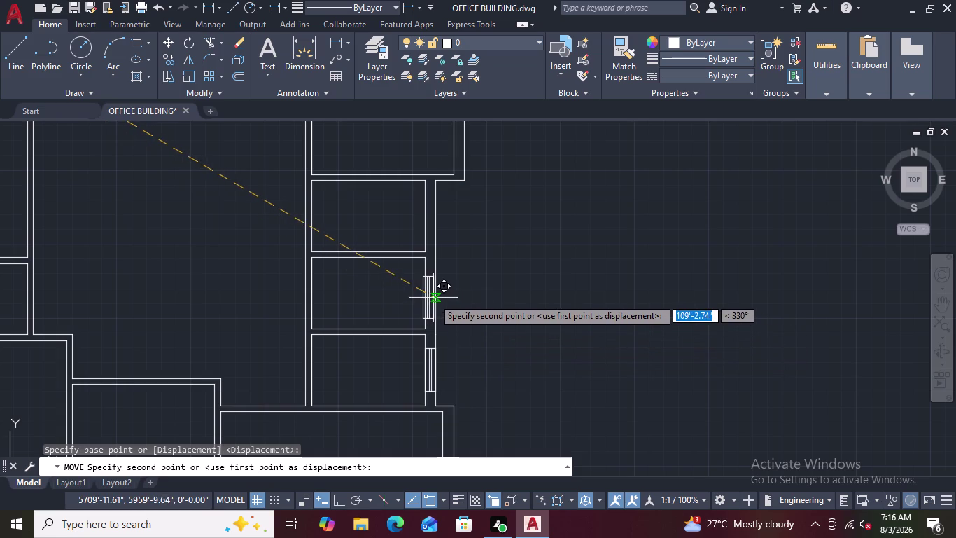
scroll(up, 3)
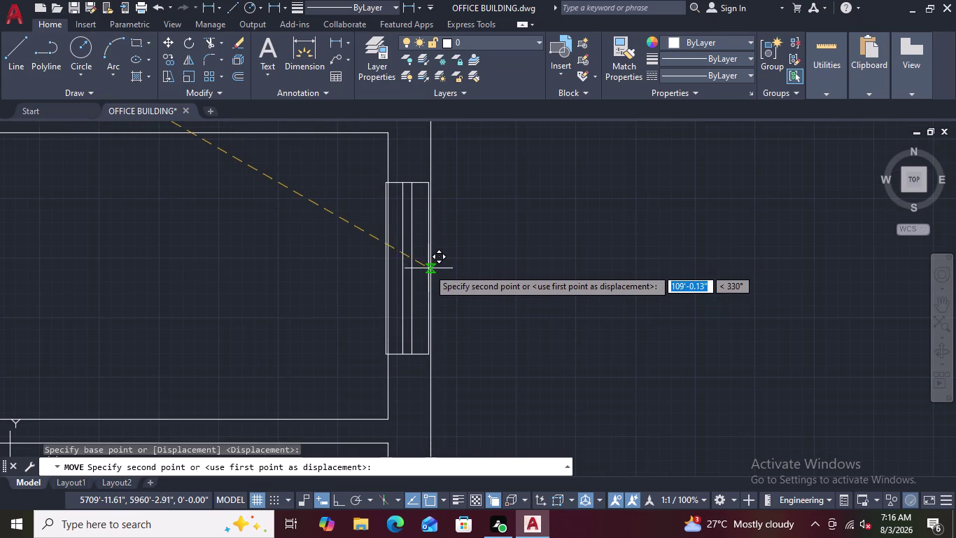
scroll(up, 3)
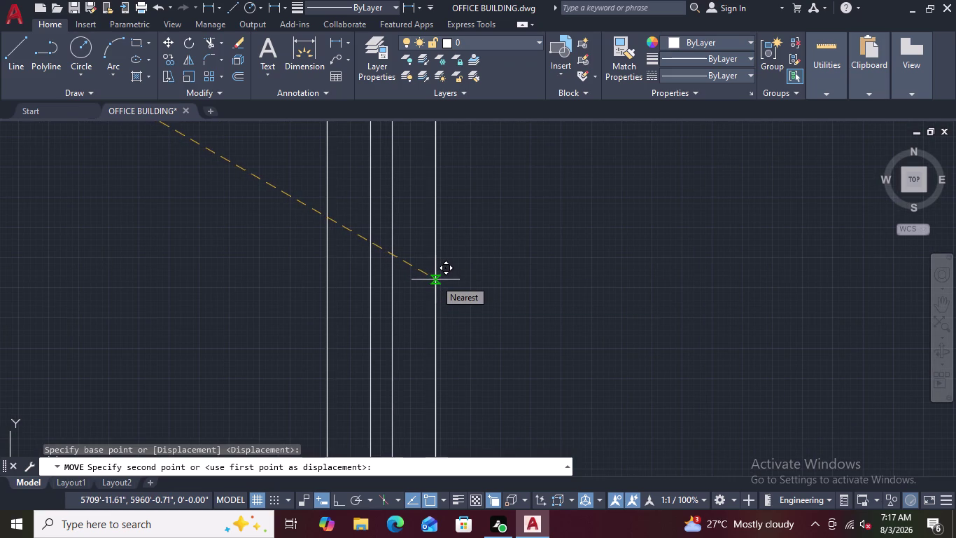
scroll(up, 3)
scroll(up, 3)
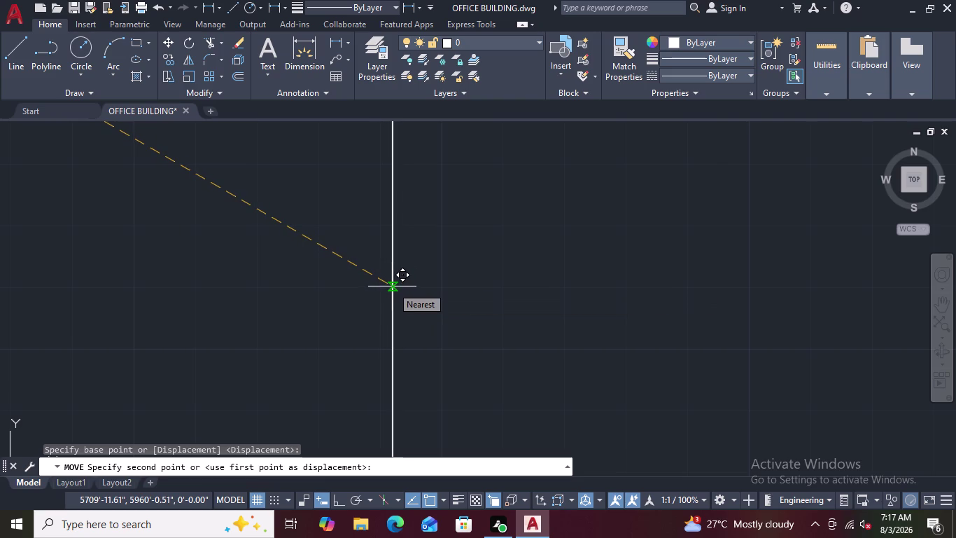
scroll(down, 3)
scroll(down, 3)
scroll(down, 3)
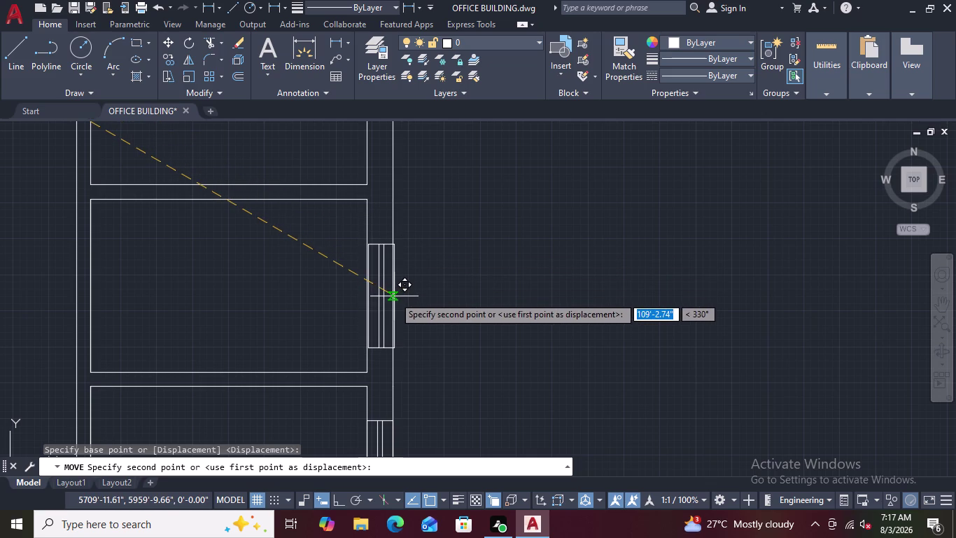
scroll(up, 3)
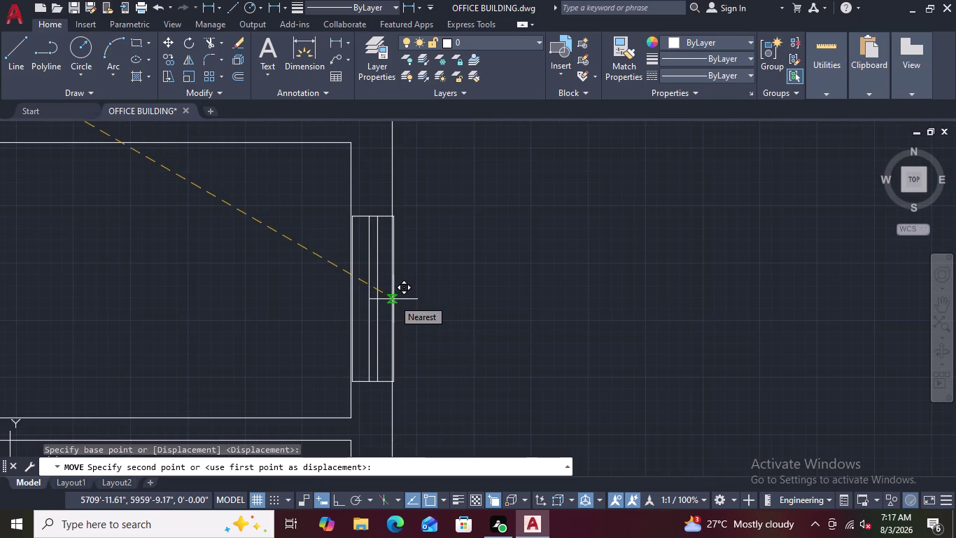
scroll(down, 3)
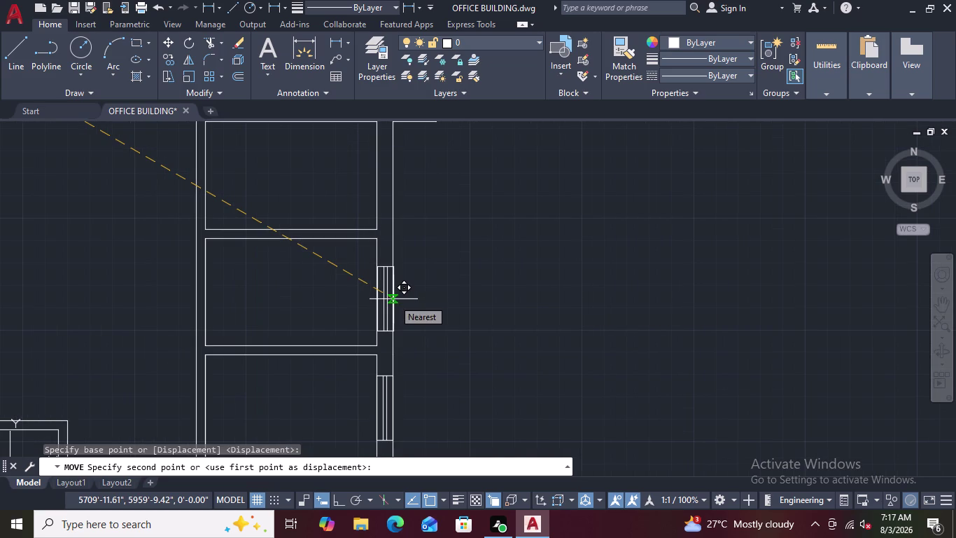
scroll(down, 3)
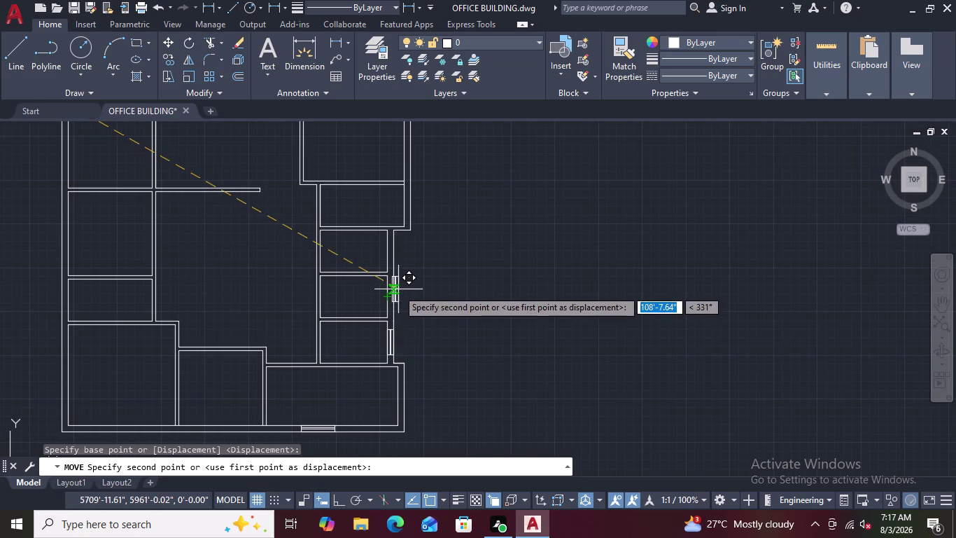
scroll(up, 3)
scroll(up, 3)
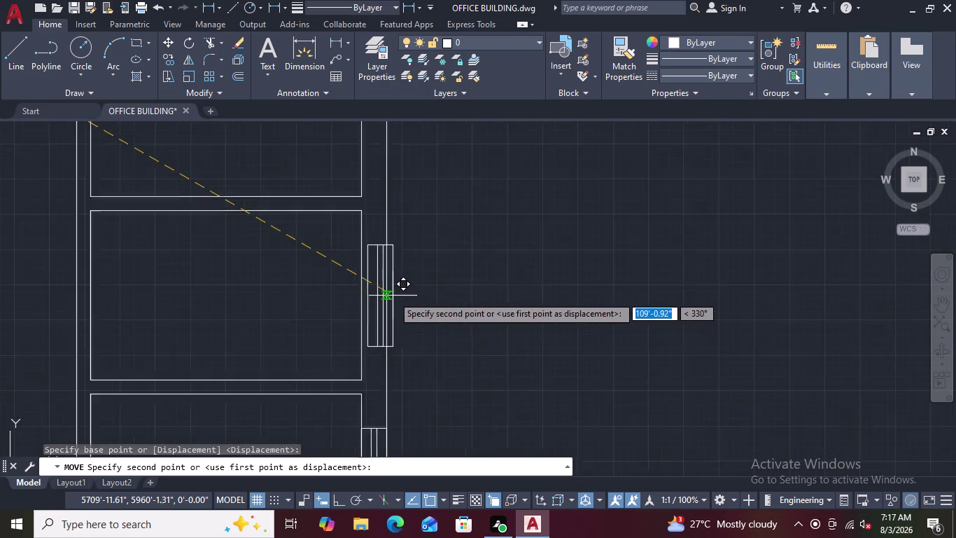
scroll(up, 3)
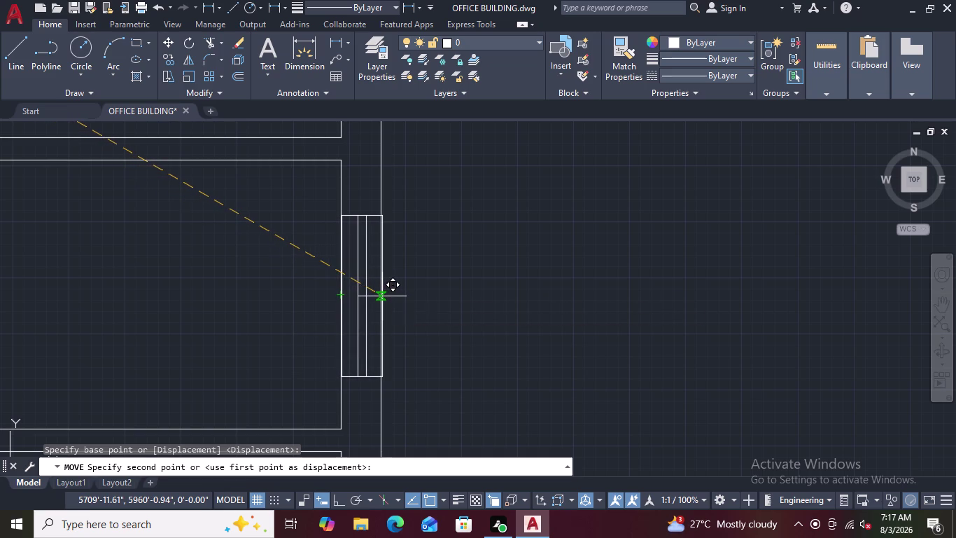
scroll(up, 3)
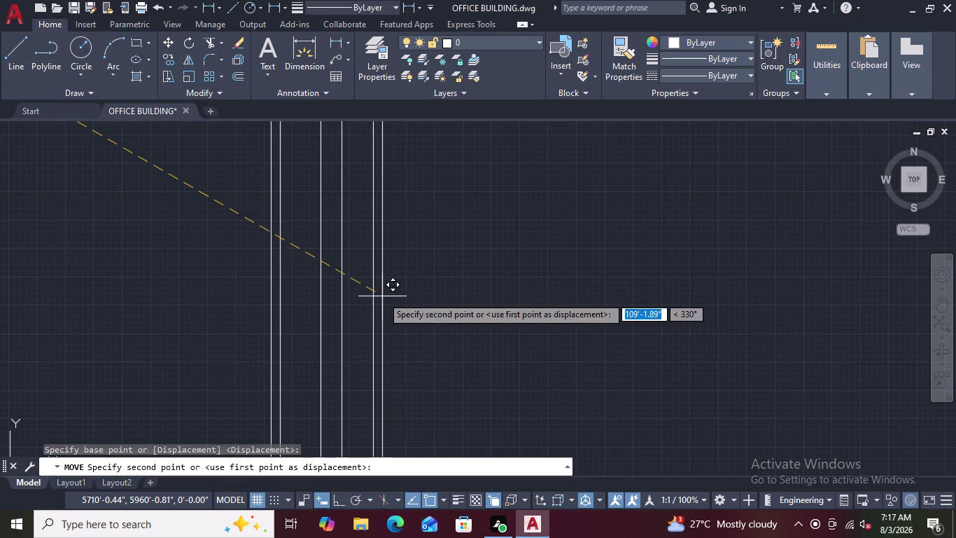
scroll(down, 3)
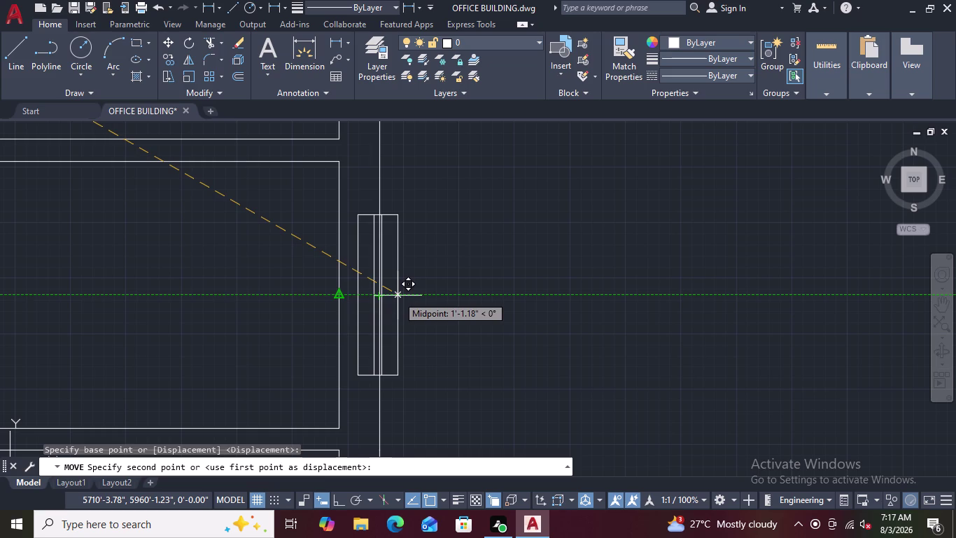
key(Escape)
scroll(down, 3)
middle_drag(266, 317, 458, 338)
scroll(down, 3)
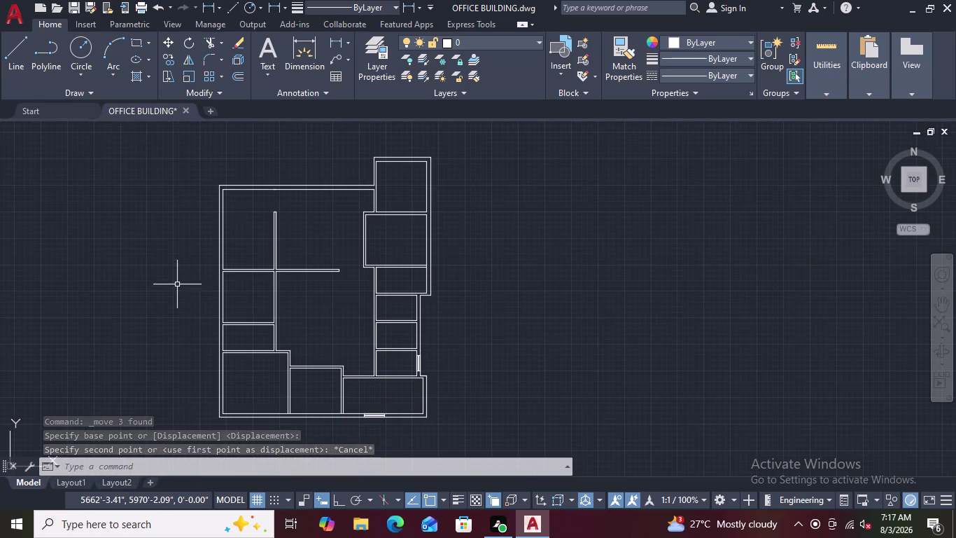
middle_drag(177, 284, 440, 345)
scroll(down, 3)
Select the rightmost window panel and start moving it from a picked base point.
scroll(up, 3)
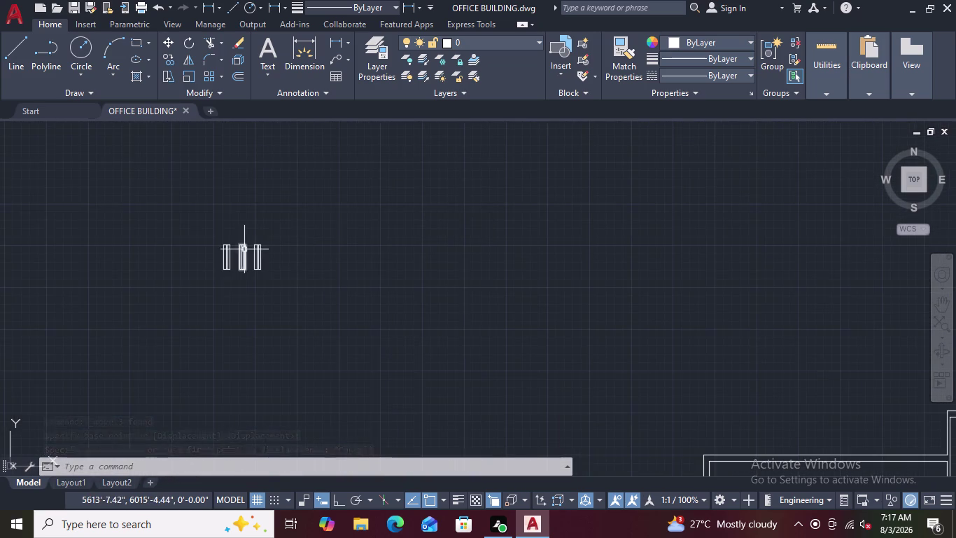
scroll(up, 3)
drag(374, 218, 282, 283)
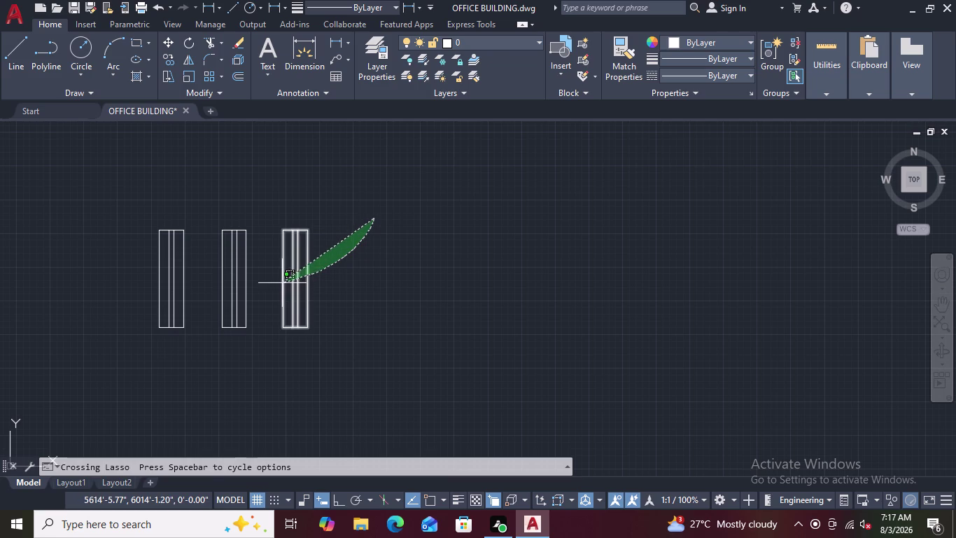
drag(282, 283, 280, 283)
right_click(325, 280)
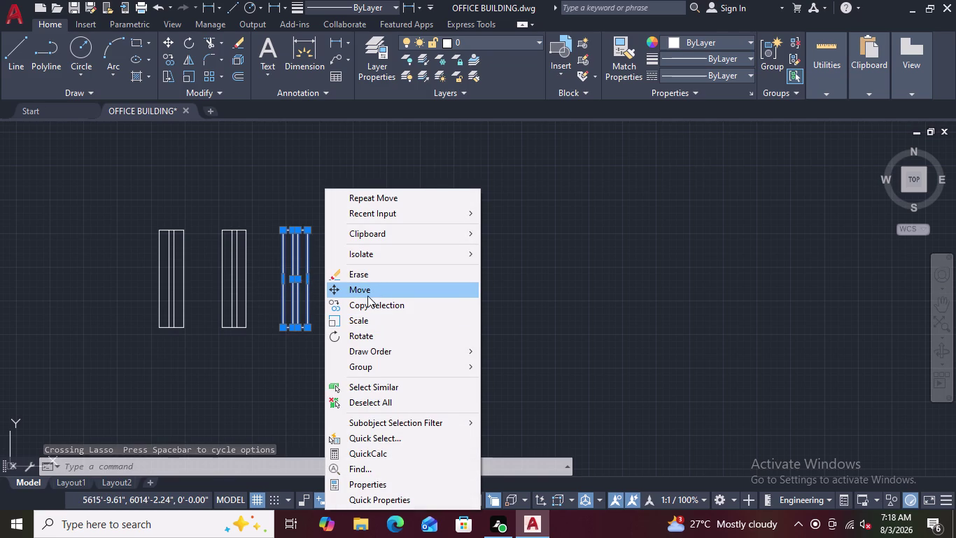
click(355, 287)
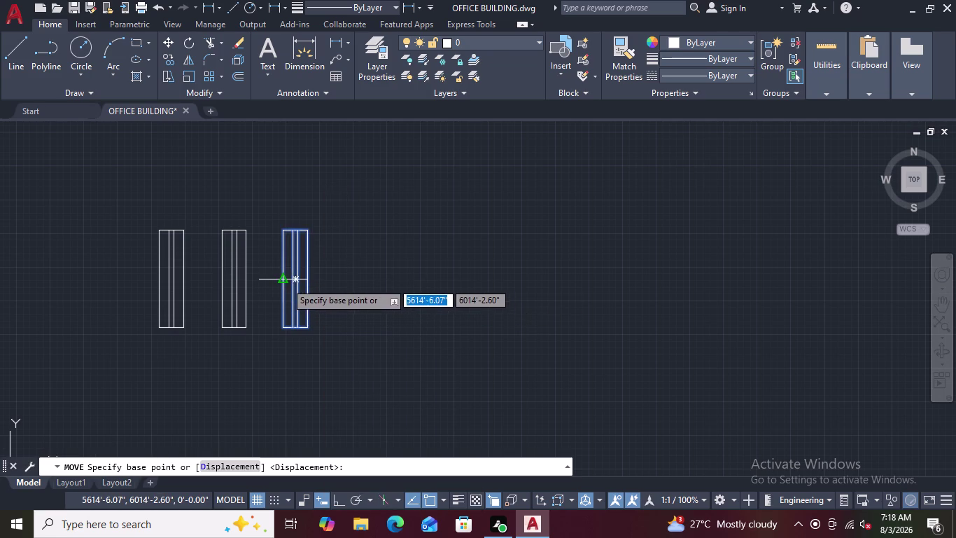
click(282, 279)
Zoom to the right outer wall and place the panel in the opening below the first.
scroll(down, 3)
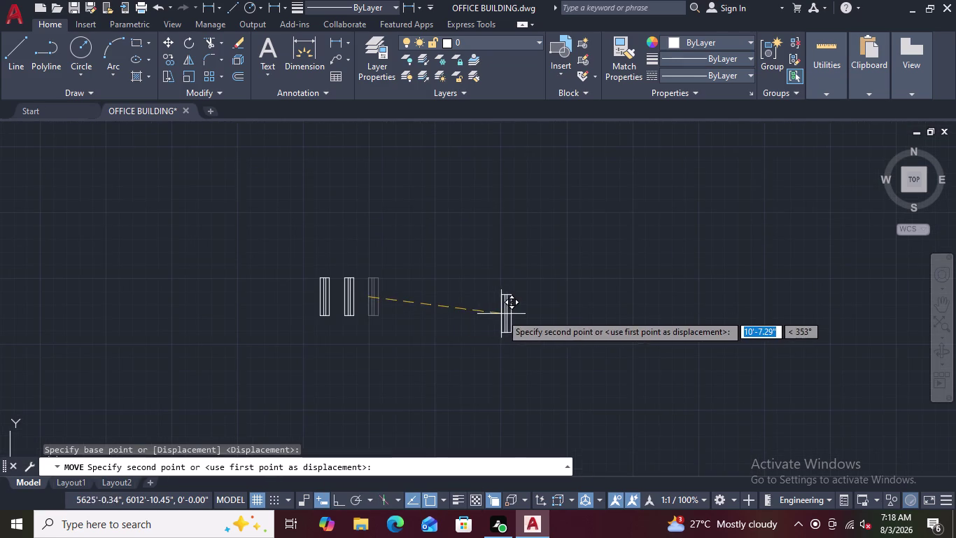
middle_drag(443, 313, 156, 286)
scroll(down, 3)
middle_drag(433, 322, 249, 258)
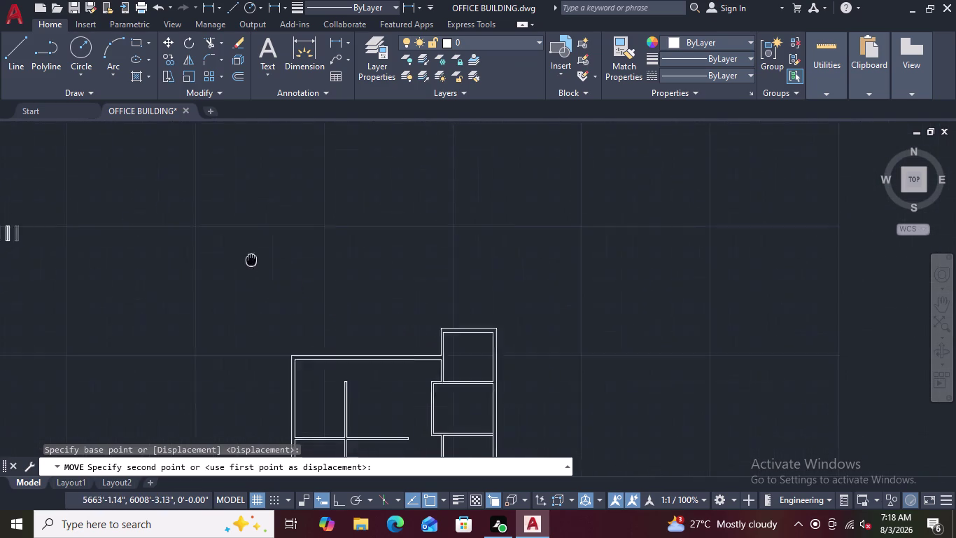
middle_drag(249, 258, 233, 233)
middle_drag(439, 352, 398, 190)
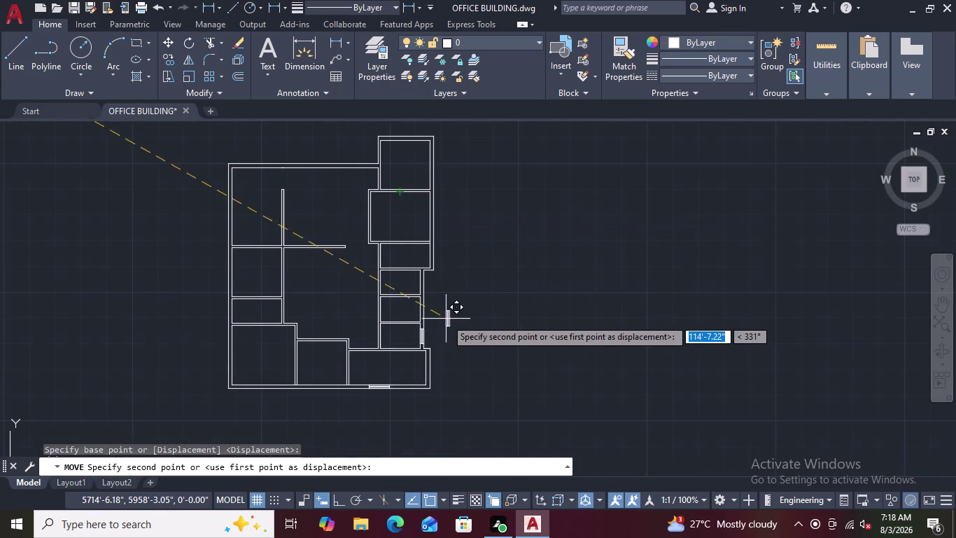
scroll(up, 3)
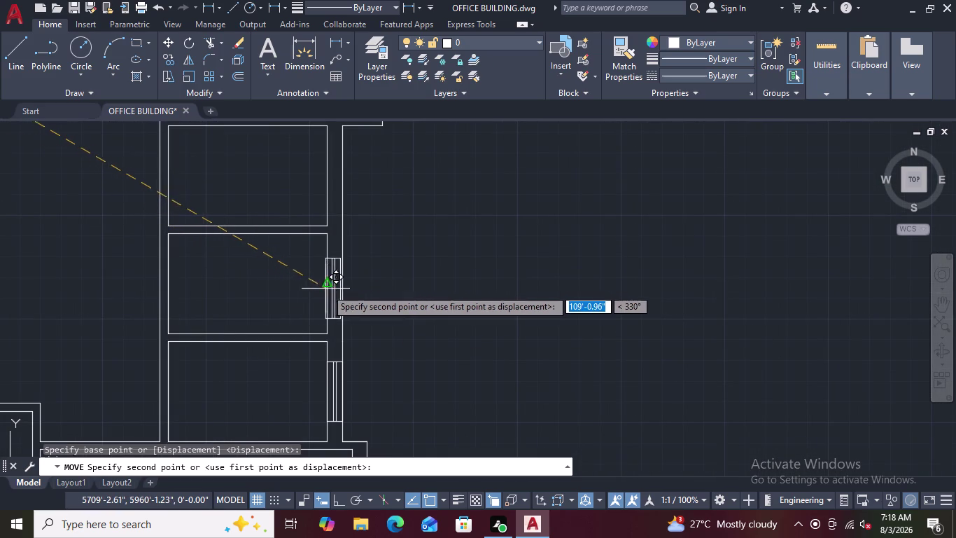
scroll(up, 3)
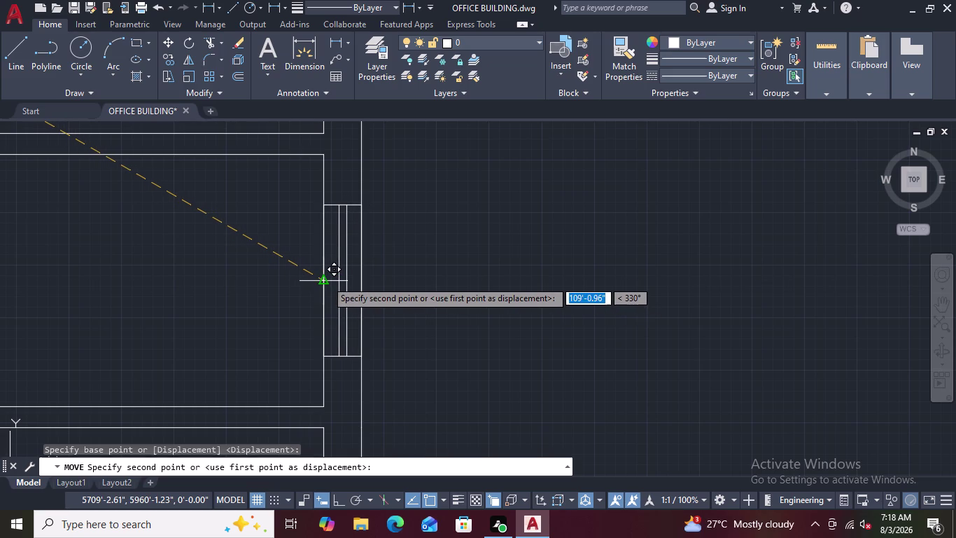
scroll(up, 3)
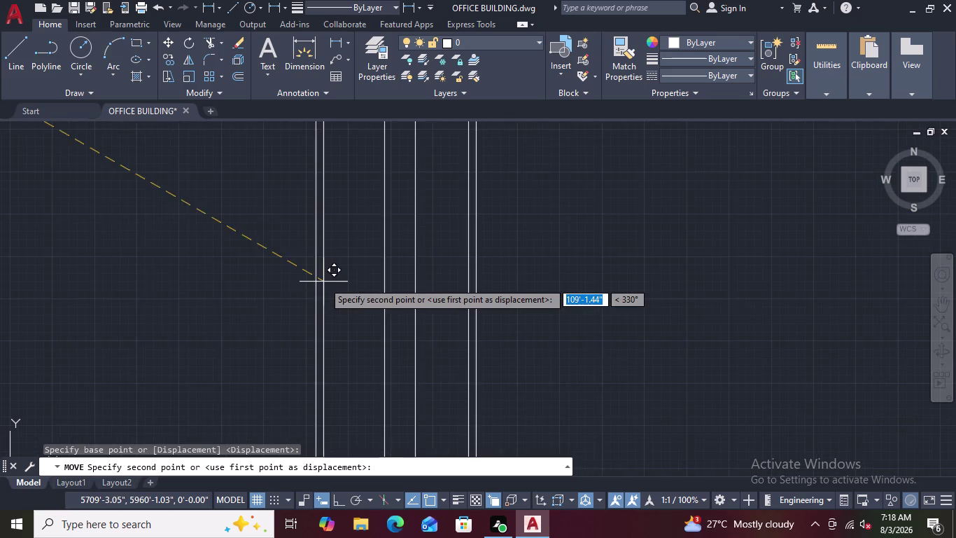
scroll(up, 3)
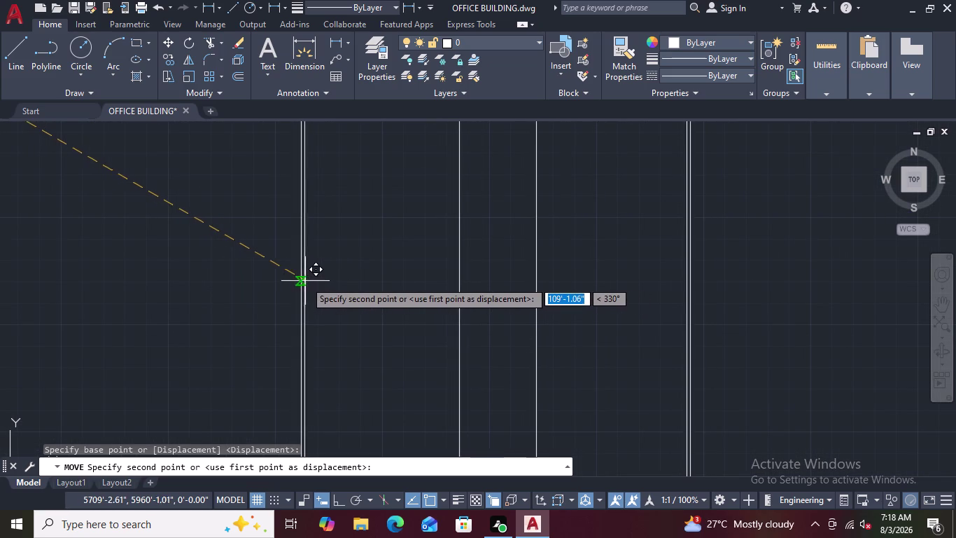
click(302, 271)
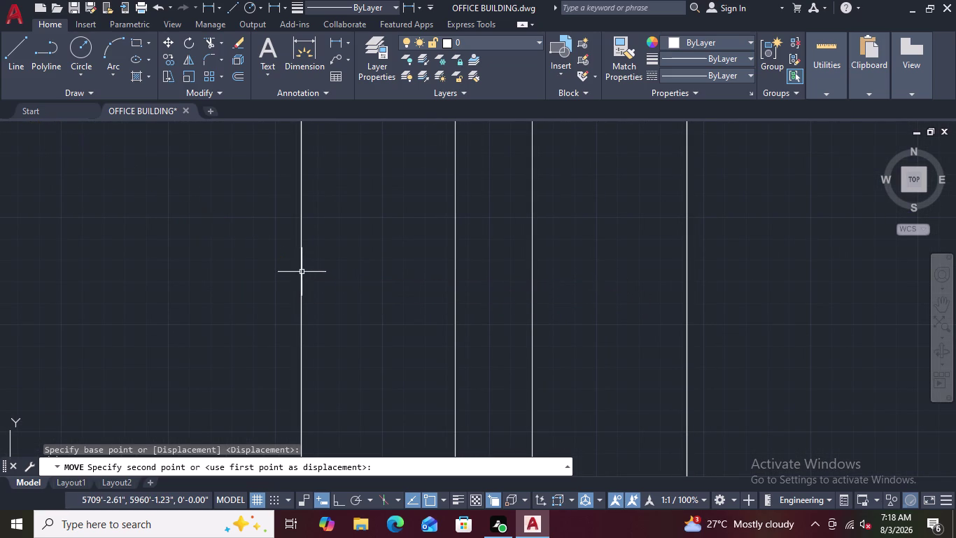
Check the placement along the wall and cancel the lingering command.
scroll(down, 3)
scroll(up, 3)
scroll(down, 3)
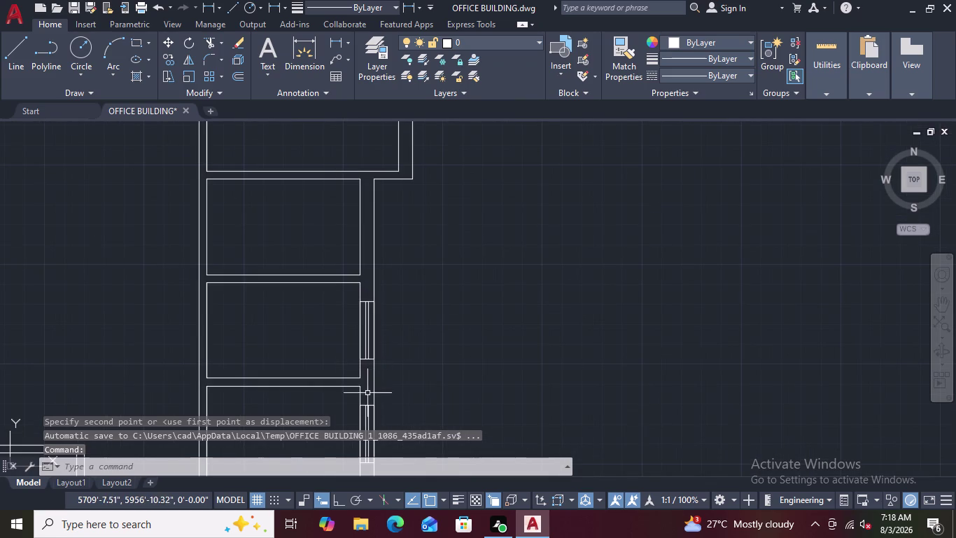
middle_drag(368, 397, 391, 244)
scroll(up, 3)
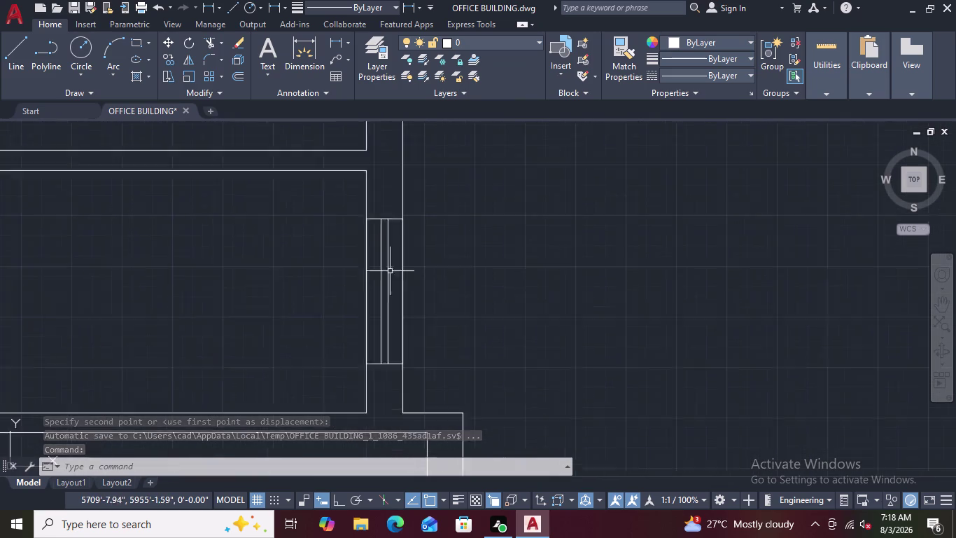
scroll(up, 3)
scroll(up, 3)
scroll(down, 3)
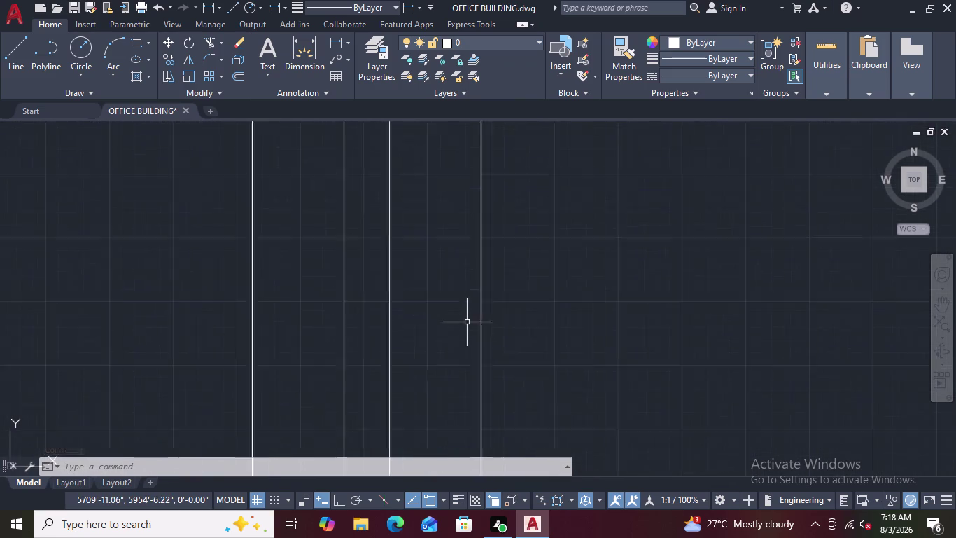
scroll(up, 3)
scroll(down, 3)
scroll(down, 3)
key(Escape)
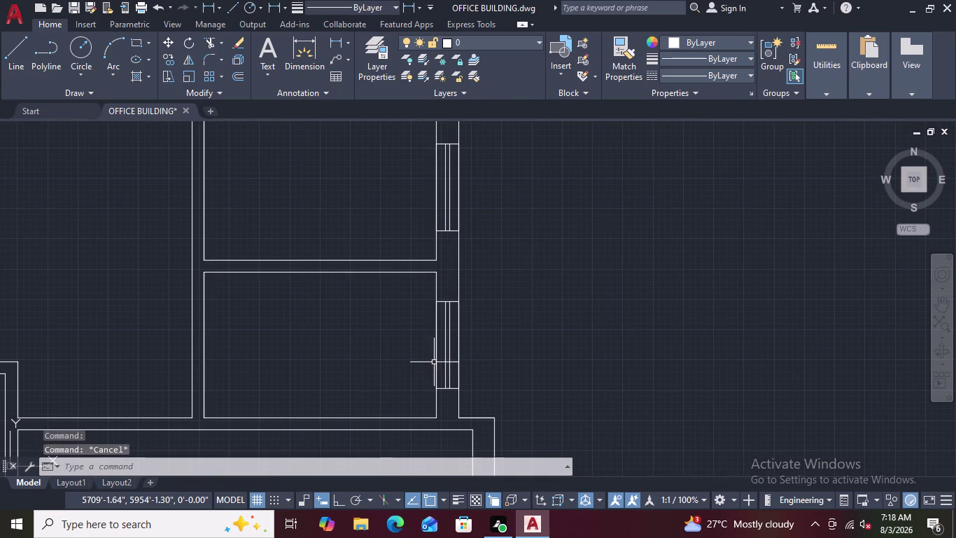
scroll(down, 3)
scroll(down, 3)
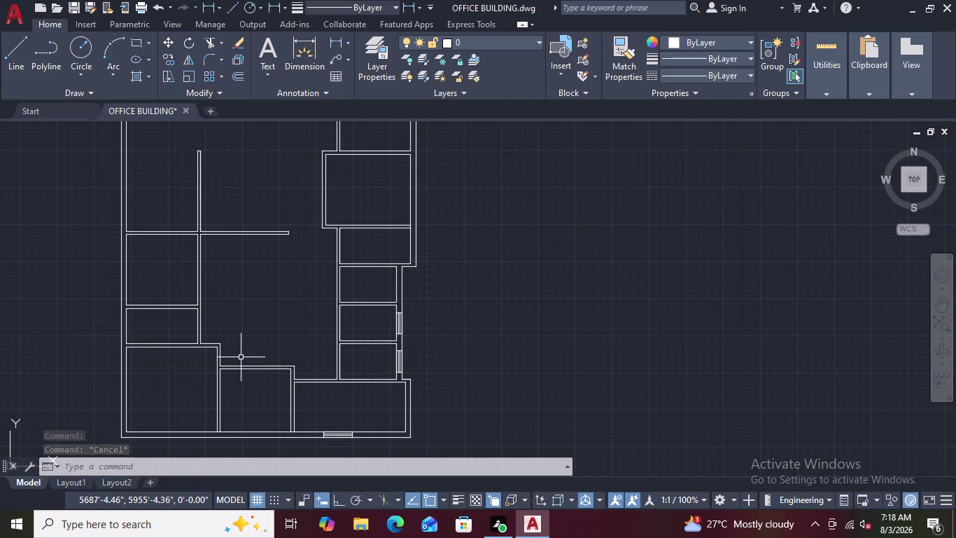
Select the last spare window panel and start moving it from a picked base point.
middle_drag(161, 283, 164, 283)
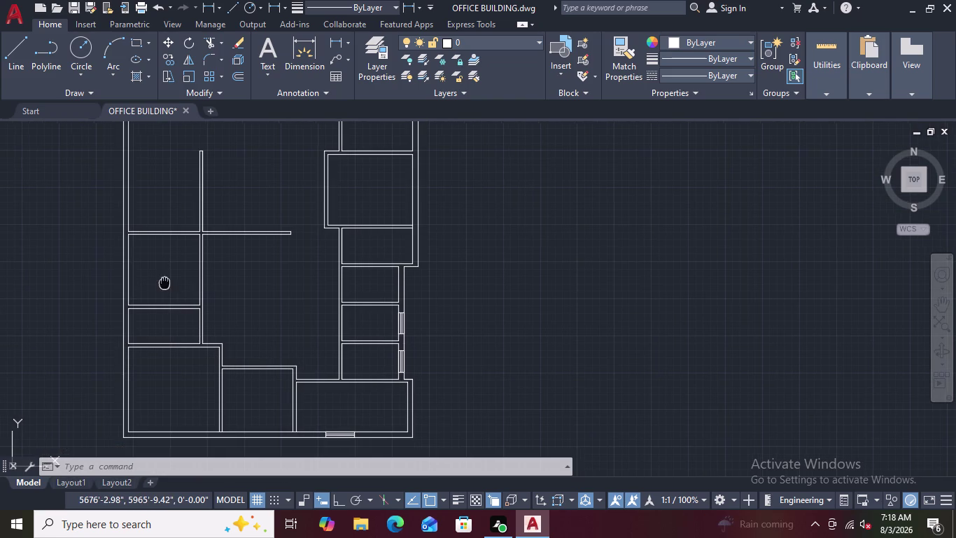
middle_drag(164, 283, 417, 339)
scroll(down, 3)
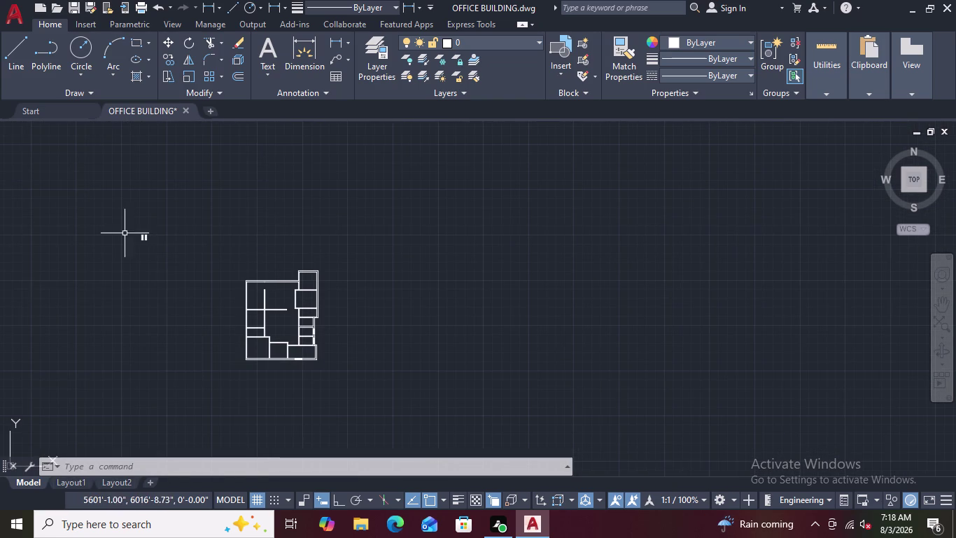
middle_drag(132, 234, 194, 250)
scroll(up, 3)
scroll(up, 3)
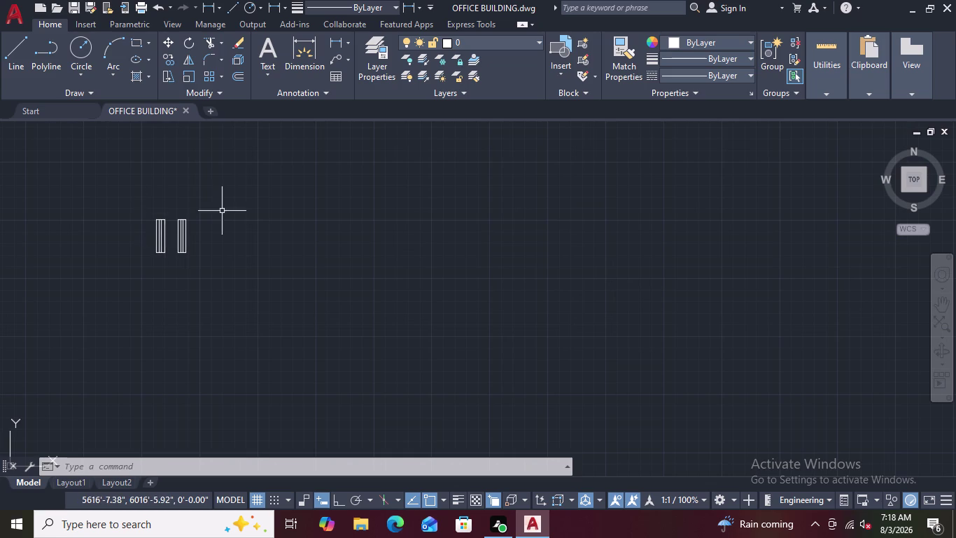
scroll(up, 3)
drag(278, 204, 164, 301)
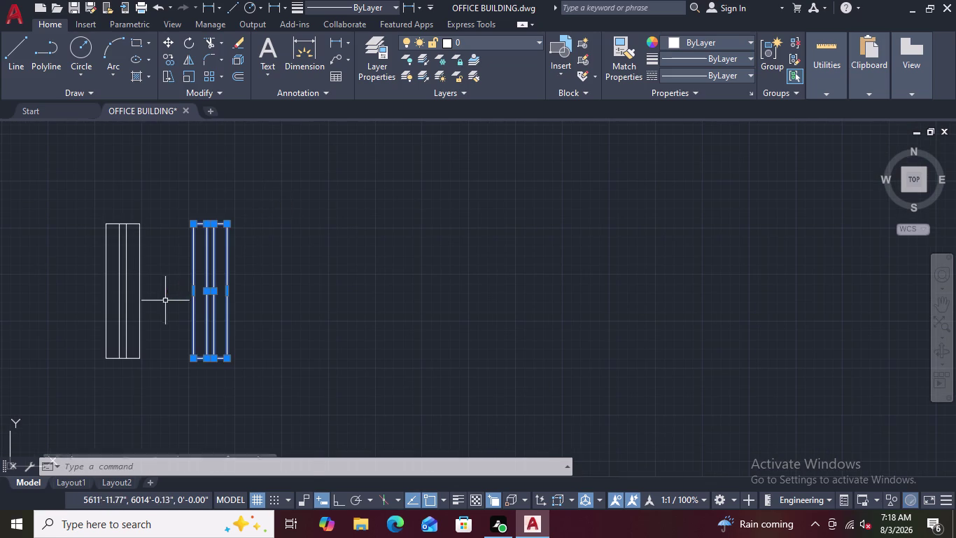
right_click(308, 271)
click(315, 286)
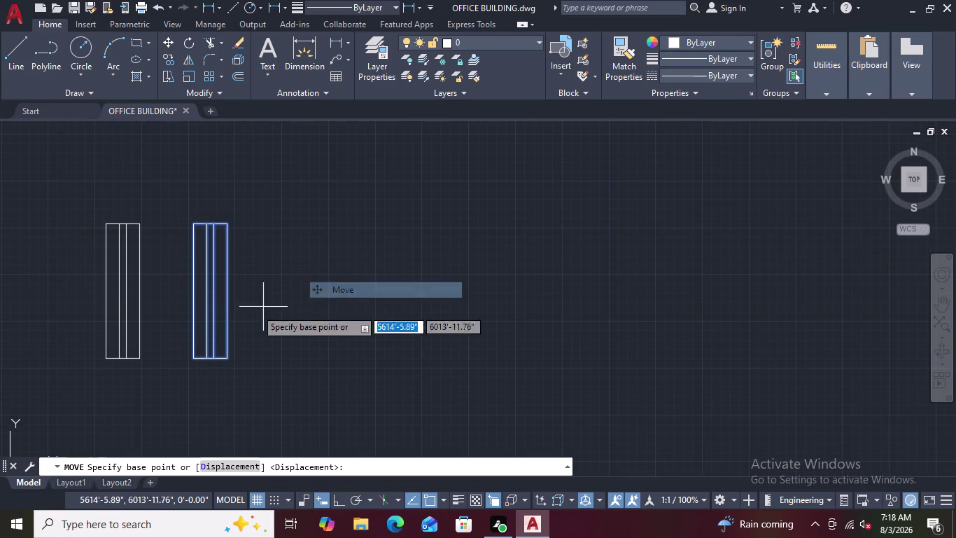
click(190, 288)
Zoom to the right outer wall and place the panel in the next opening down.
scroll(down, 3)
scroll(down, 3)
middle_drag(354, 320, 220, 231)
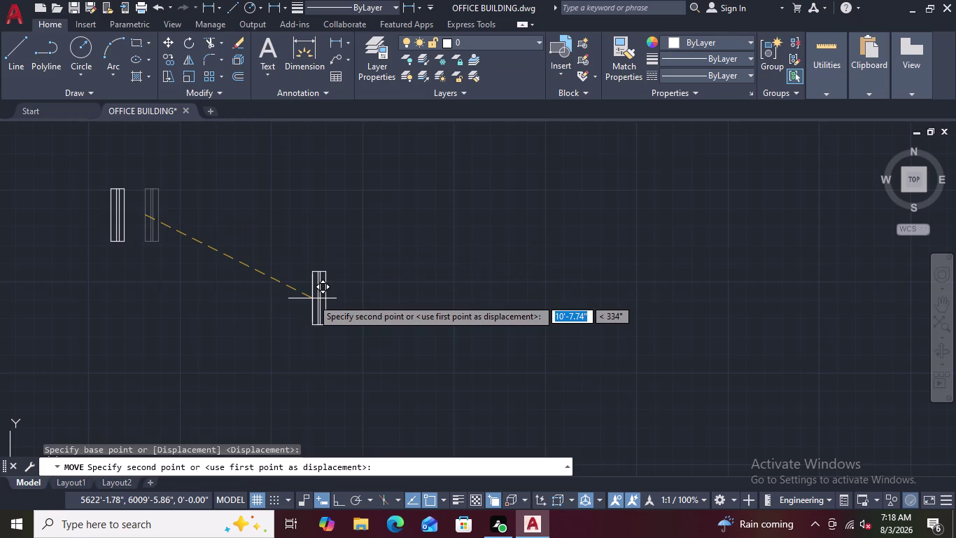
scroll(down, 3)
middle_drag(419, 356, 157, 138)
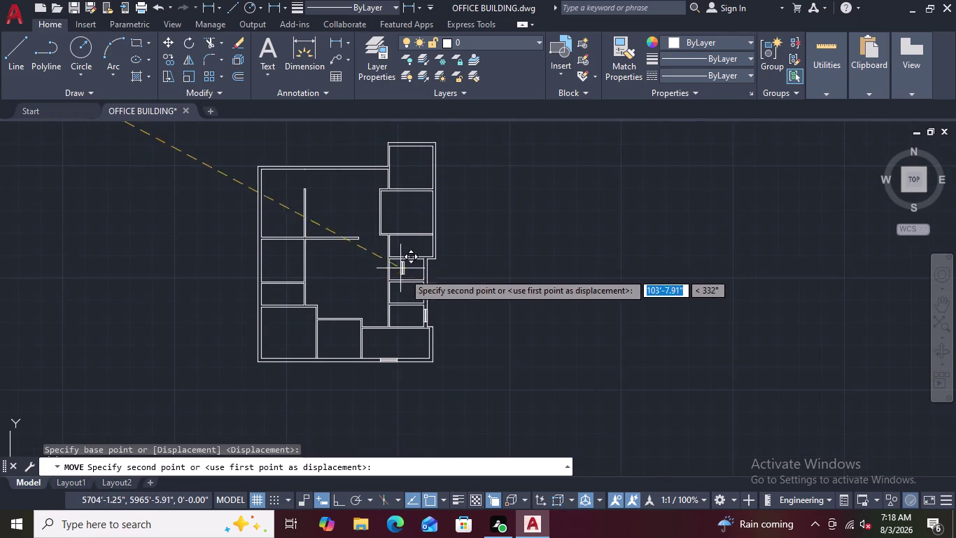
scroll(up, 3)
scroll(up, 3)
scroll(up, 3)
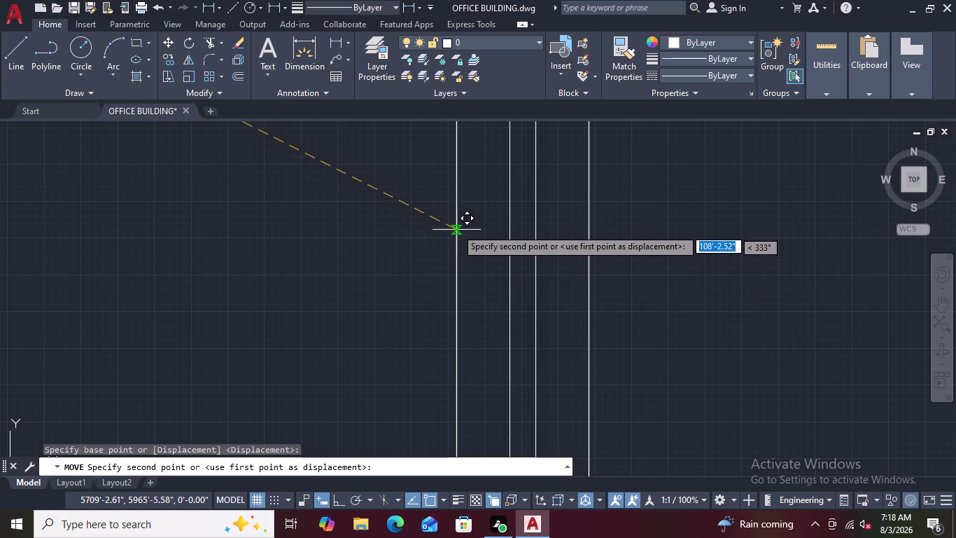
scroll(up, 3)
scroll(up, 3)
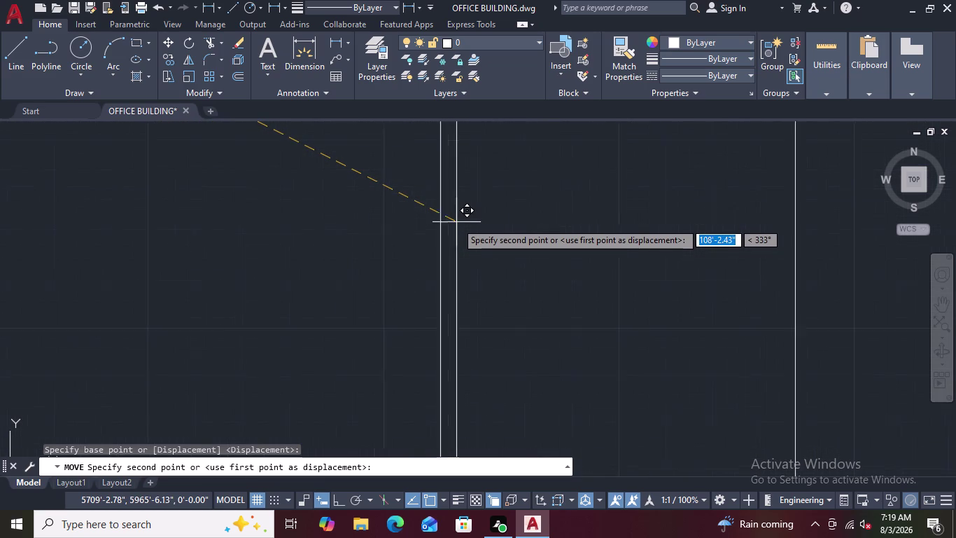
scroll(up, 3)
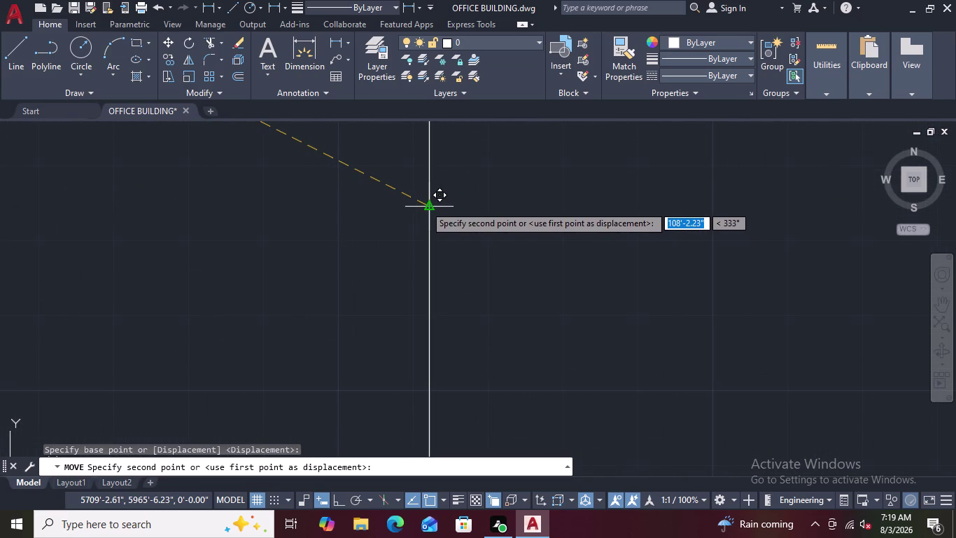
scroll(up, 3)
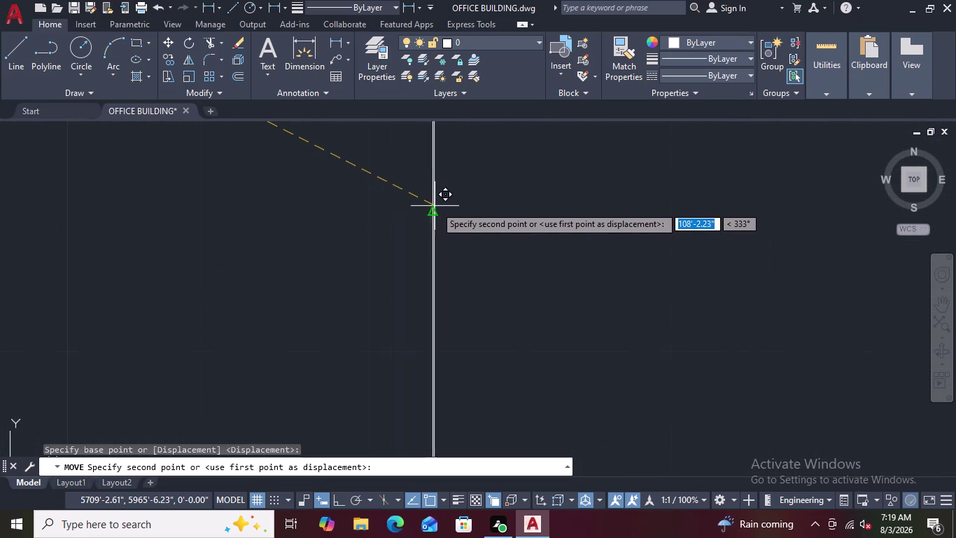
click(432, 209)
Zoom and pan around the right wall to review the three placed panels.
scroll(down, 3)
scroll(up, 3)
scroll(down, 3)
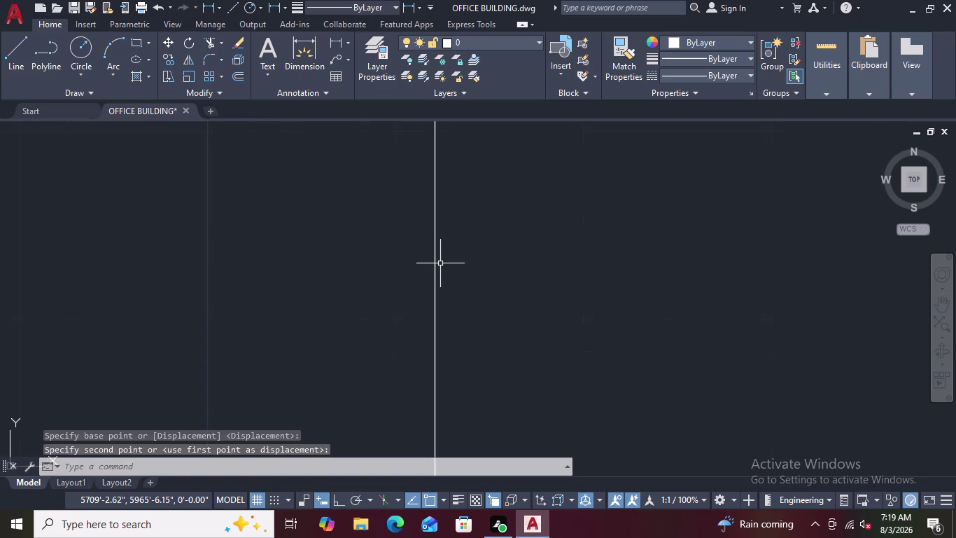
scroll(down, 3)
scroll(down, 3)
scroll(down, 3)
scroll(down, 3)
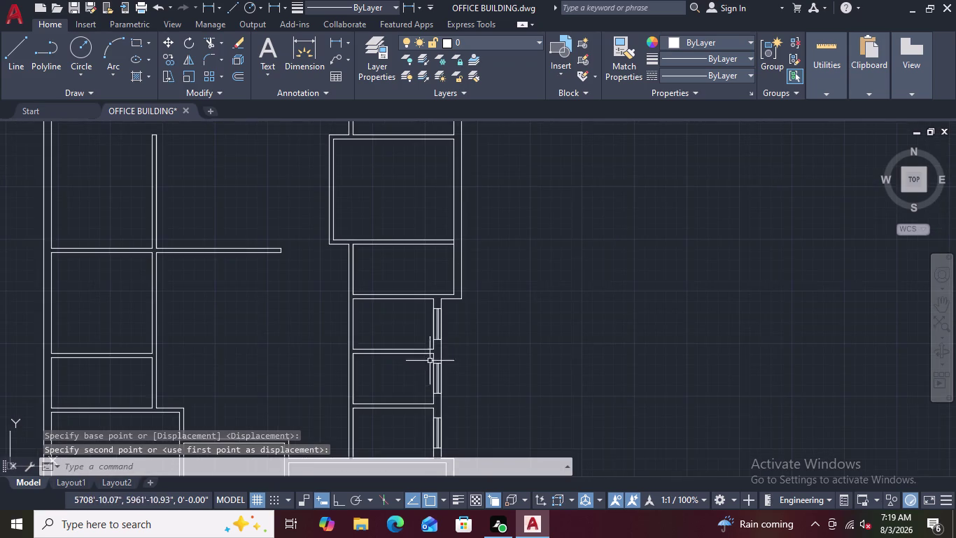
scroll(up, 3)
scroll(up, 3)
scroll(up, 3)
scroll(down, 3)
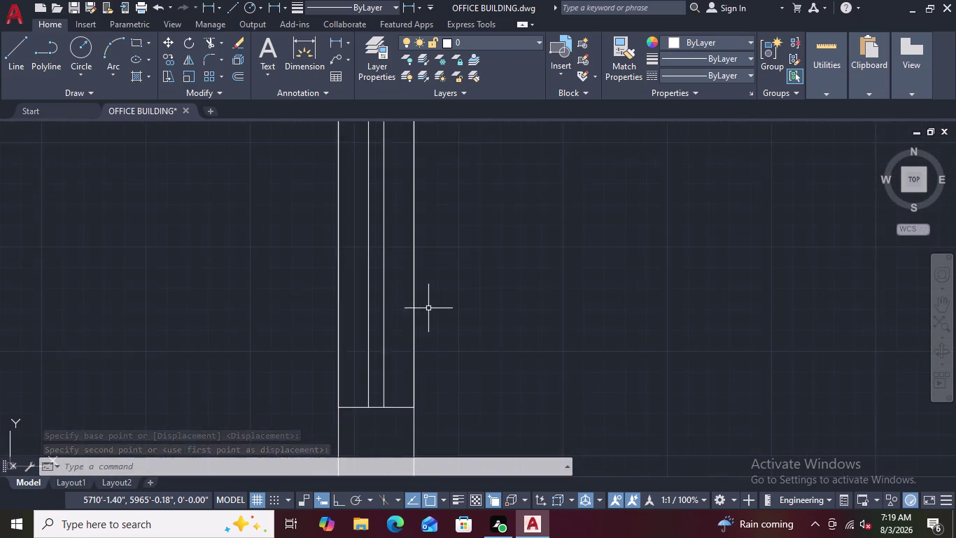
scroll(down, 3)
middle_drag(471, 352, 562, 293)
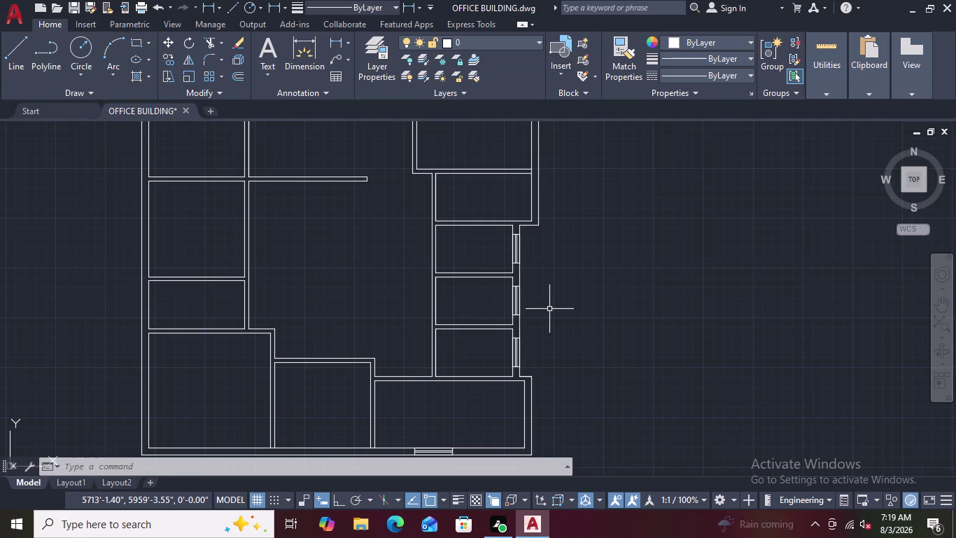
scroll(down, 3)
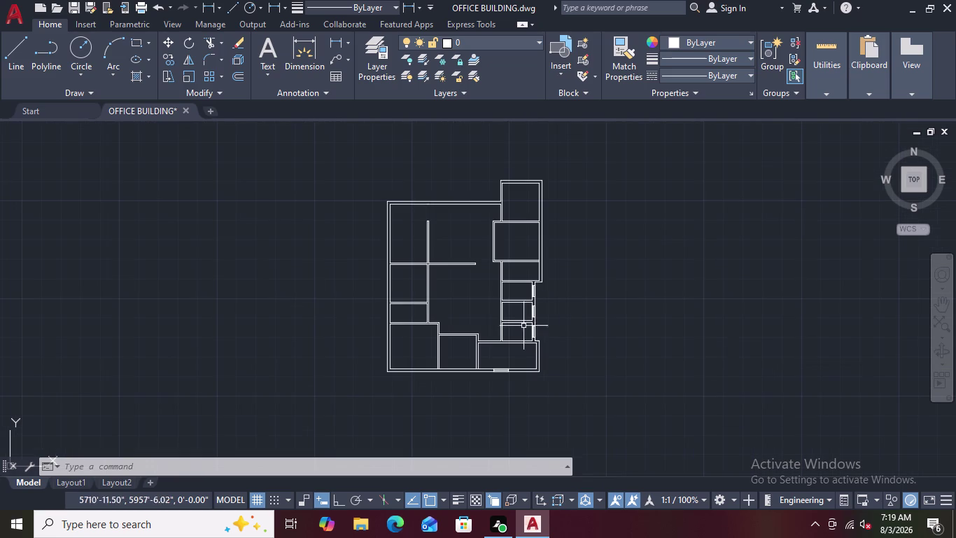
Frame the window panel, select it, and start then cancel a move.
scroll(up, 3)
scroll(down, 3)
scroll(down, 3)
middle_drag(235, 272, 393, 336)
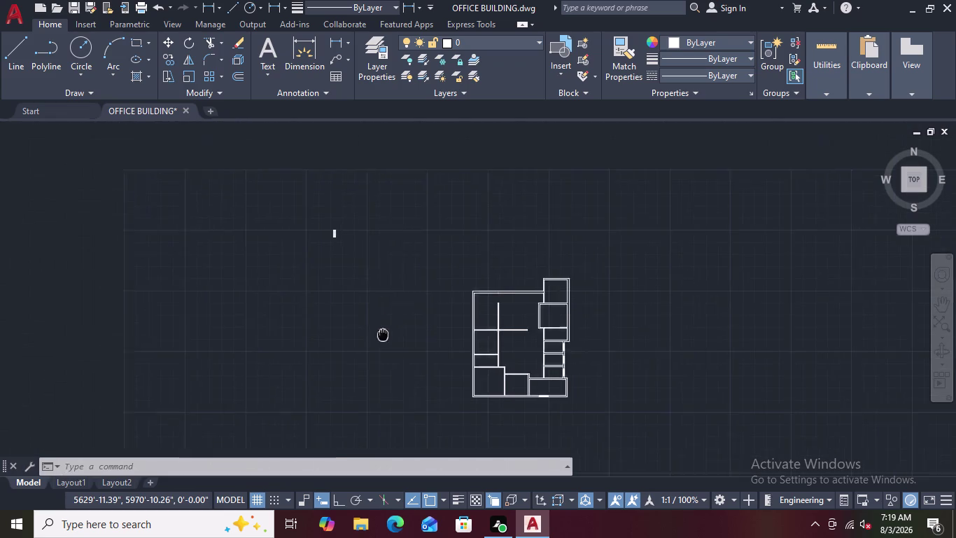
middle_drag(393, 336, 407, 337)
scroll(up, 3)
scroll(up, 3)
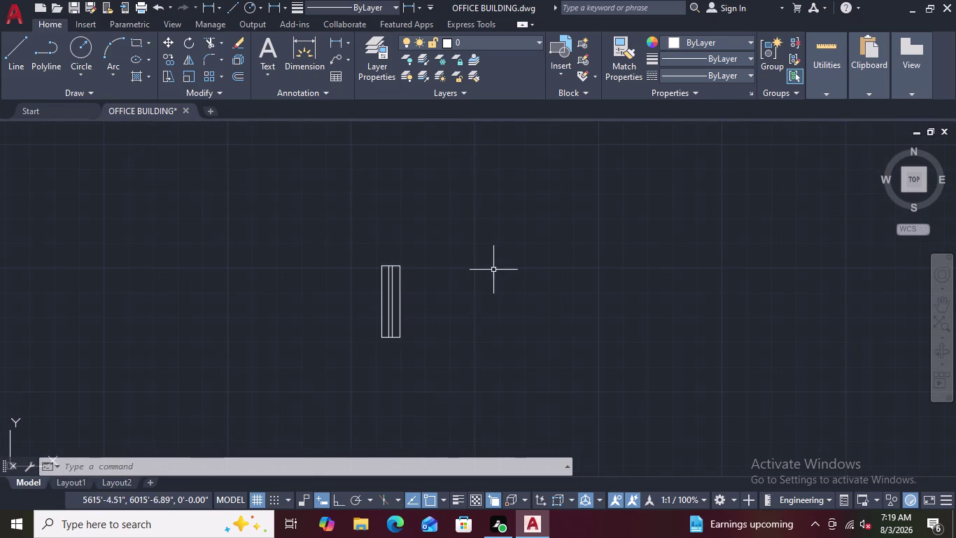
drag(495, 275, 361, 320)
right_click(356, 320)
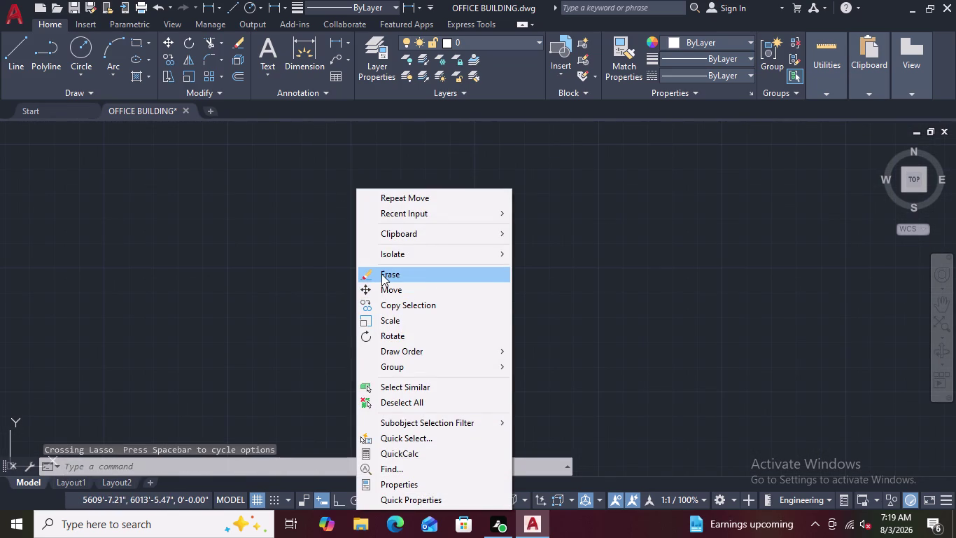
click(375, 286)
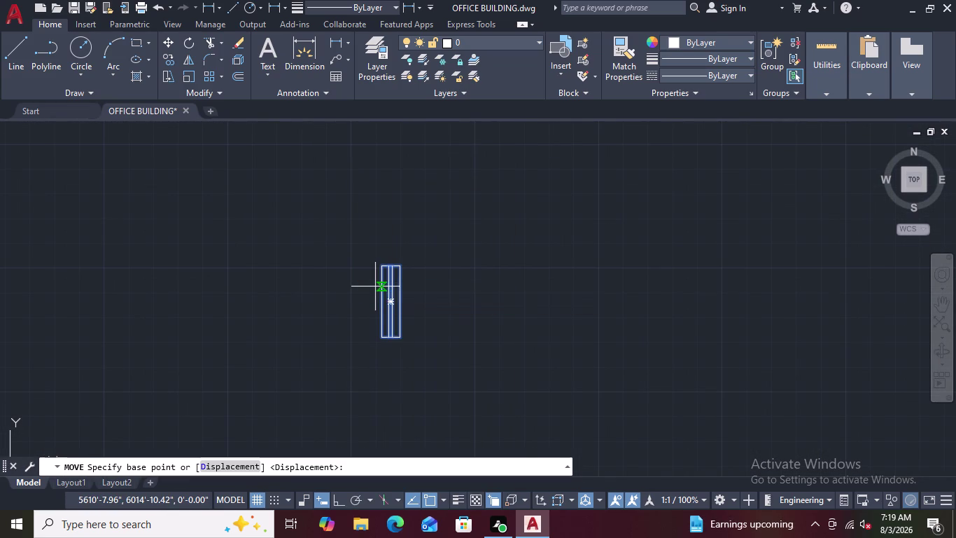
key(Escape)
Copy the selected window panel to a spot just left of the original.
drag(438, 258, 352, 317)
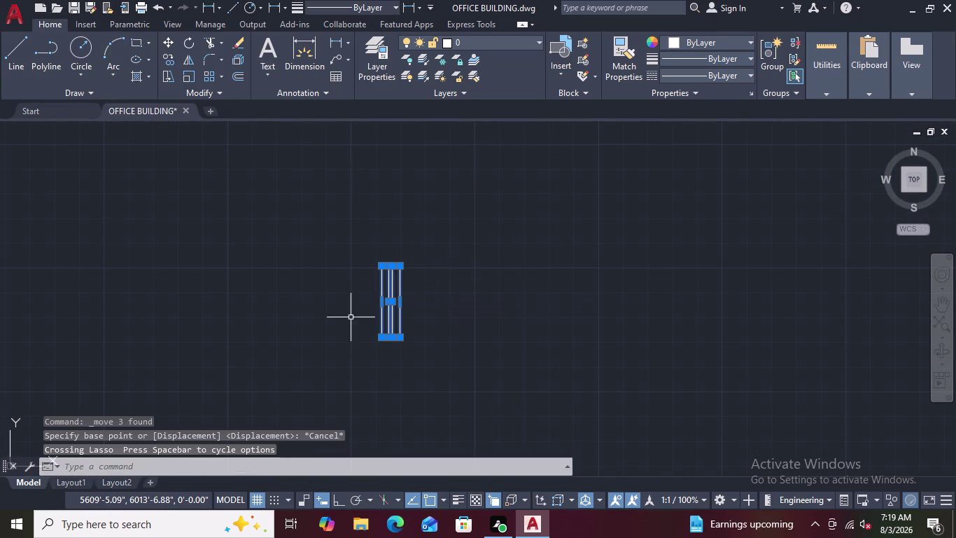
right_click(323, 306)
click(358, 308)
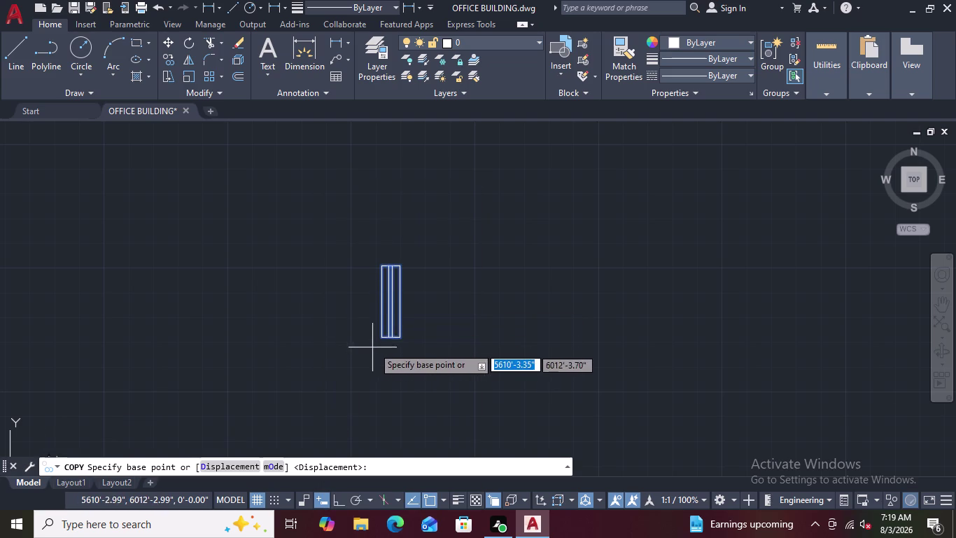
click(379, 338)
click(265, 335)
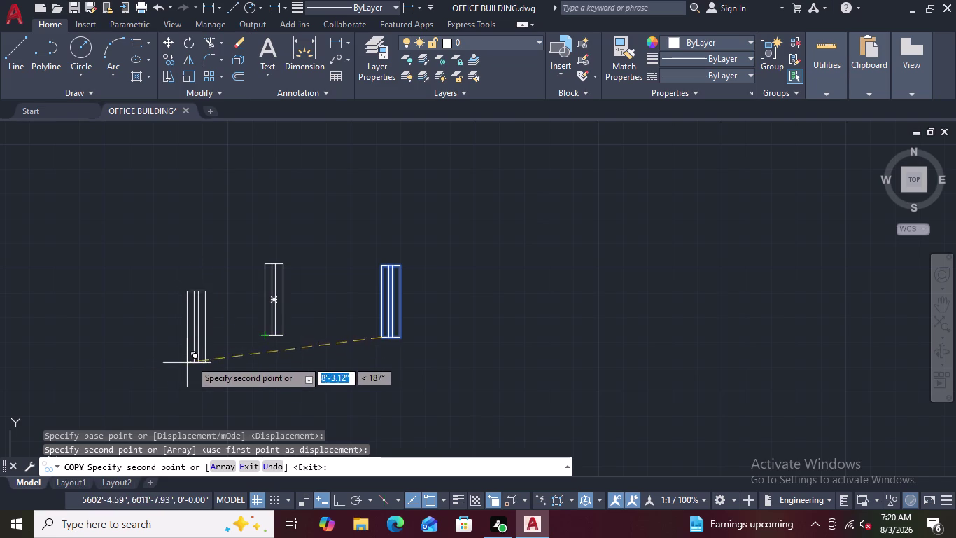
key(Escape)
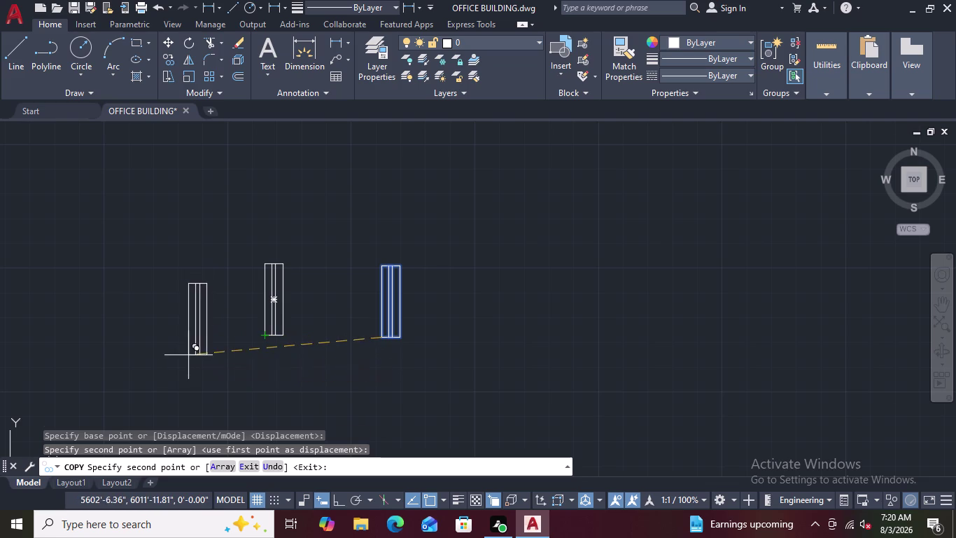
scroll(down, 3)
key(Escape)
key(Escape)
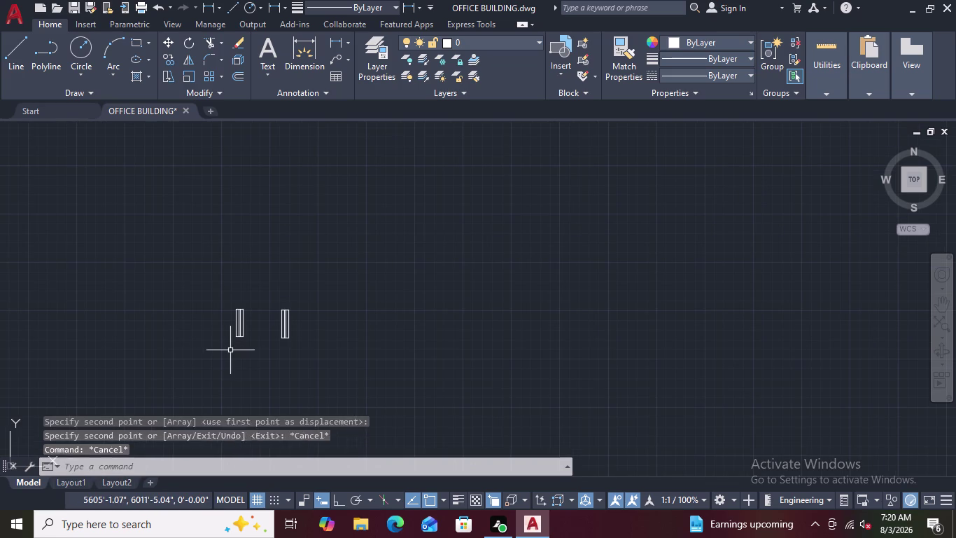
scroll(up, 3)
drag(384, 262, 317, 281)
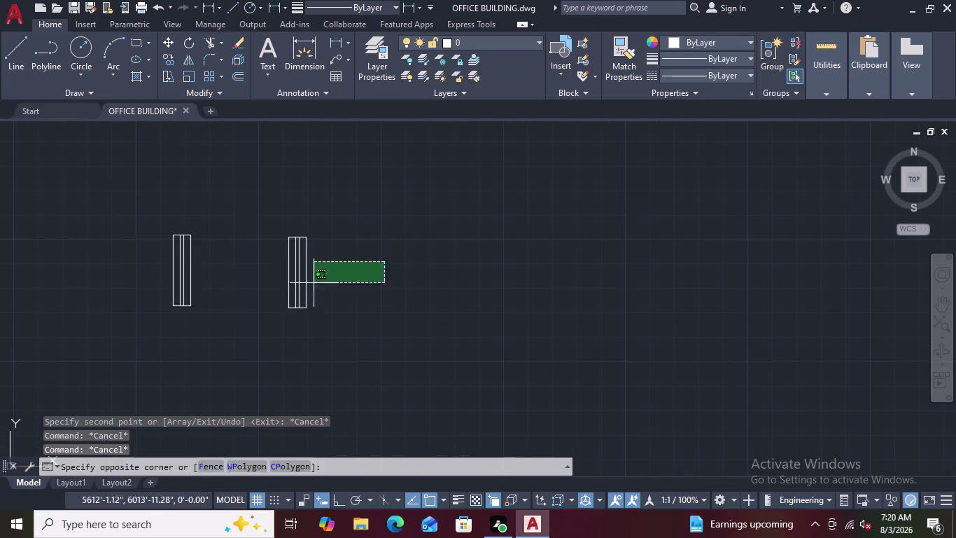
drag(318, 282, 273, 294)
right_click(278, 329)
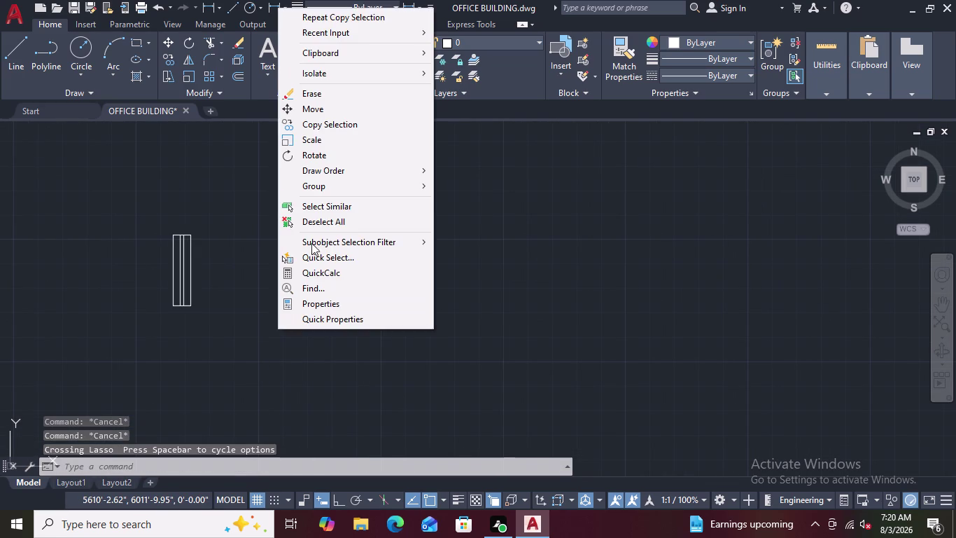
click(315, 106)
scroll(up, 3)
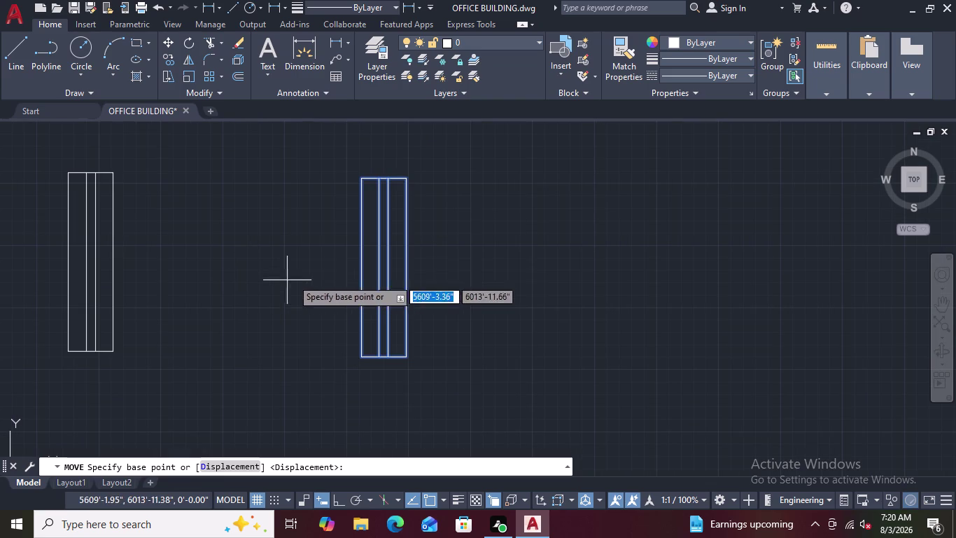
click(360, 265)
scroll(down, 3)
scroll(up, 3)
scroll(down, 3)
scroll(down, 3)
middle_drag(409, 294, 209, 264)
scroll(down, 3)
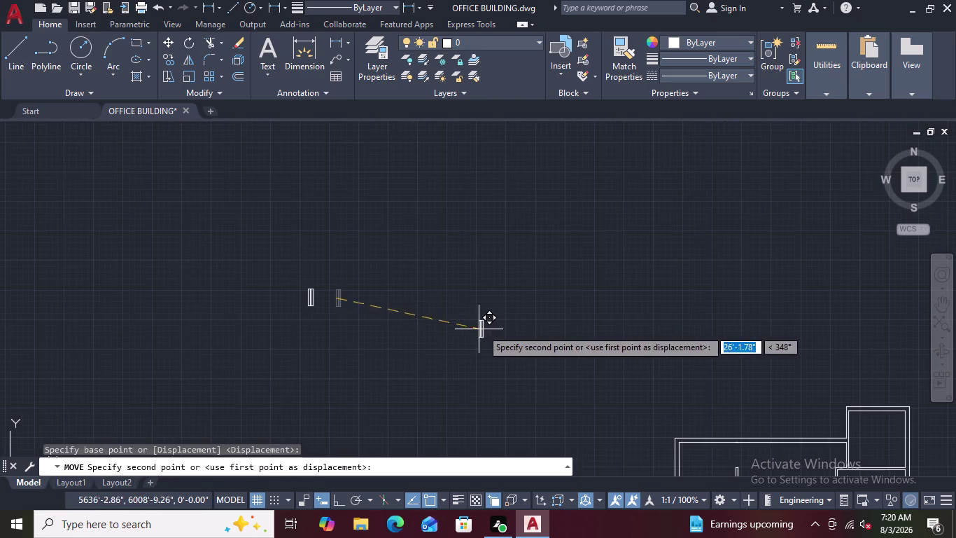
middle_drag(417, 326, 272, 161)
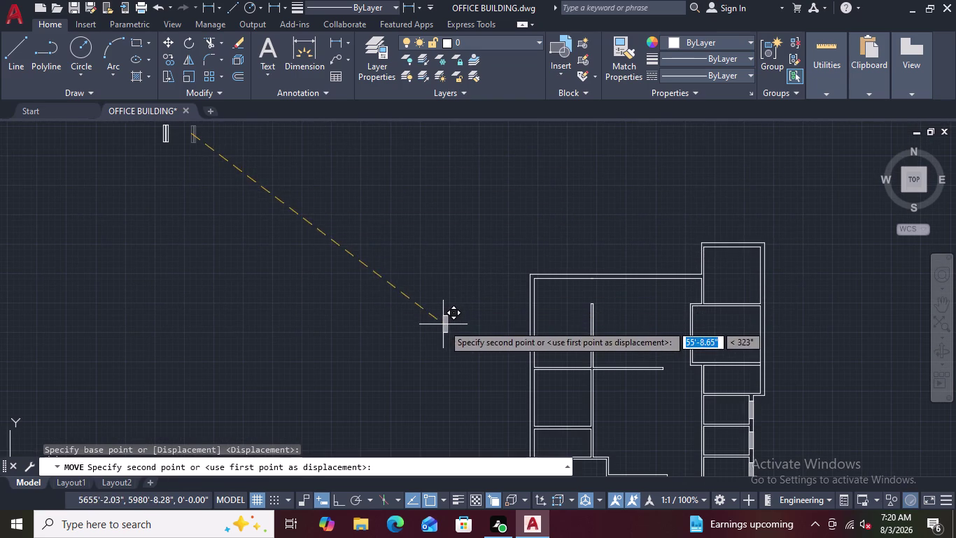
scroll(down, 3)
middle_drag(376, 290, 224, 186)
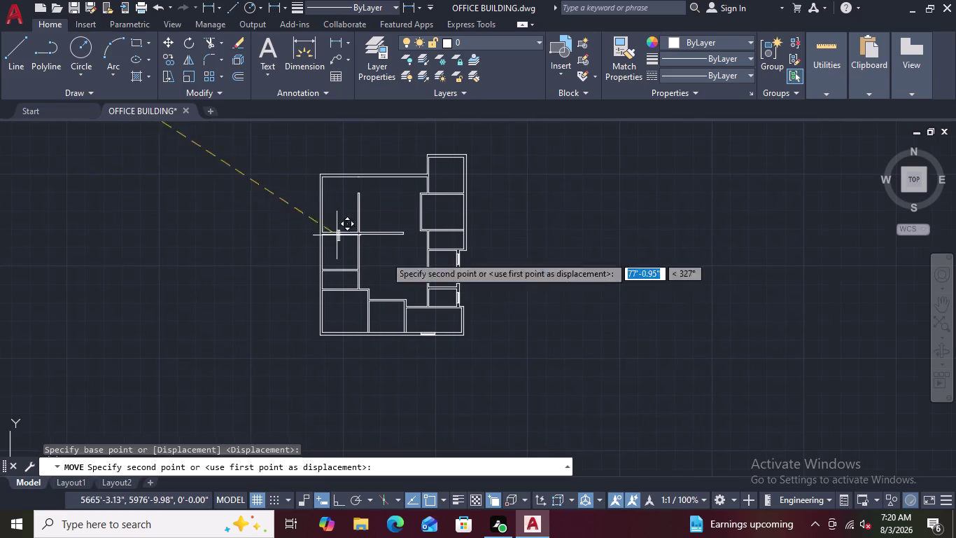
scroll(up, 3)
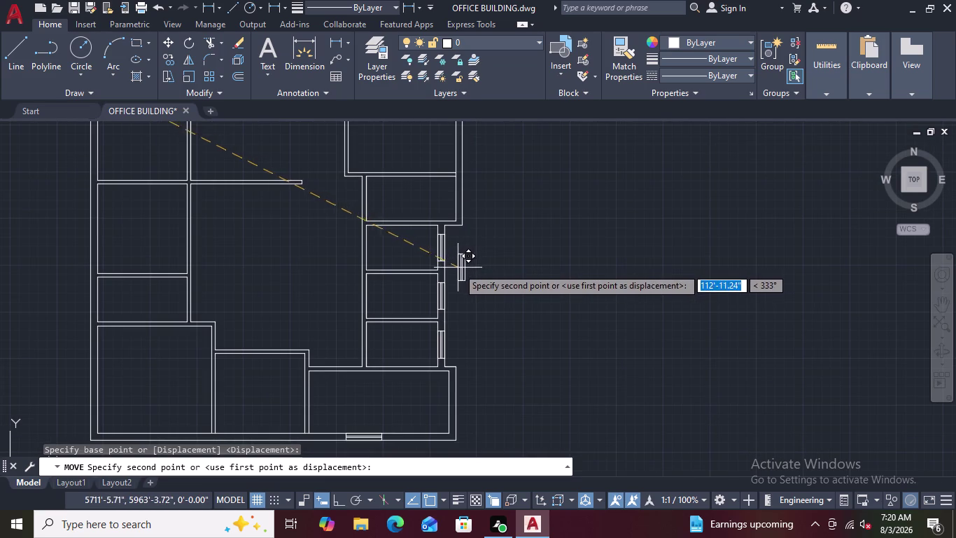
scroll(up, 3)
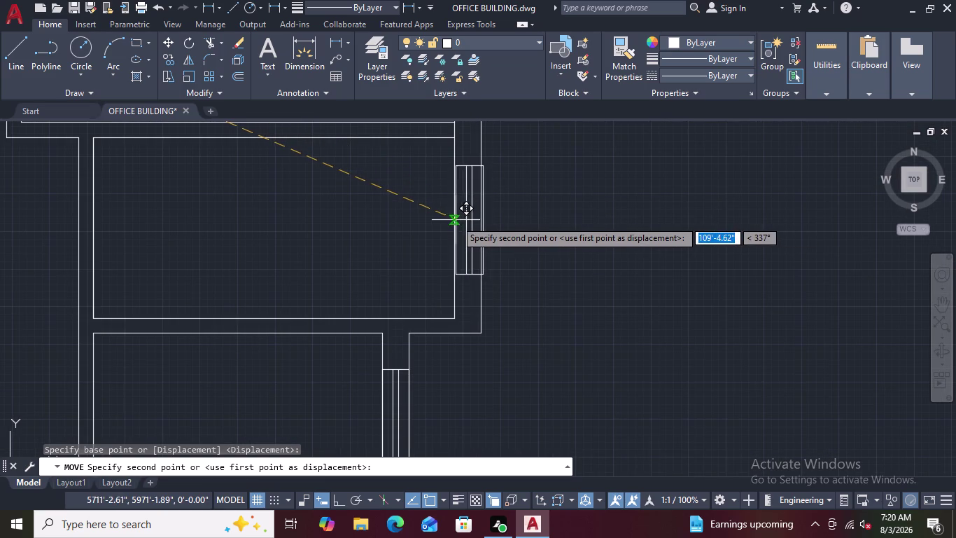
scroll(up, 3)
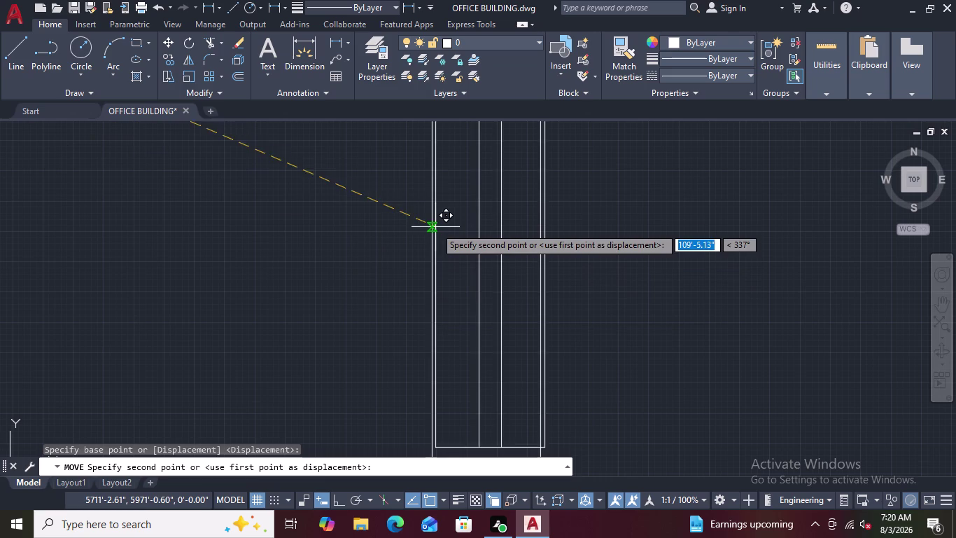
scroll(down, 3)
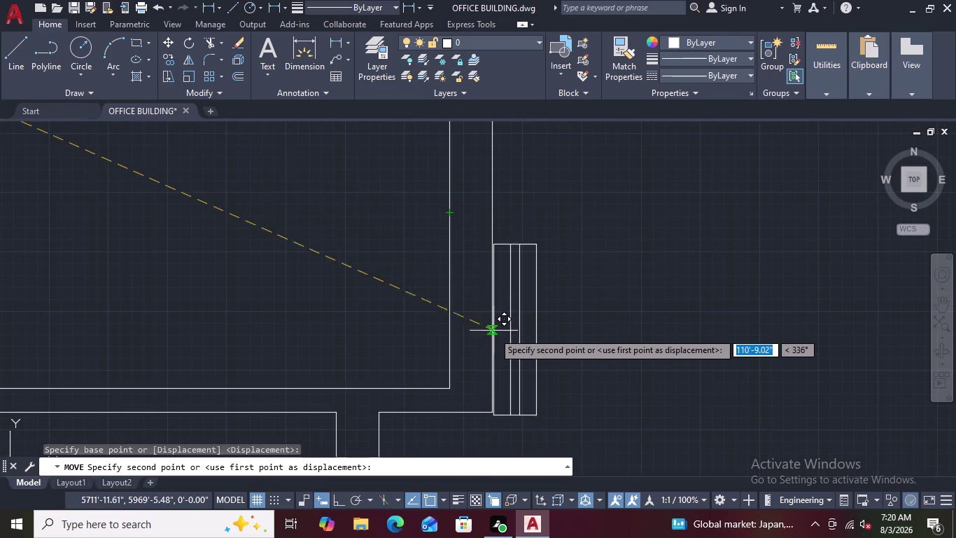
scroll(down, 3)
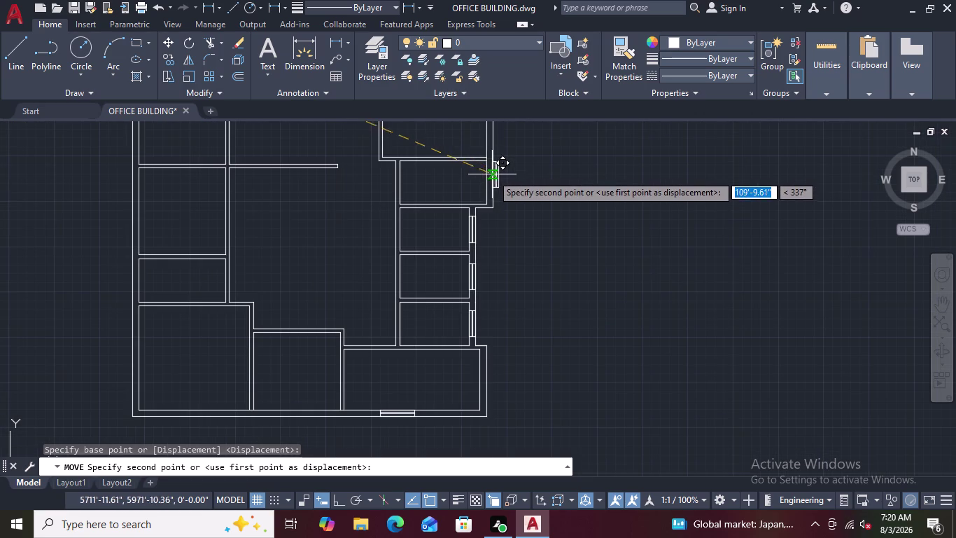
scroll(up, 3)
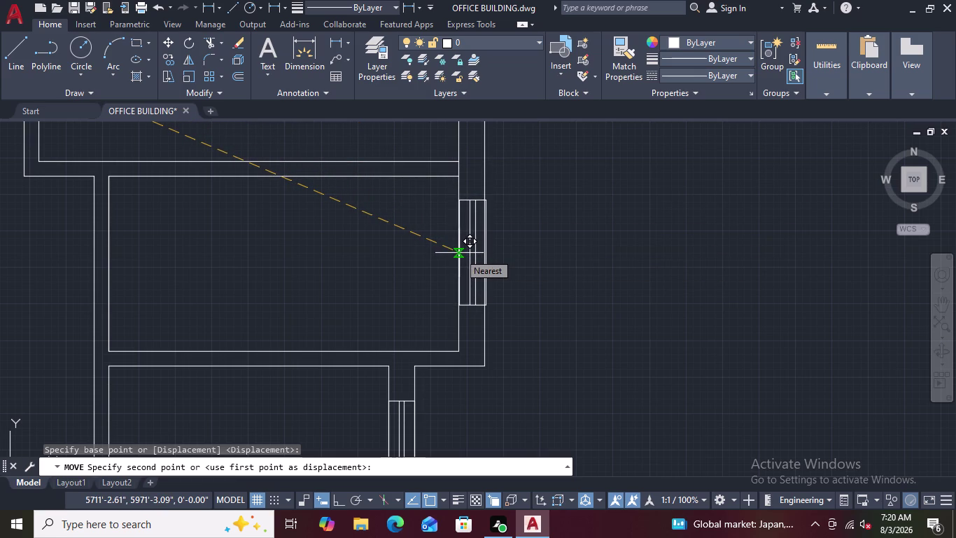
scroll(up, 3)
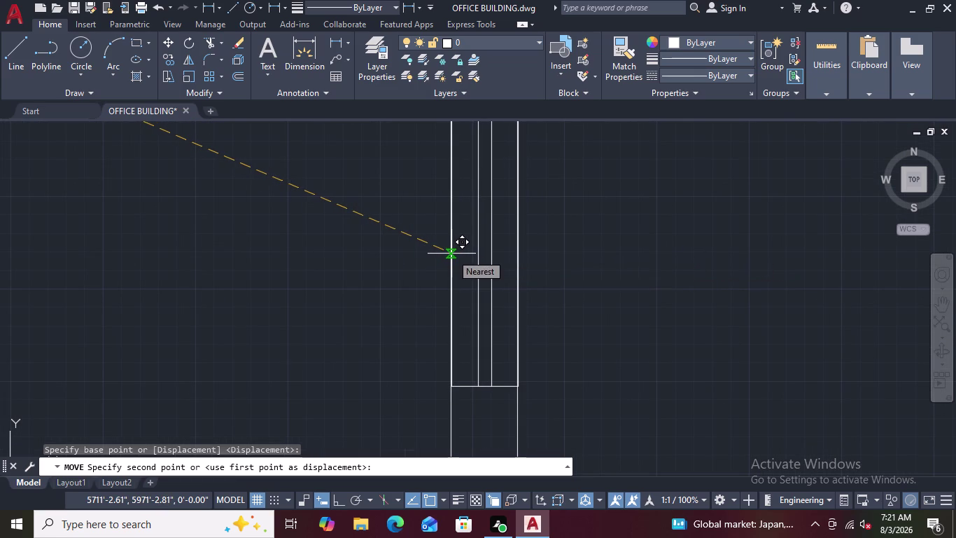
scroll(up, 3)
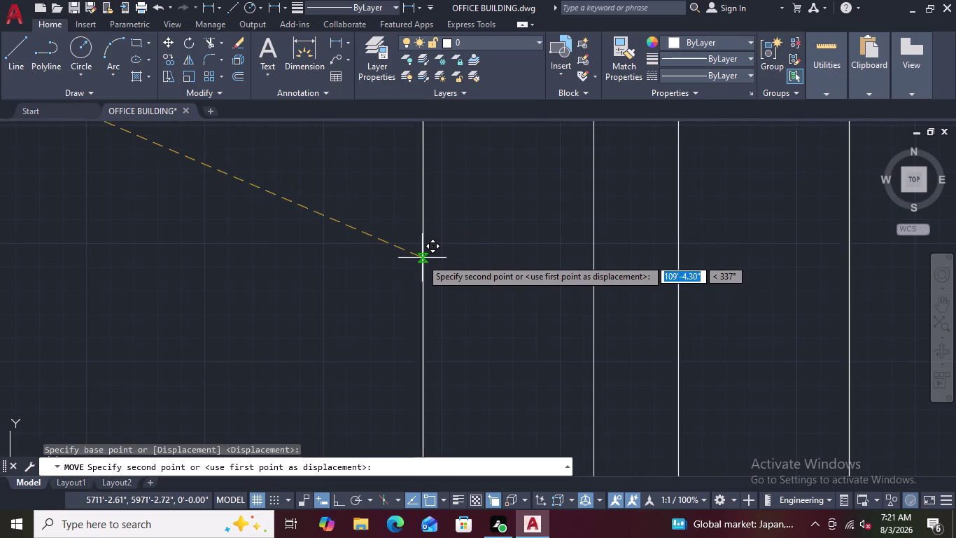
key(Escape)
scroll(down, 3)
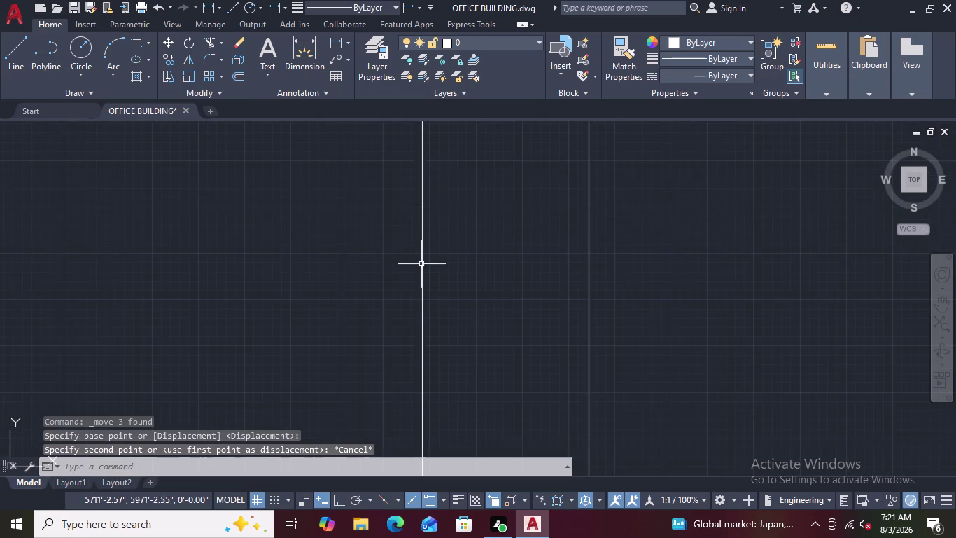
Try trimming the wall line between the interior wall edges with TR, then cancel.
scroll(down, 3)
scroll(down, 3)
scroll(up, 3)
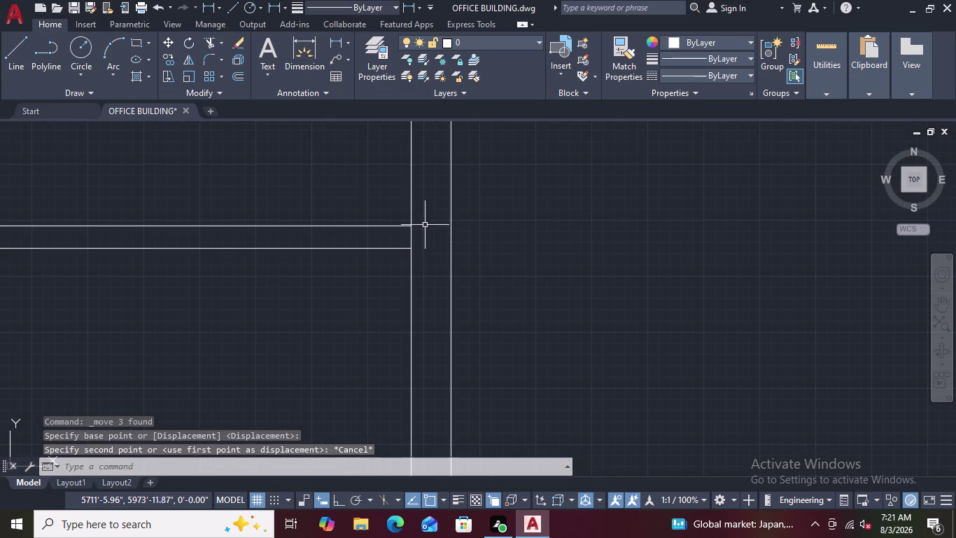
text(TR)
key(space)
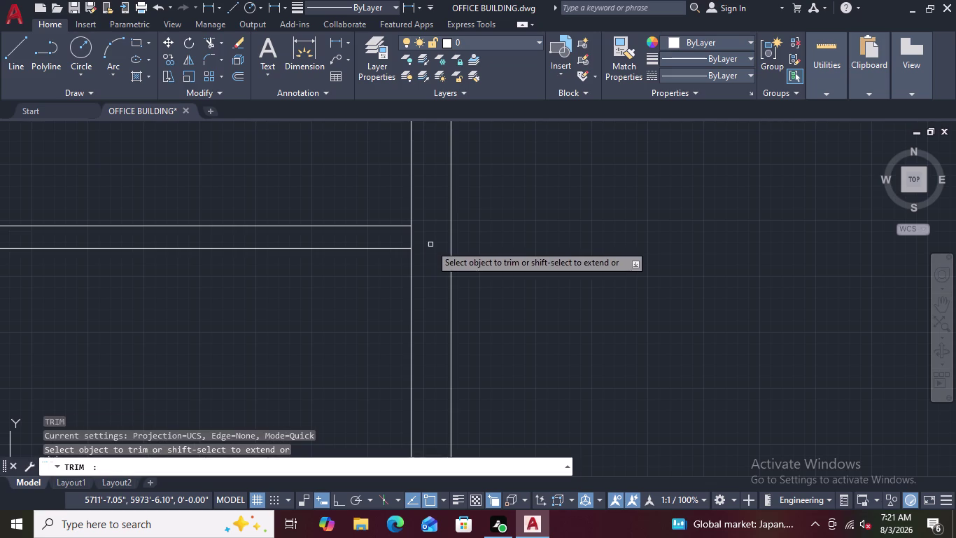
click(411, 238)
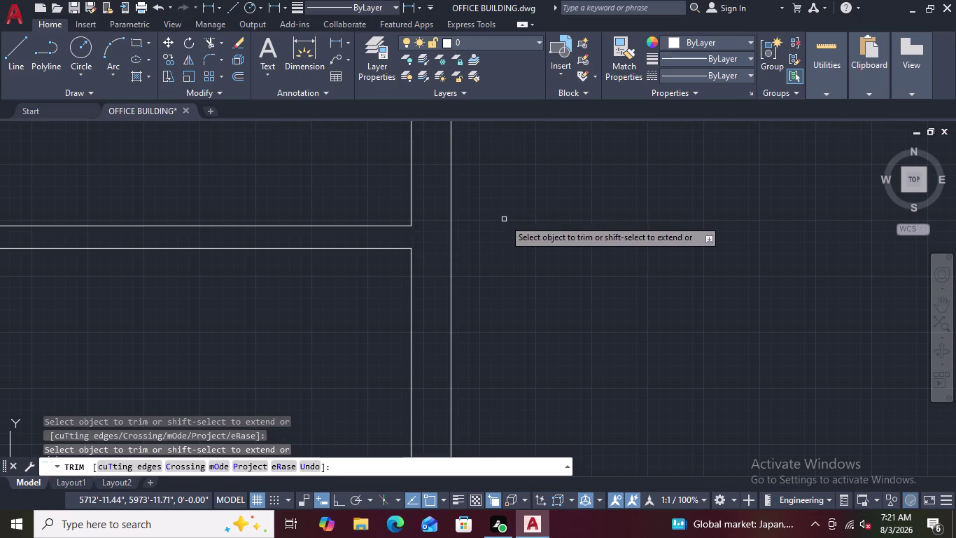
key(Escape)
Zoom out and pan to the loose window panels above the plan.
scroll(down, 3)
scroll(down, 3)
scroll(up, 3)
scroll(down, 3)
scroll(up, 3)
scroll(down, 3)
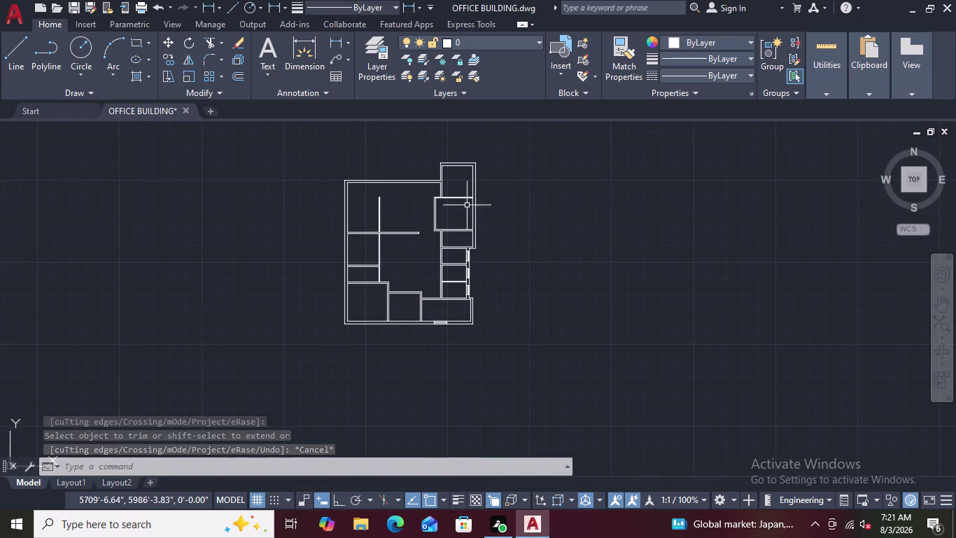
scroll(up, 3)
scroll(up, 3)
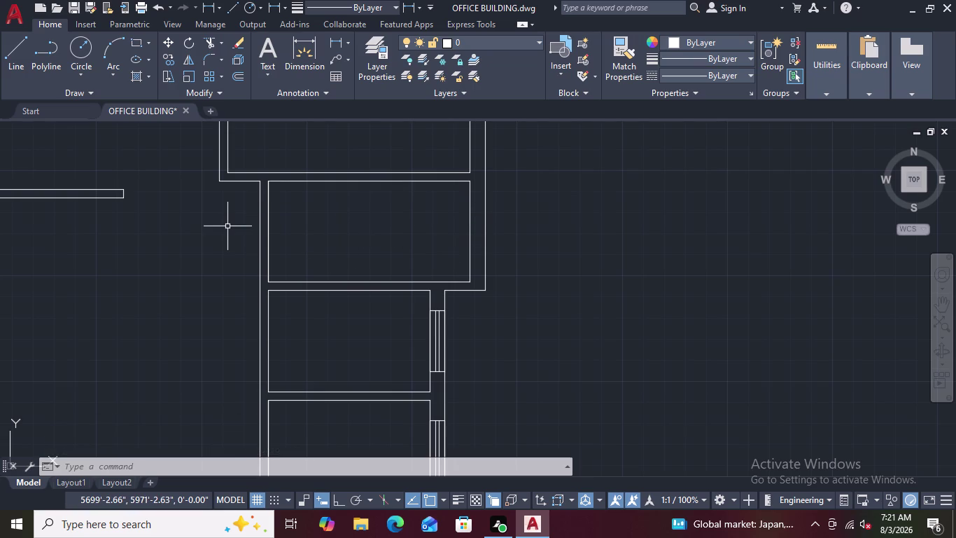
scroll(down, 3)
scroll(down, 3)
scroll(down, 3)
middle_drag(72, 196, 207, 235)
scroll(up, 3)
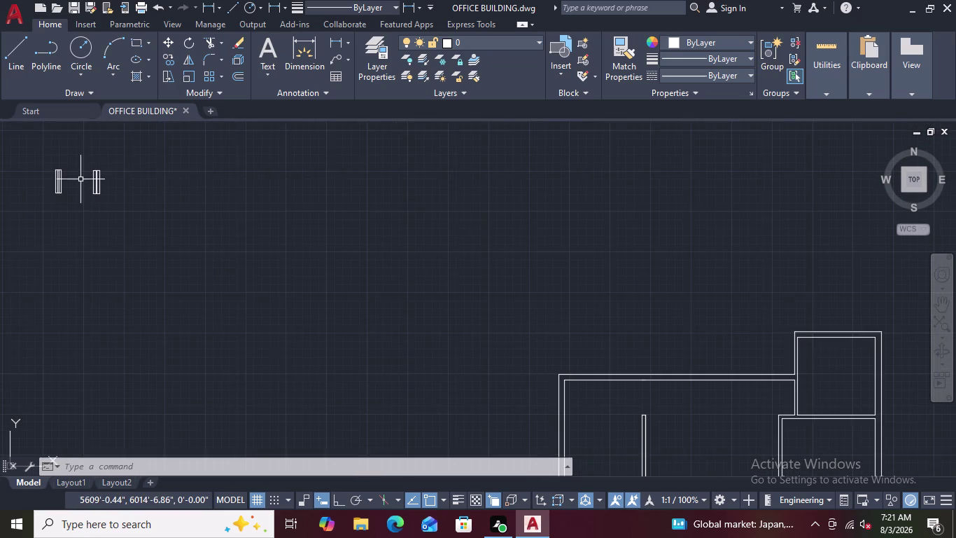
Select the right-hand window panel and move it from a base point on its edge.
scroll(up, 3)
drag(199, 133, 98, 203)
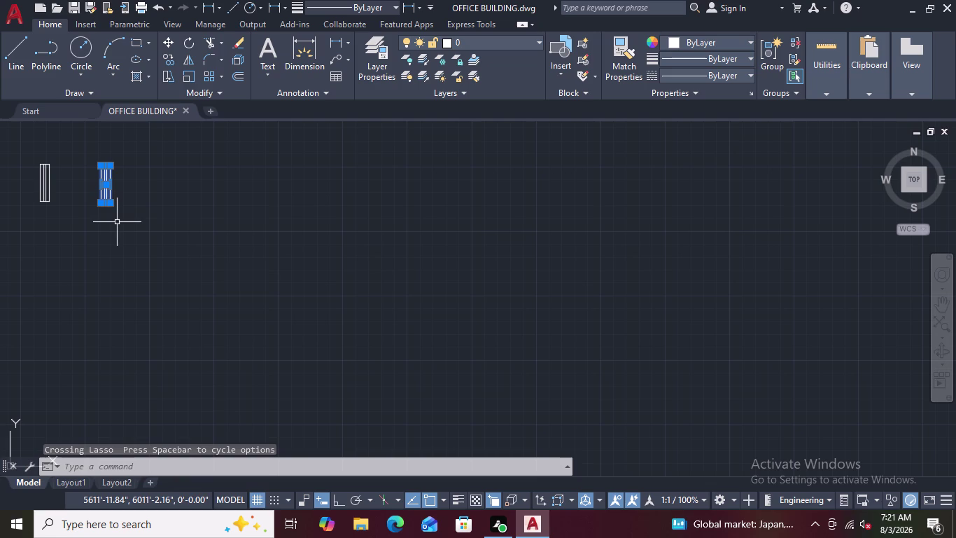
right_click(117, 222)
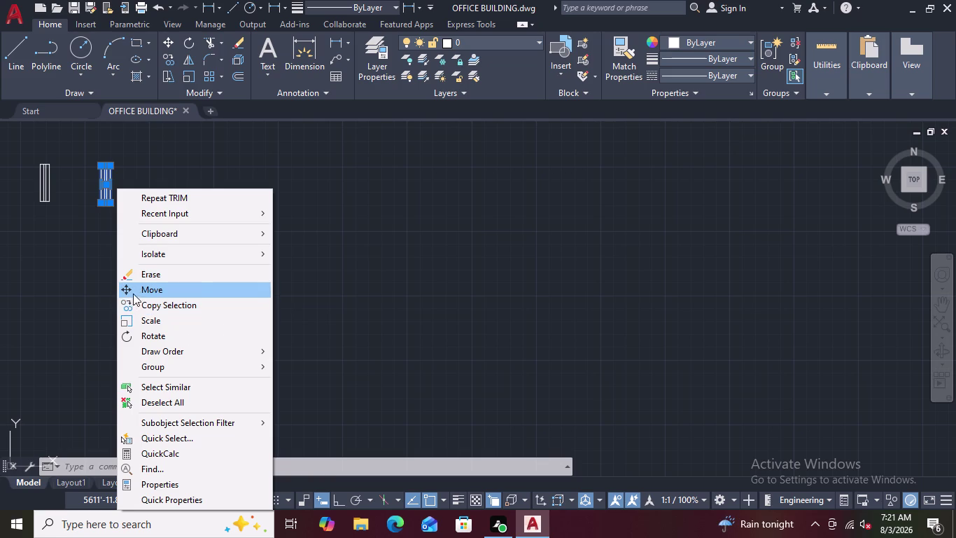
click(149, 286)
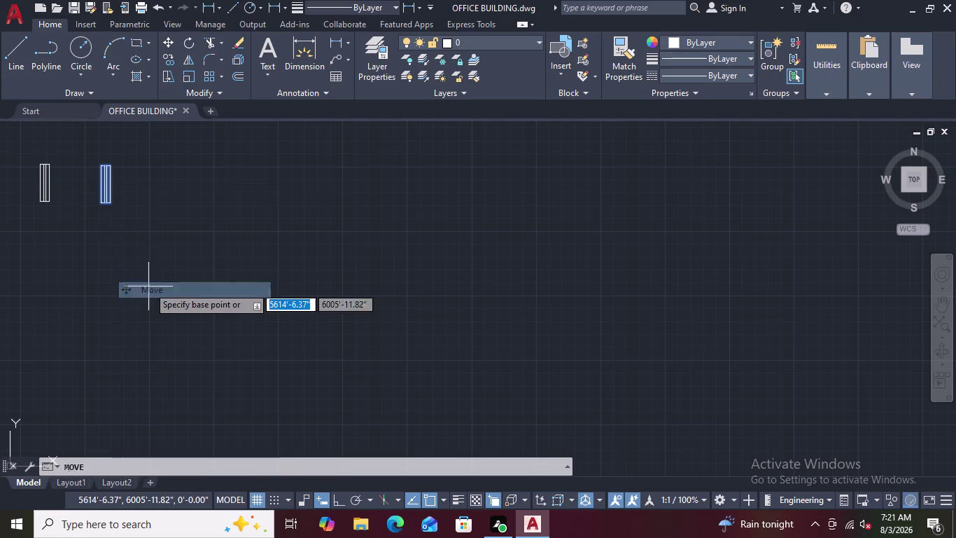
scroll(up, 3)
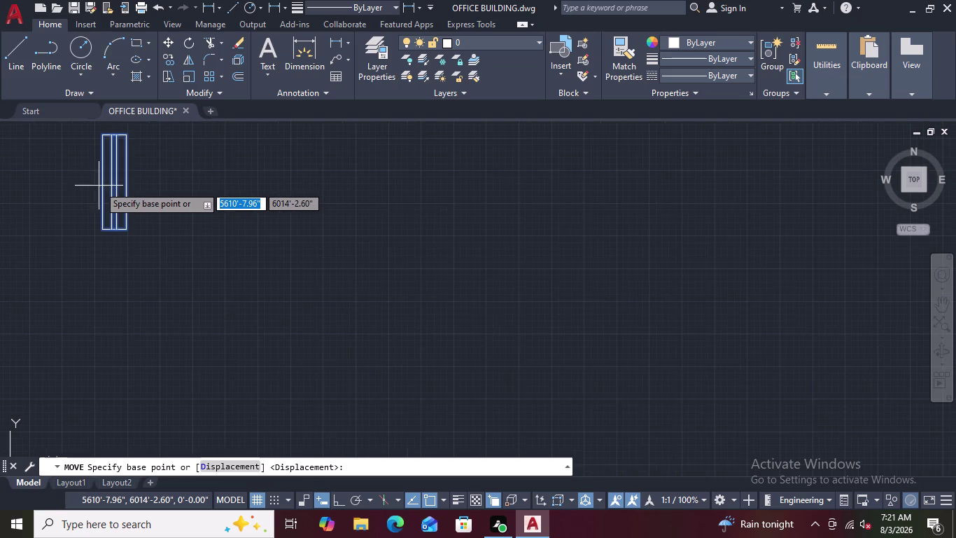
scroll(up, 3)
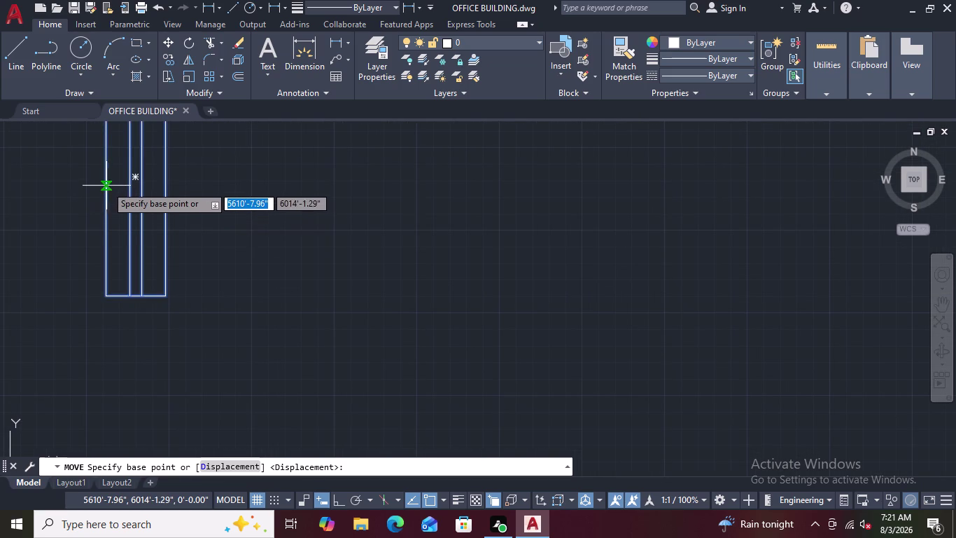
click(105, 179)
scroll(down, 3)
scroll(up, 3)
scroll(down, 3)
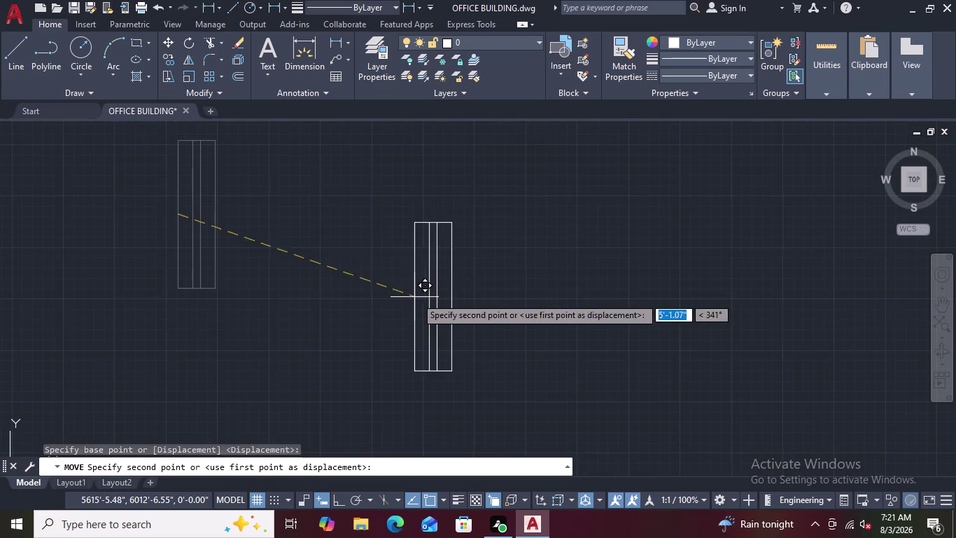
Drop the carried panel into the right outer wall opening.
middle_drag(428, 297, 235, 252)
scroll(down, 3)
middle_drag(437, 344, 369, 297)
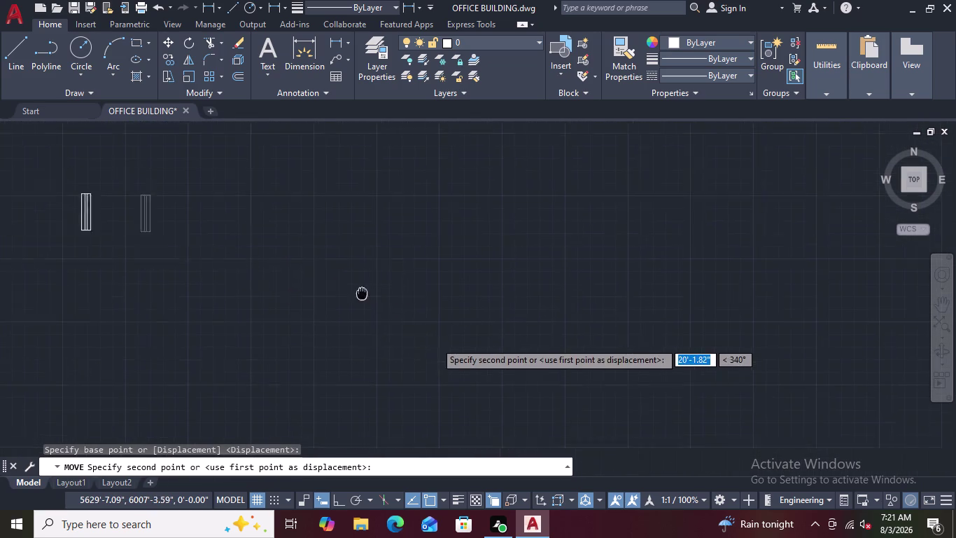
middle_drag(368, 297, 314, 238)
scroll(down, 3)
middle_drag(461, 289, 316, 186)
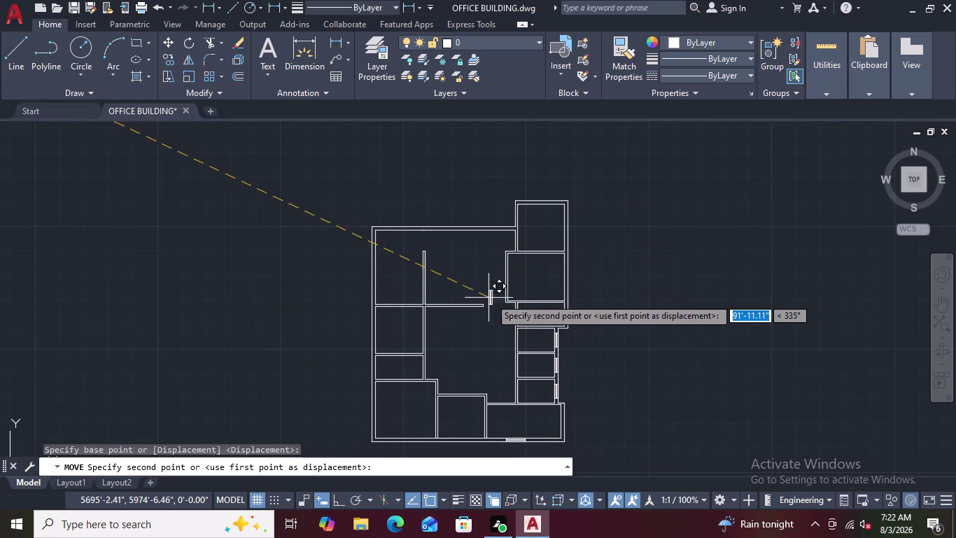
scroll(up, 3)
scroll(down, 3)
middle_drag(482, 302, 425, 210)
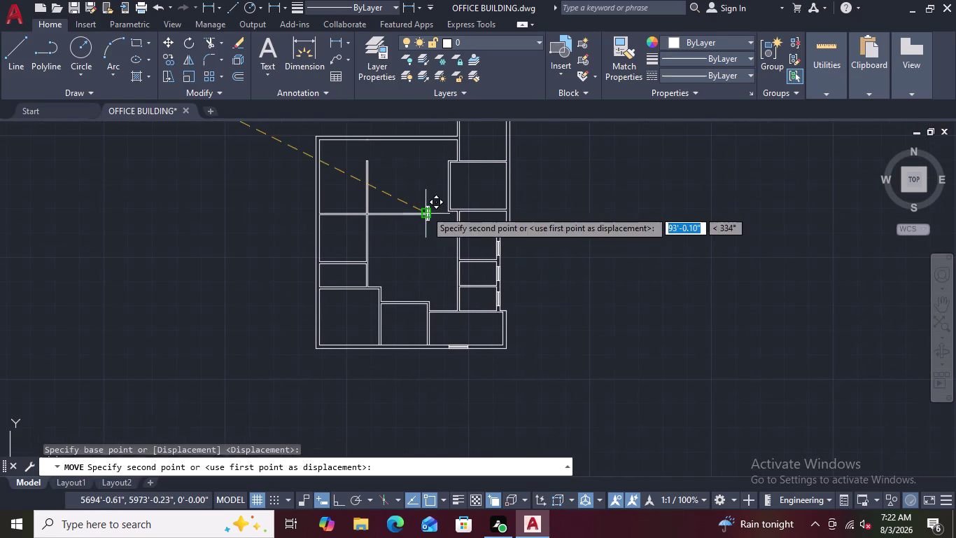
scroll(up, 3)
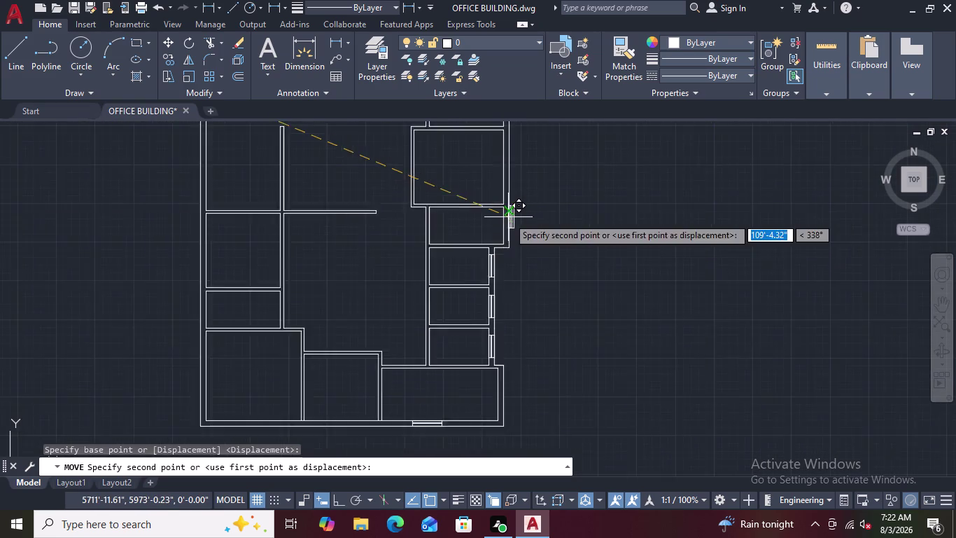
scroll(up, 3)
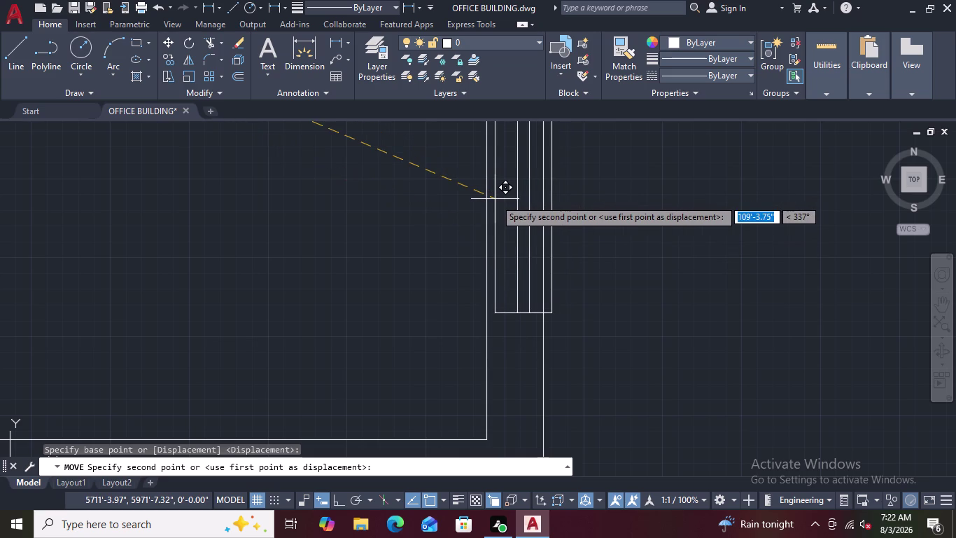
scroll(down, 3)
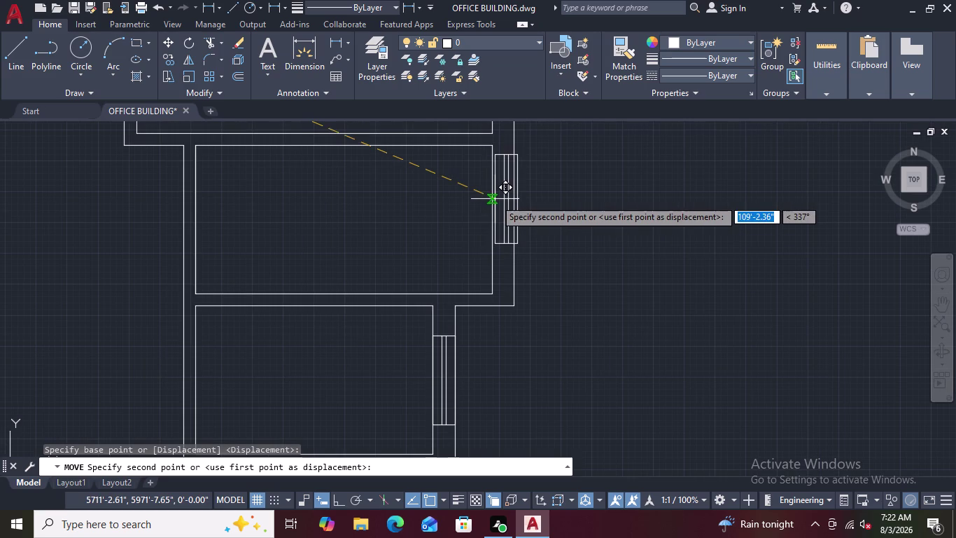
scroll(up, 3)
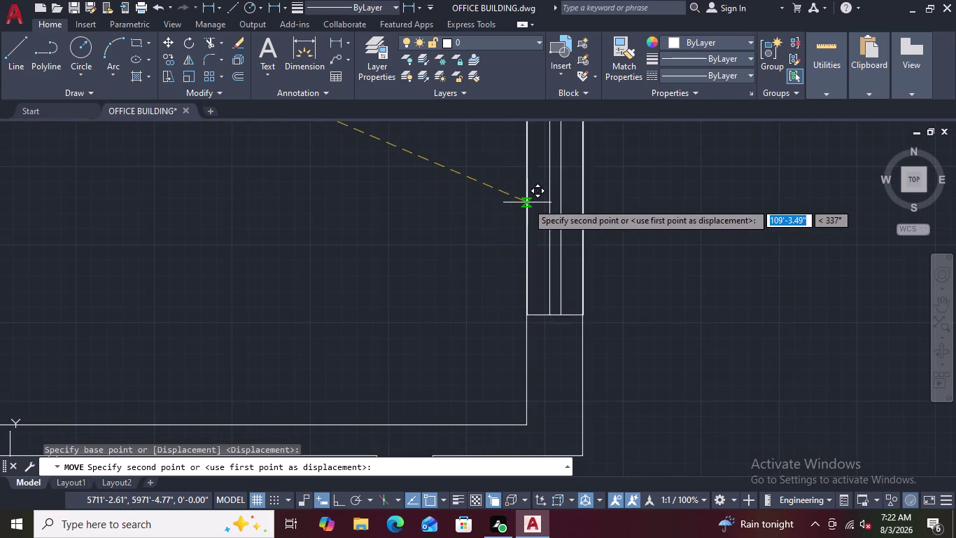
scroll(up, 3)
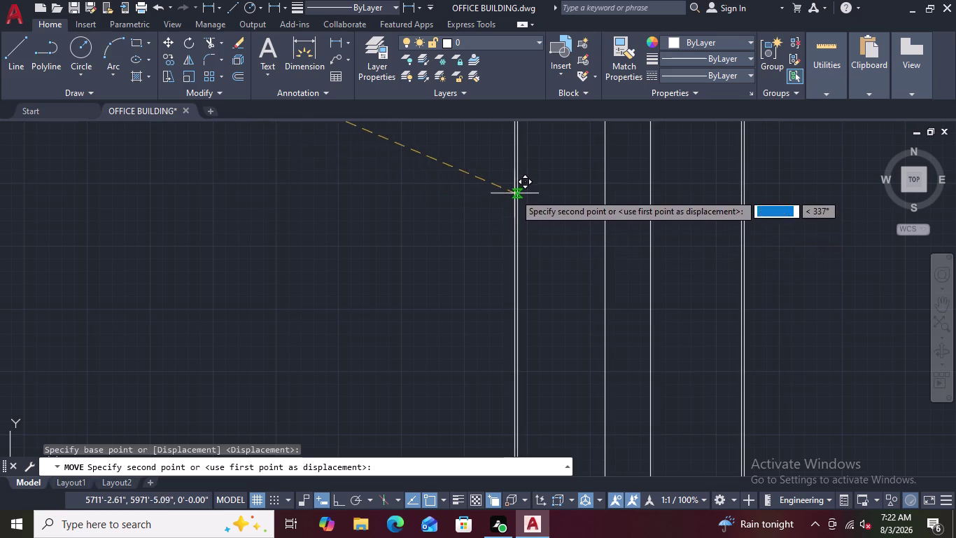
scroll(down, 3)
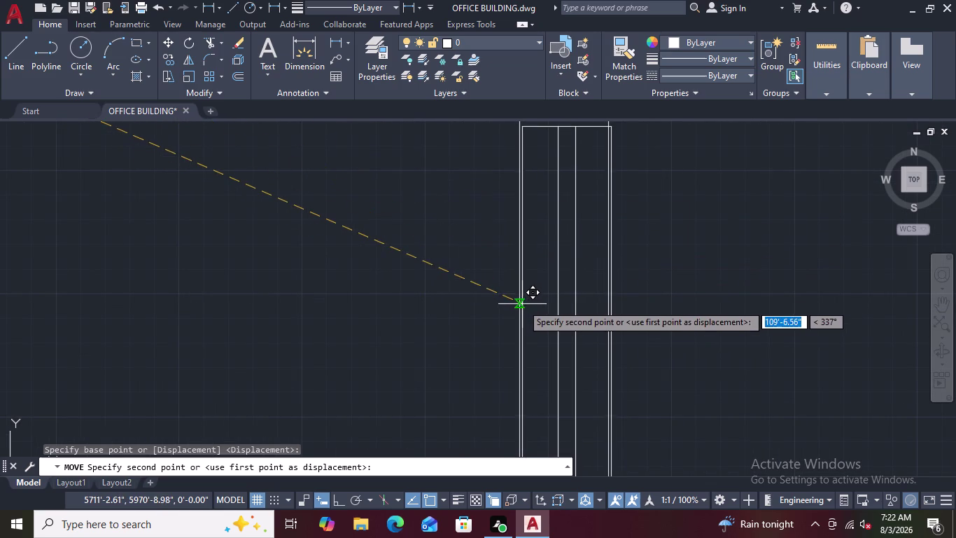
scroll(down, 3)
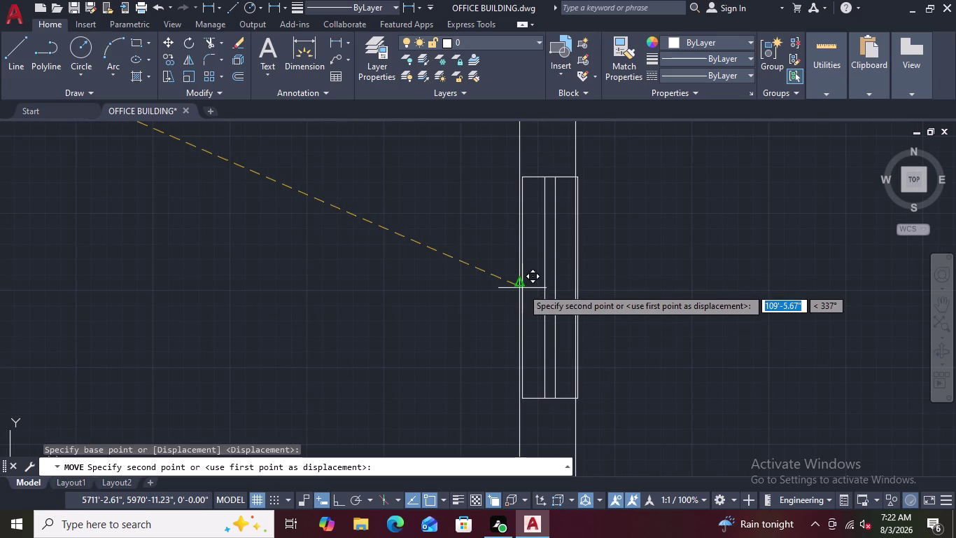
scroll(up, 3)
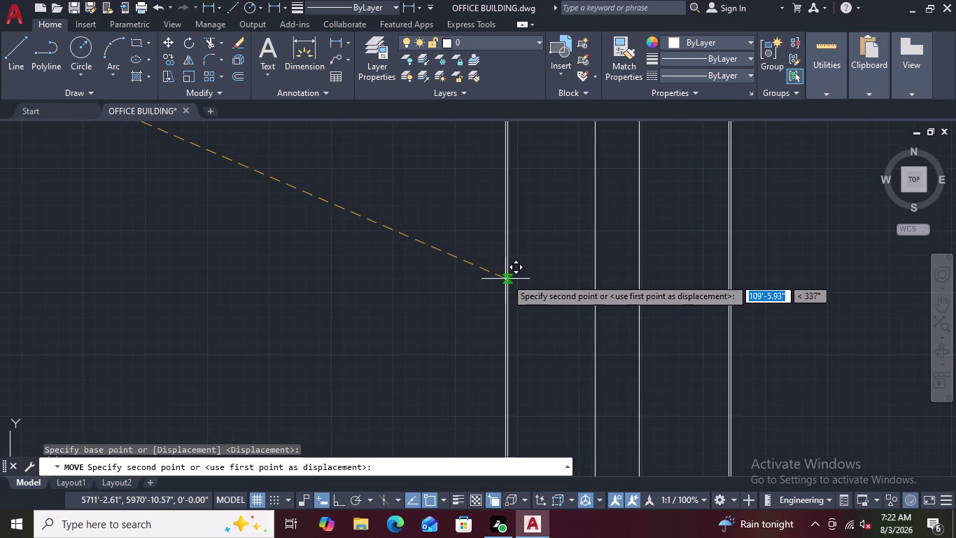
click(506, 264)
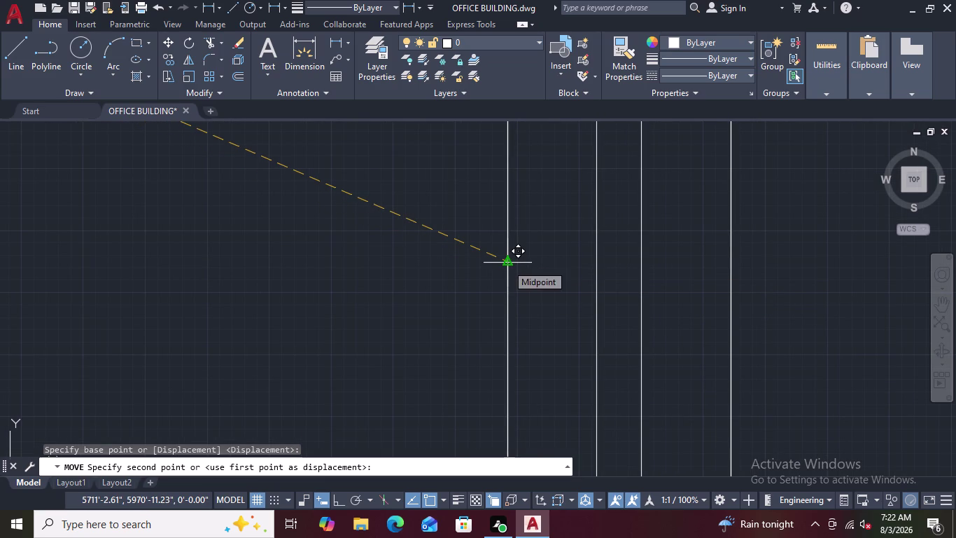
scroll(down, 3)
scroll(down, 3)
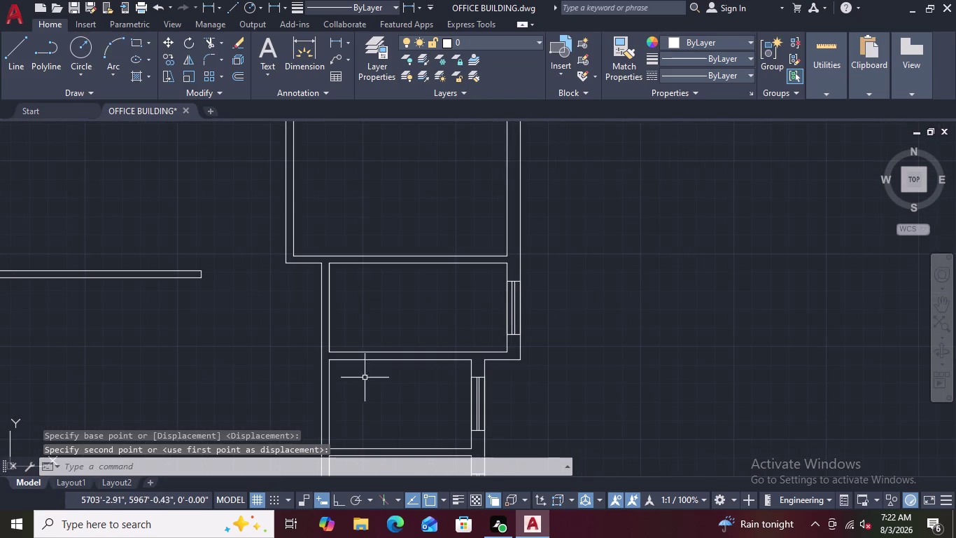
scroll(down, 3)
scroll(down, 3)
scroll(up, 3)
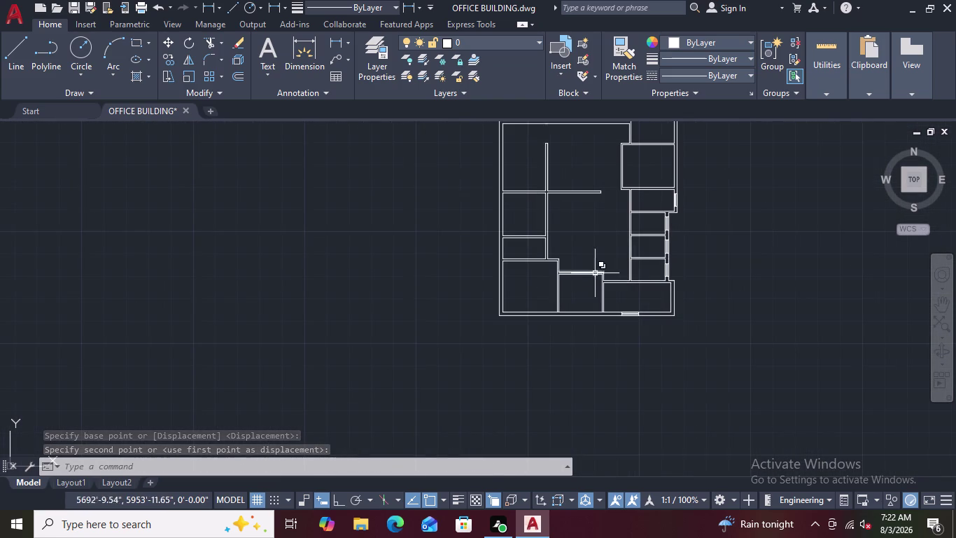
scroll(up, 3)
scroll(down, 3)
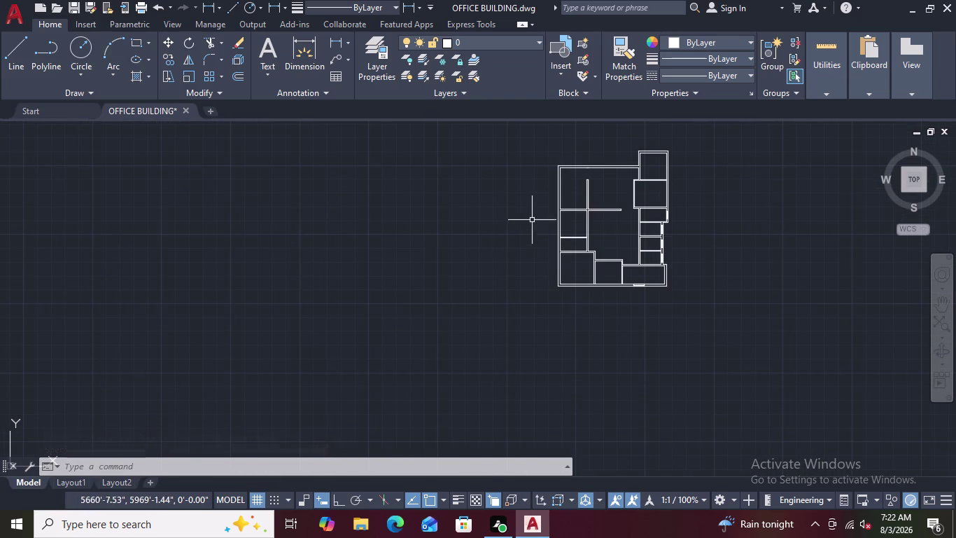
scroll(up, 3)
scroll(up, 3)
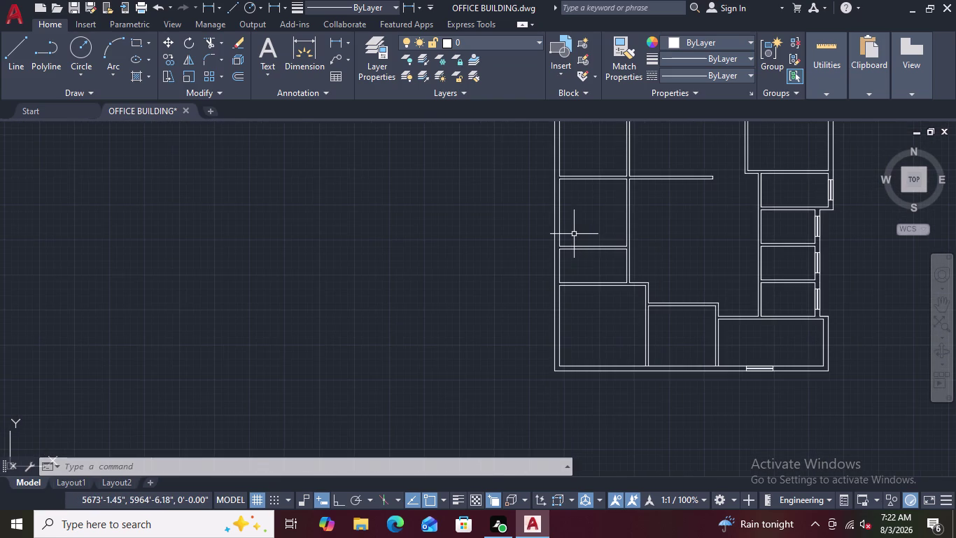
scroll(up, 3)
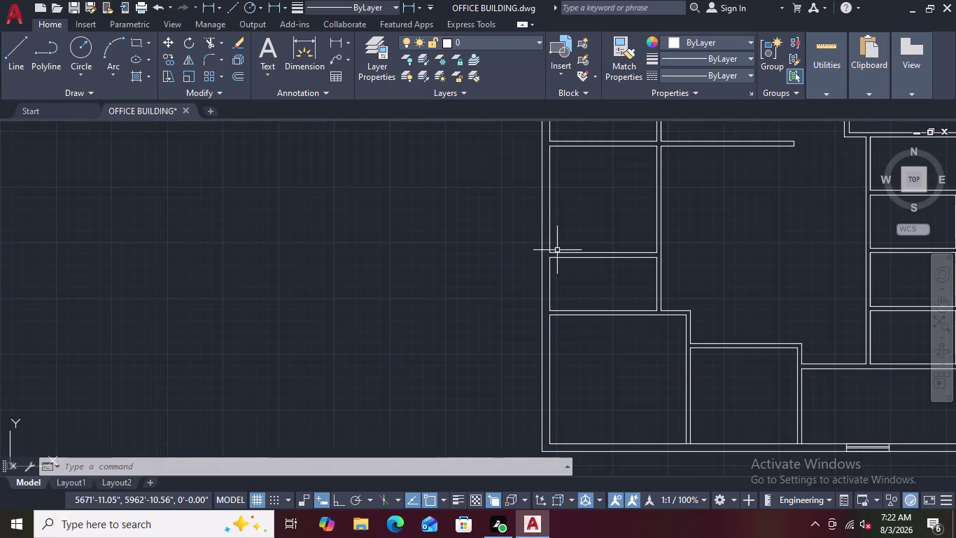
scroll(down, 3)
scroll(down, 3)
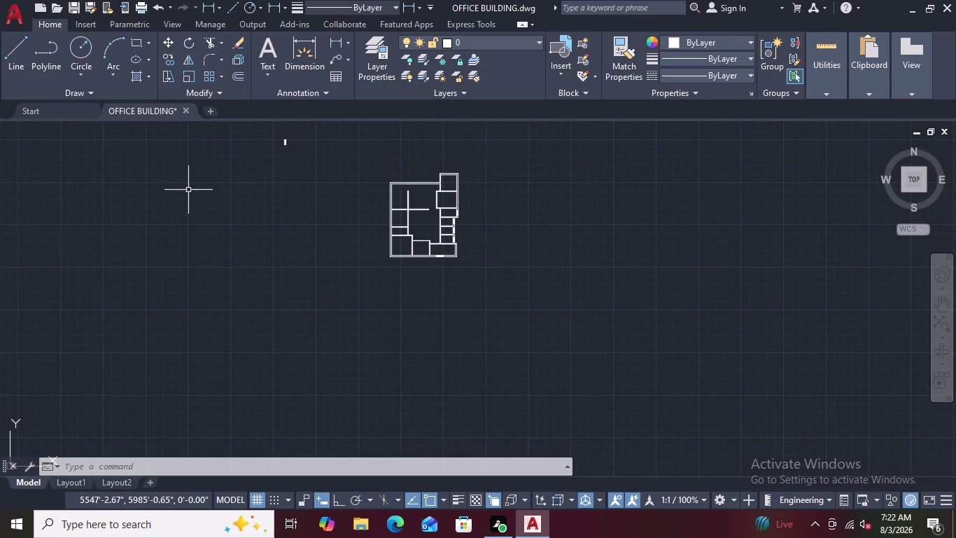
scroll(up, 3)
scroll(up, 3)
drag(339, 210, 306, 259)
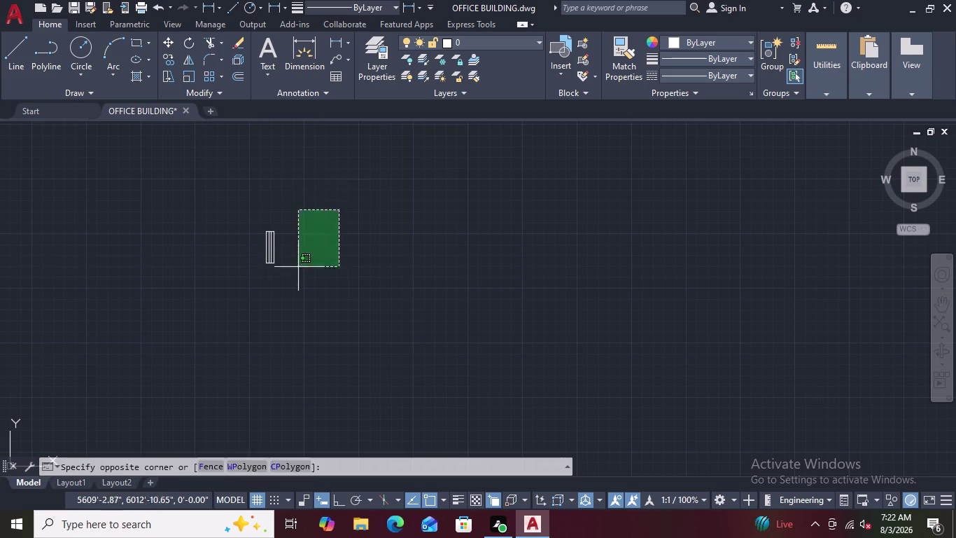
drag(305, 259, 248, 269)
right_click(308, 177)
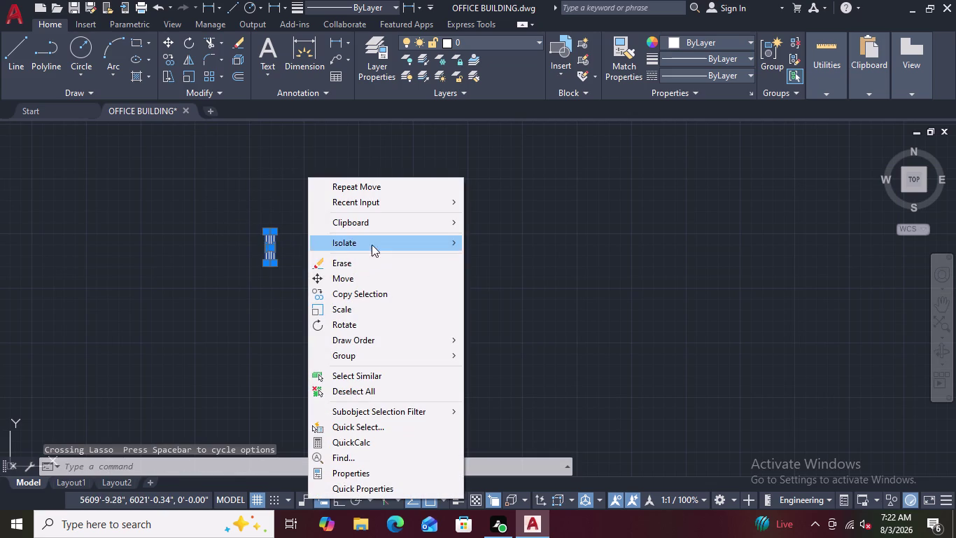
click(340, 277)
scroll(up, 3)
scroll(up, 3)
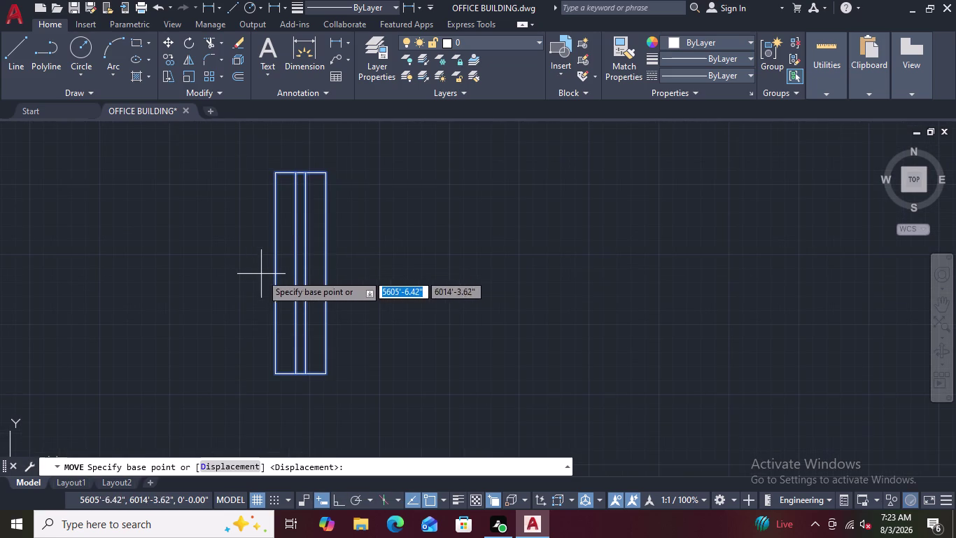
click(276, 273)
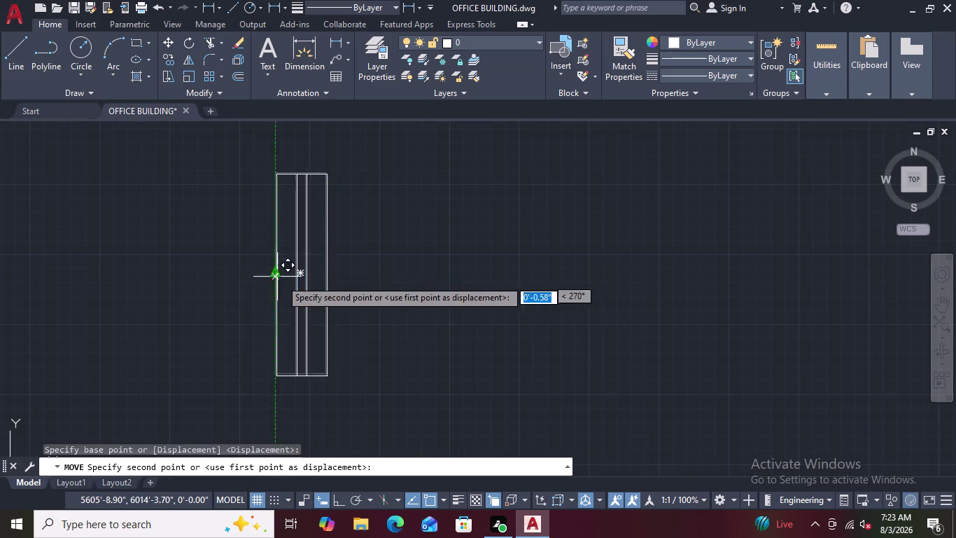
scroll(down, 3)
middle_drag(364, 264, 277, 210)
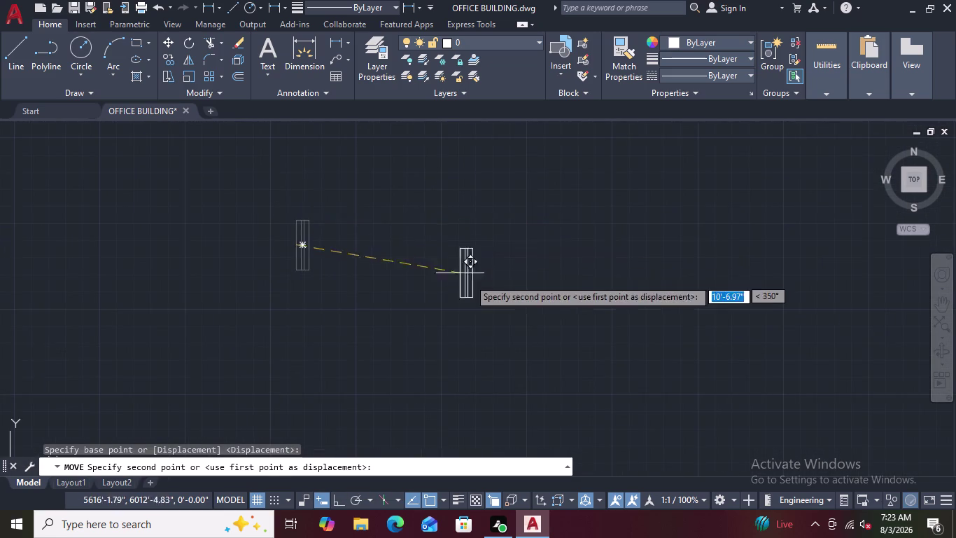
scroll(down, 3)
middle_drag(480, 295, 228, 111)
middle_drag(486, 321, 410, 232)
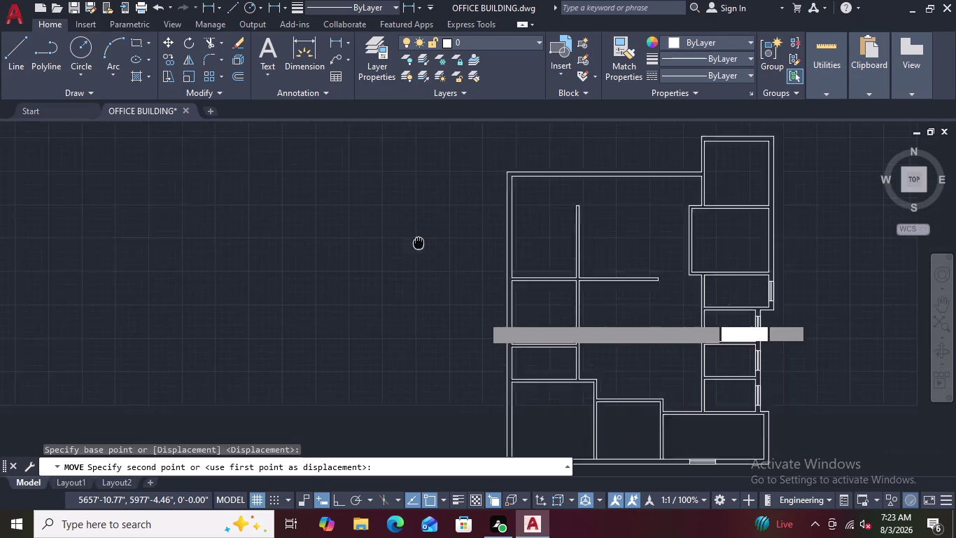
middle_drag(410, 232, 353, 140)
scroll(up, 3)
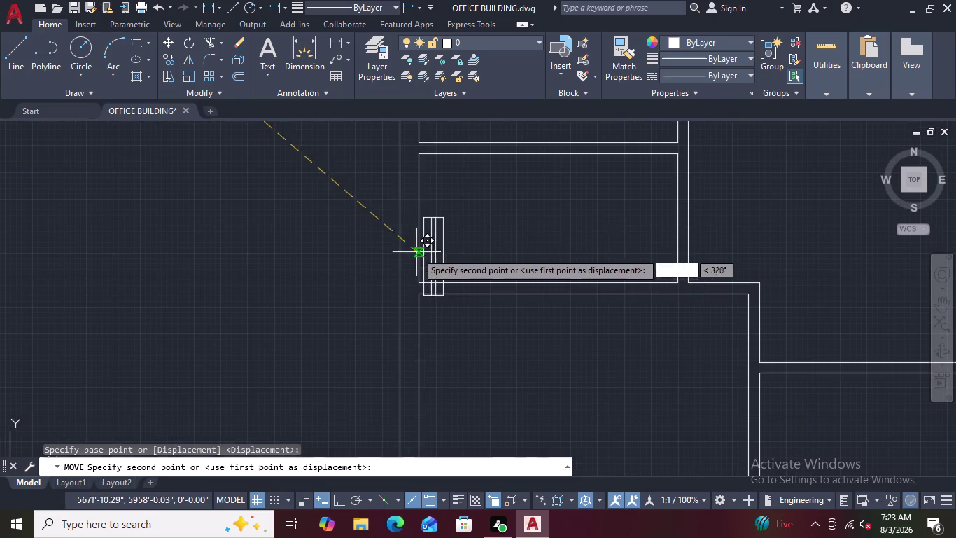
scroll(up, 3)
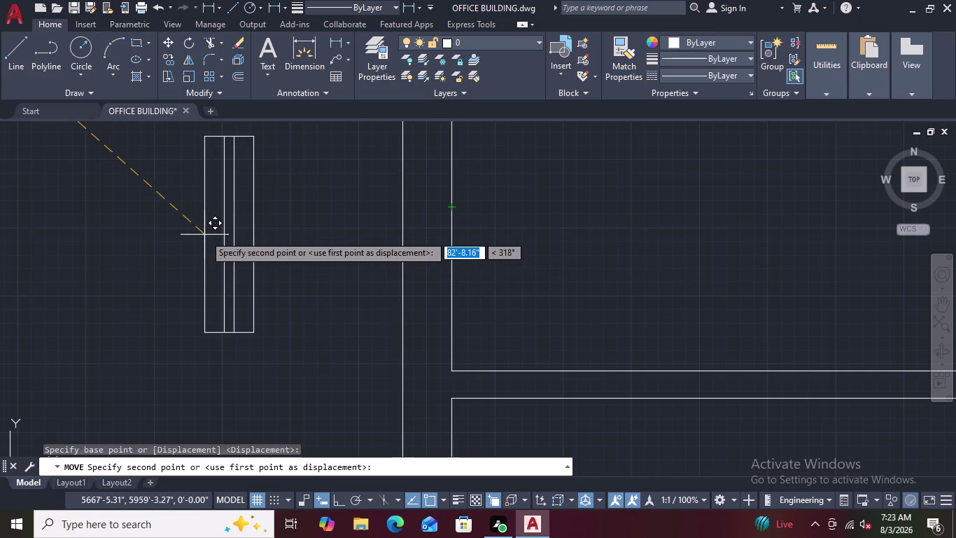
key(Escape)
scroll(down, 3)
scroll(down, 3)
middle_drag(169, 221, 337, 353)
scroll(down, 3)
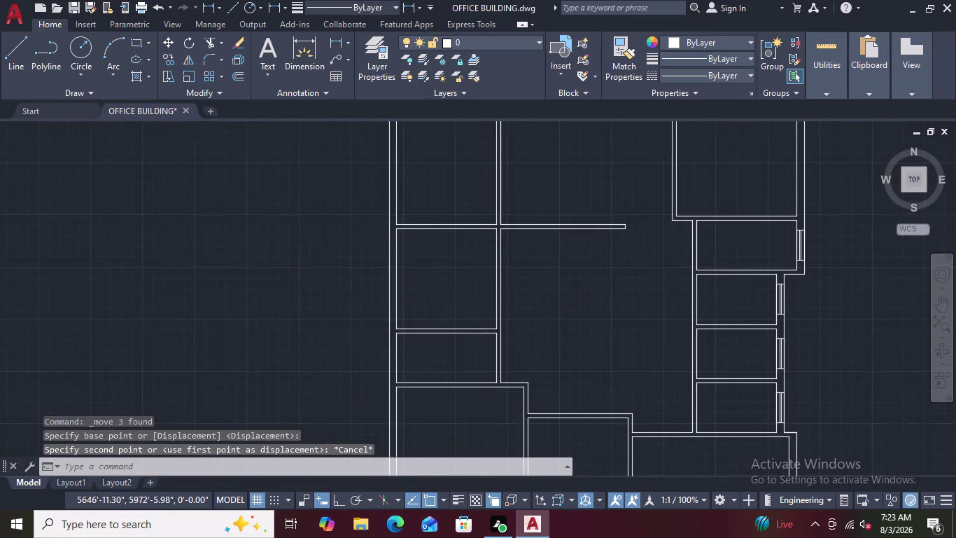
scroll(up, 3)
scroll(down, 3)
middle_drag(114, 226, 290, 300)
scroll(down, 3)
scroll(down, 3)
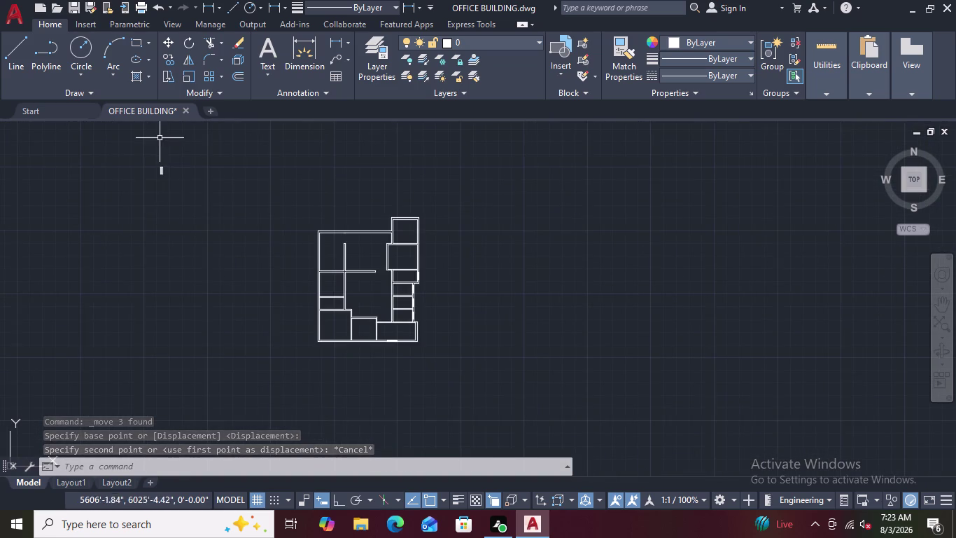
Select the last loose window panel and move it from a base point on its edge.
scroll(up, 3)
drag(275, 240, 118, 284)
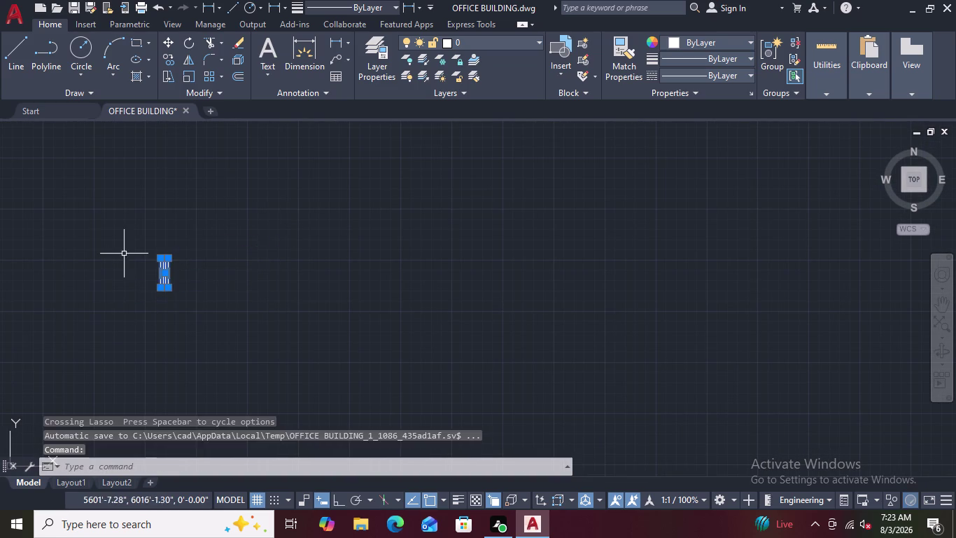
right_click(173, 219)
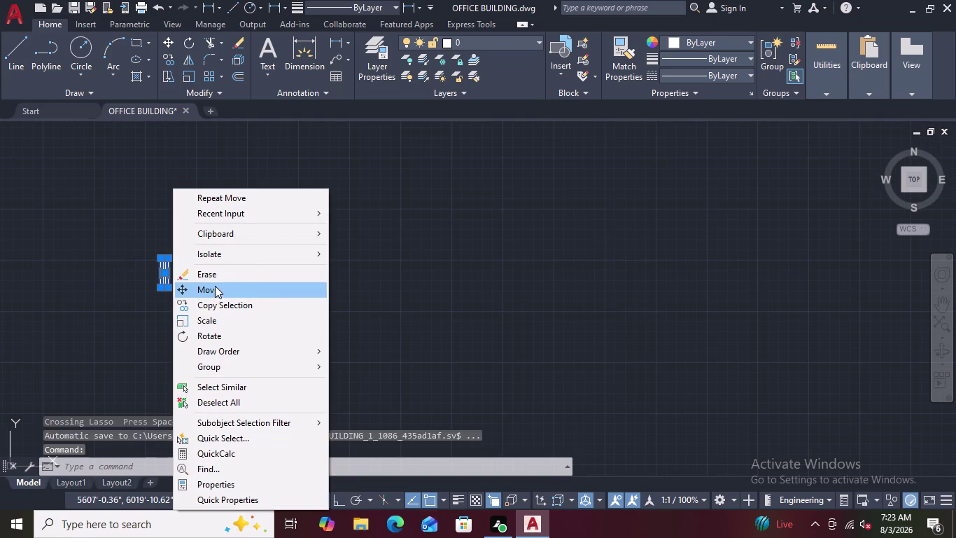
click(215, 285)
scroll(up, 3)
scroll(up, 3)
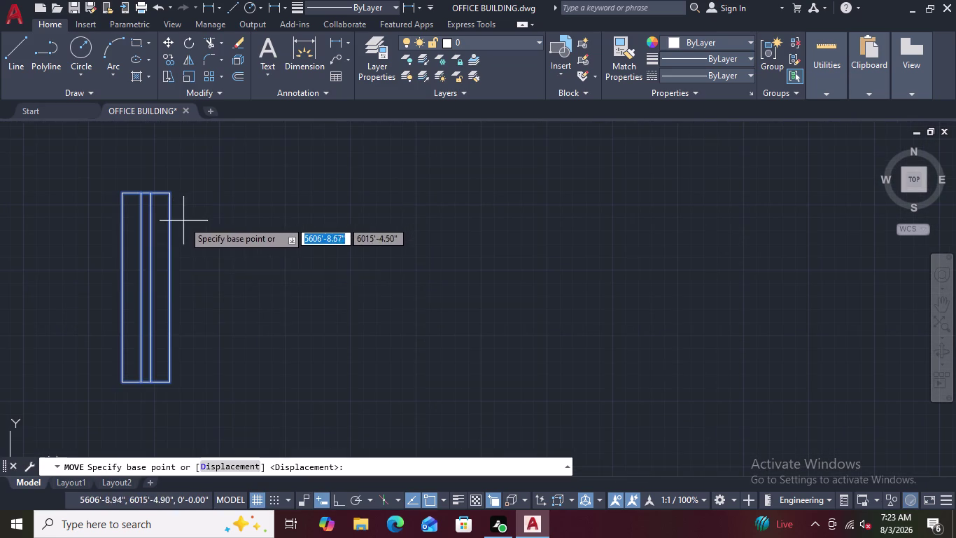
click(171, 289)
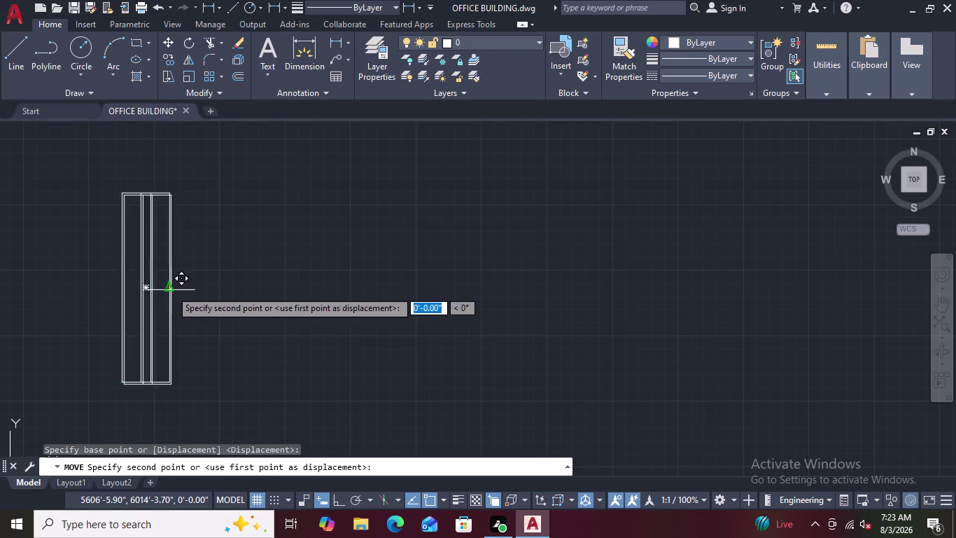
scroll(down, 3)
Place the panel in the left outer wall opening and inspect the result.
middle_drag(353, 316, 300, 141)
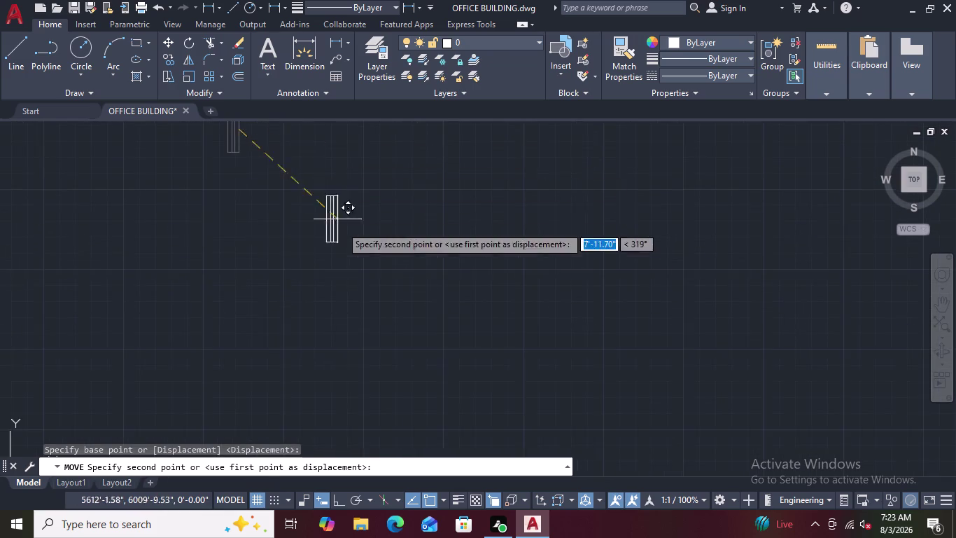
scroll(down, 3)
middle_drag(396, 305, 334, 198)
scroll(up, 3)
scroll(down, 3)
middle_drag(447, 346, 315, 291)
scroll(up, 3)
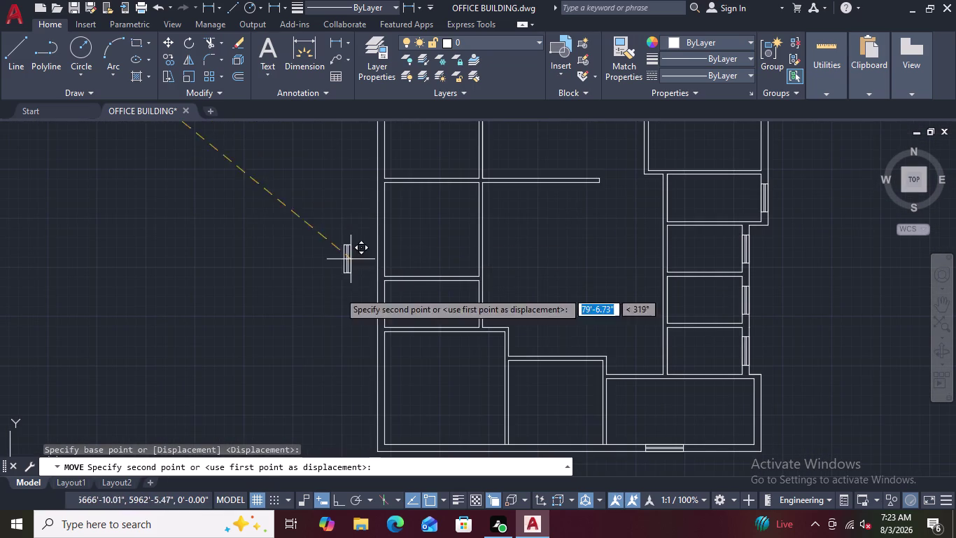
scroll(up, 3)
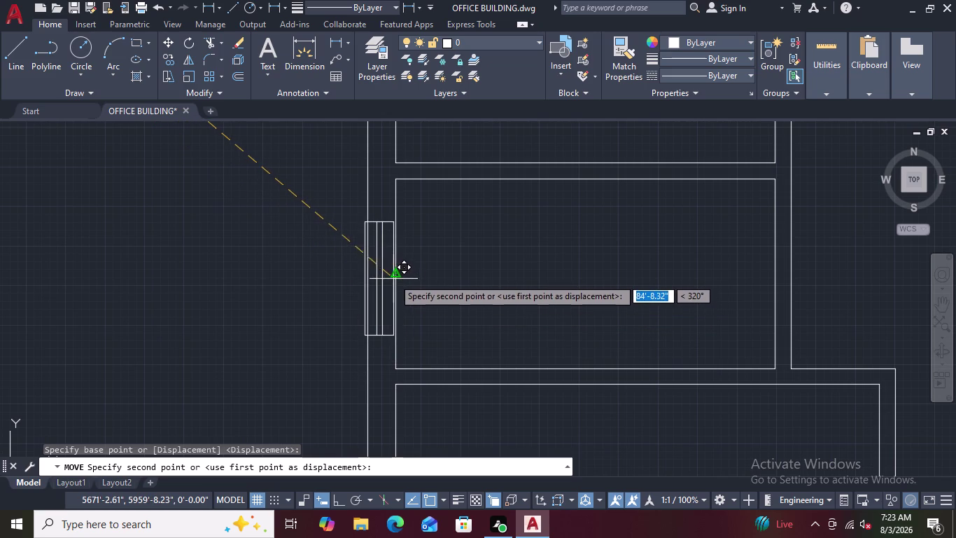
scroll(up, 3)
scroll(up, 3)
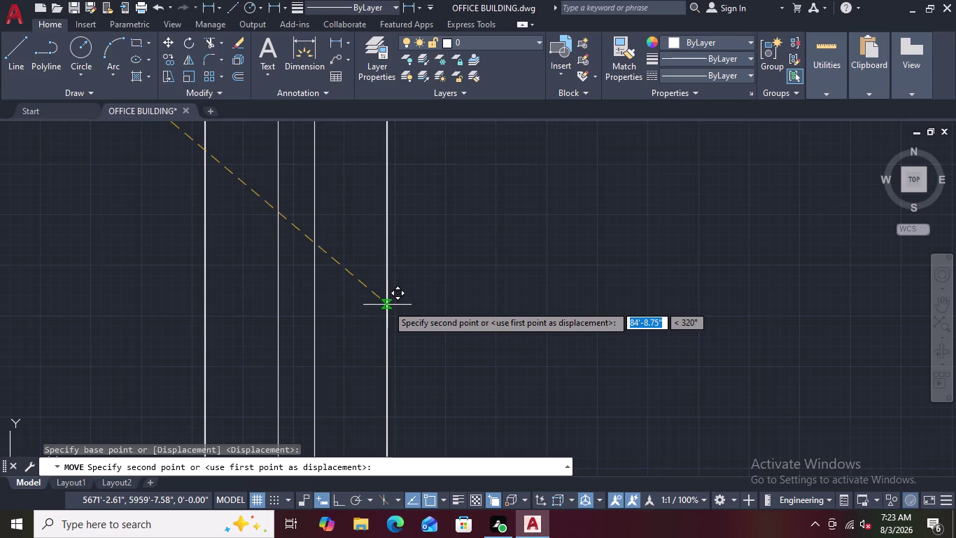
click(386, 288)
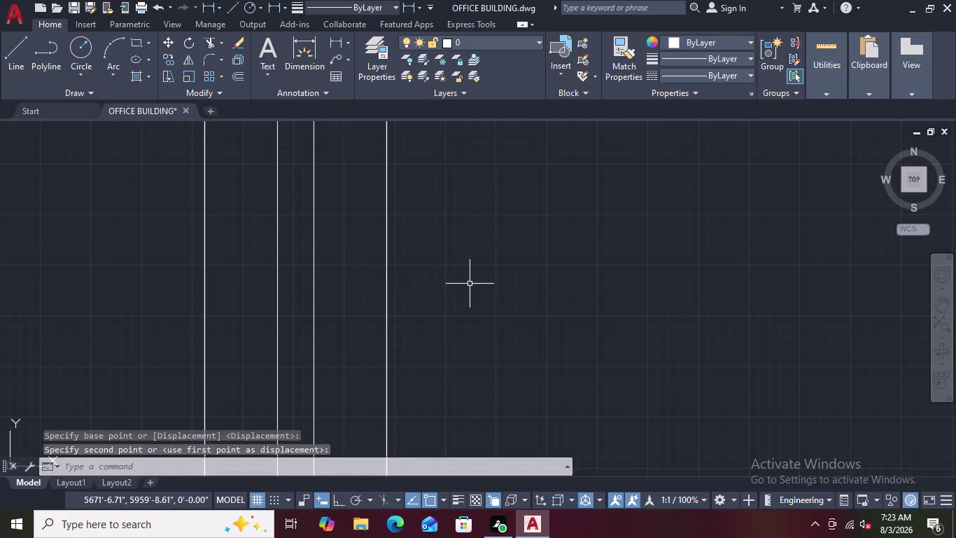
scroll(down, 3)
scroll(down, 3)
scroll(up, 3)
scroll(down, 3)
scroll(down, 3)
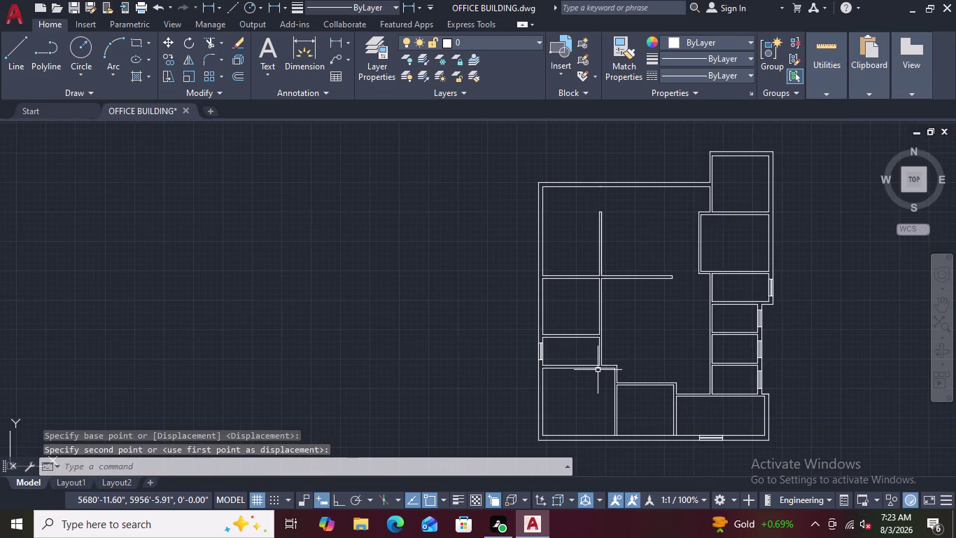
middle_drag(635, 340, 522, 230)
scroll(up, 3)
scroll(up, 3)
scroll(down, 3)
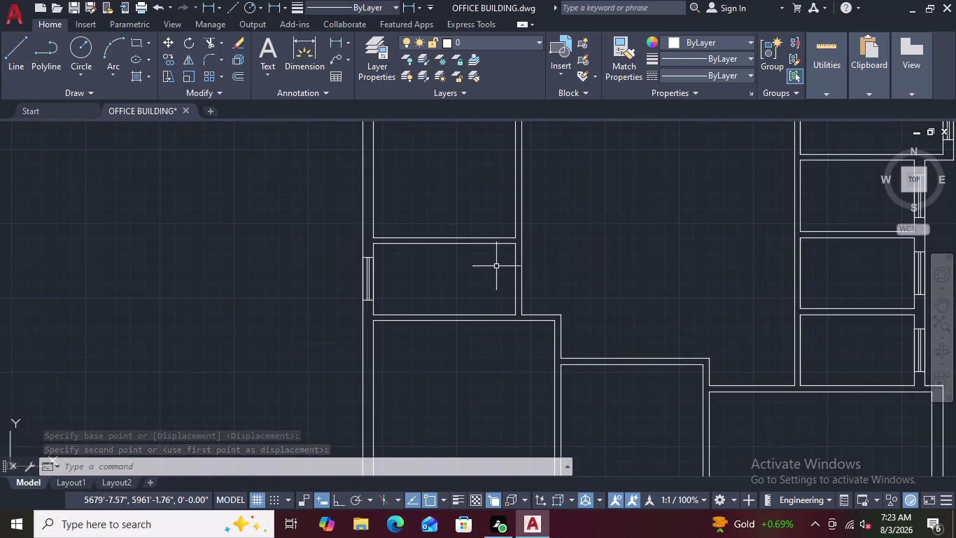
scroll(down, 3)
scroll(up, 3)
scroll(up, 3)
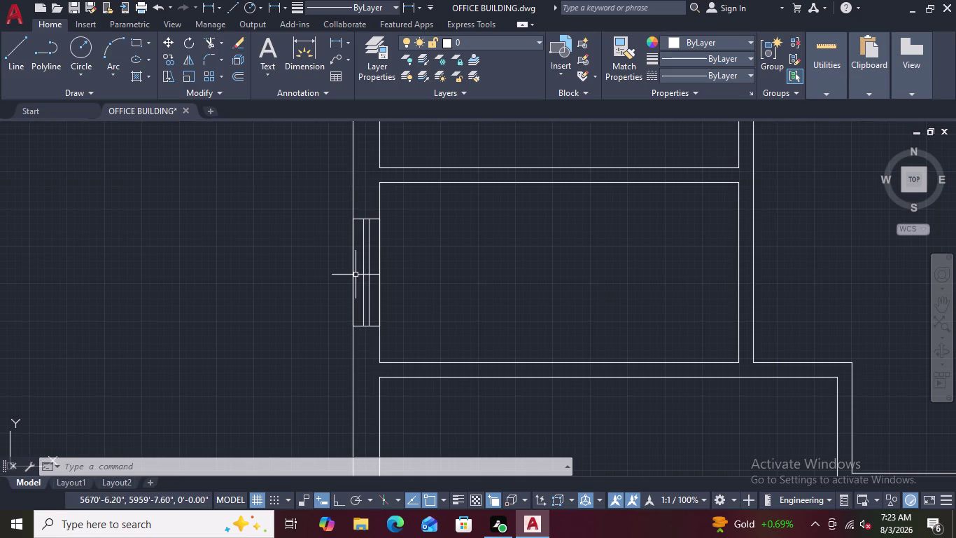
scroll(up, 3)
scroll(up, 3)
scroll(down, 3)
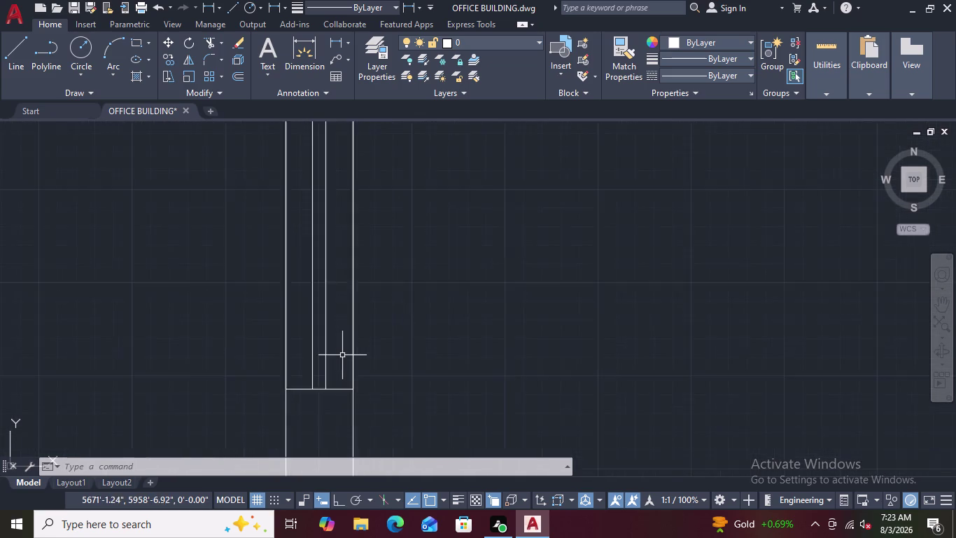
scroll(down, 3)
scroll(down, 3)
middle_drag(397, 338, 338, 302)
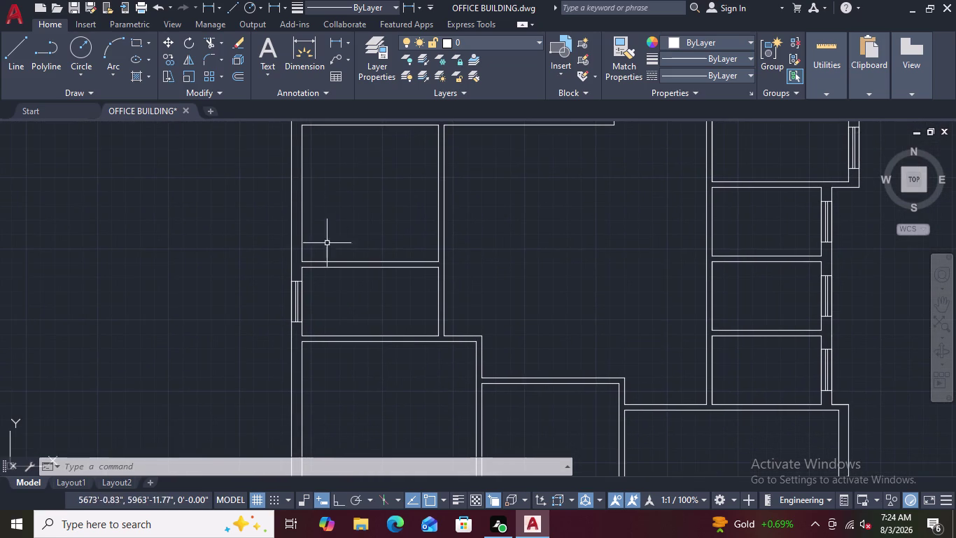
scroll(down, 3)
middle_drag(428, 277, 405, 243)
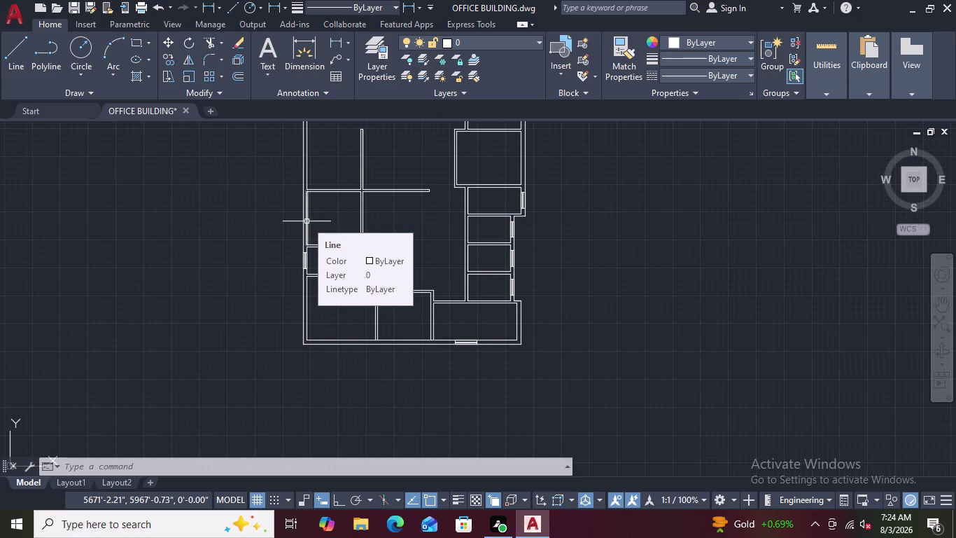
scroll(down, 3)
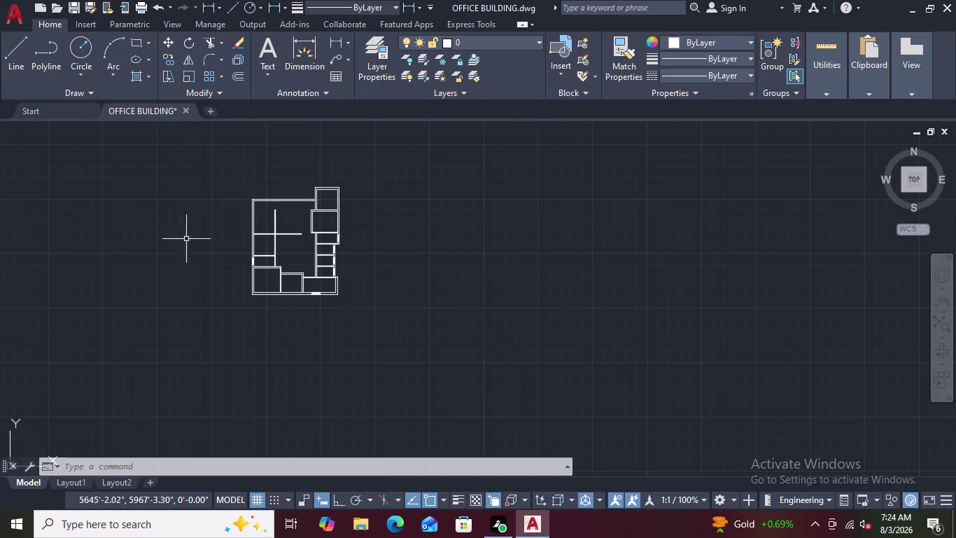
middle_drag(152, 209, 367, 325)
middle_drag(198, 293, 314, 260)
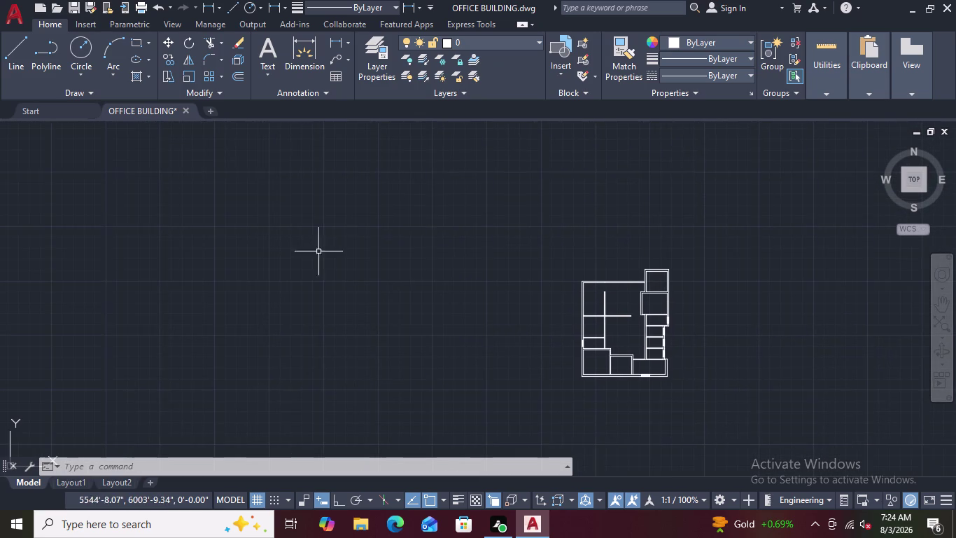
scroll(up, 3)
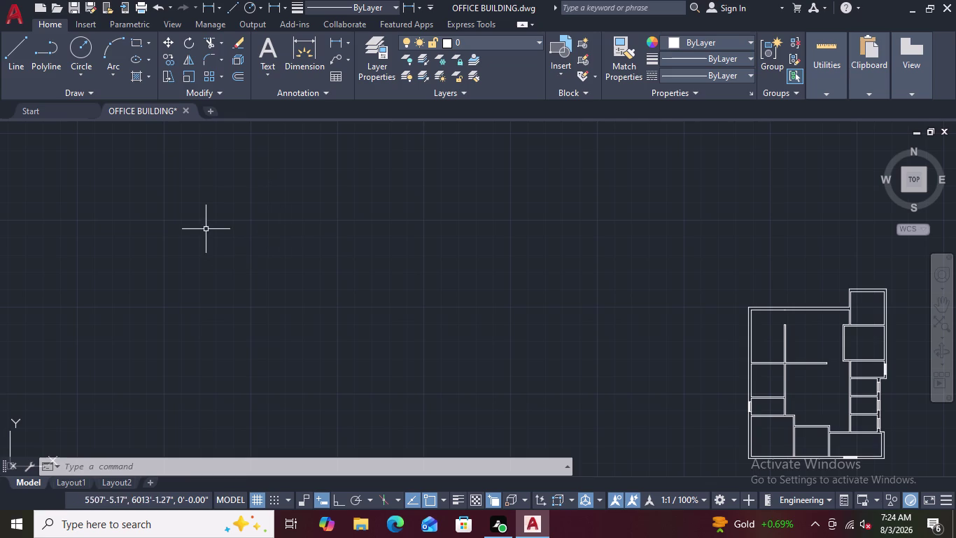
Start a line outline beside the plan with Ortho on, drawing an 8-foot vertical side.
text(L)
key(space)
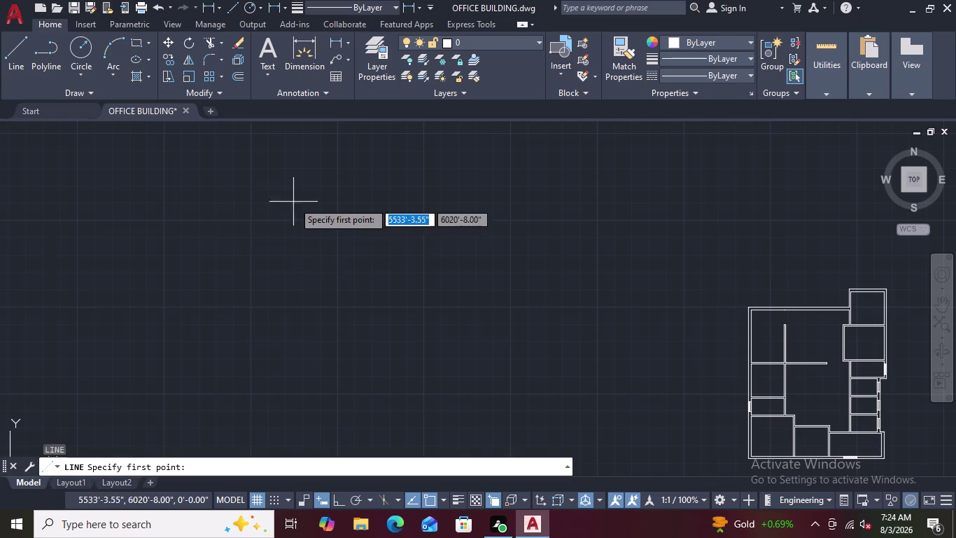
click(264, 193)
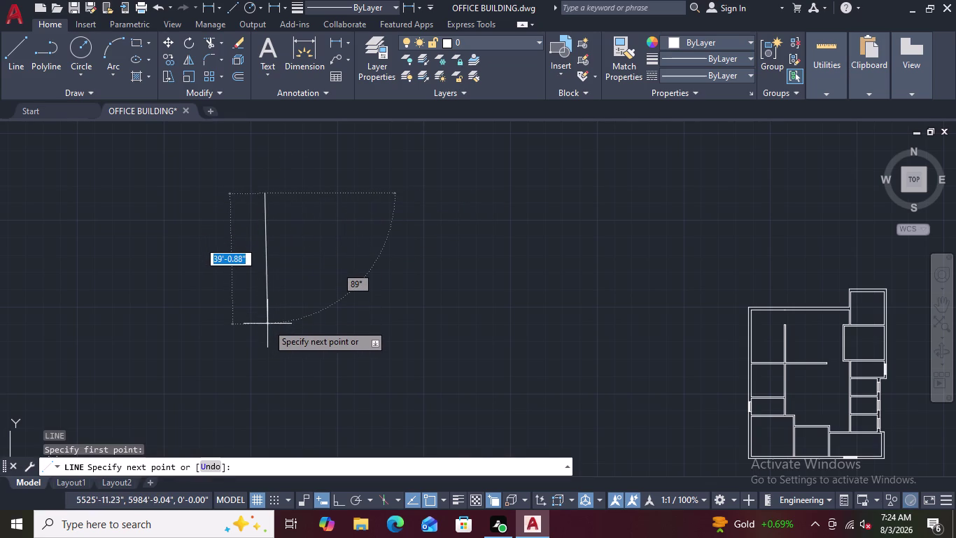
key(F8)
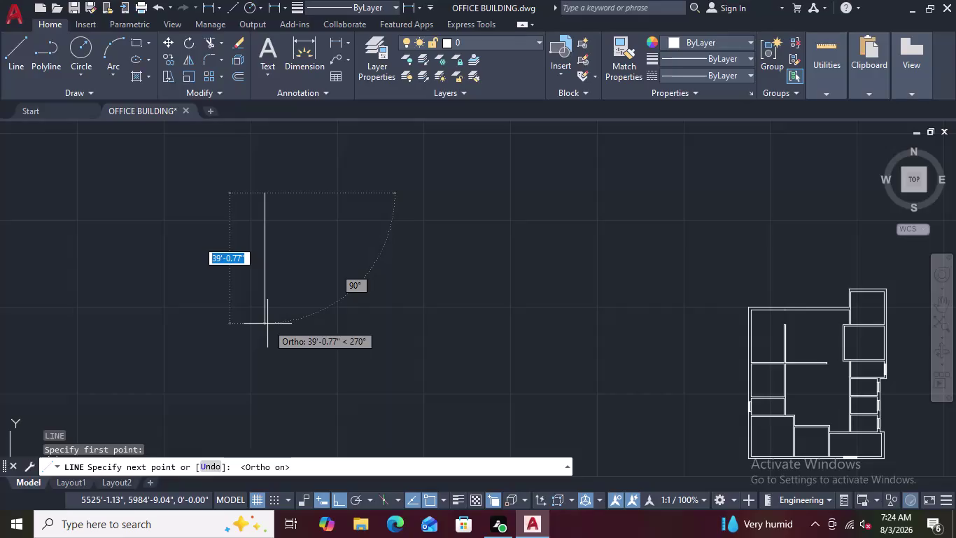
text(8')
key(Return)
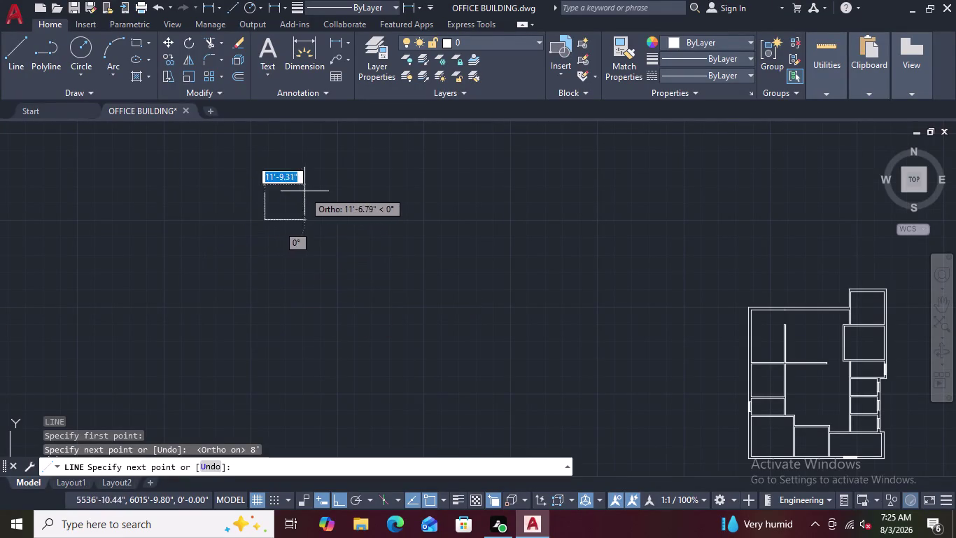
Add the 9-inch side and second 8-foot side, closing back to the start point.
scroll(up, 3)
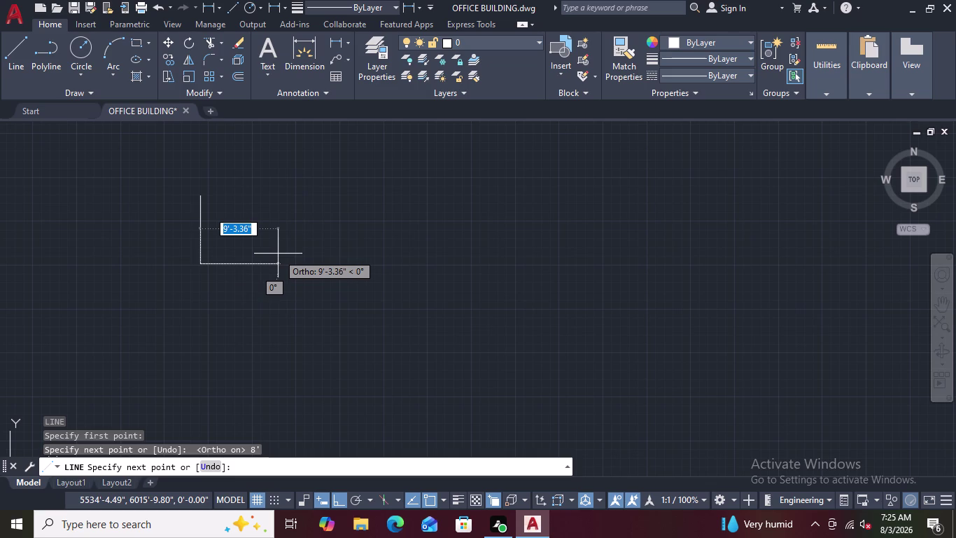
text(9")
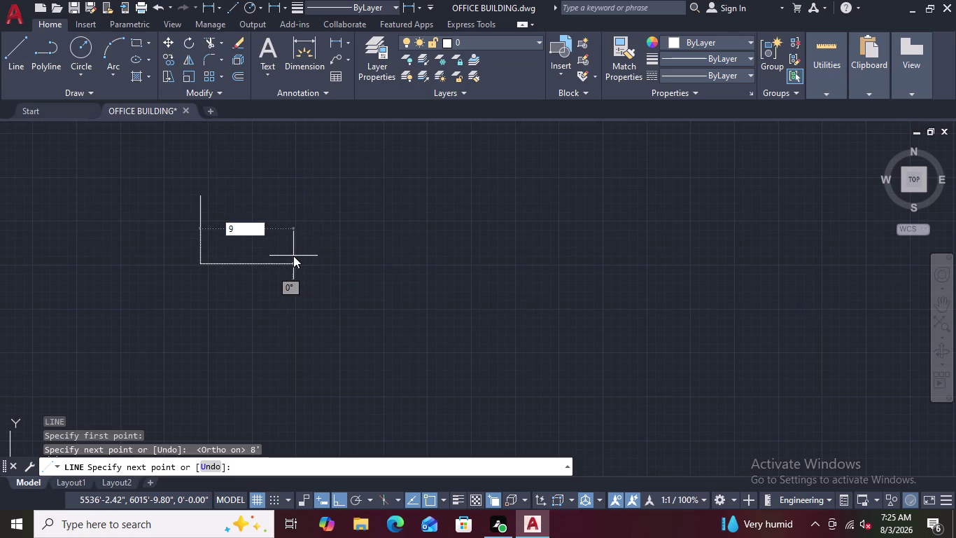
key(Return)
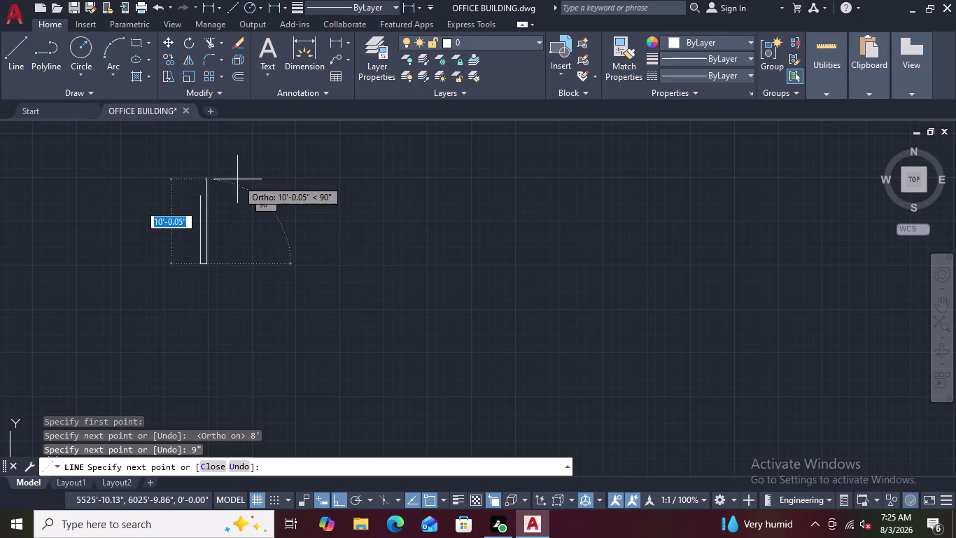
text(8')
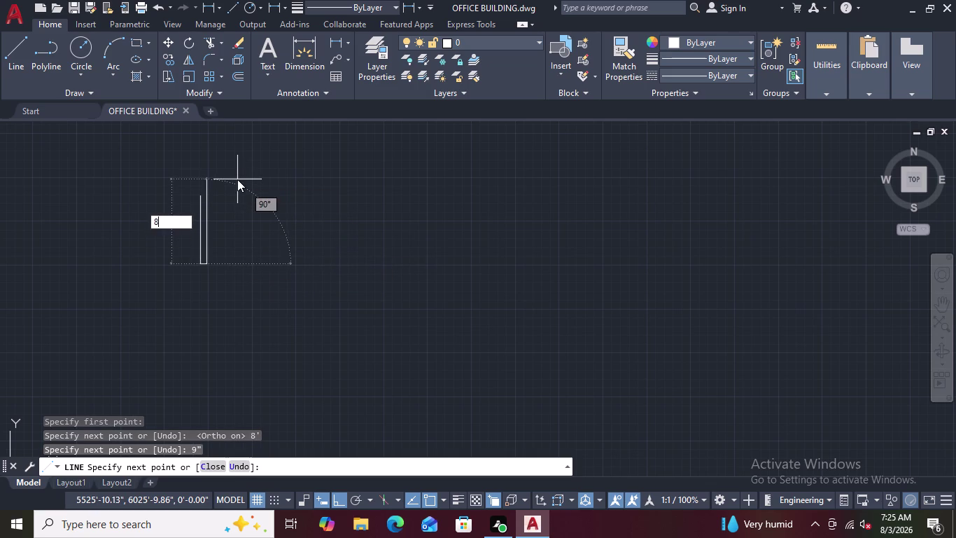
key(Return)
scroll(up, 3)
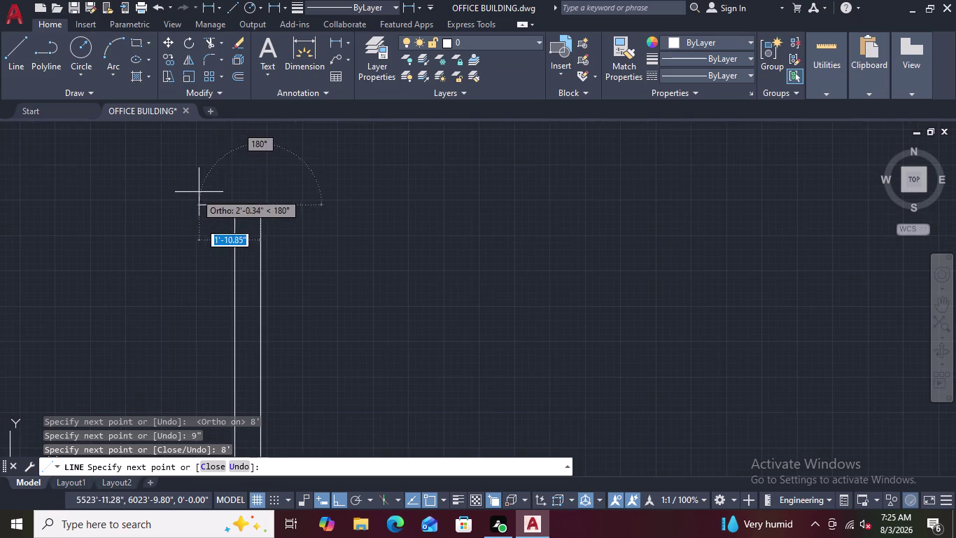
scroll(up, 3)
scroll(up, 3)
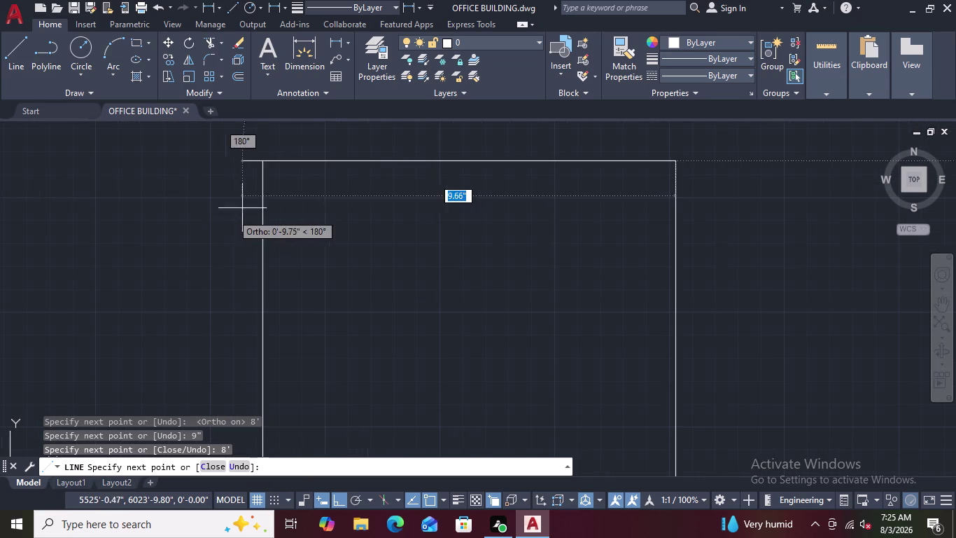
scroll(up, 3)
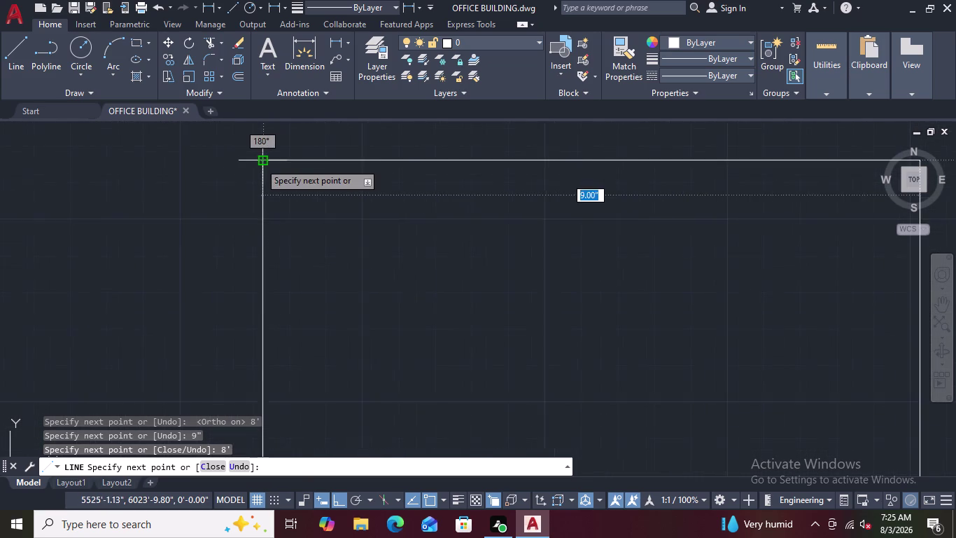
click(260, 161)
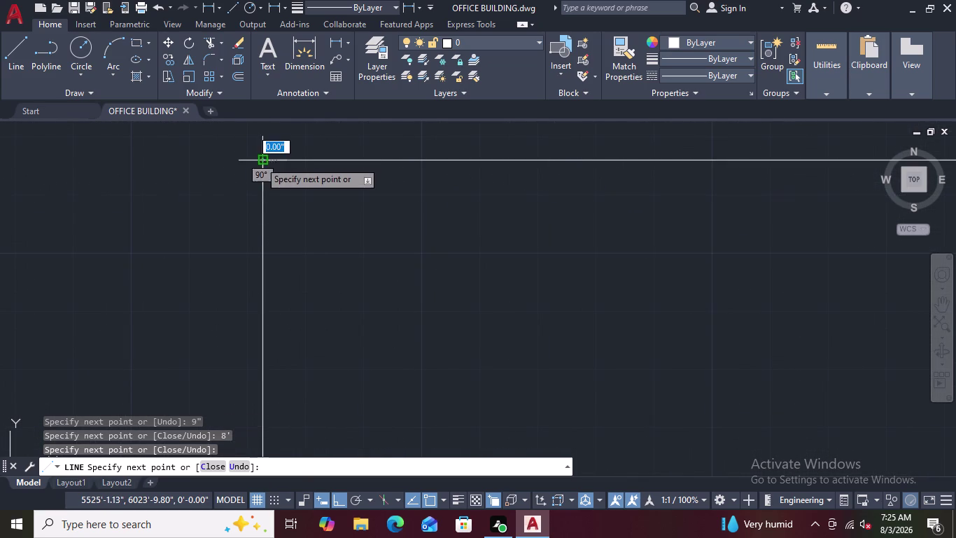
key(Escape)
scroll(down, 3)
scroll(up, 3)
scroll(down, 3)
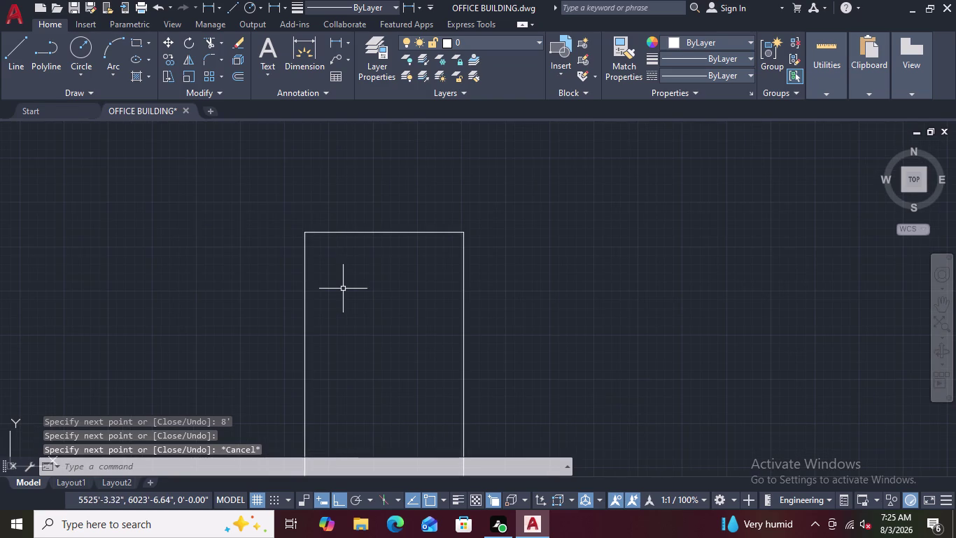
key(Escape)
scroll(down, 3)
middle_drag(379, 315, 383, 236)
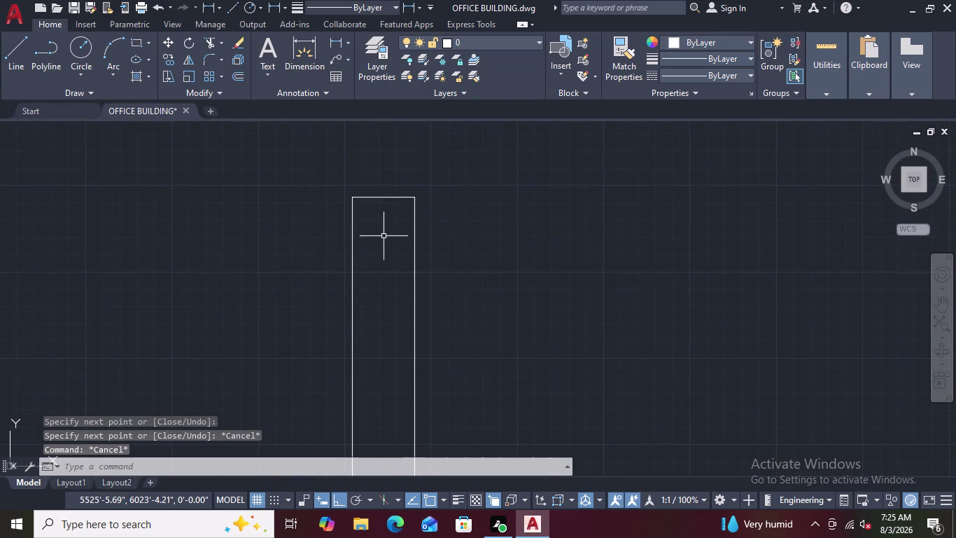
Draw the remaining line to close the panel's bottom edge, then end LINE.
text(L)
key(space)
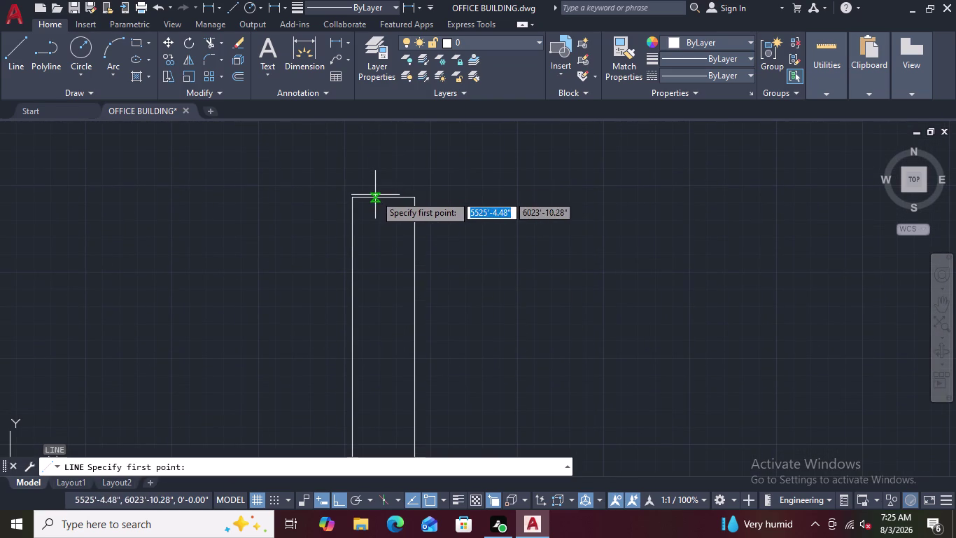
click(379, 199)
scroll(down, 3)
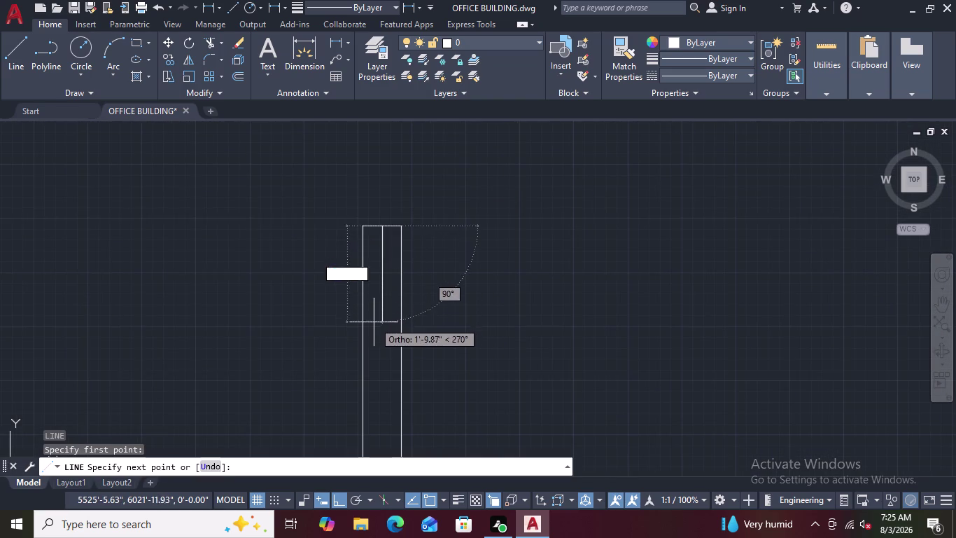
middle_drag(373, 323, 403, 131)
scroll(down, 3)
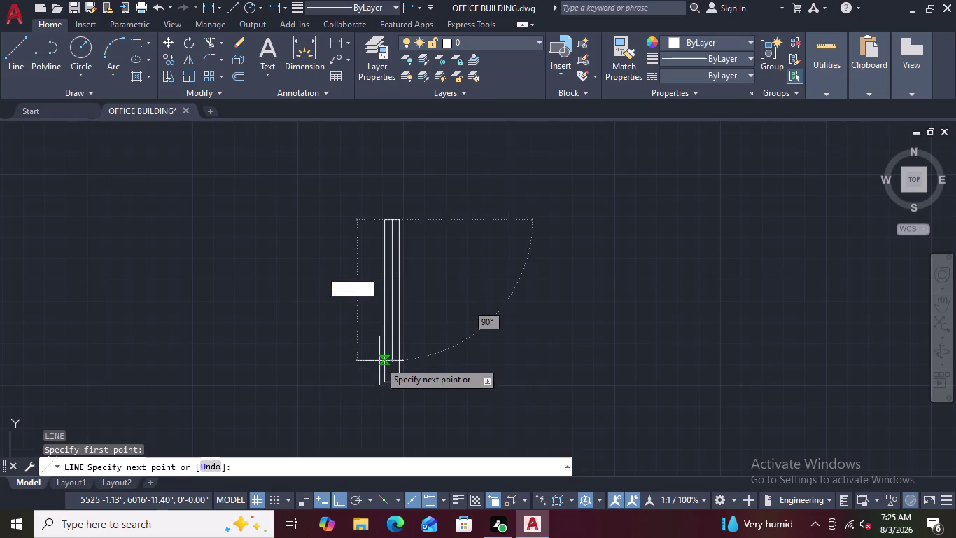
scroll(up, 3)
scroll(up, 3)
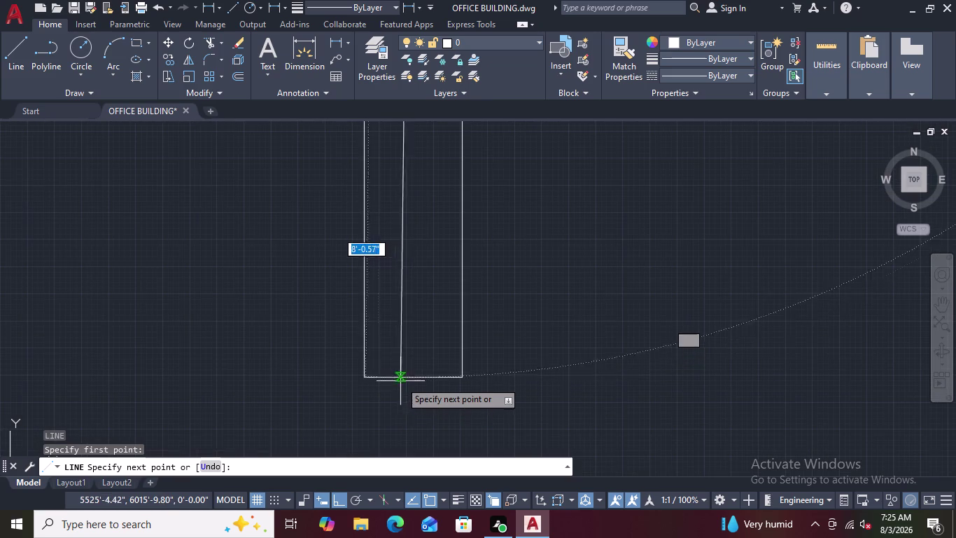
scroll(up, 3)
click(421, 370)
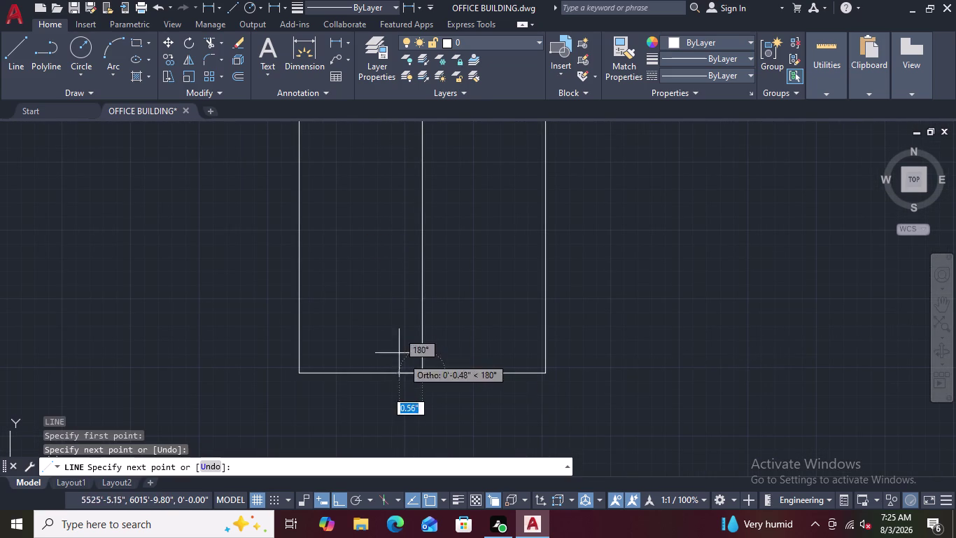
key(Escape)
scroll(down, 3)
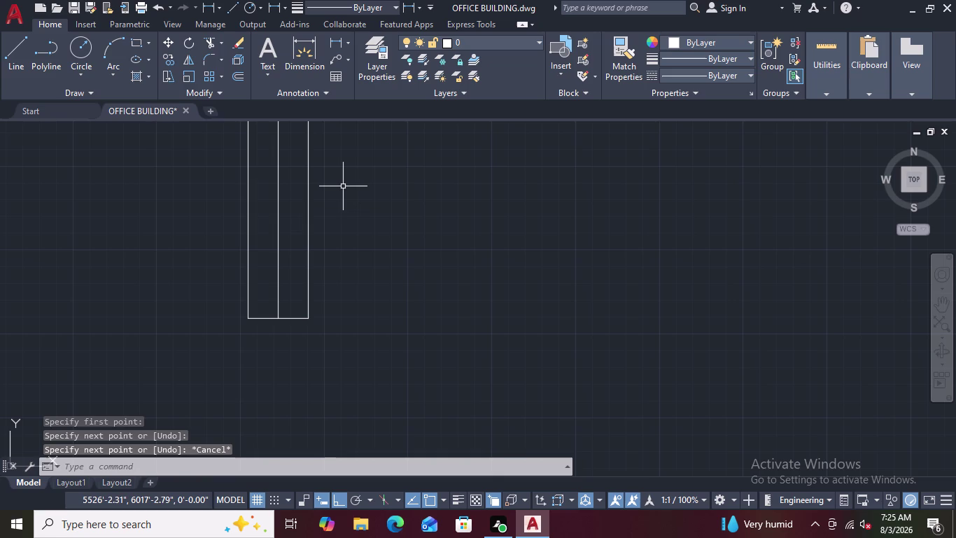
Offset the panel's centre line 0.9 to both sides.
key(o)
key(Return)
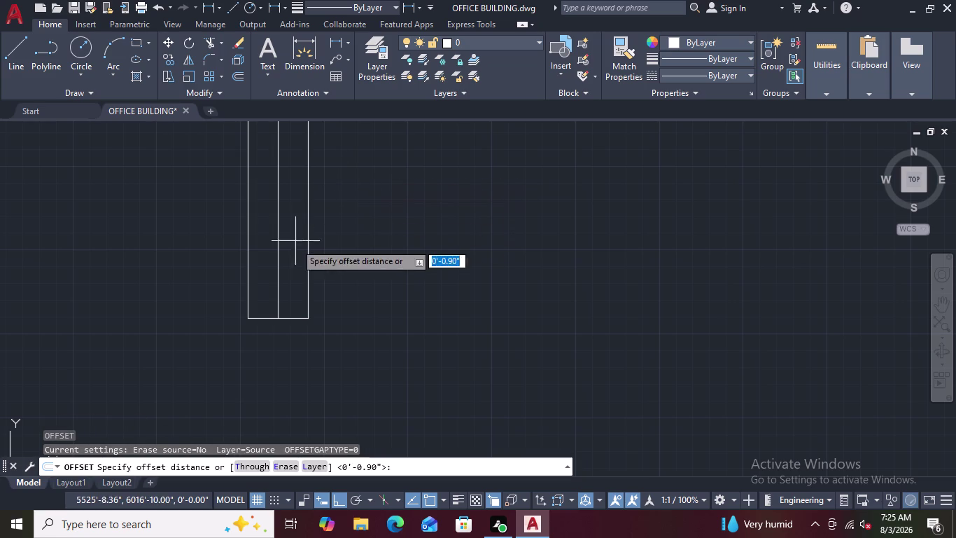
text(0.9)
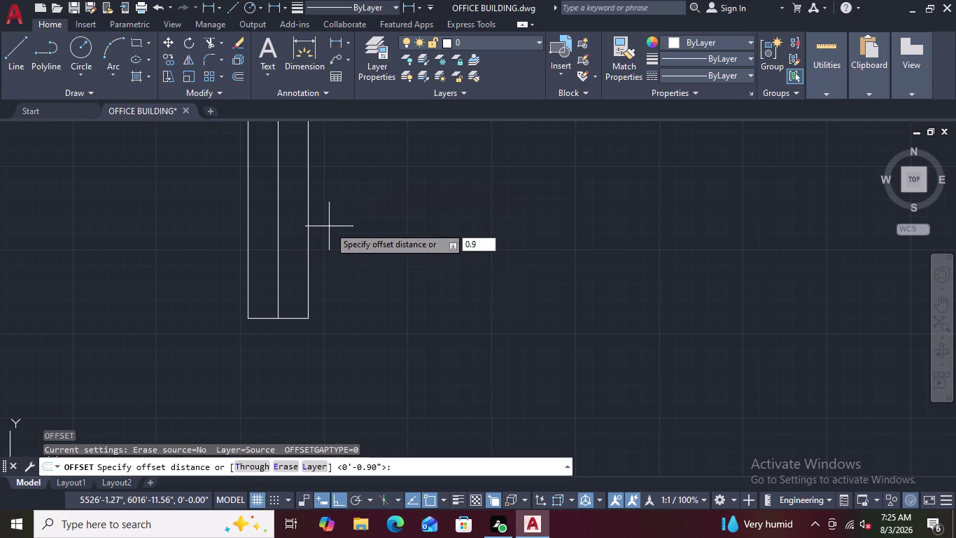
key(shift+quotedbl)
key(Return)
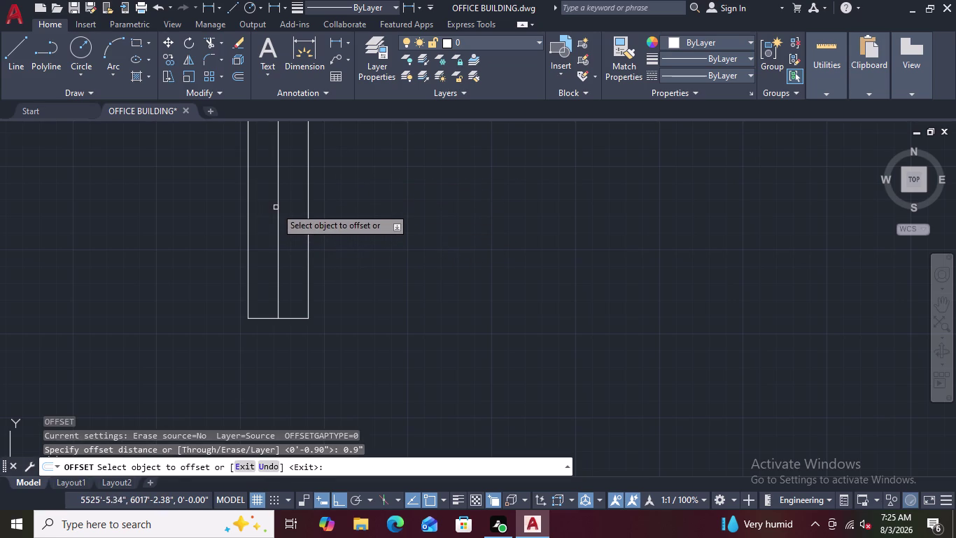
click(277, 207)
click(266, 208)
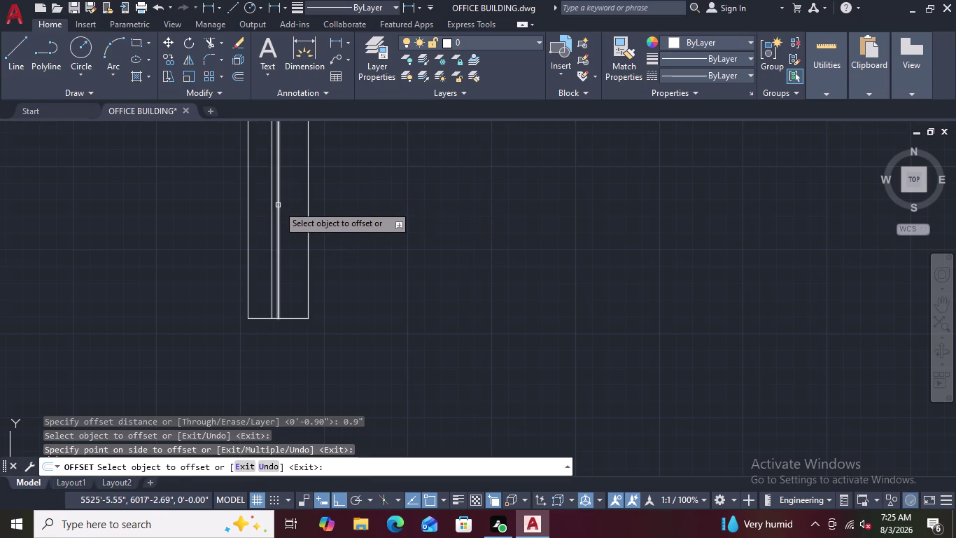
click(277, 205)
click(288, 203)
scroll(up, 3)
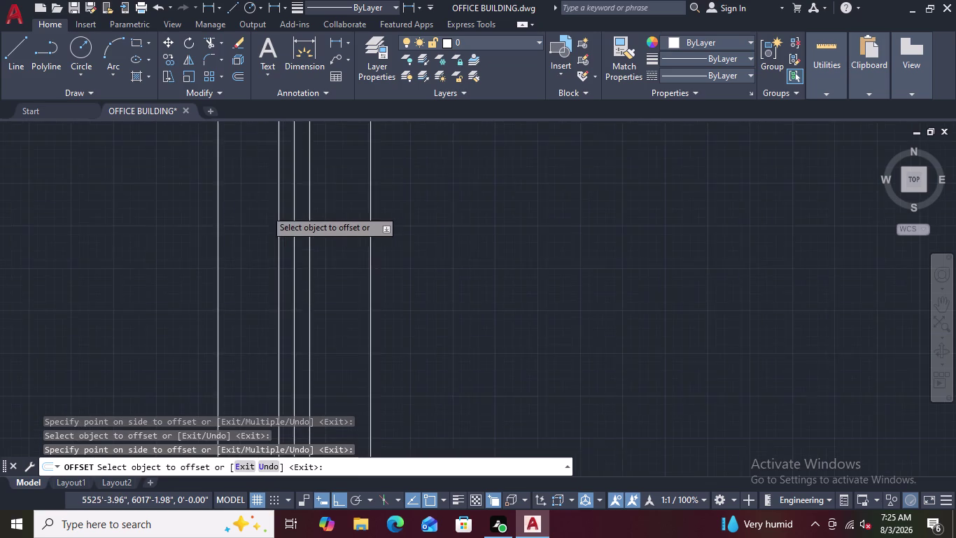
key(Escape)
Erase the original centre line.
click(308, 256)
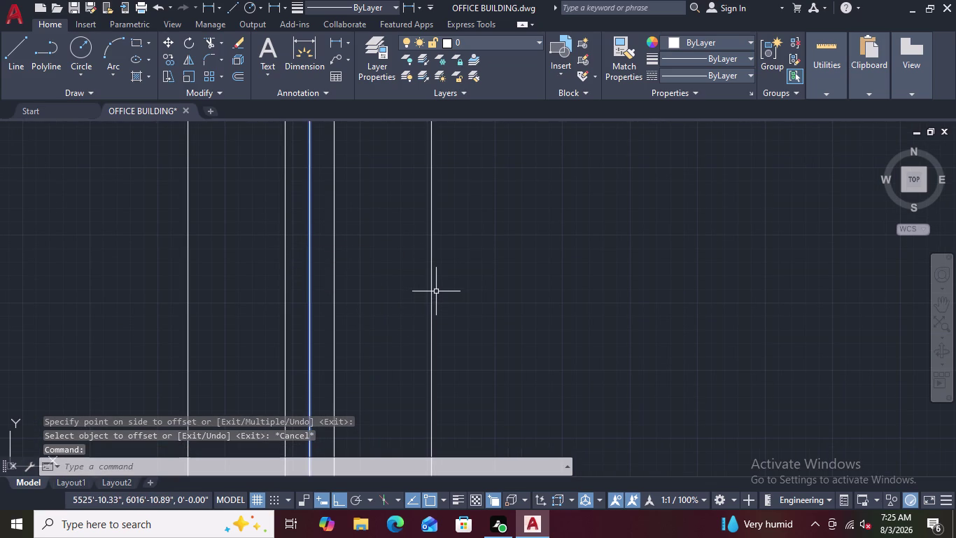
key(Delete)
scroll(down, 3)
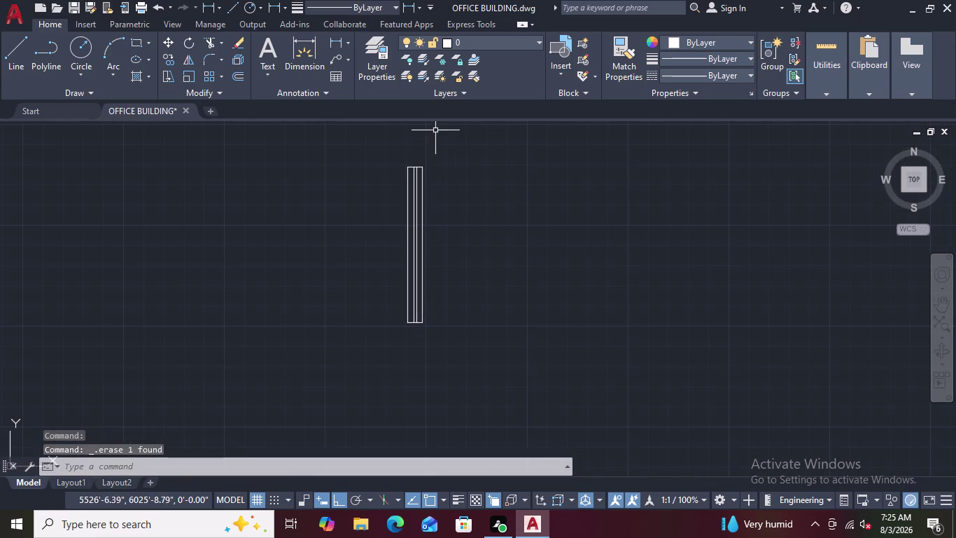
scroll(up, 3)
Select the panel's vertical lines plus its top and bottom edges.
drag(489, 279, 271, 358)
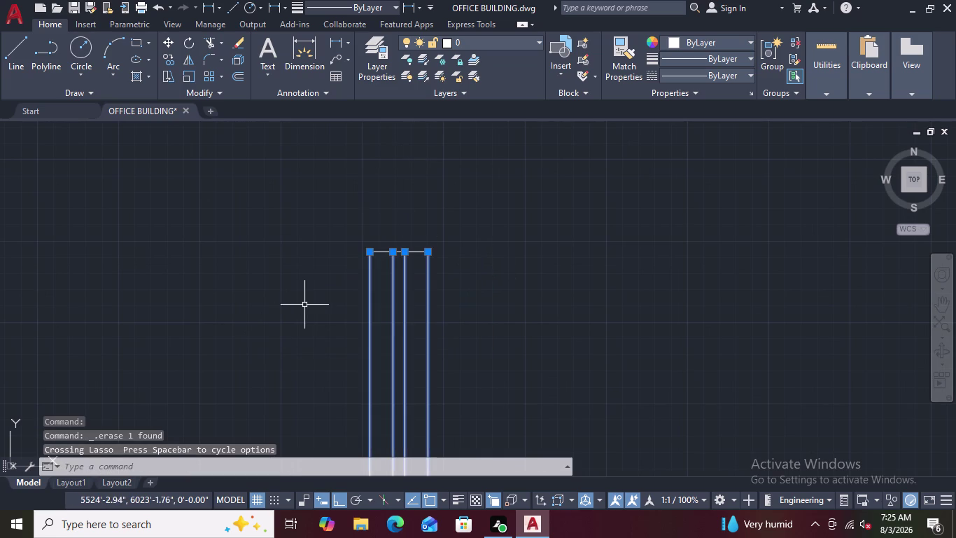
scroll(up, 3)
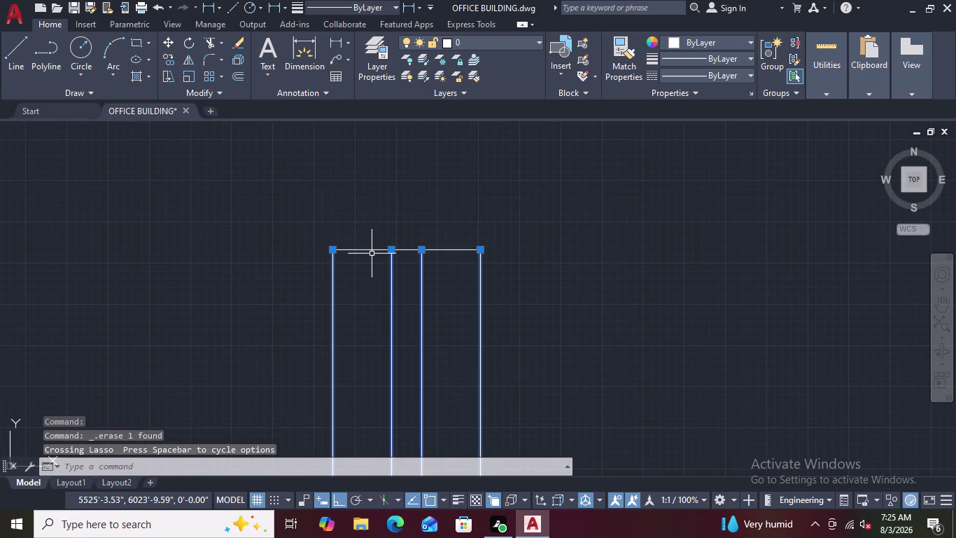
click(371, 248)
scroll(down, 3)
middle_drag(470, 350, 499, 109)
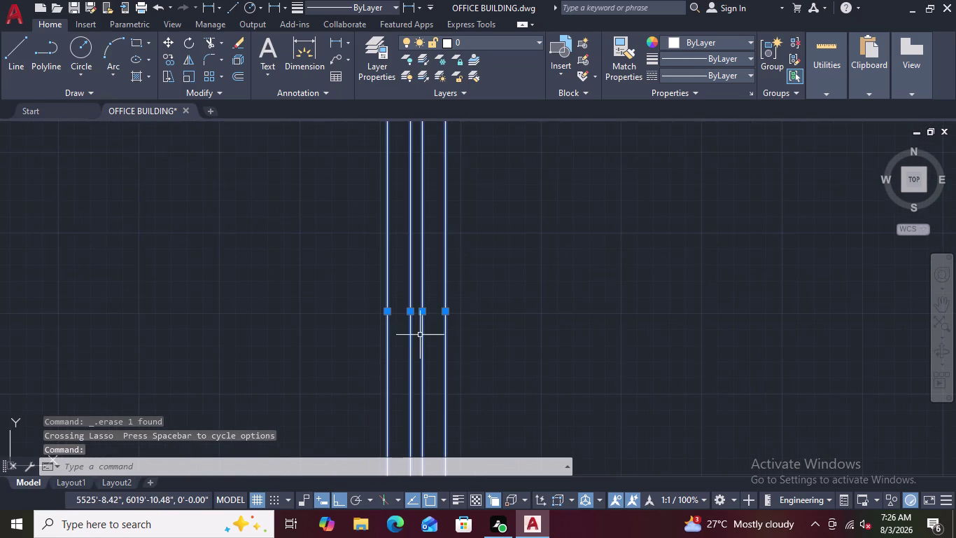
scroll(down, 3)
scroll(up, 3)
scroll(up, 3)
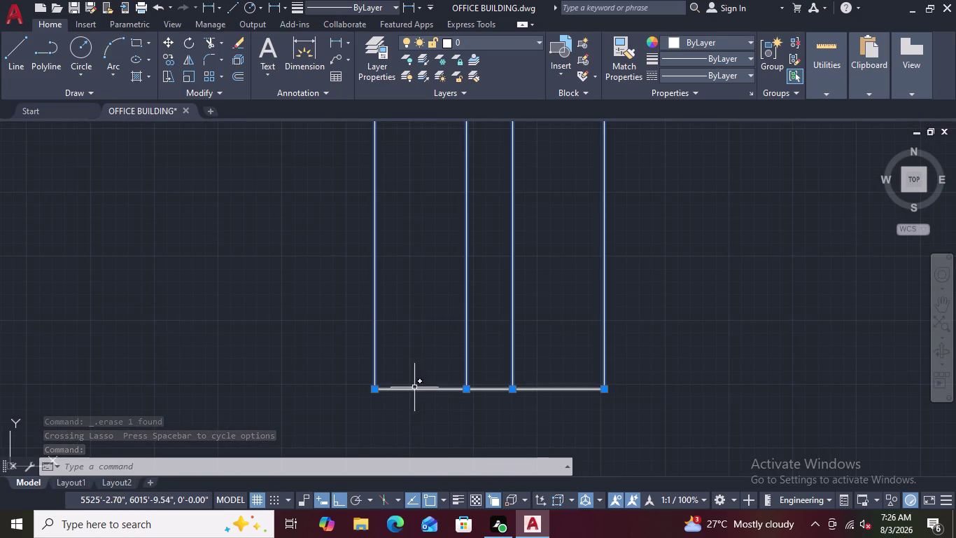
click(408, 388)
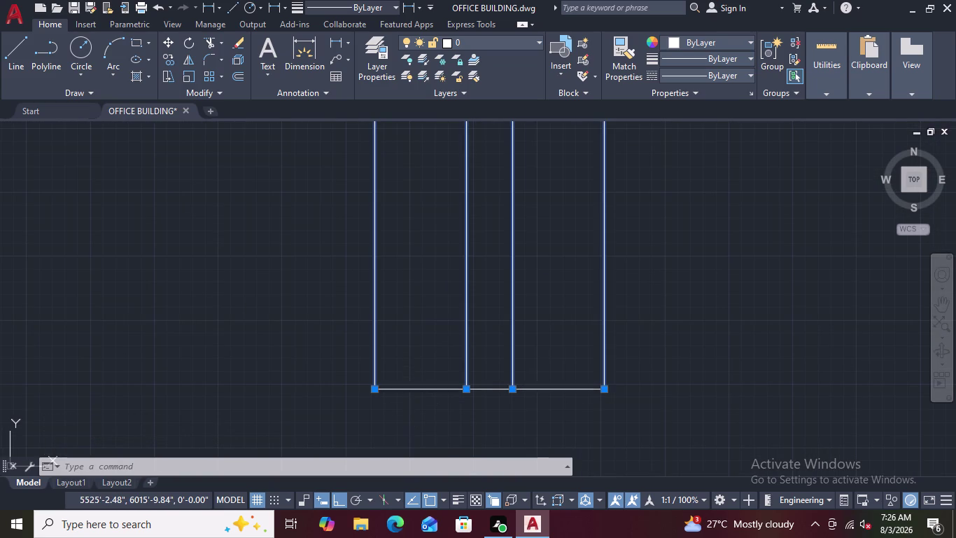
Join the selected outer edges of the 8-foot panel into one polyline with J.
text(J)
key(space)
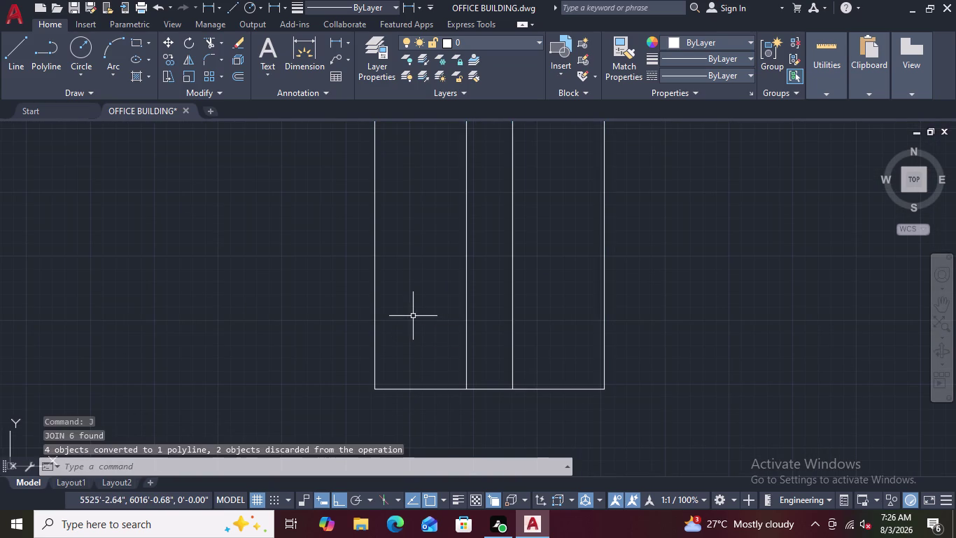
scroll(down, 3)
scroll(down, 3)
scroll(down, 3)
middle_drag(515, 232, 300, 292)
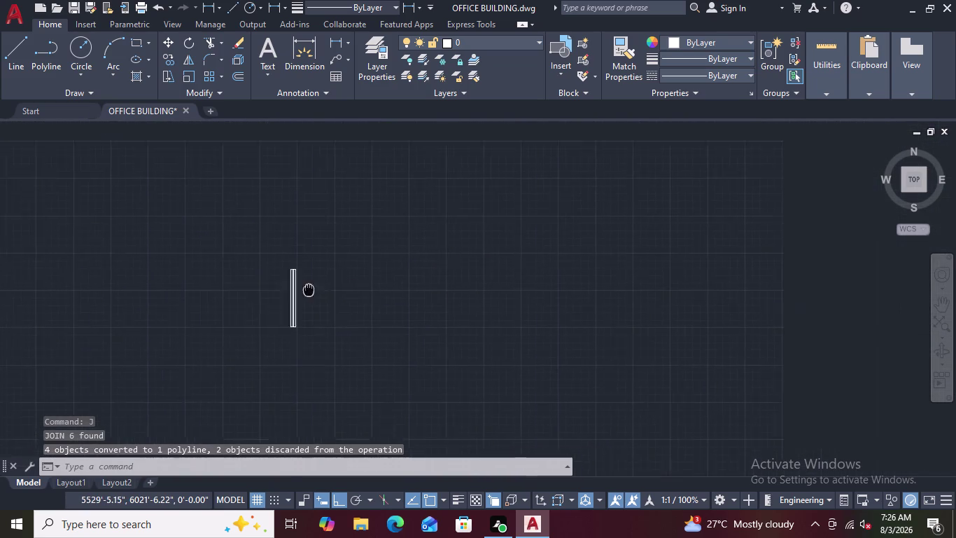
middle_drag(300, 292, 177, 310)
middle_drag(191, 358, 193, 263)
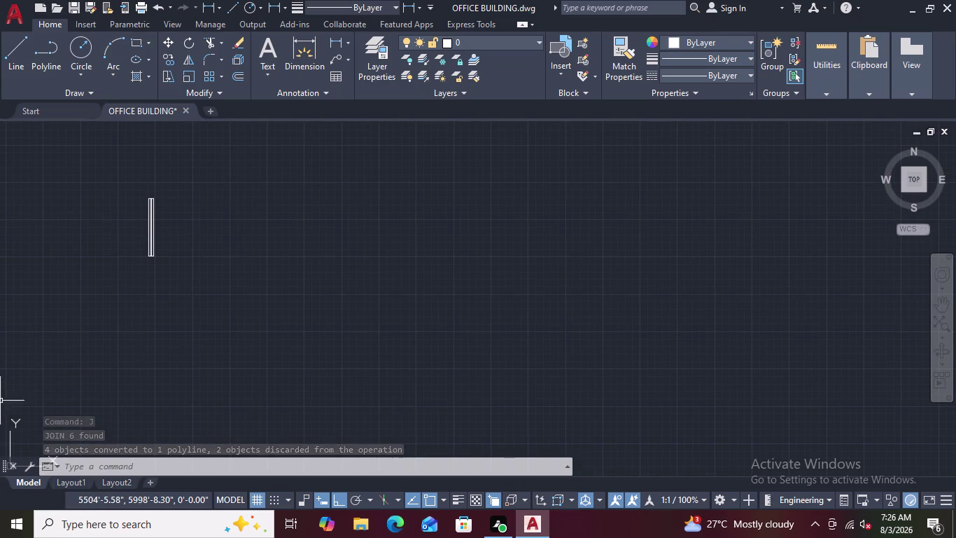
key(Escape)
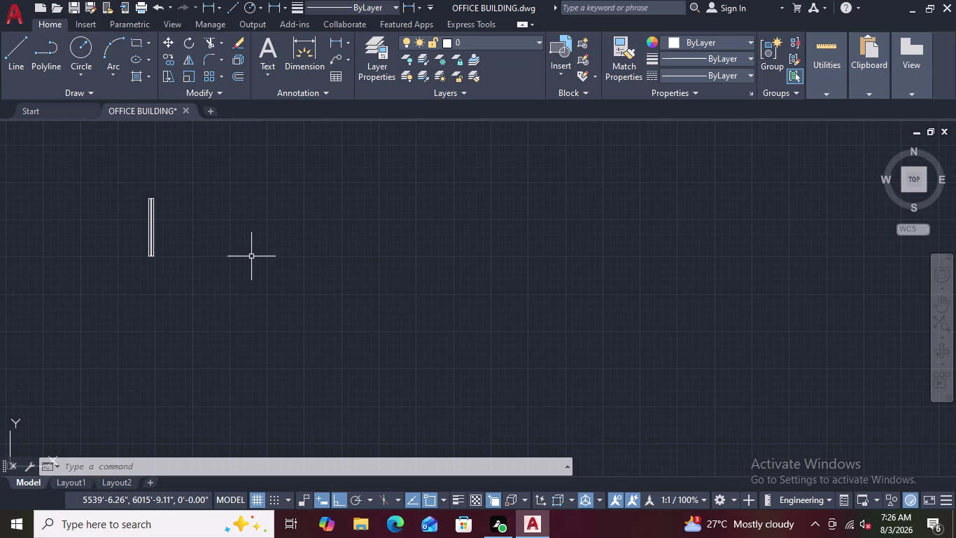
text(L)
key(space)
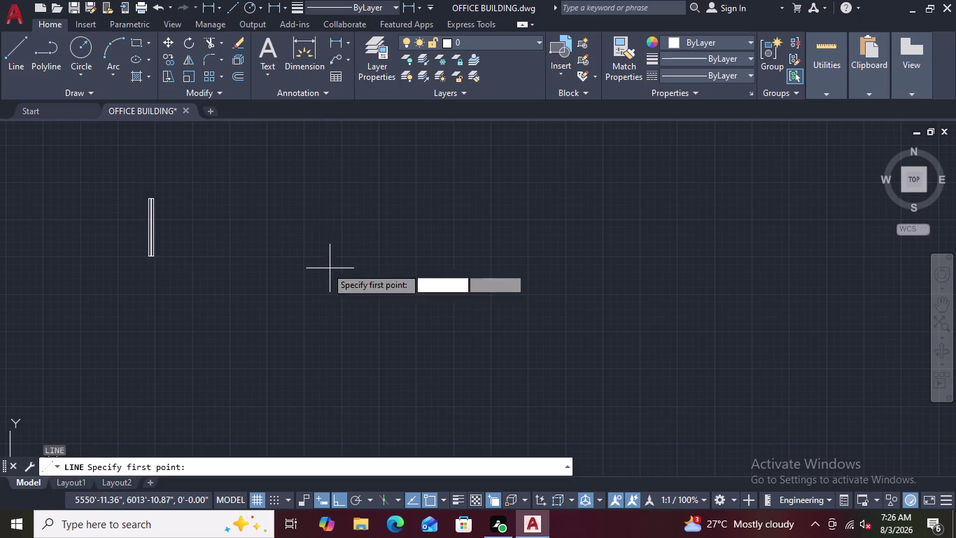
scroll(up, 3)
click(265, 174)
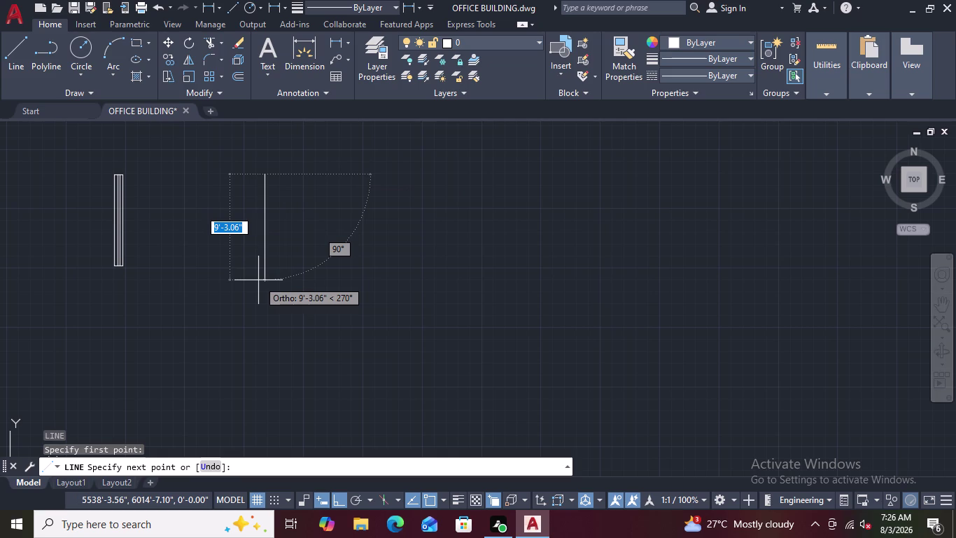
key(6)
key(apostrophe)
key(Return)
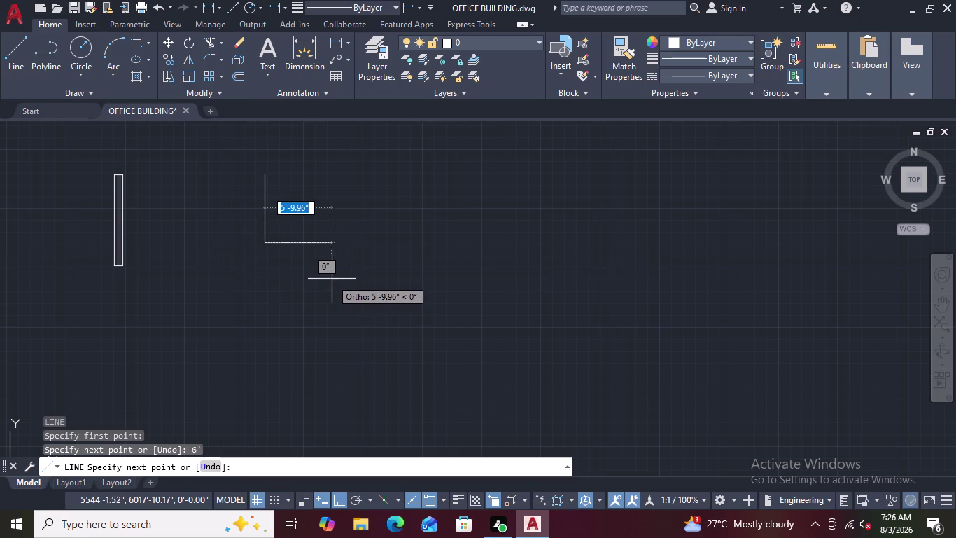
text(9)
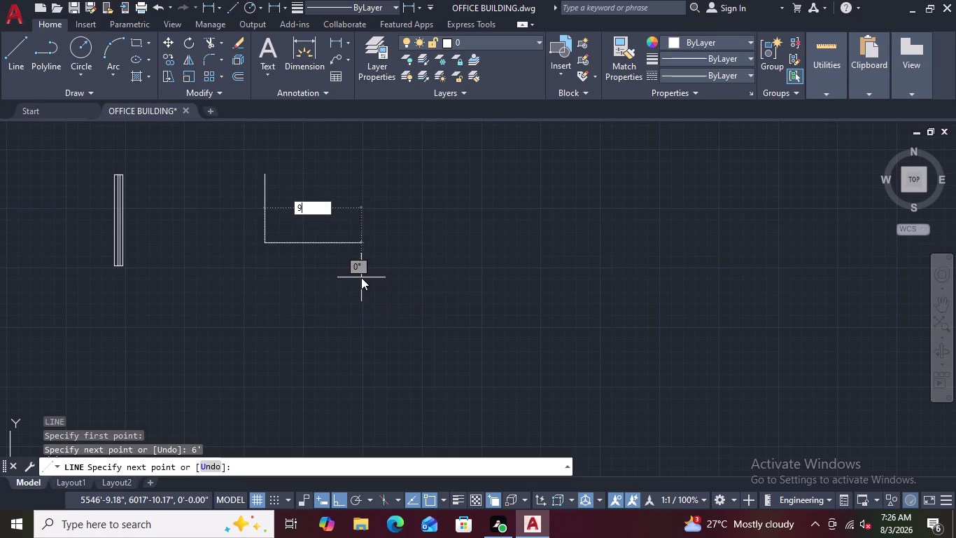
text(")
key(Return)
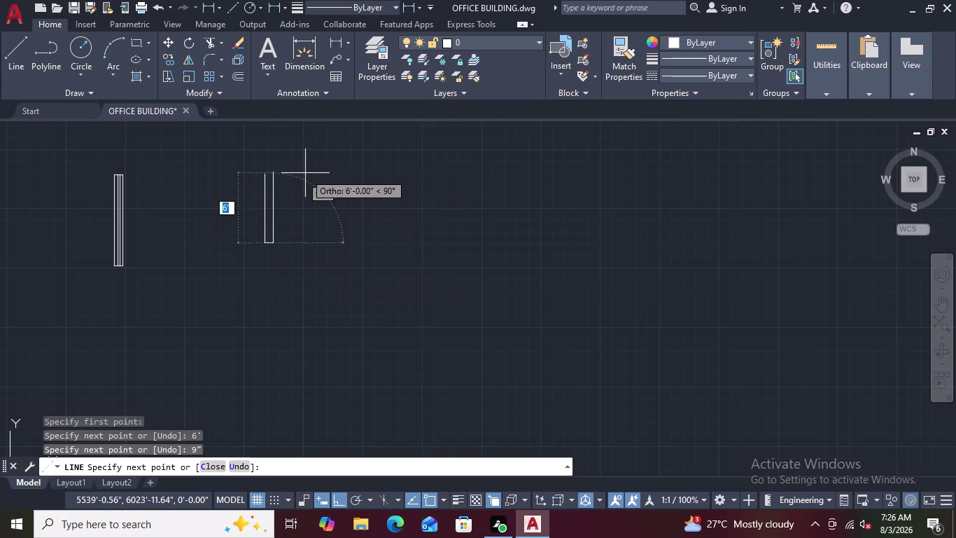
key(6)
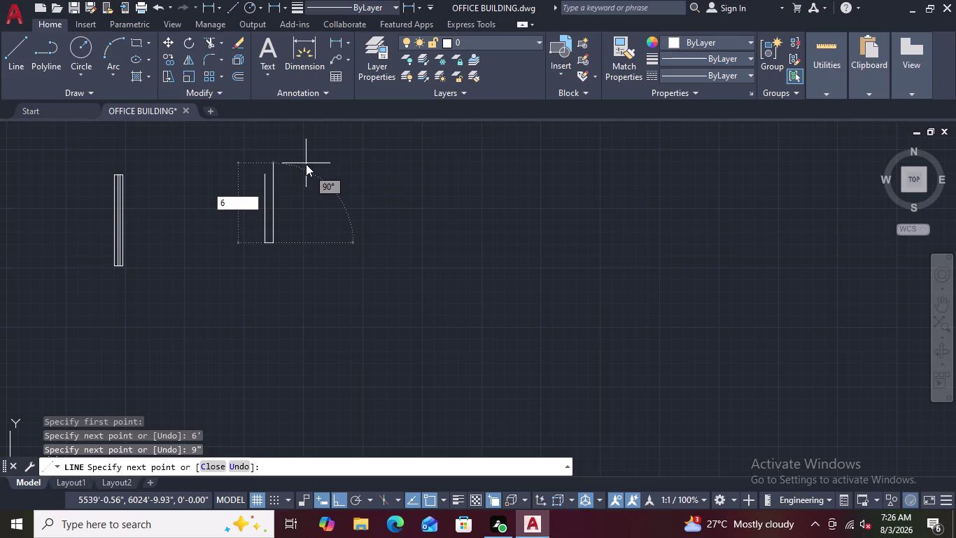
key(apostrophe)
key(Return)
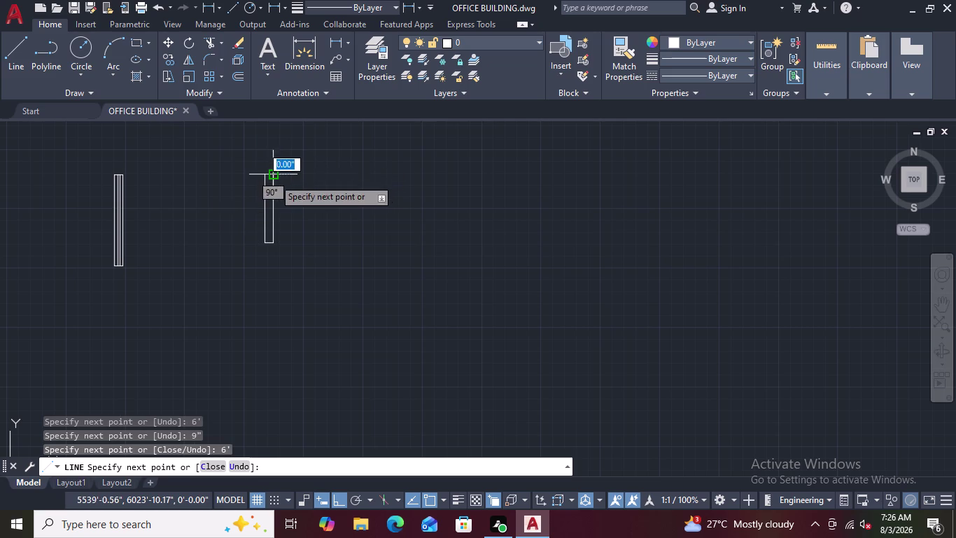
scroll(up, 3)
scroll(down, 3)
scroll(up, 3)
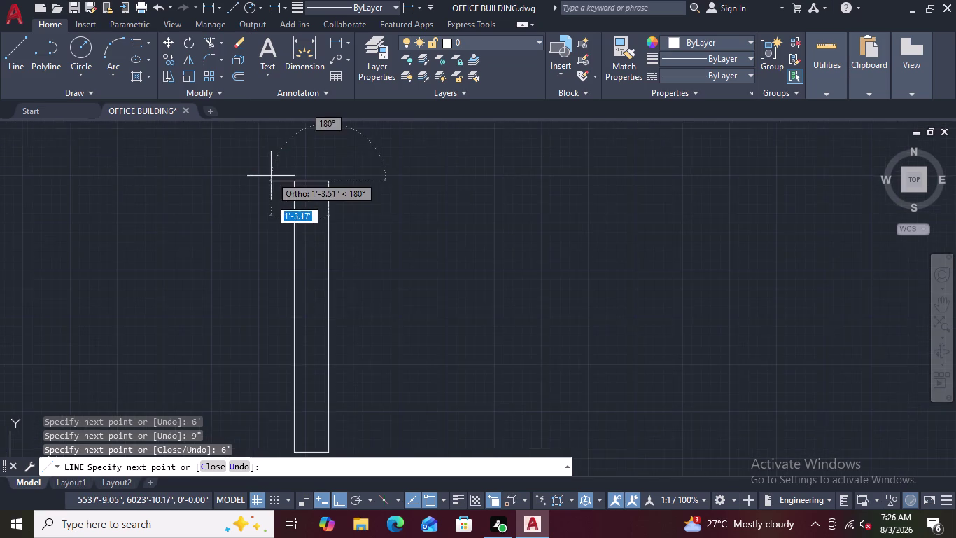
scroll(down, 3)
scroll(up, 3)
scroll(up, 3)
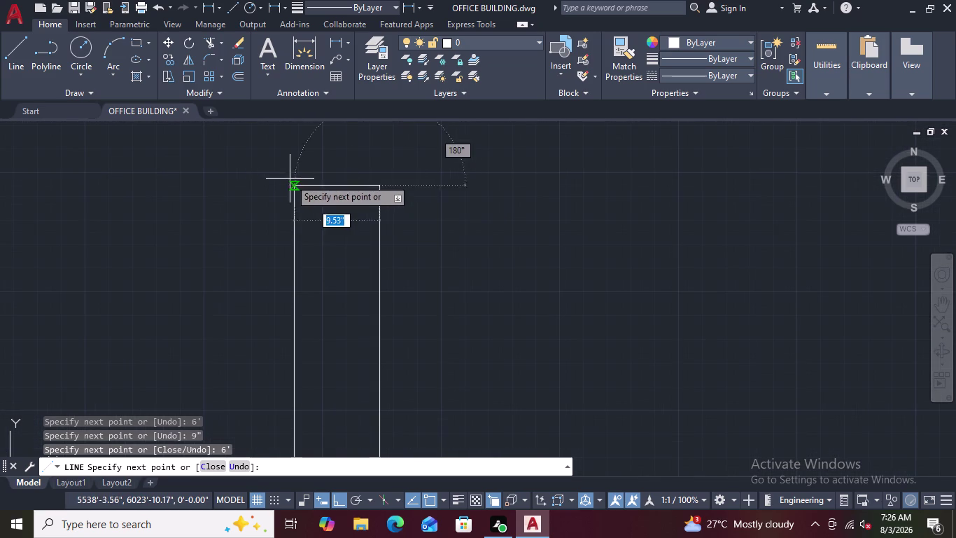
click(290, 185)
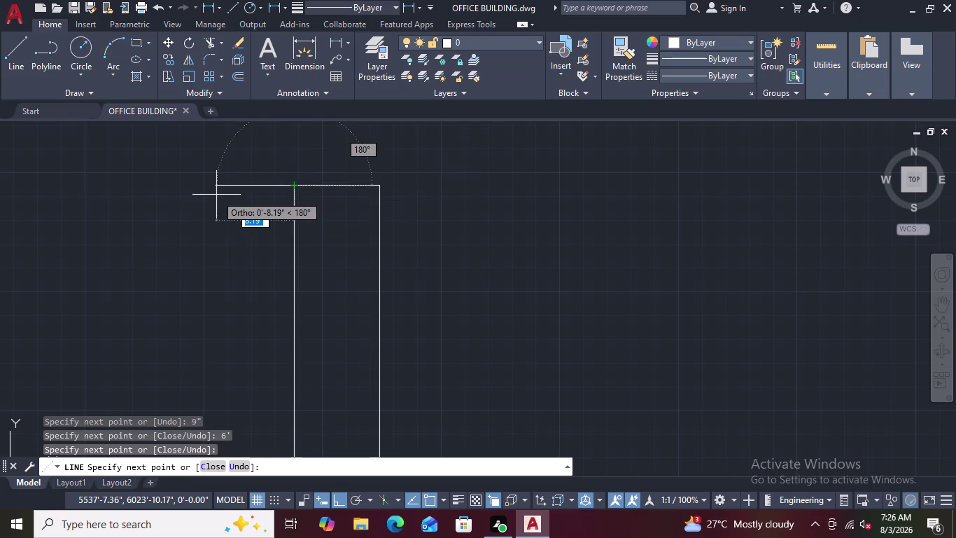
key(Escape)
scroll(down, 3)
scroll(up, 3)
scroll(down, 3)
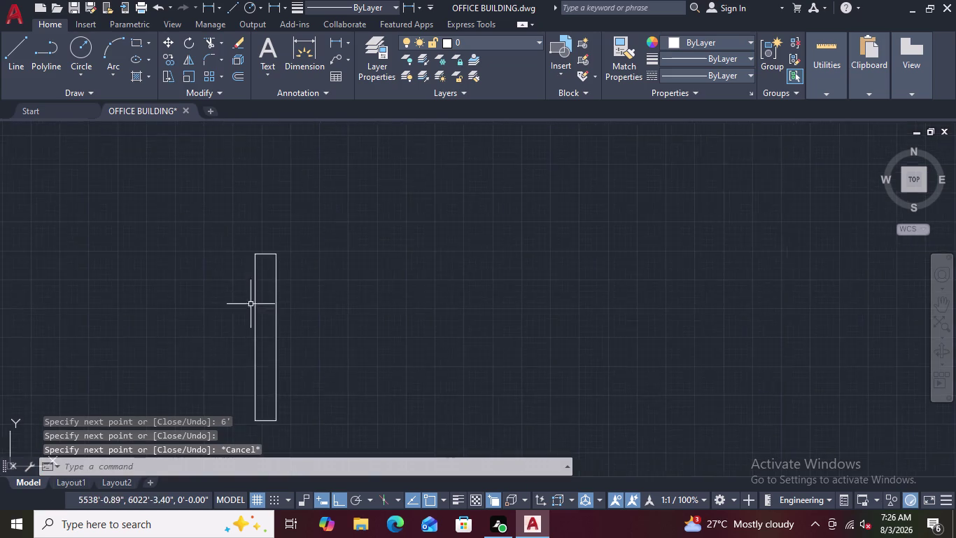
middle_drag(255, 330, 280, 255)
scroll(up, 3)
scroll(down, 3)
key(Escape)
key(Escape)
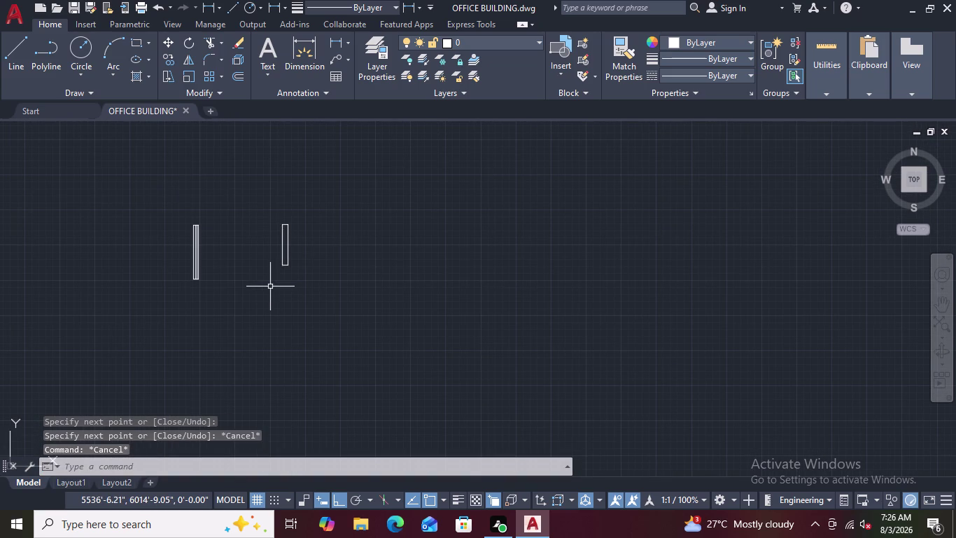
key(Escape)
scroll(up, 3)
key(Escape)
key(Escape)
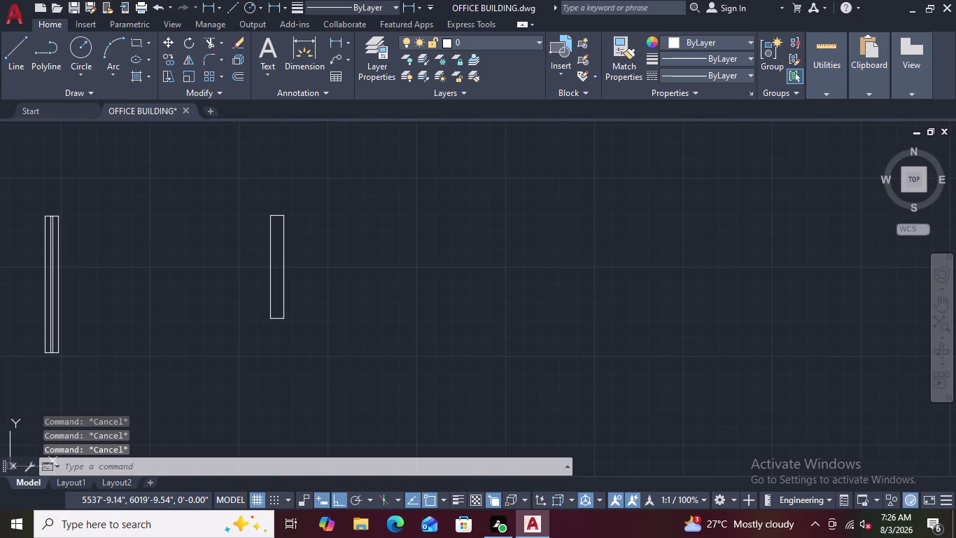
key(Escape)
key(Escape)
key(Escape)
scroll(up, 3)
scroll(up, 3)
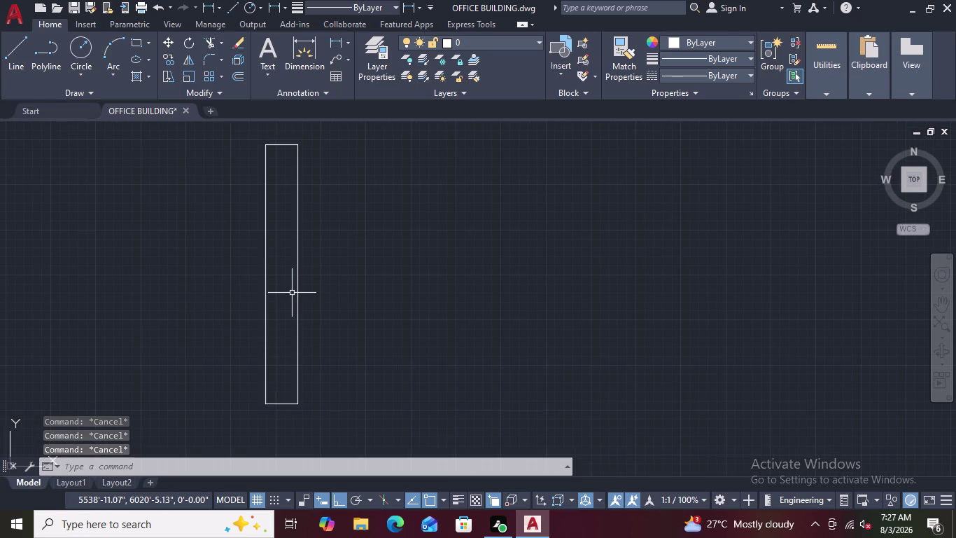
Draw a line from the top edge midpoint to the bottom edge midpoint of the 6-foot panel.
key(l)
key(space)
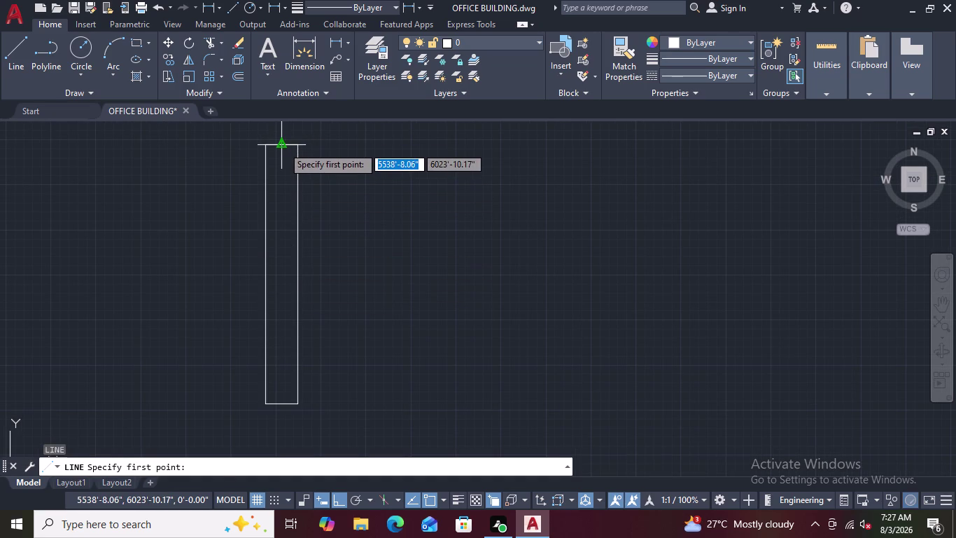
click(283, 147)
scroll(up, 3)
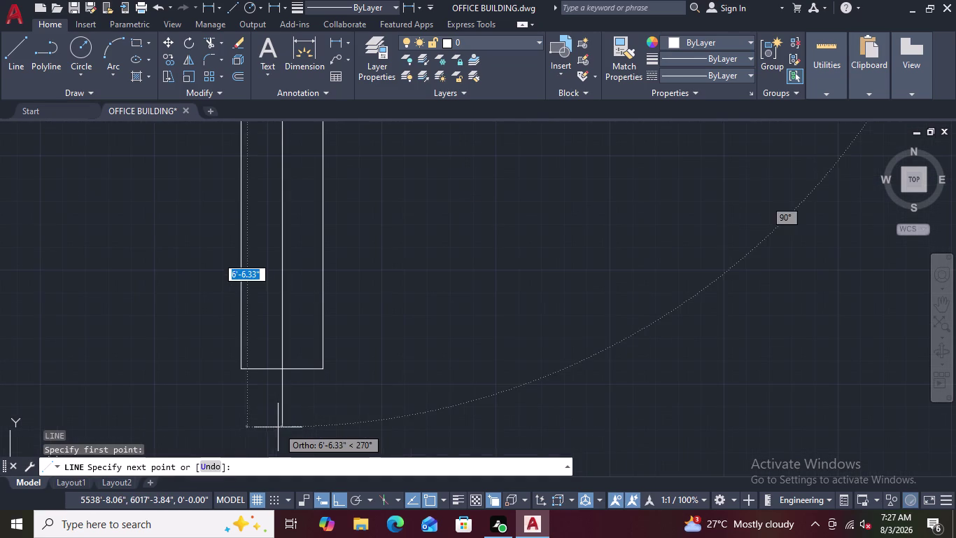
click(279, 368)
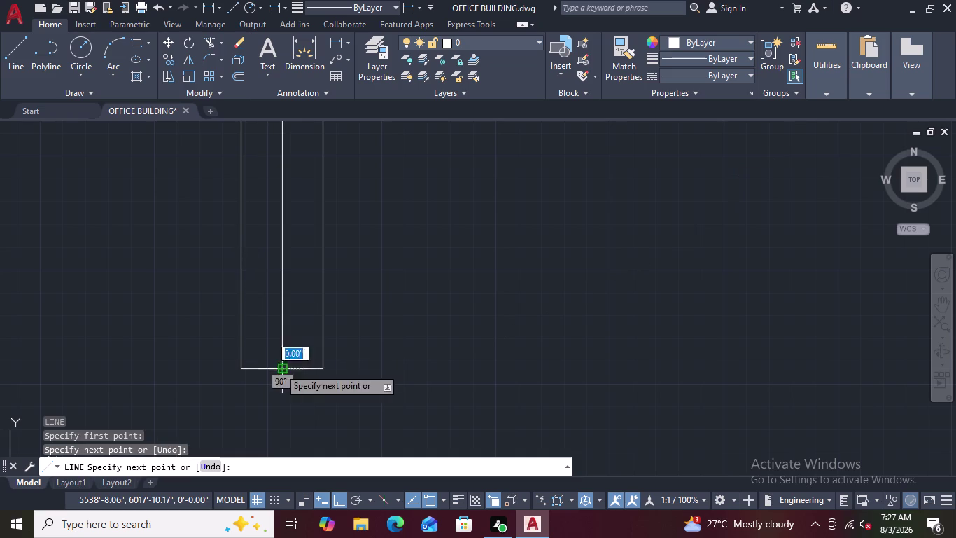
key(Escape)
key(o)
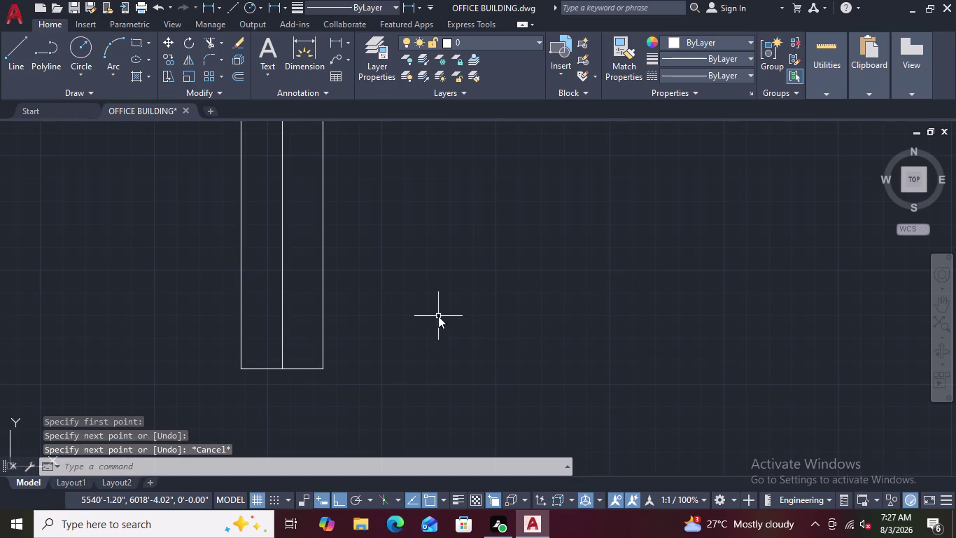
key(Return)
Offset the centre line 0.9 inch to each side.
text(0)
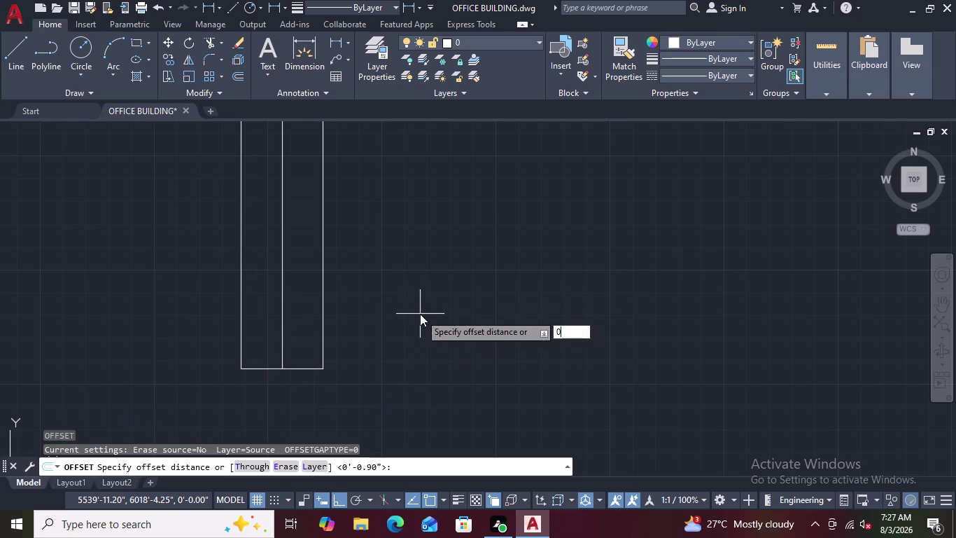
text(.9)
key(Return)
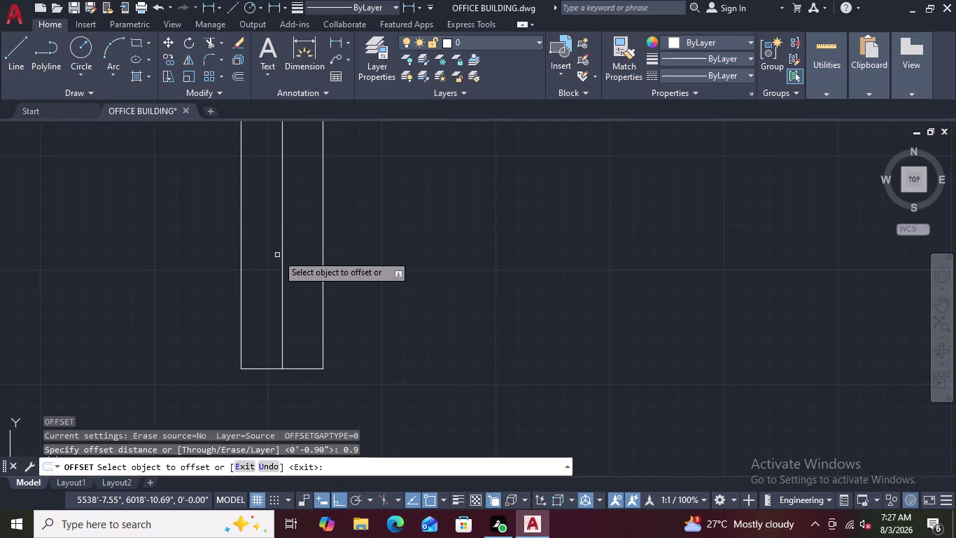
click(283, 244)
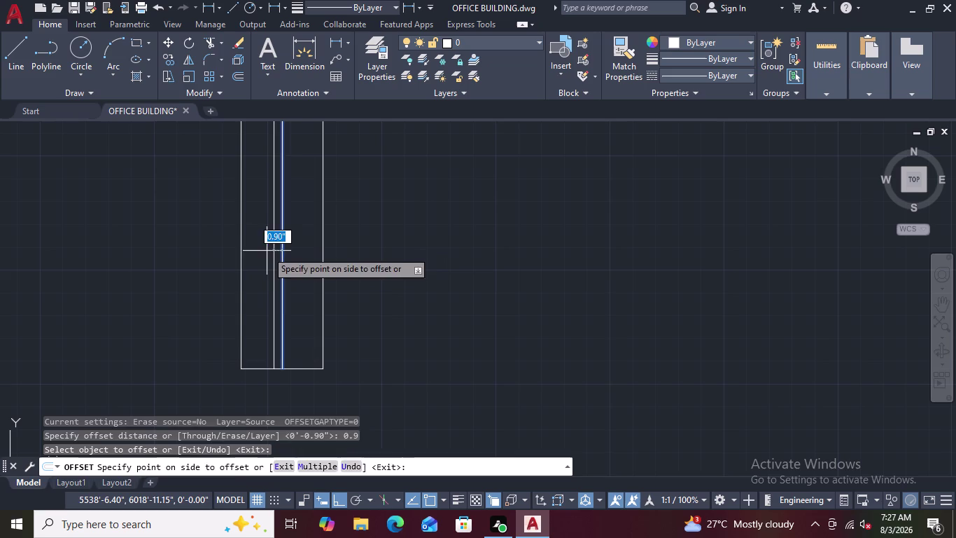
click(267, 251)
click(282, 246)
click(294, 244)
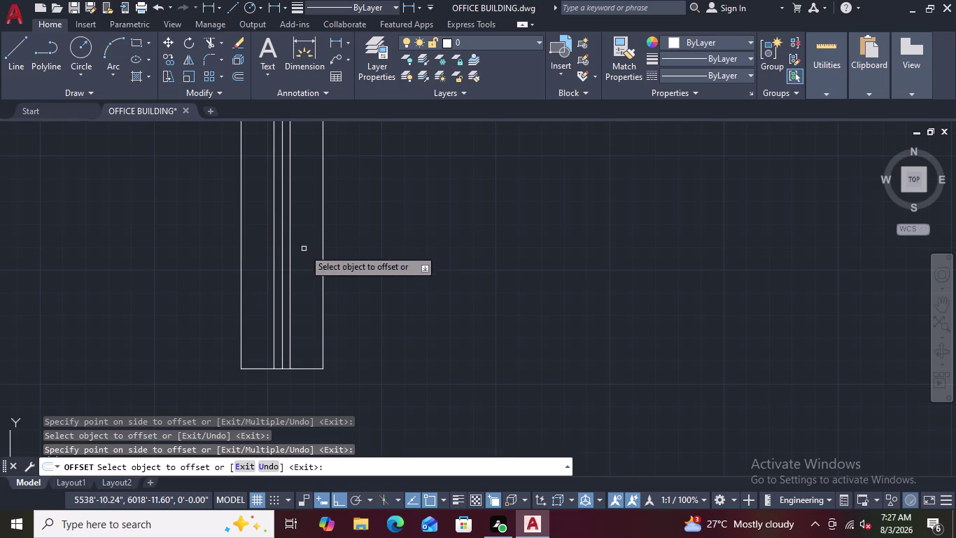
scroll(down, 3)
key(Escape)
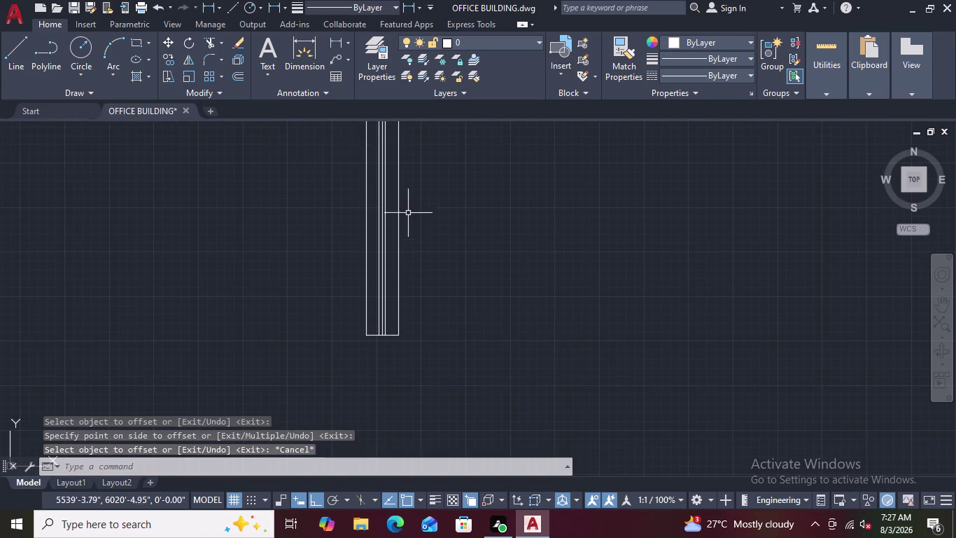
Delete the original centre line.
scroll(down, 3)
scroll(up, 3)
scroll(up, 3)
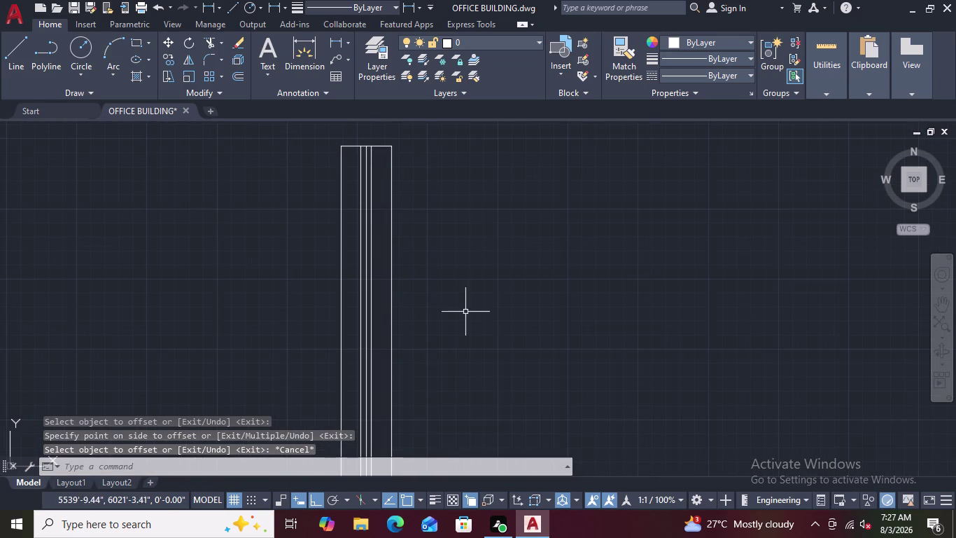
scroll(up, 3)
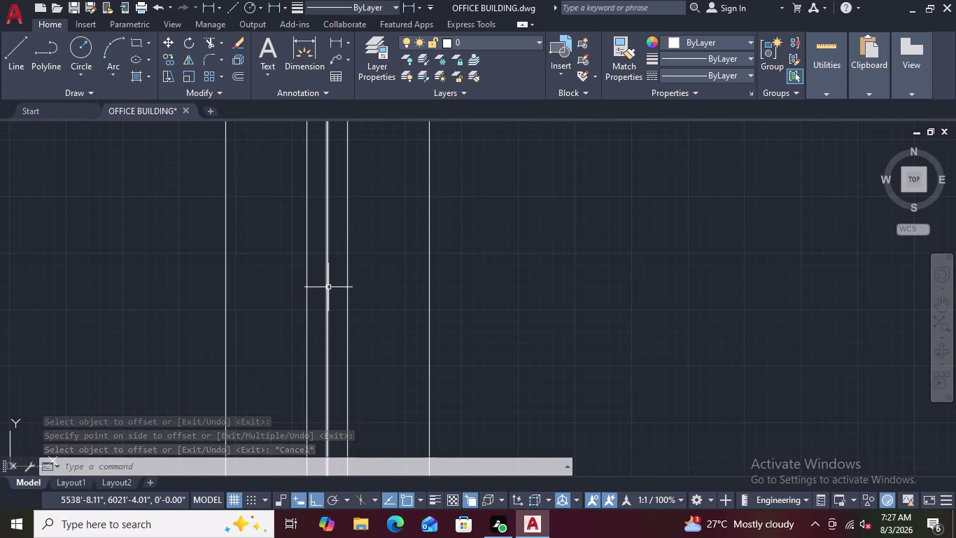
click(328, 287)
key(Delete)
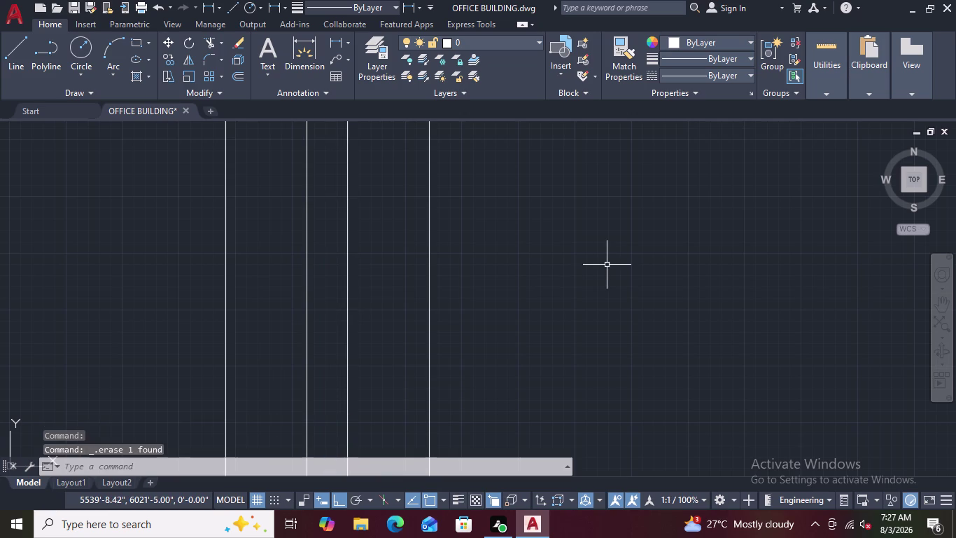
Crossing-select the panel's four lines at its top end.
scroll(down, 3)
scroll(down, 3)
scroll(up, 3)
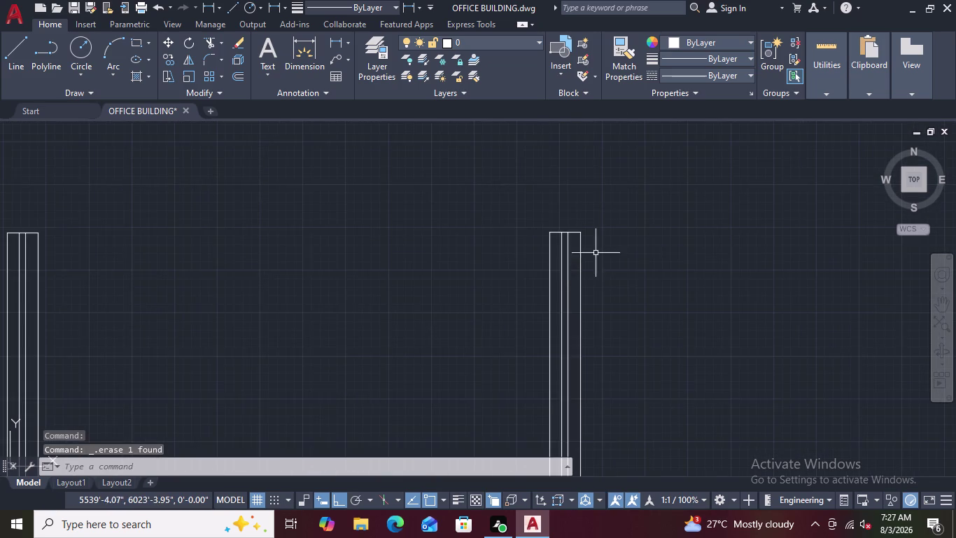
scroll(down, 3)
middle_drag(622, 259, 470, 268)
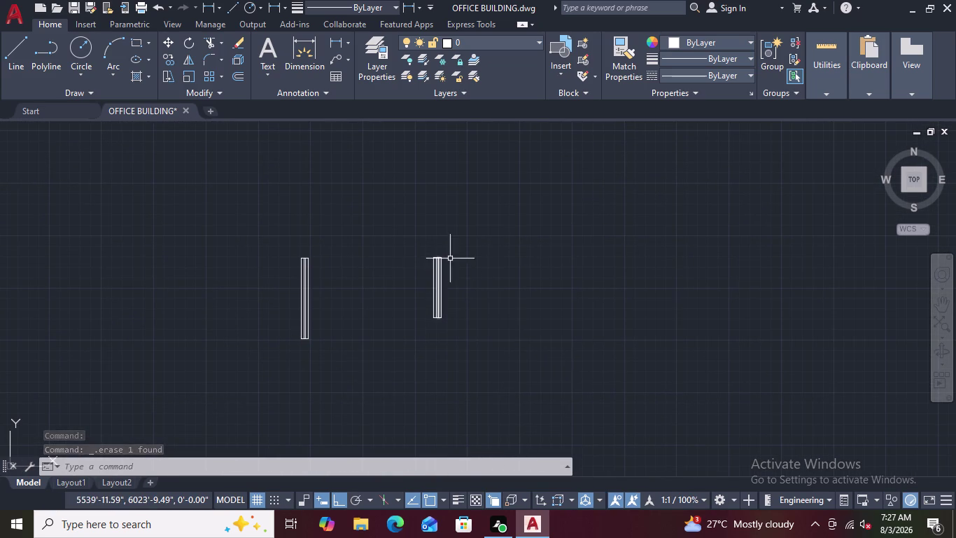
scroll(up, 3)
scroll(up, 3)
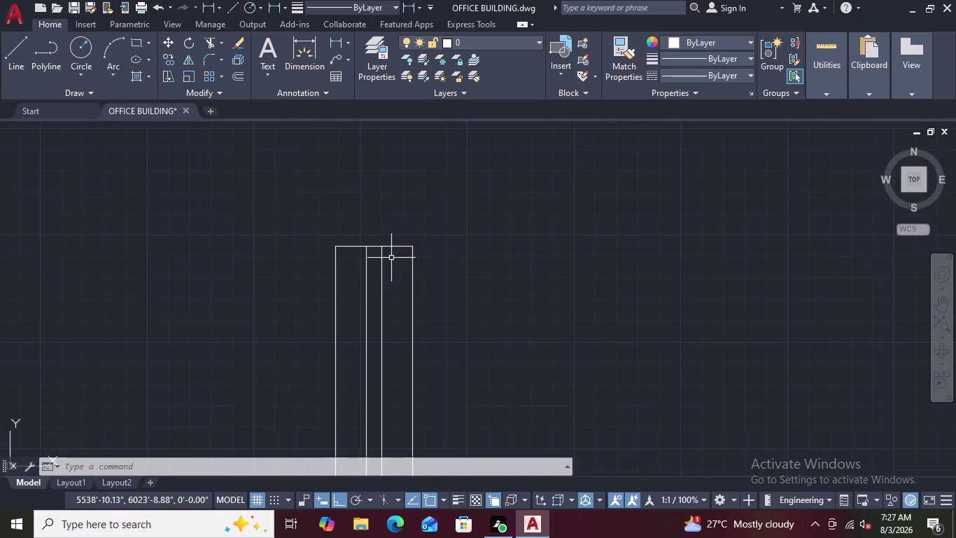
drag(511, 269, 244, 368)
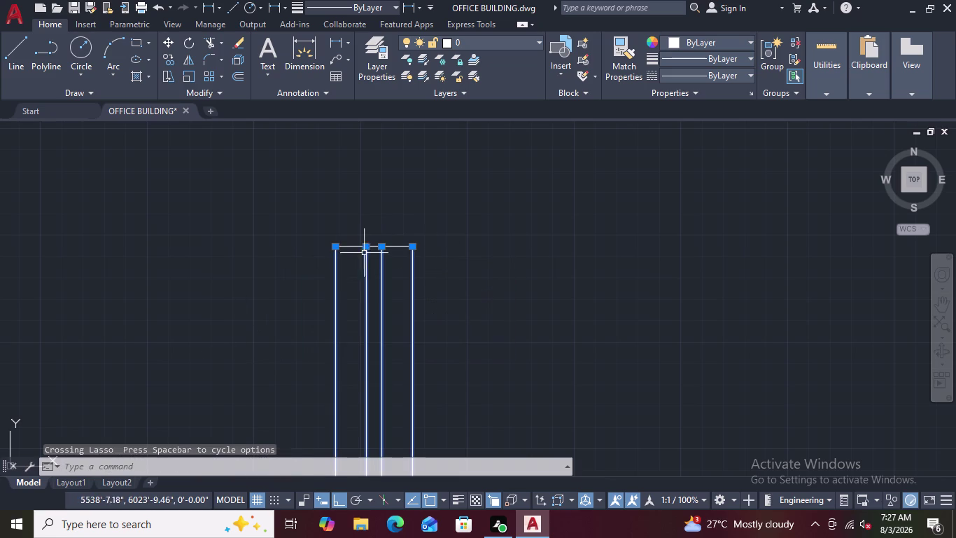
Add the panel's bottom-end edge to the selection.
click(354, 244)
scroll(down, 3)
scroll(down, 3)
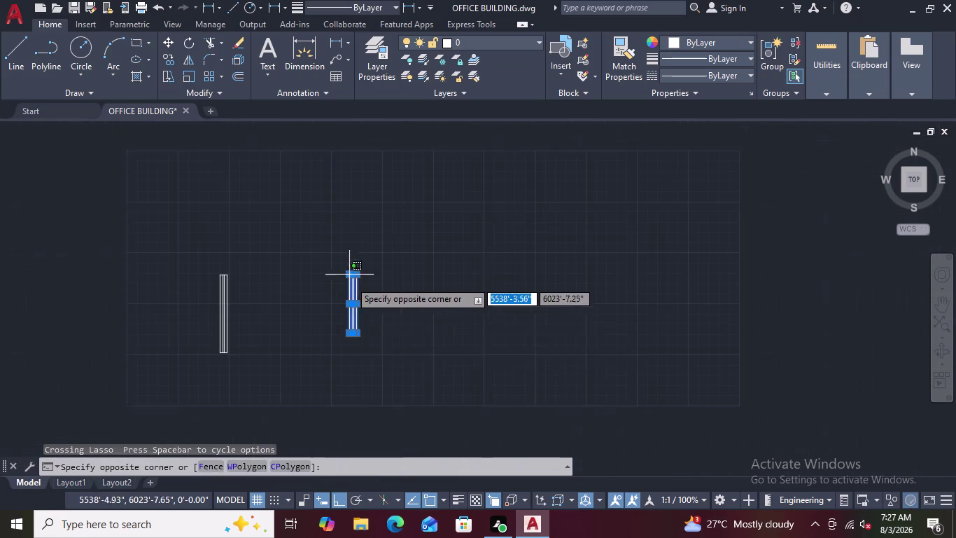
middle_drag(376, 379, 387, 327)
scroll(up, 3)
scroll(up, 3)
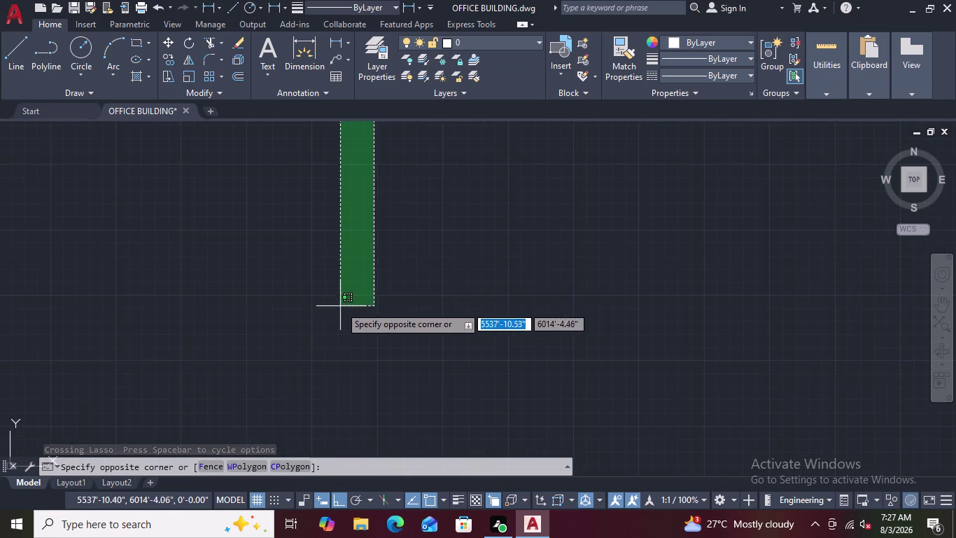
scroll(up, 3)
scroll(down, 3)
scroll(up, 3)
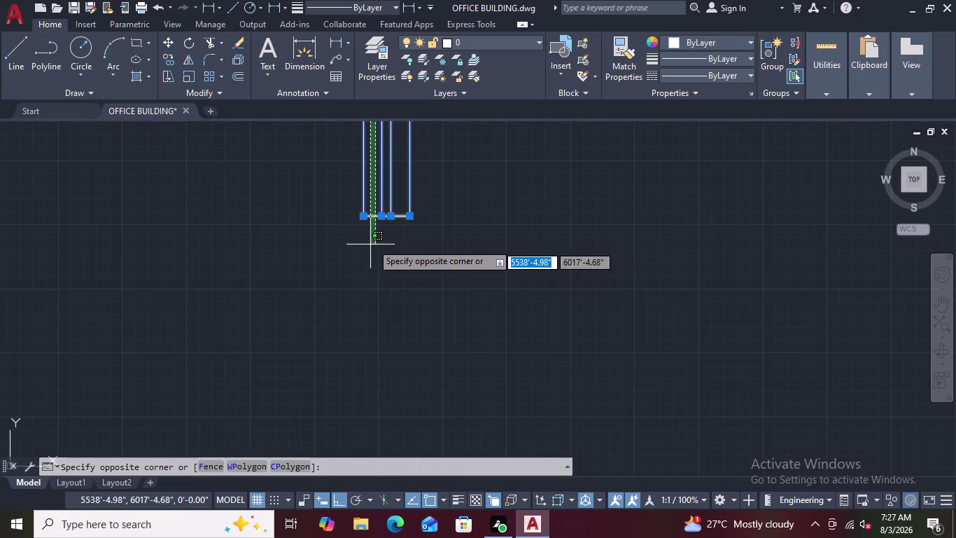
scroll(up, 3)
click(357, 204)
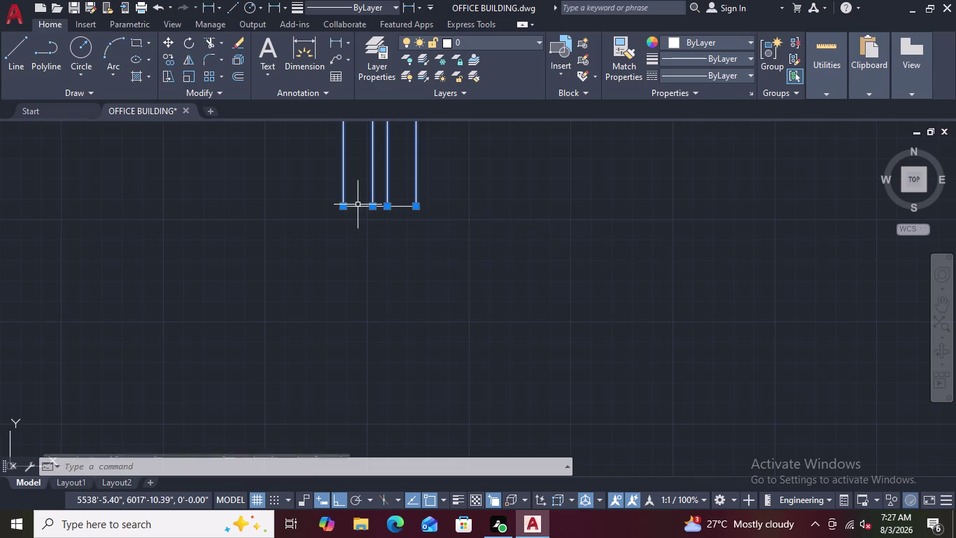
click(358, 209)
click(359, 204)
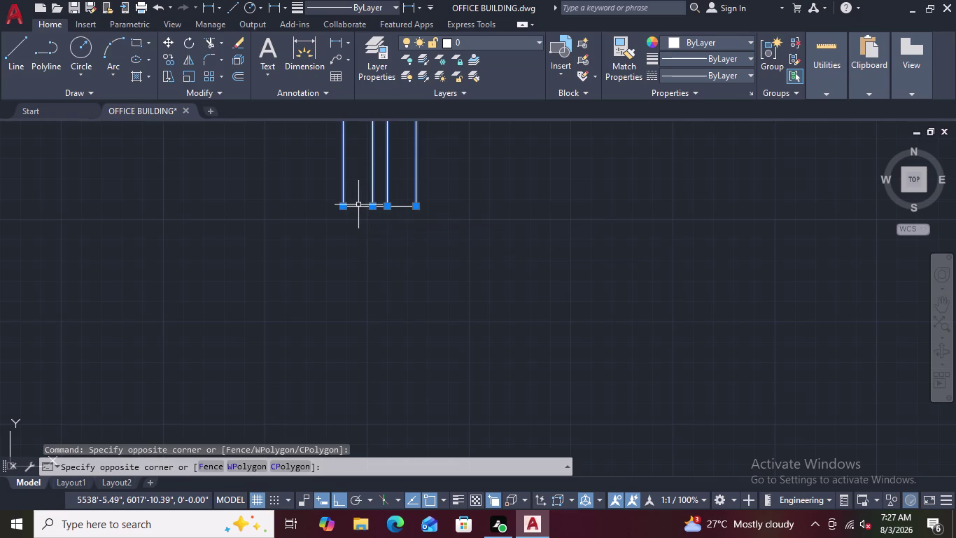
click(360, 206)
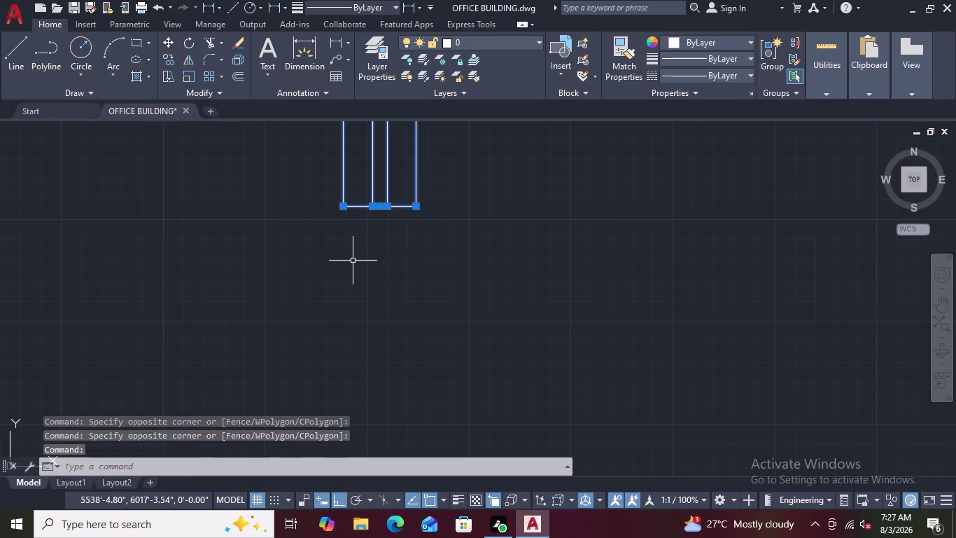
Join the selected edges of the 6-foot panel into one polyline with J.
text(J)
key(space)
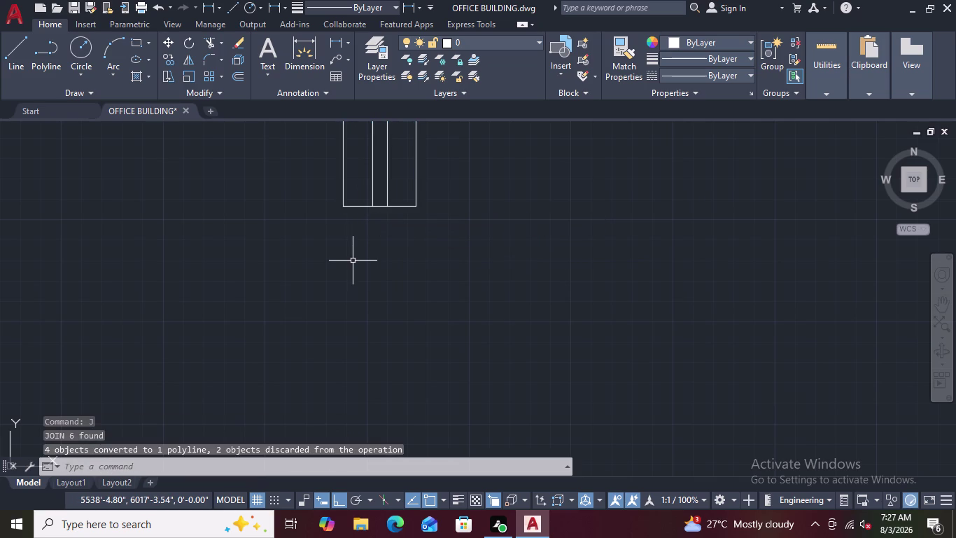
scroll(down, 3)
scroll(down, 3)
scroll(up, 3)
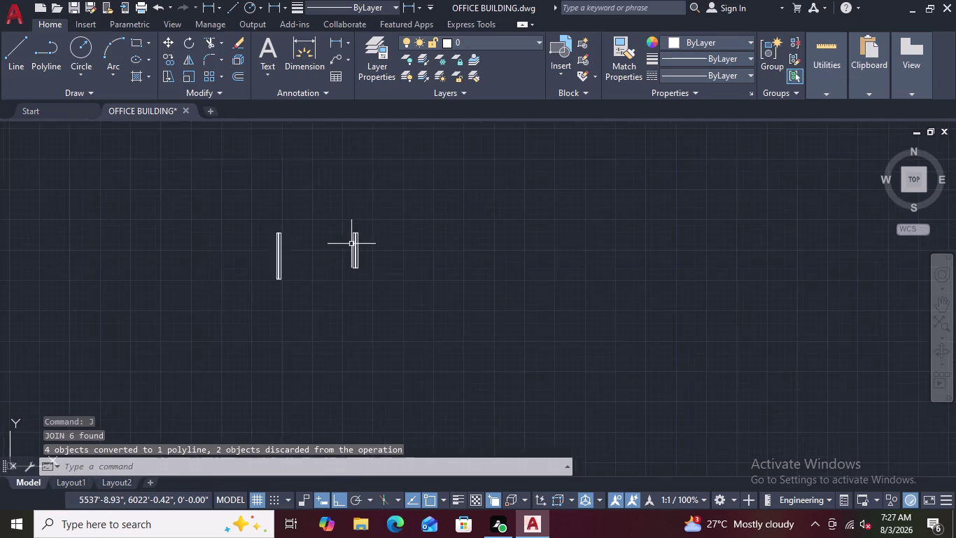
scroll(up, 3)
scroll(up, 3)
Crossing-select the lines of the second panel.
drag(491, 225, 275, 278)
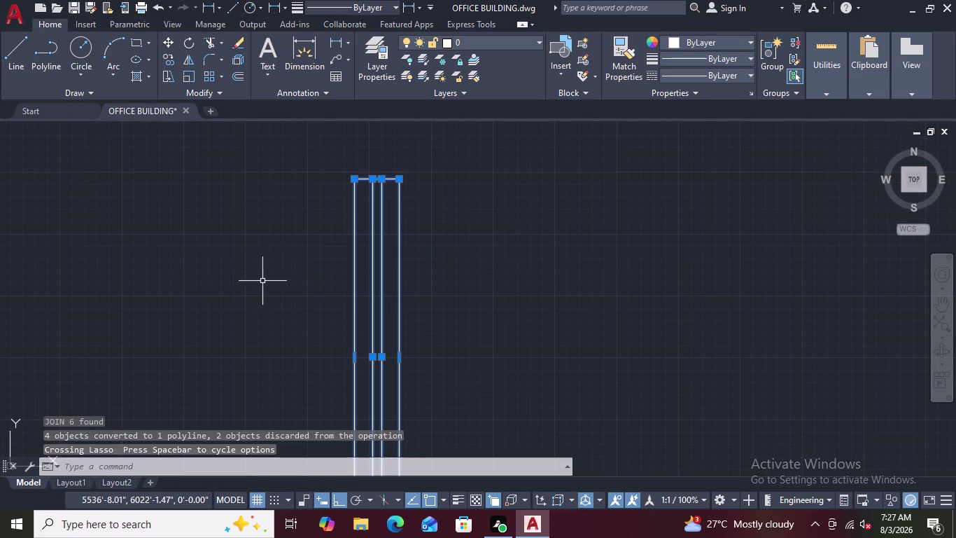
scroll(up, 3)
scroll(down, 3)
scroll(down, 3)
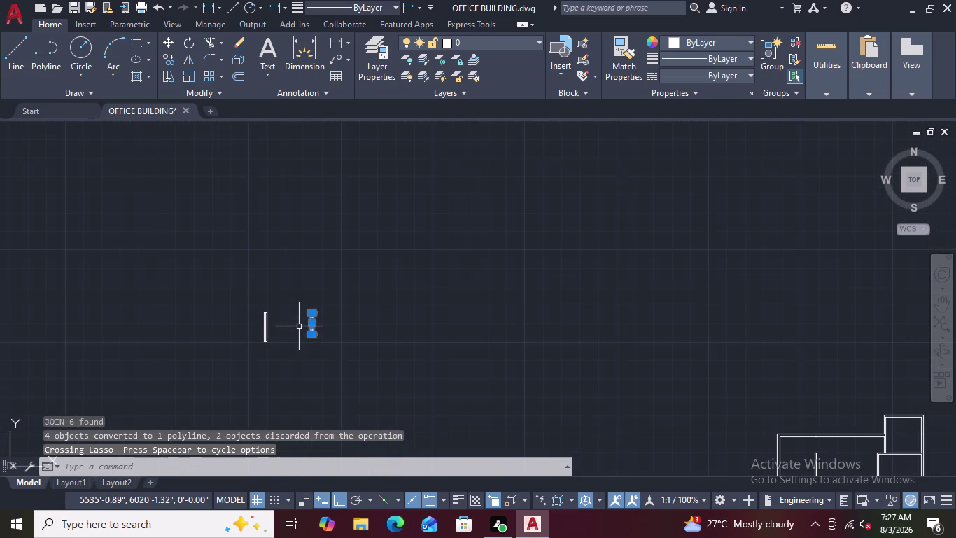
right_click(371, 348)
click(401, 172)
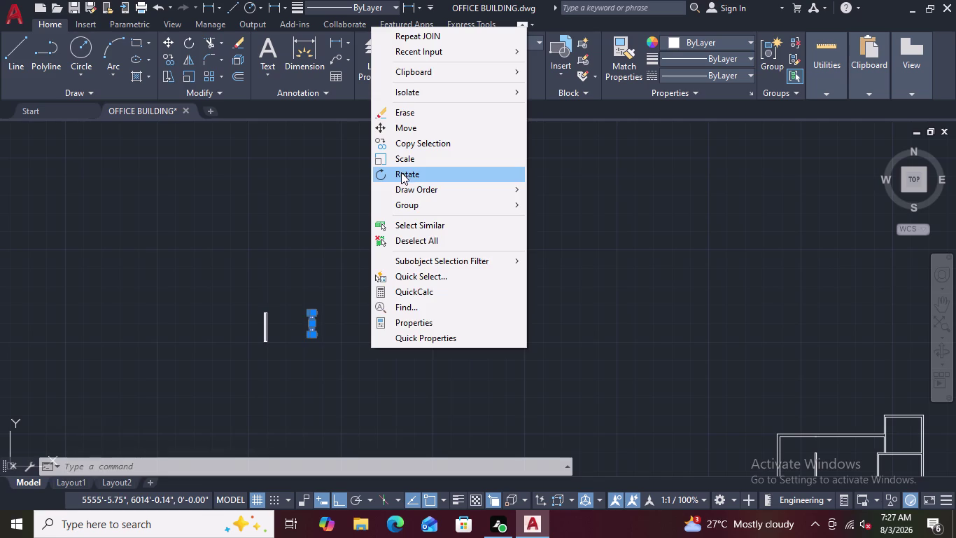
scroll(up, 3)
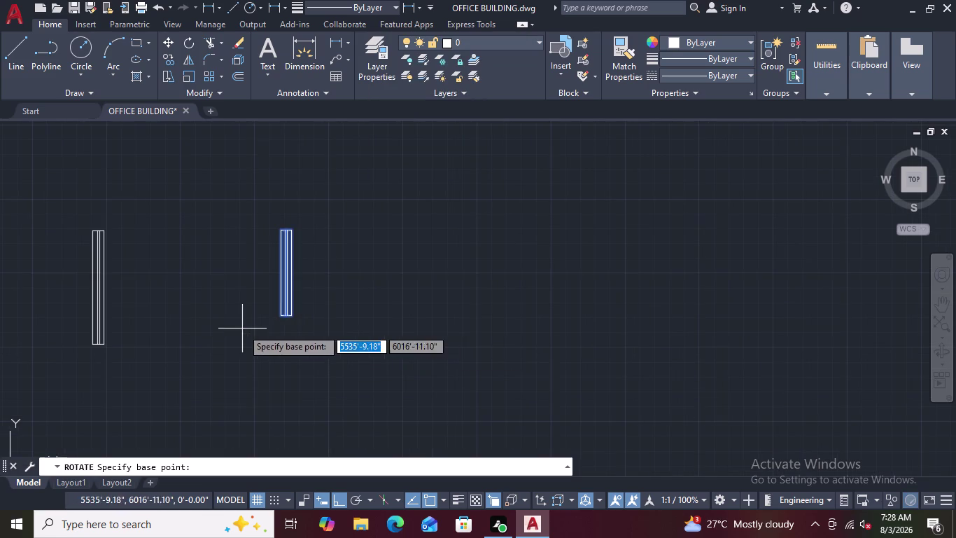
click(290, 319)
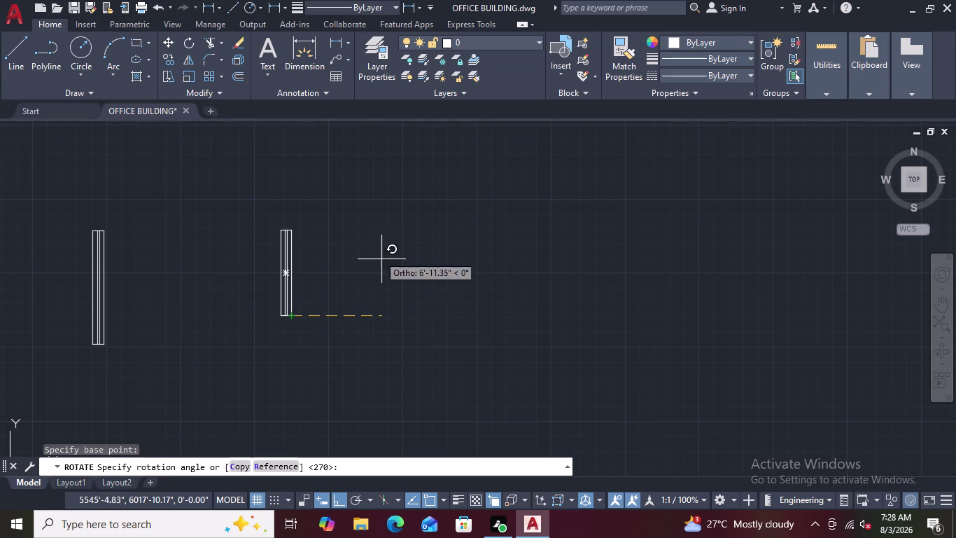
click(294, 192)
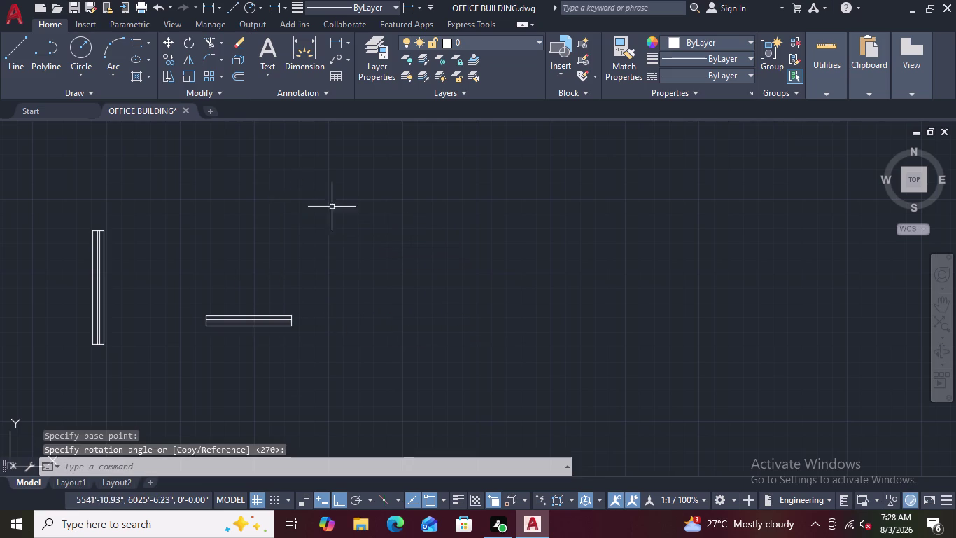
key(Escape)
scroll(down, 3)
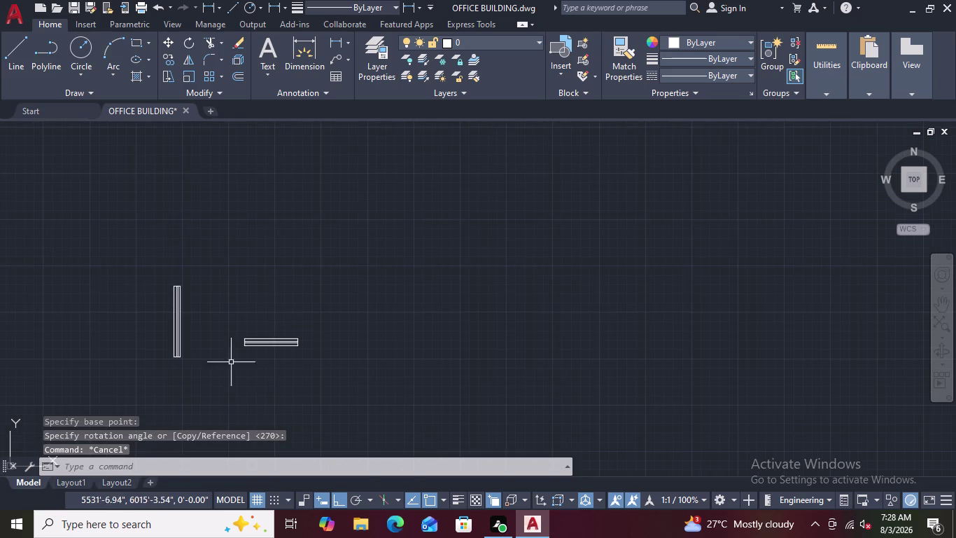
scroll(up, 3)
scroll(down, 3)
key(Escape)
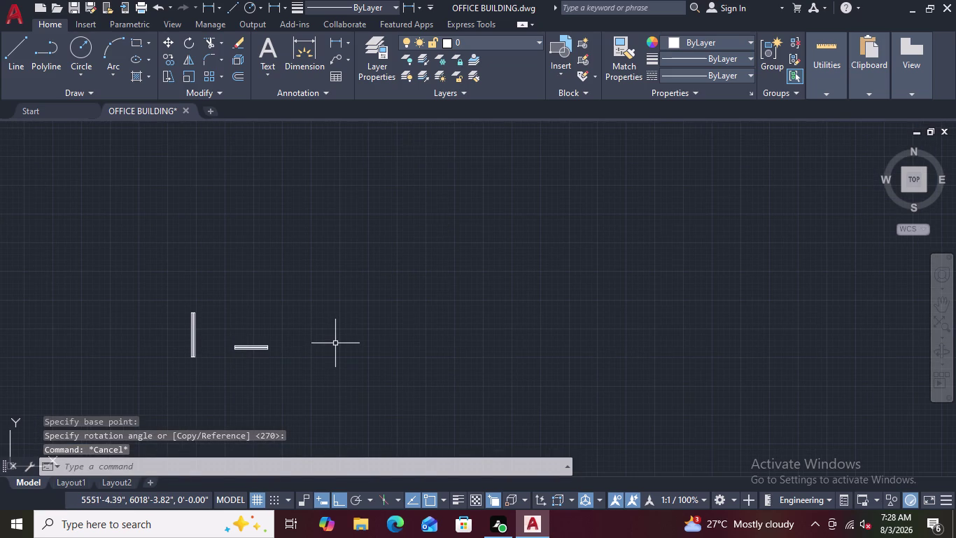
key(Escape)
key(Escape)
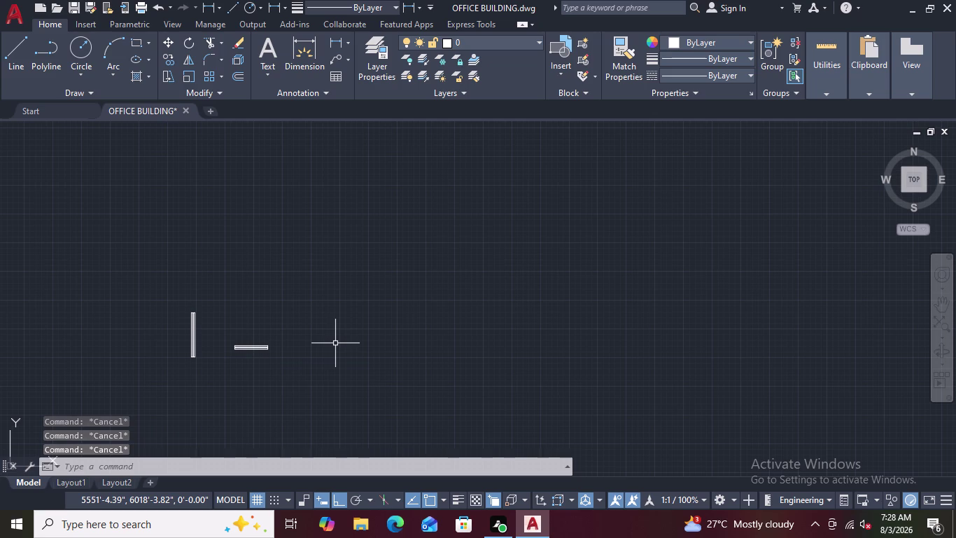
key(Escape)
key(Escape)
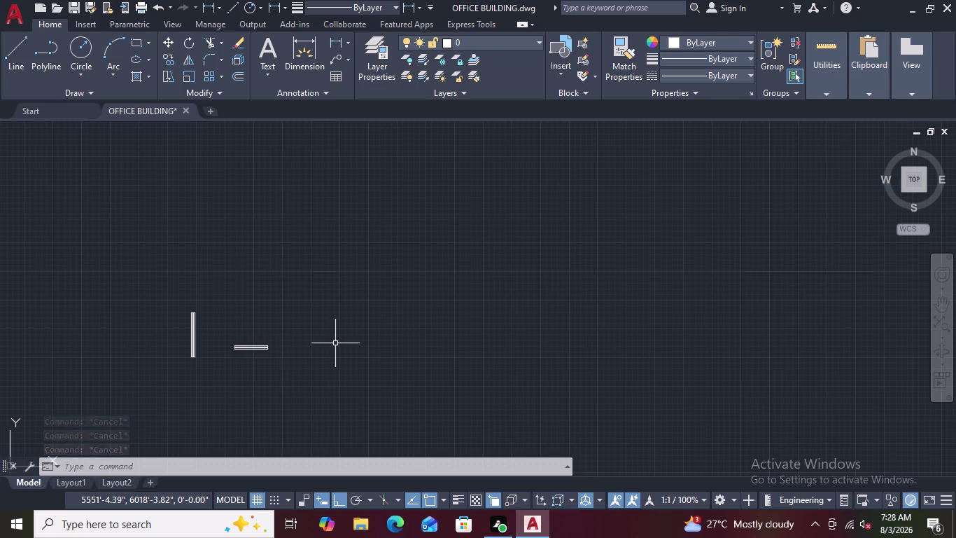
key(Escape)
key(Escape)
key(Escape)
key(Escape)
key(Escape)
key(Escape)
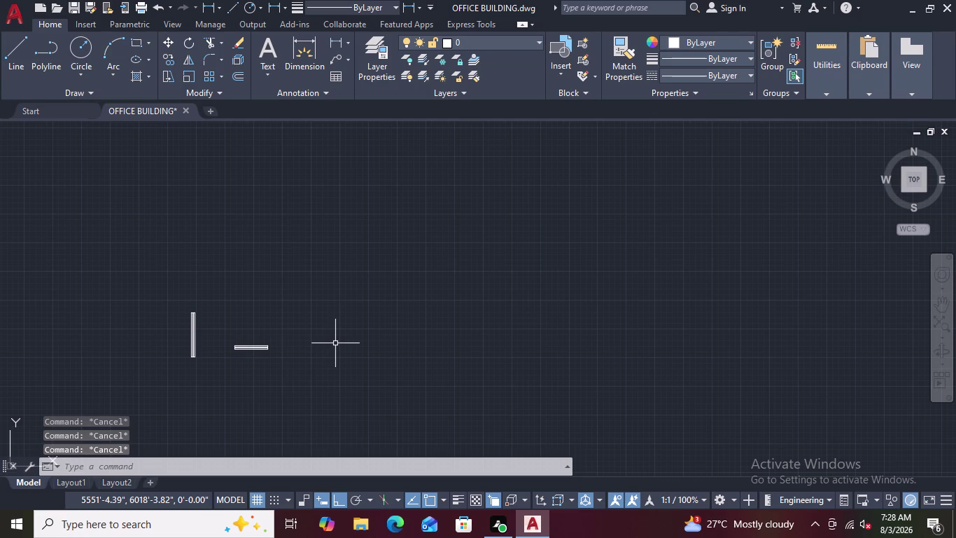
scroll(up, 3)
scroll(up, 3)
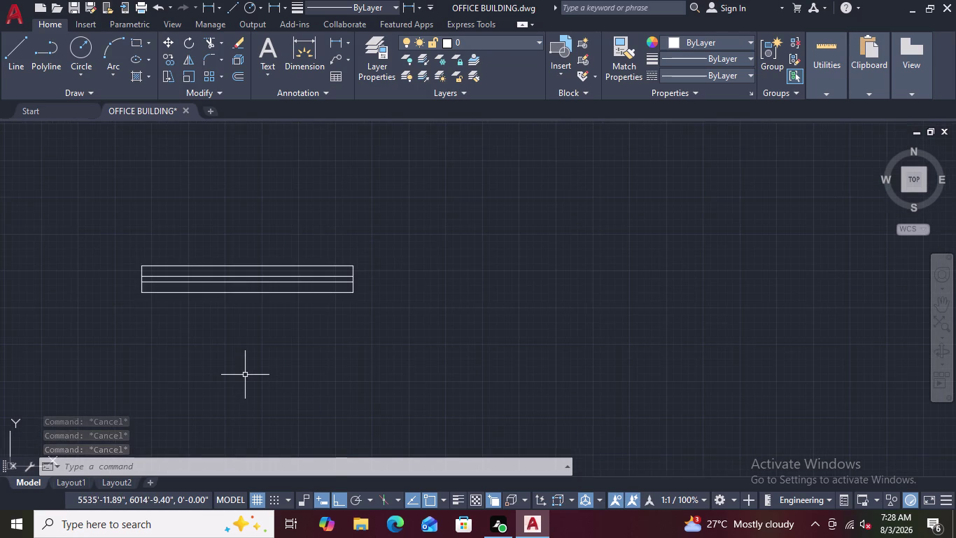
scroll(down, 3)
scroll(up, 3)
scroll(down, 3)
scroll(up, 3)
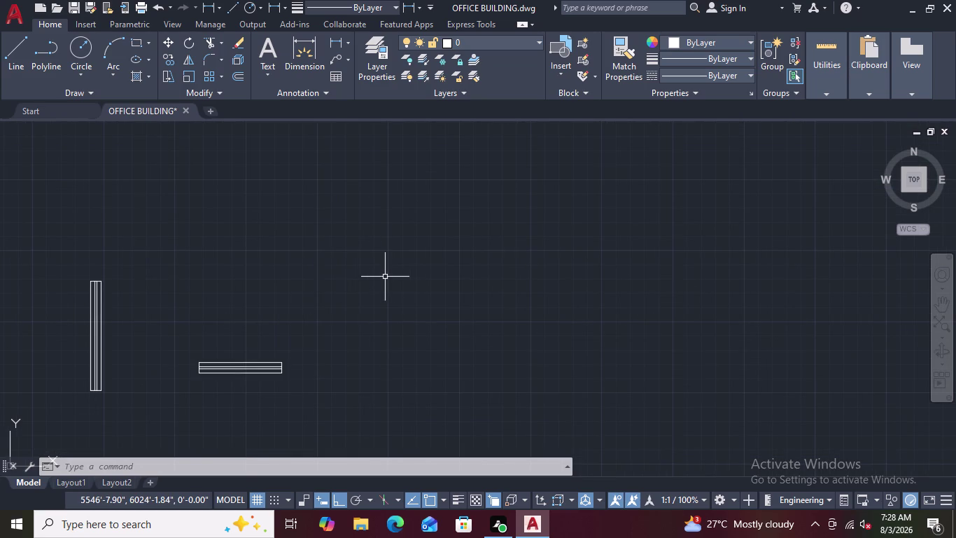
Draw a closed 4' by 9" rectangular outline beside the two window panels.
text(L)
key(space)
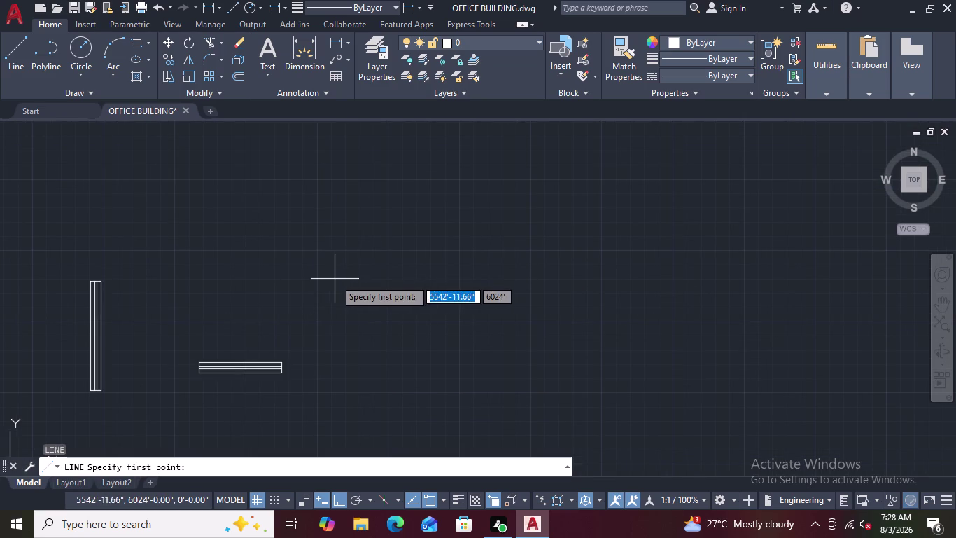
click(261, 277)
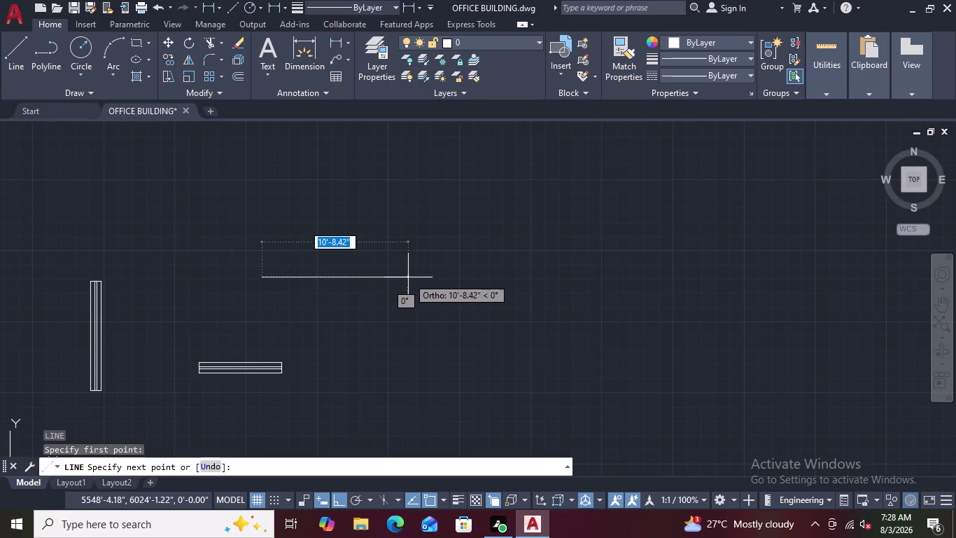
text(4')
key(Return)
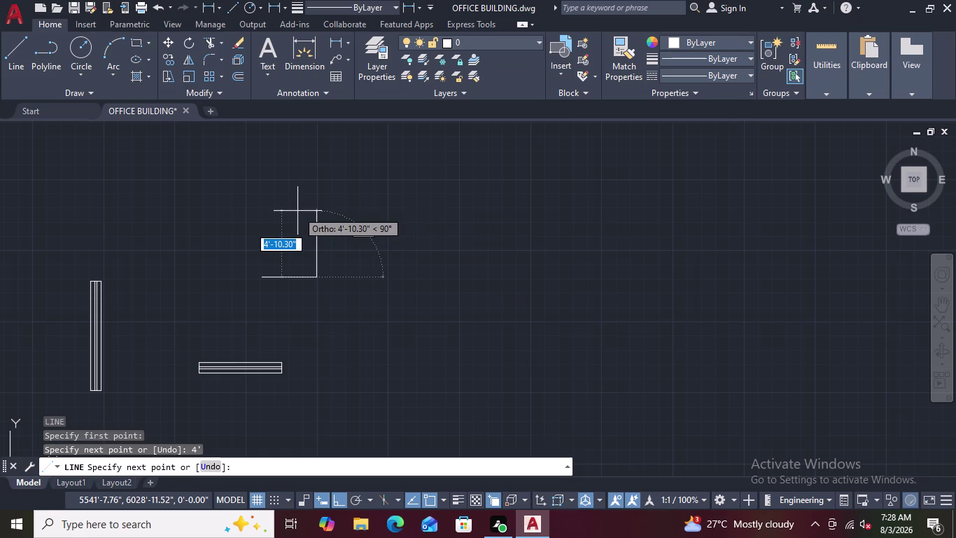
text(9")
key(Return)
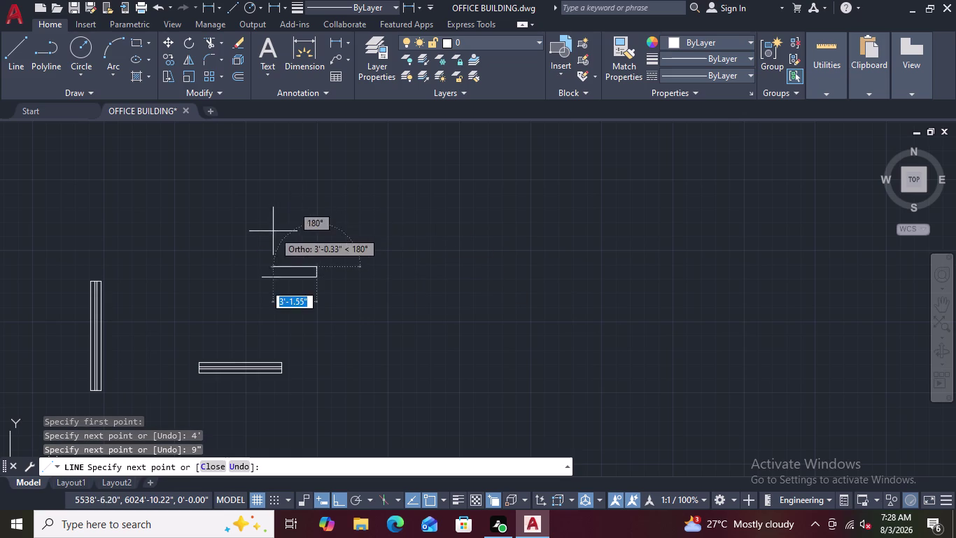
scroll(up, 3)
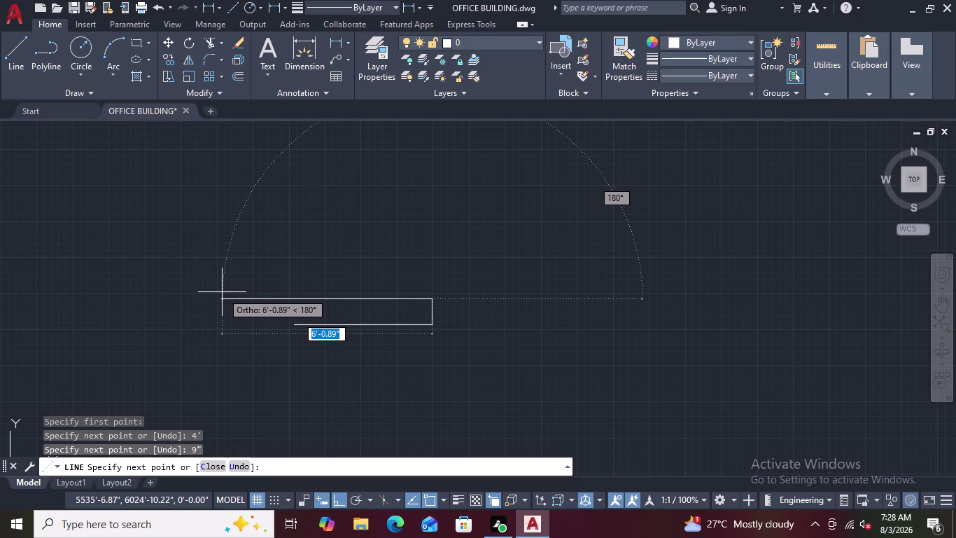
text(4')
key(Return)
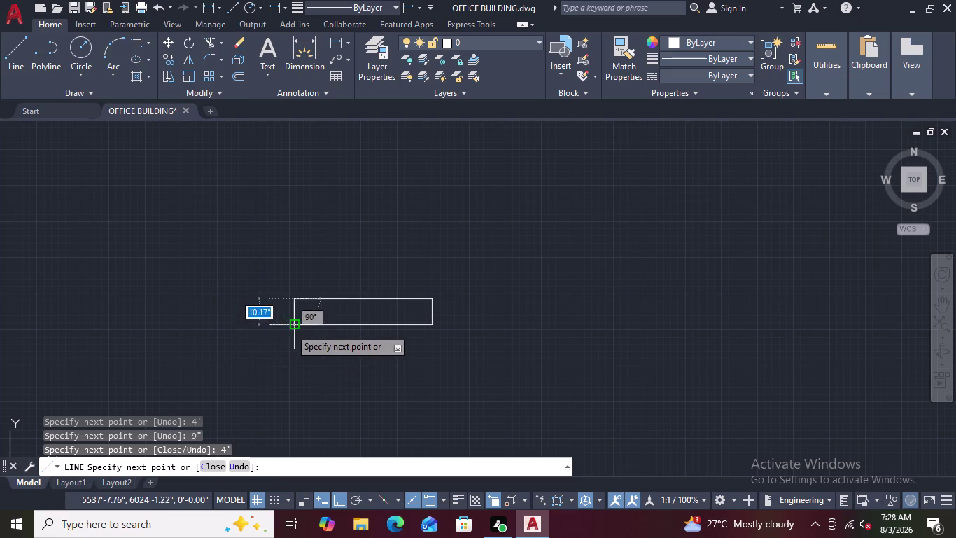
scroll(up, 3)
scroll(up, 3)
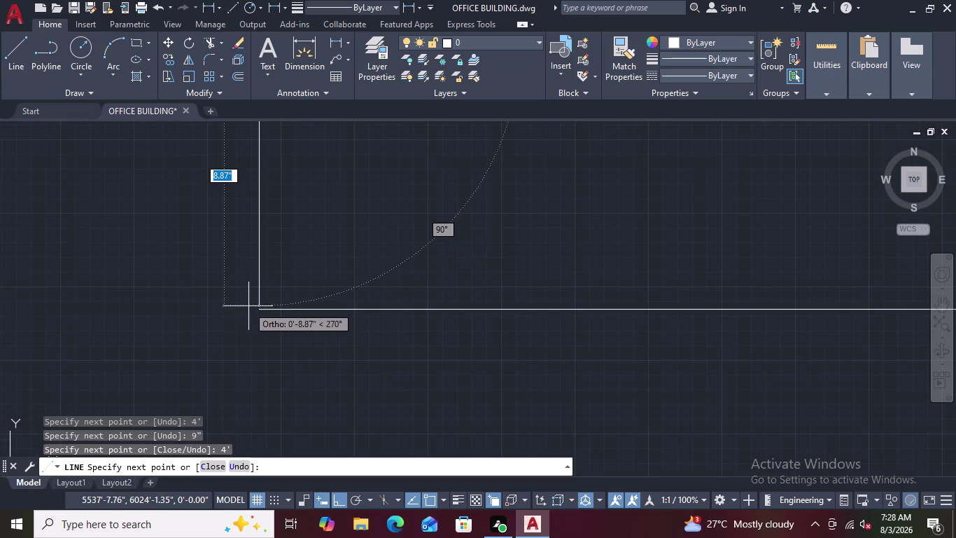
scroll(up, 3)
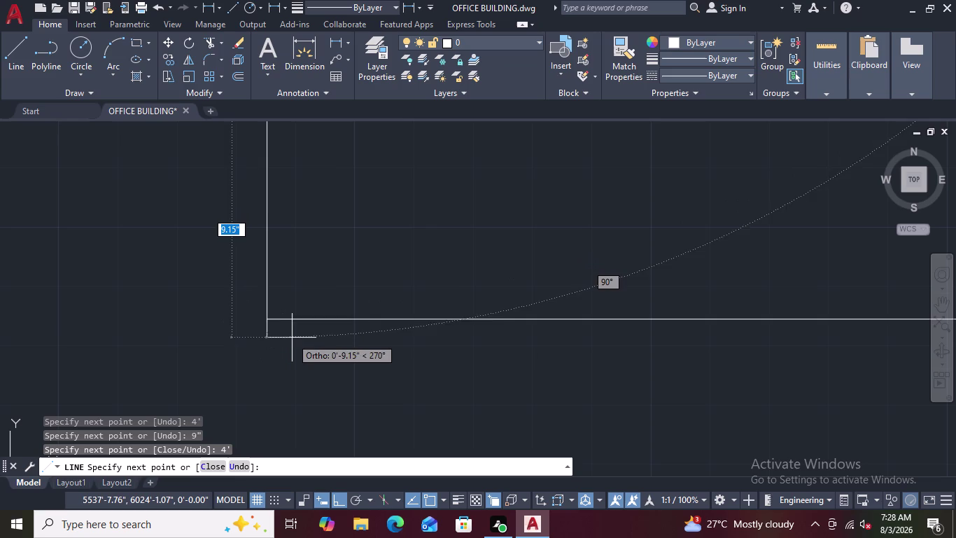
click(266, 319)
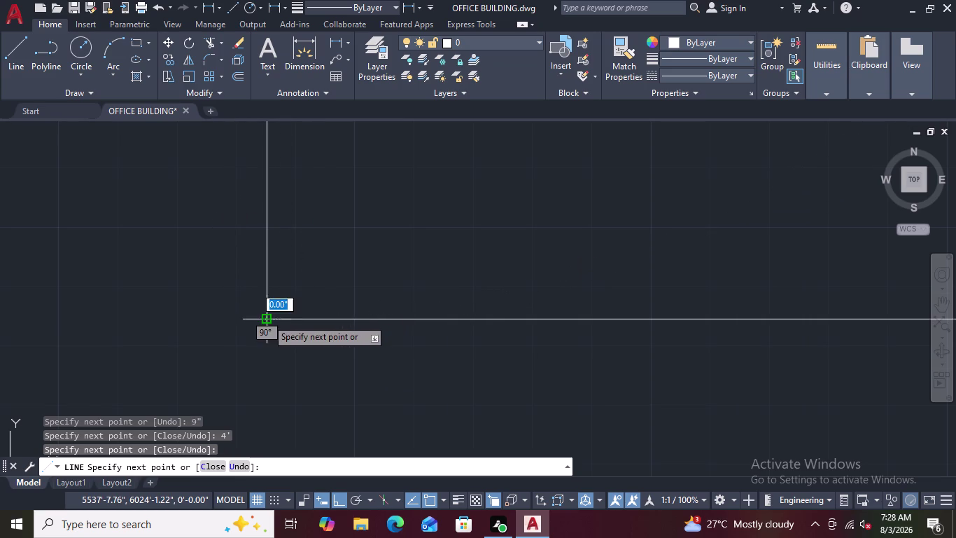
key(Escape)
scroll(down, 3)
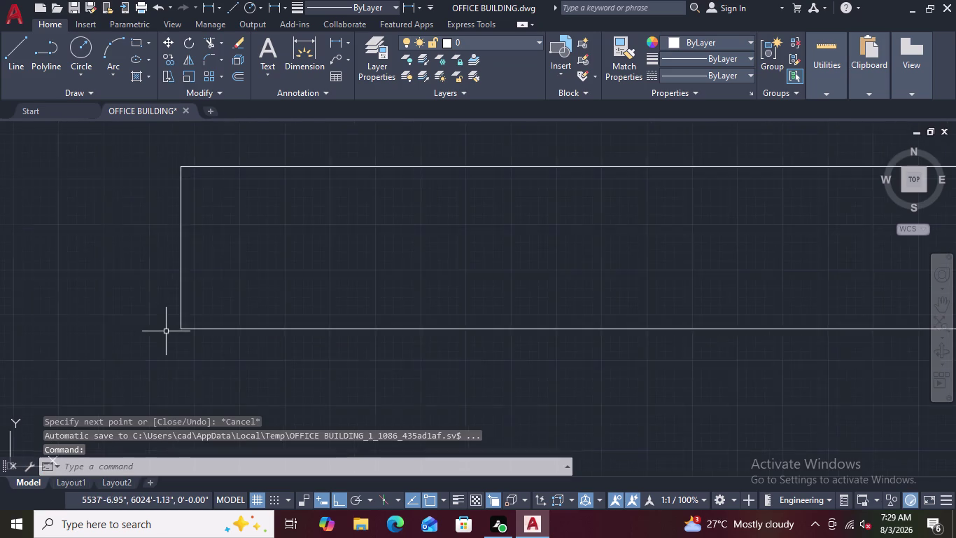
scroll(down, 3)
key(l)
key(Return)
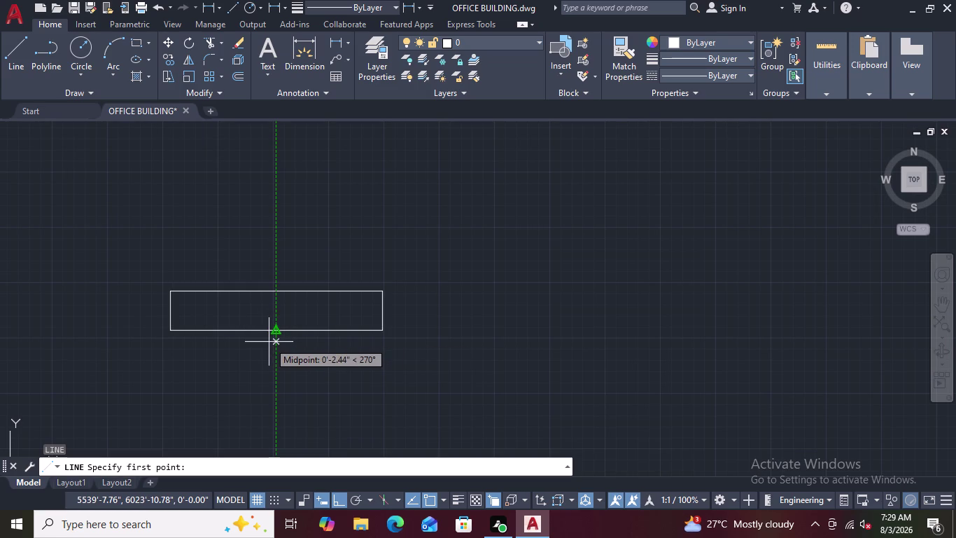
Draw a centre line across the 4' outline between its side midpoints.
click(166, 312)
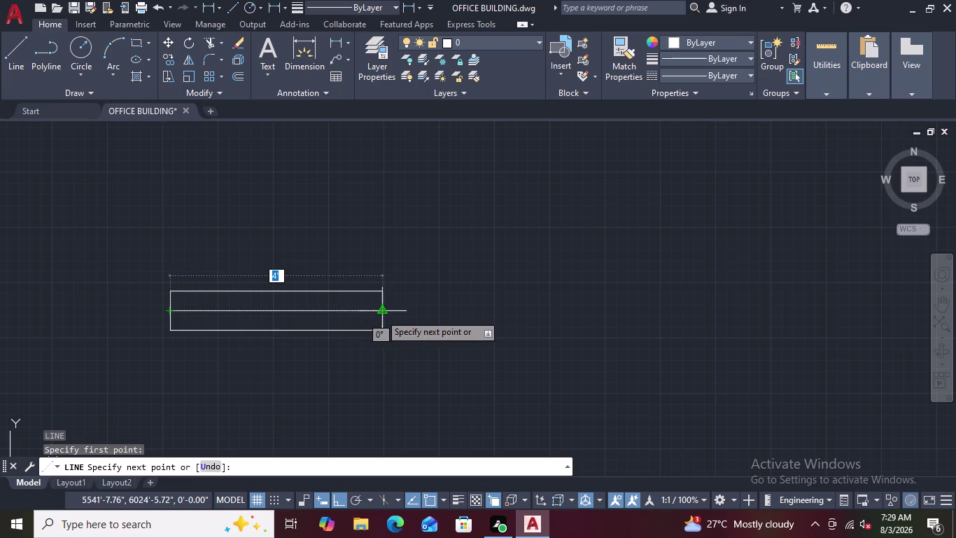
click(379, 313)
key(Escape)
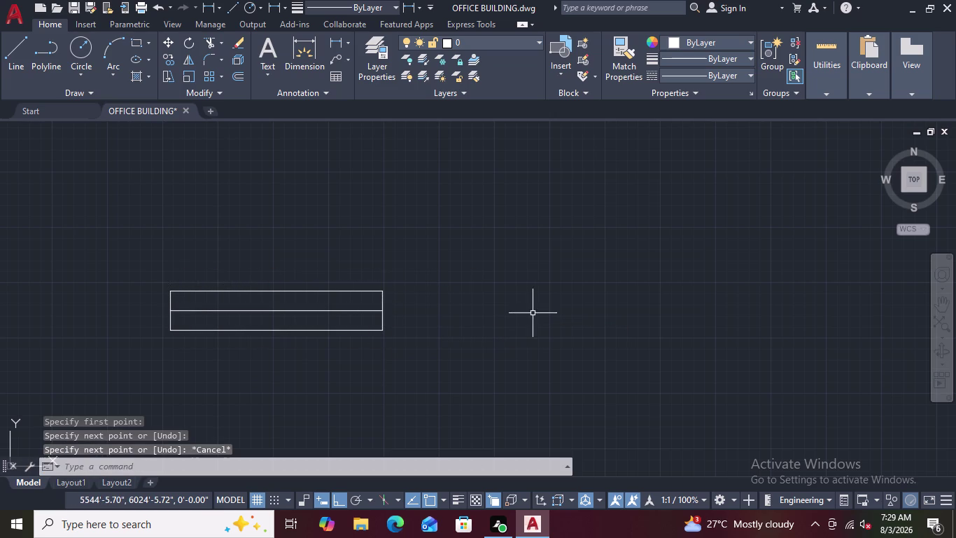
Offset the centre line 0.9 above and below to make two parallel inner lines.
key(o)
key(Return)
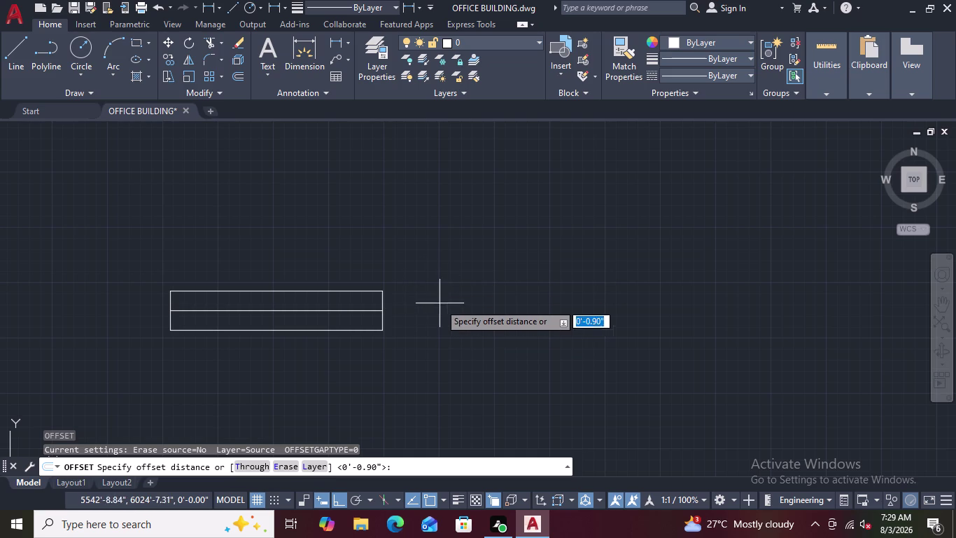
text(0.9)
key(Return)
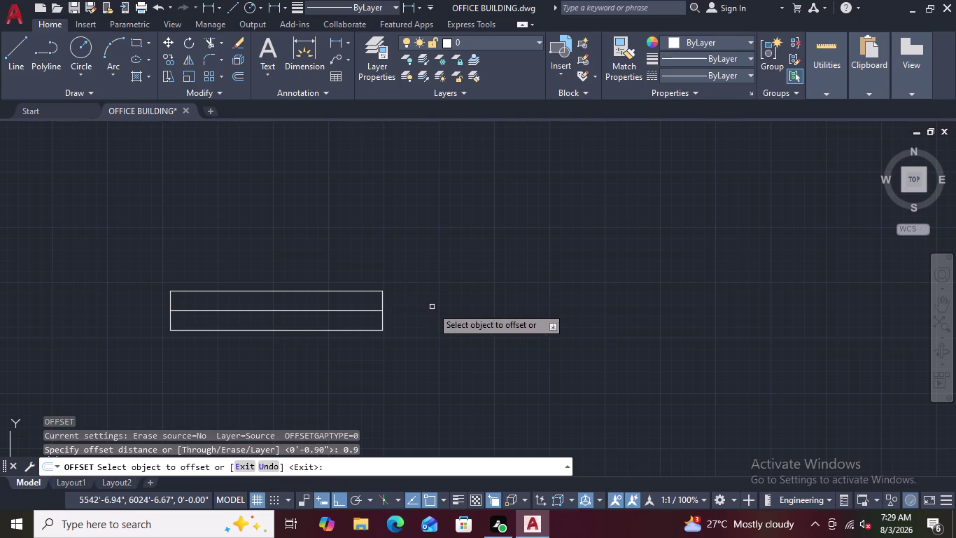
click(287, 311)
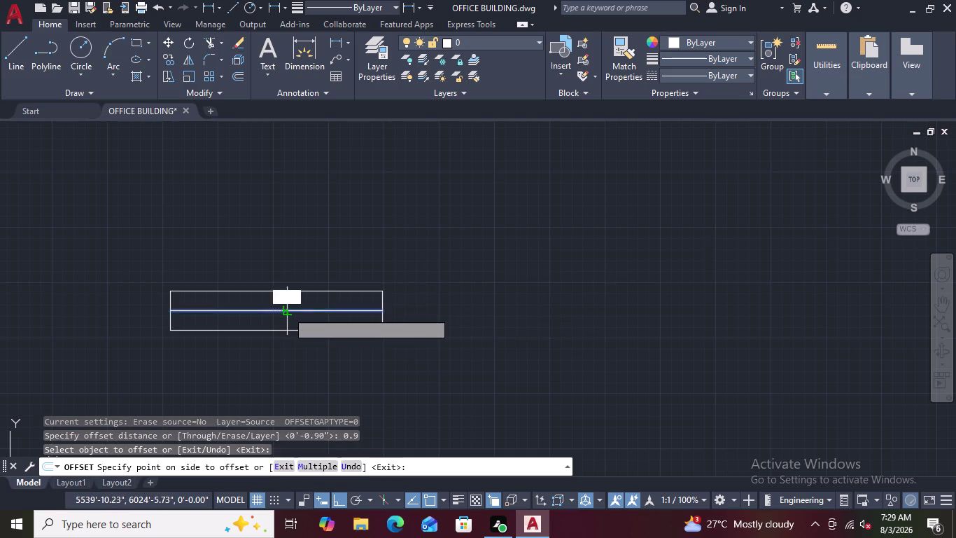
click(283, 301)
scroll(up, 3)
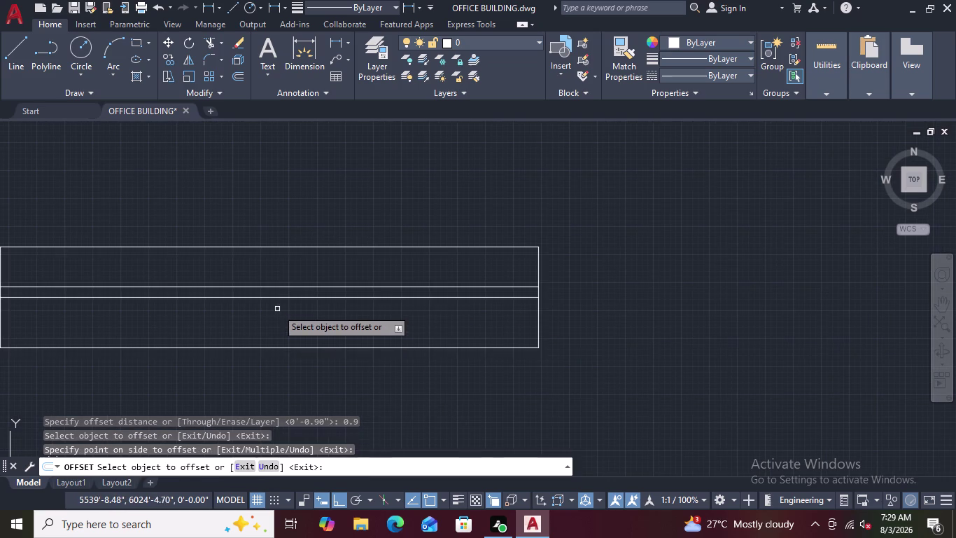
click(277, 298)
click(275, 317)
scroll(down, 3)
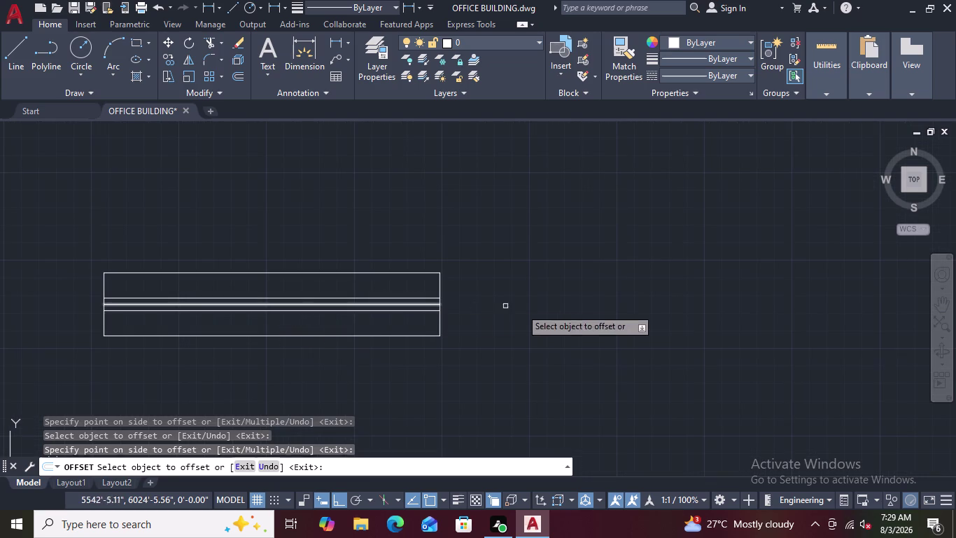
key(Escape)
Delete the original centre line, then undo to restore it.
scroll(up, 3)
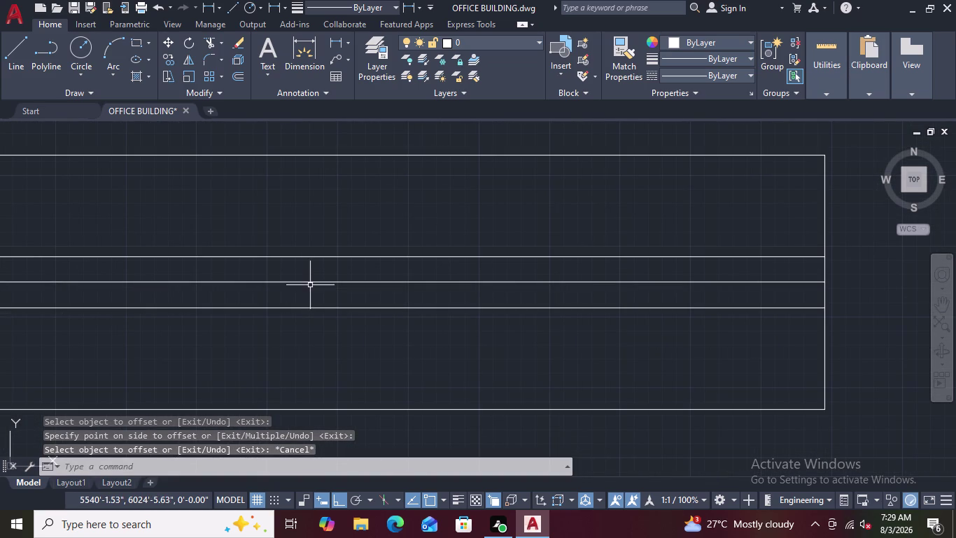
click(312, 281)
key(Delete)
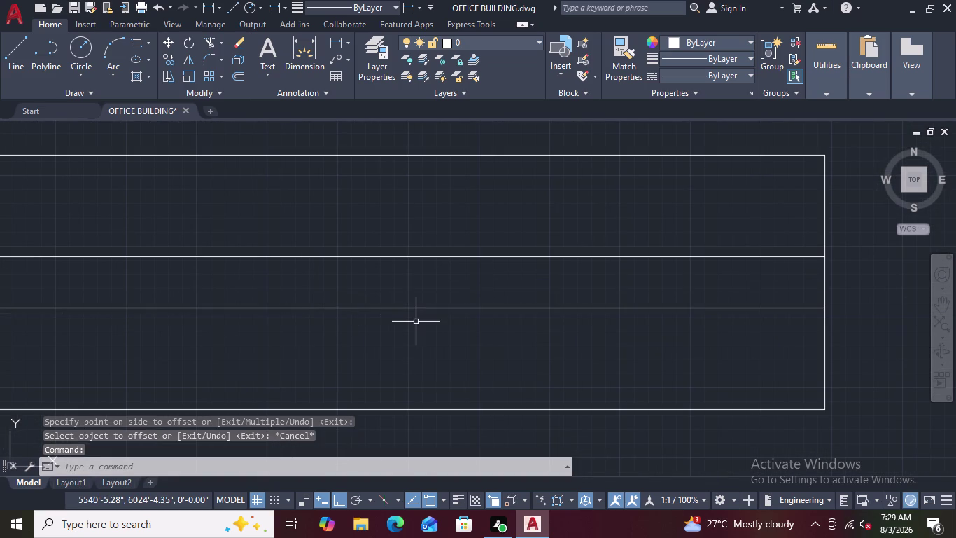
scroll(down, 3)
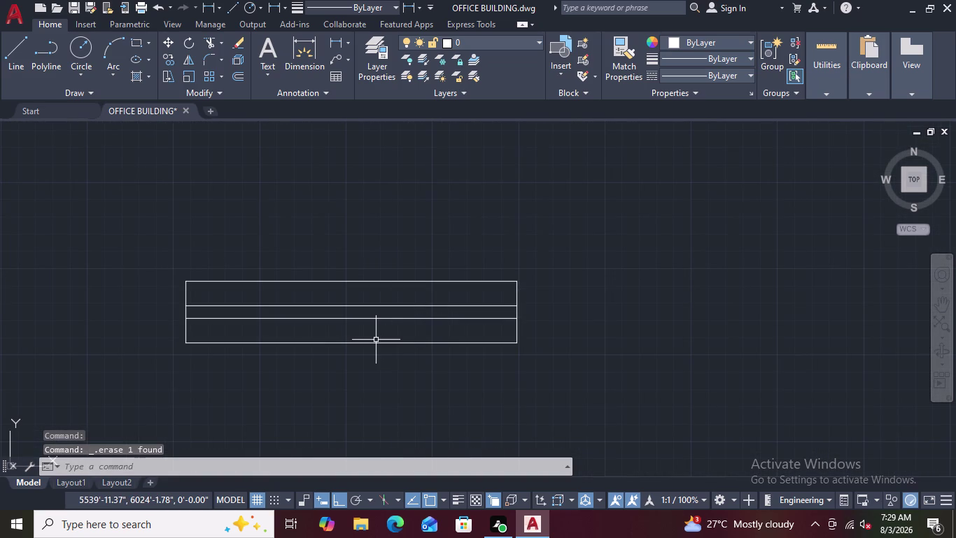
key(ctrl+z)
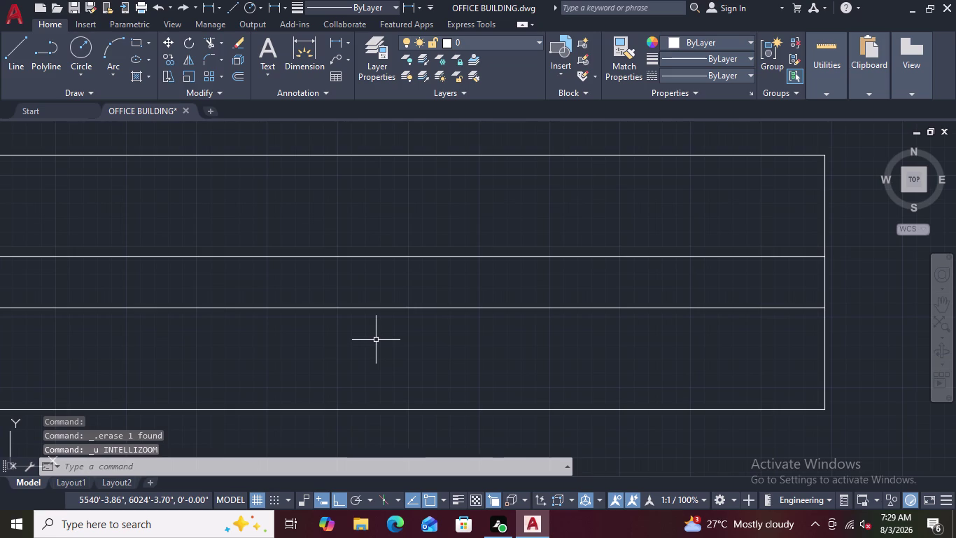
key(ctrl+z)
scroll(up, 3)
scroll(down, 3)
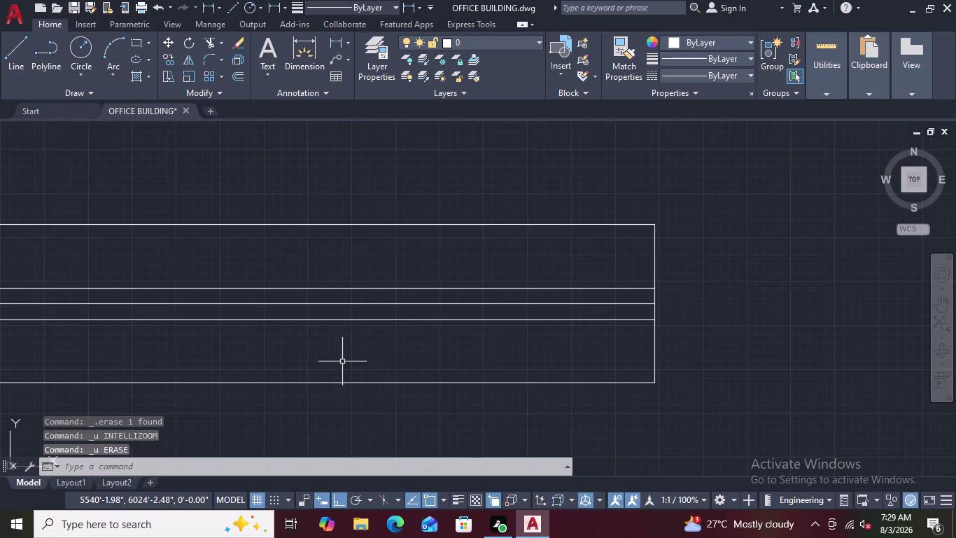
scroll(down, 3)
scroll(up, 3)
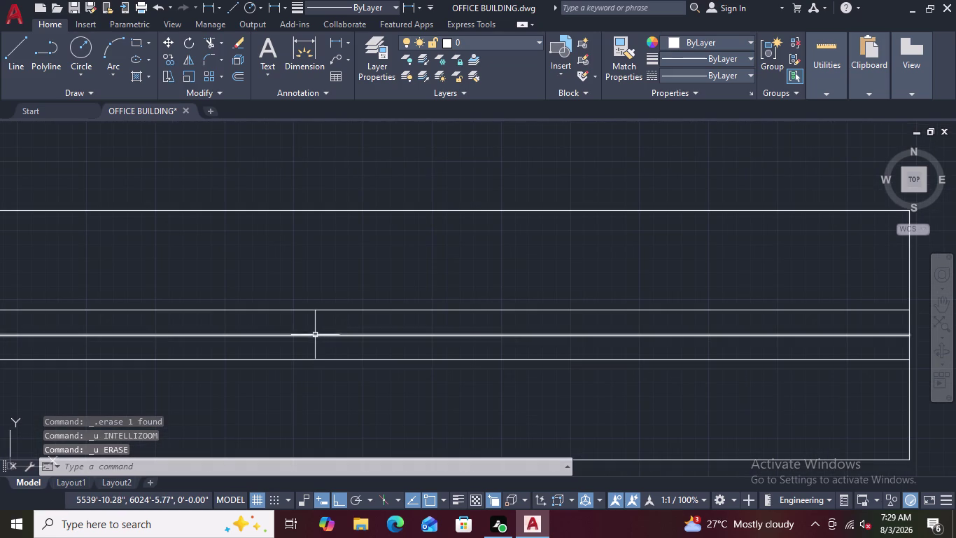
Erase the long stray line crossing the window panel.
click(314, 336)
right_click(313, 336)
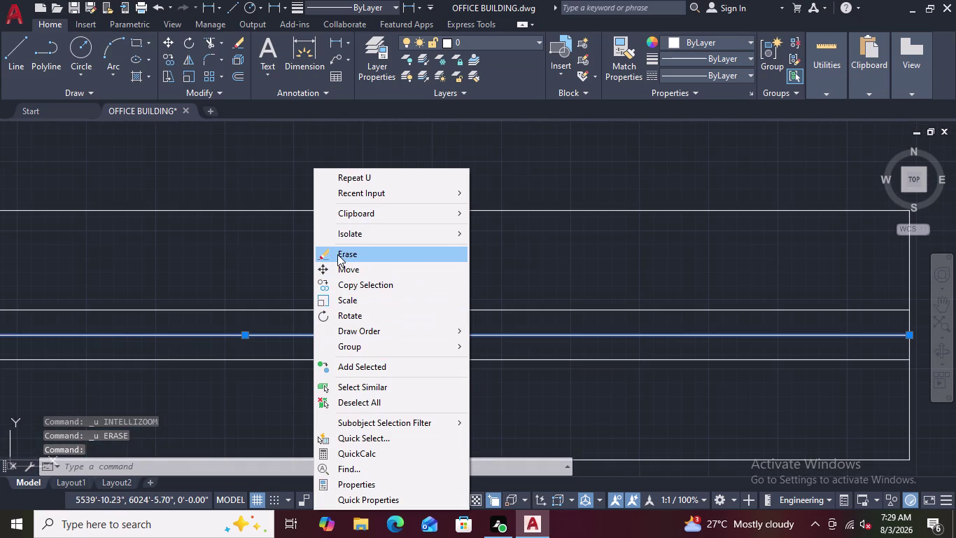
click(337, 254)
scroll(down, 3)
scroll(down, 3)
scroll(up, 3)
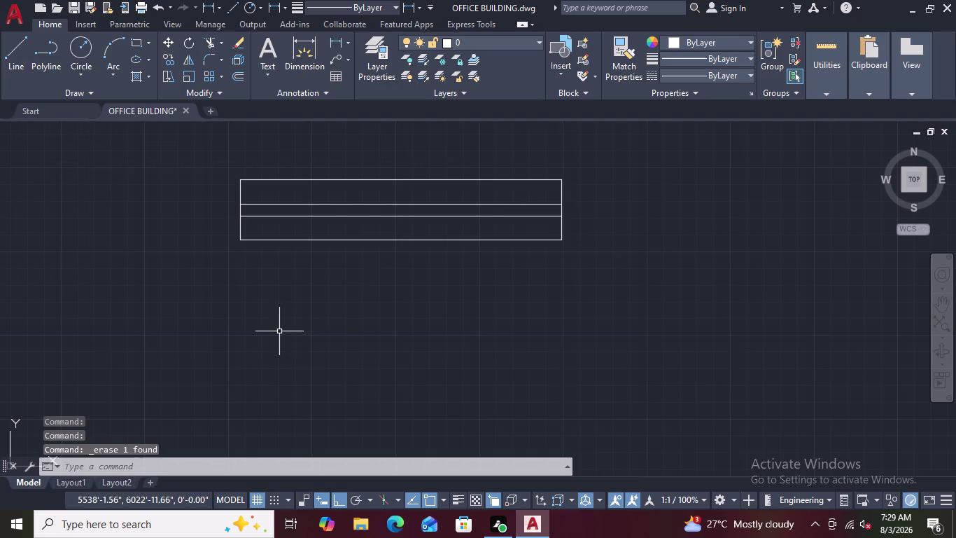
drag(422, 129, 444, 294)
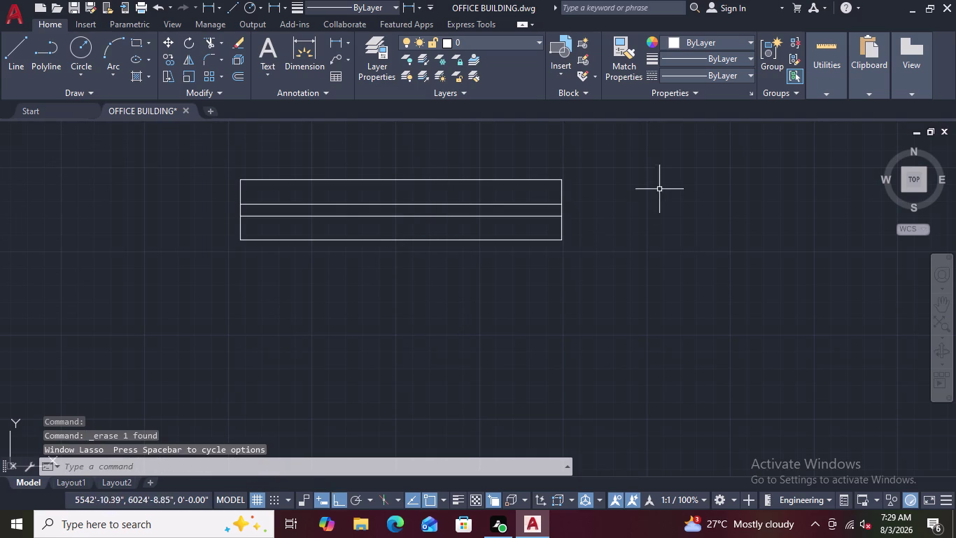
Window-select all the lines of the 4' window panel.
drag(659, 189, 592, 244)
drag(683, 174, 488, 194)
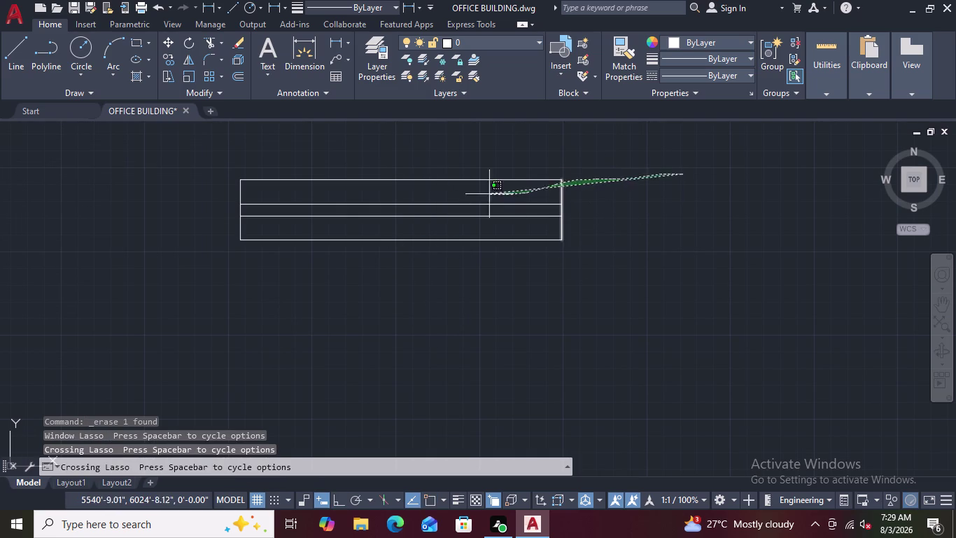
drag(488, 194, 367, 155)
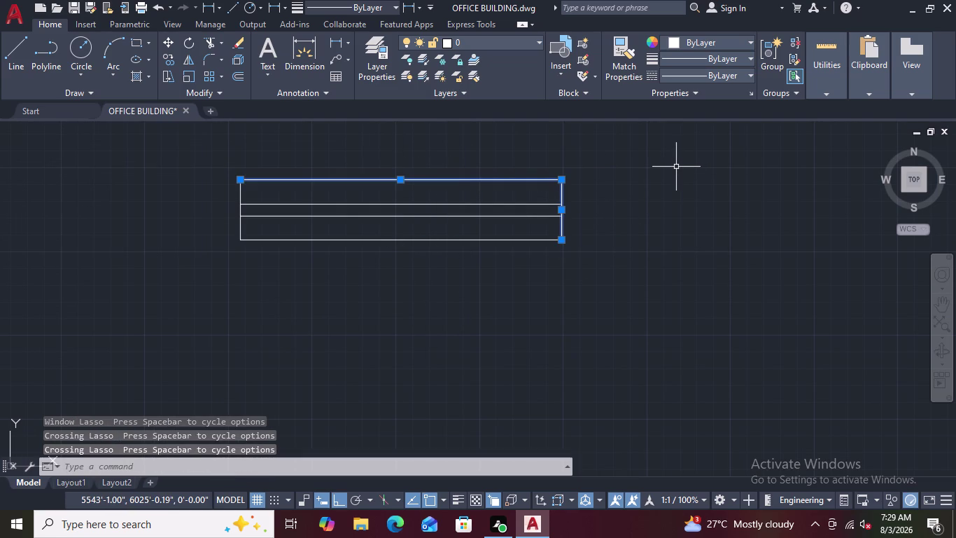
key(Escape)
click(668, 170)
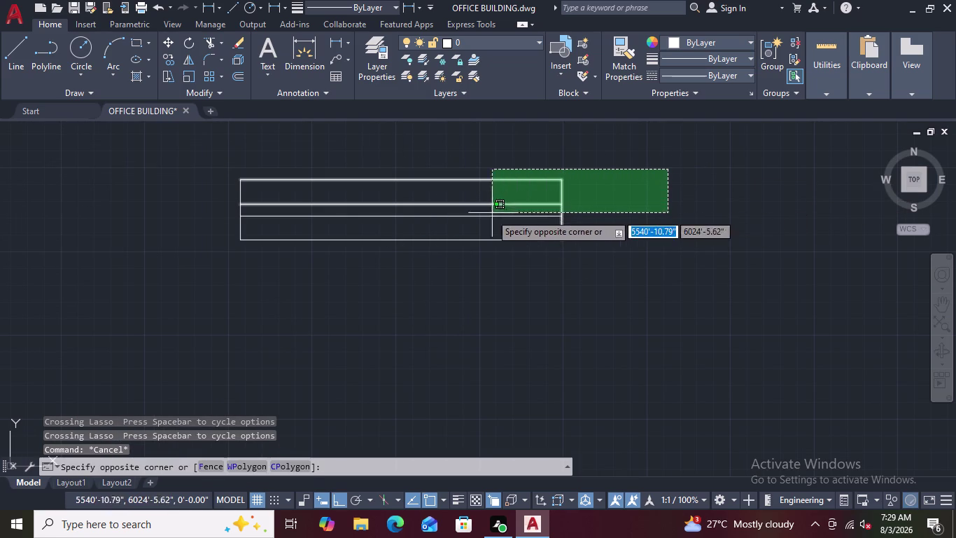
click(193, 261)
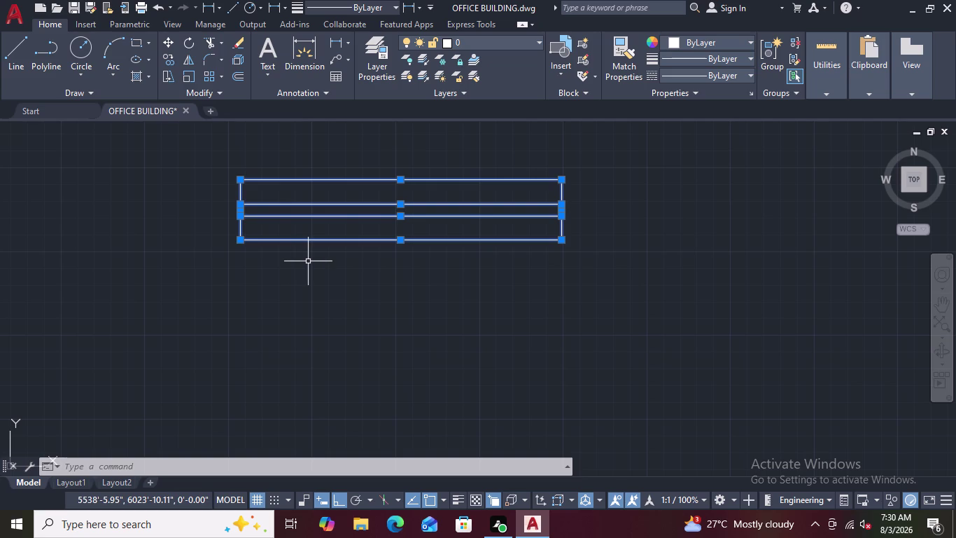
Join the selected lines into one polyline and zoom out to show all three panels.
text(J)
key(space)
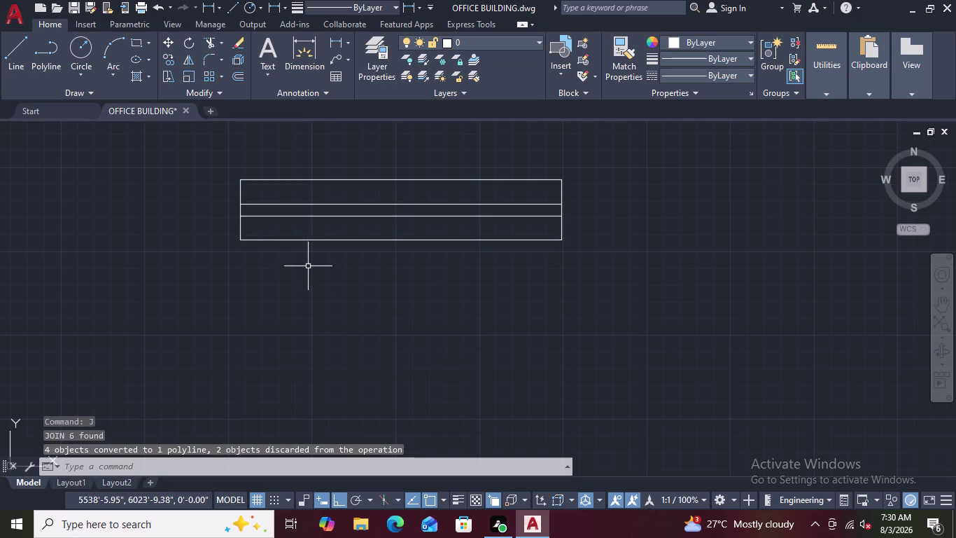
scroll(down, 3)
scroll(down, 3)
scroll(up, 3)
scroll(up, 3)
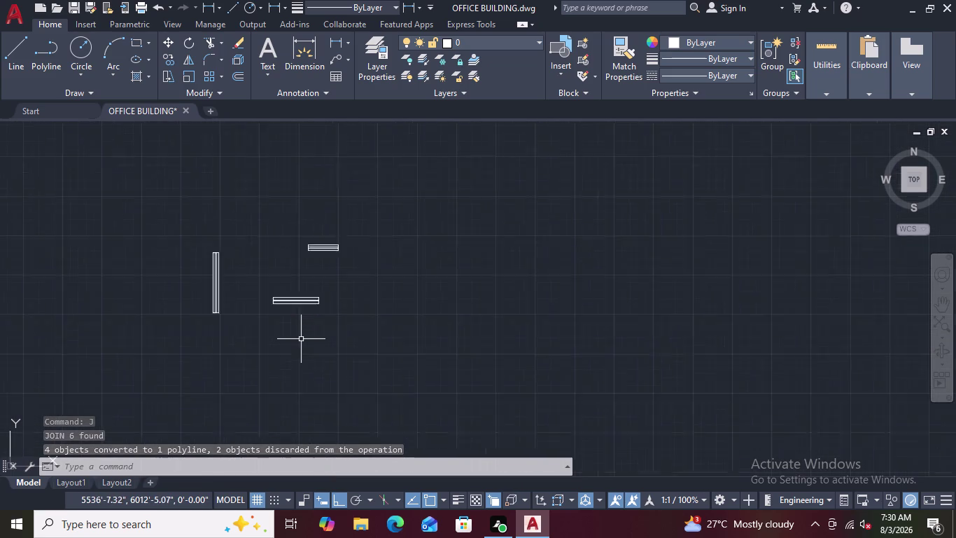
scroll(up, 3)
scroll(down, 3)
scroll(up, 3)
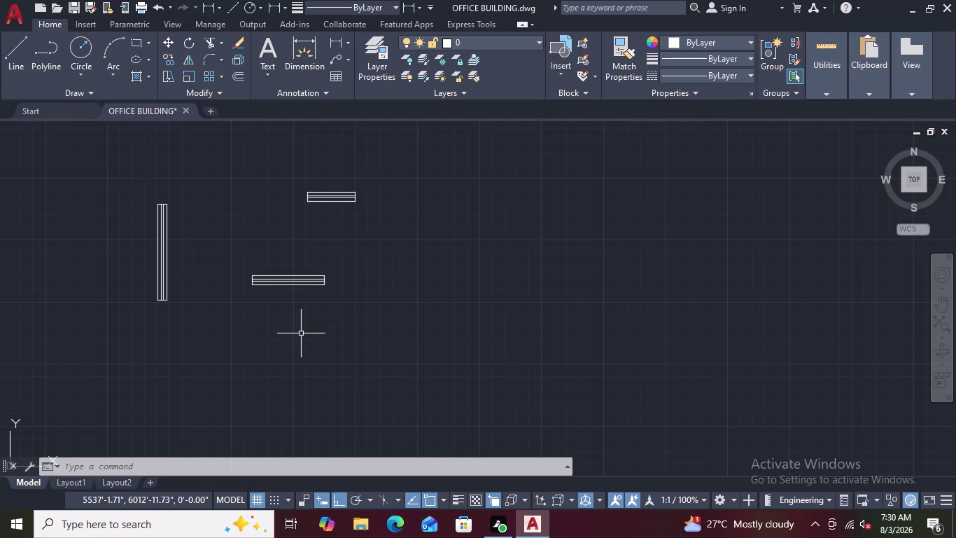
scroll(down, 3)
scroll(up, 3)
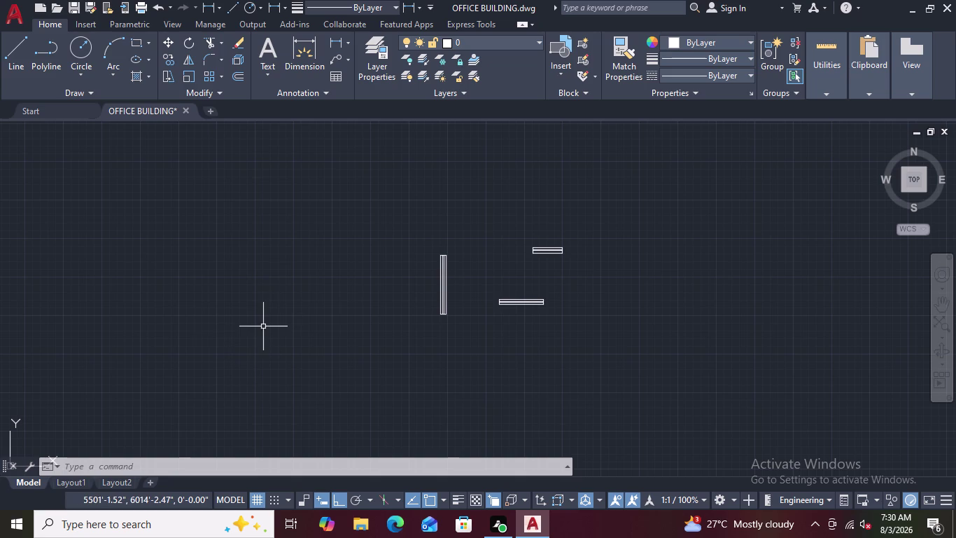
Start the narrow panel with a 4' downward side and a 5" short side.
text(L)
key(space)
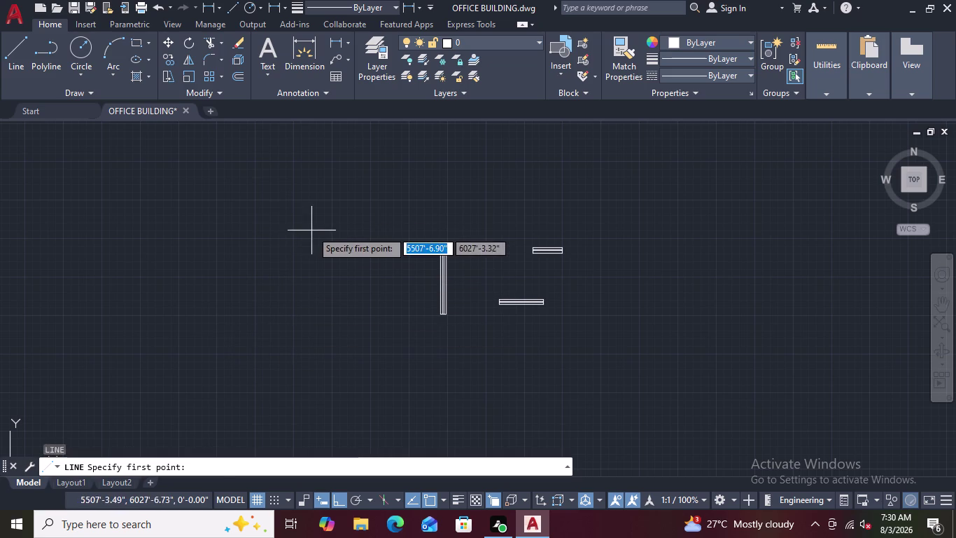
click(326, 223)
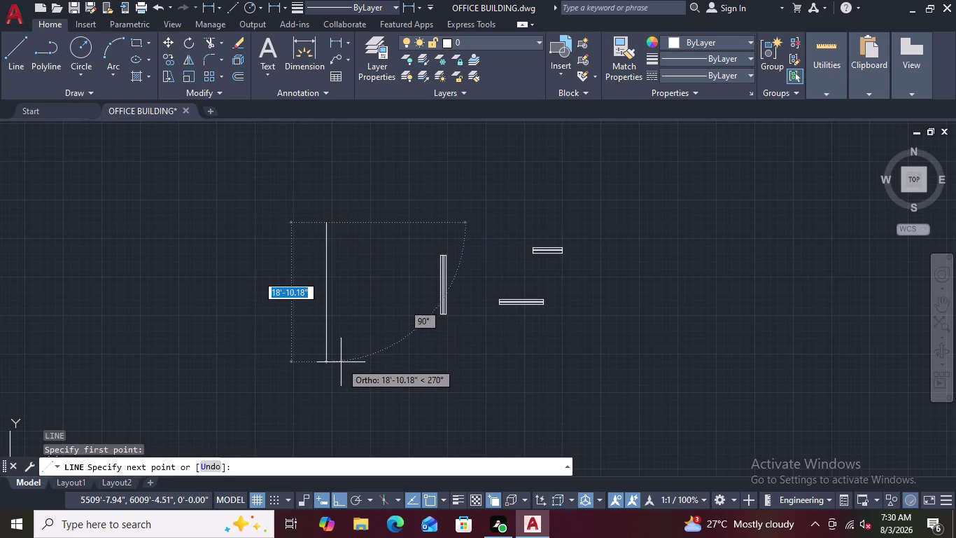
key(4)
key(apostrophe)
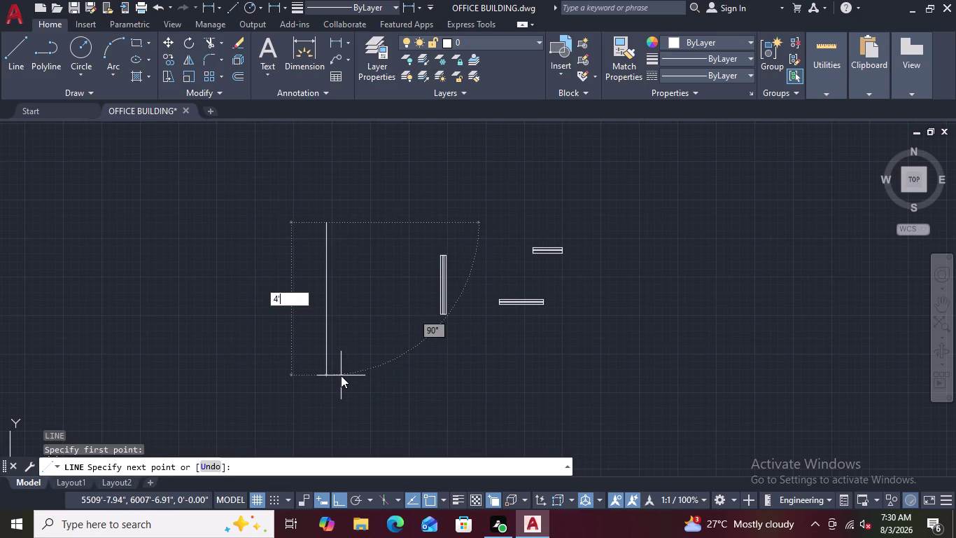
key(Return)
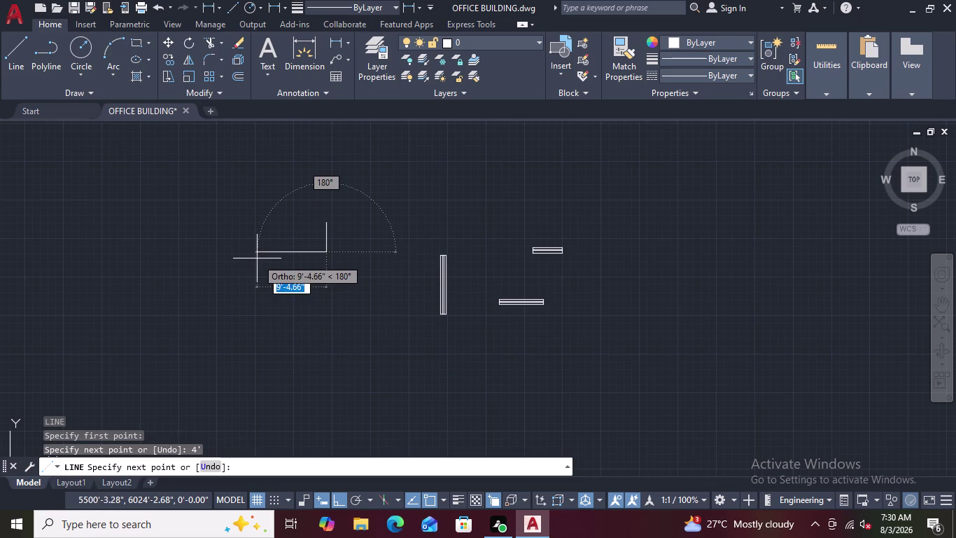
key(5)
text(")
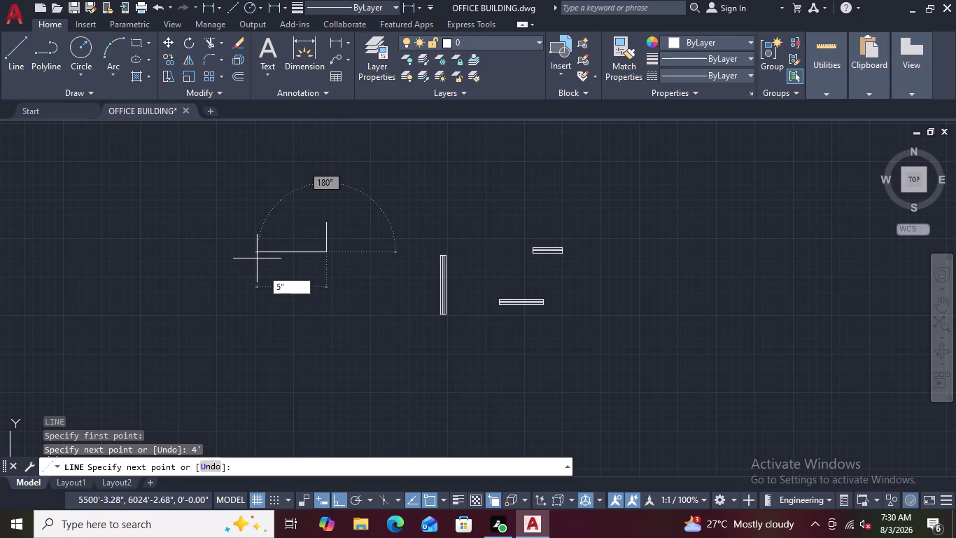
text(")
key(BackSpace)
key(Return)
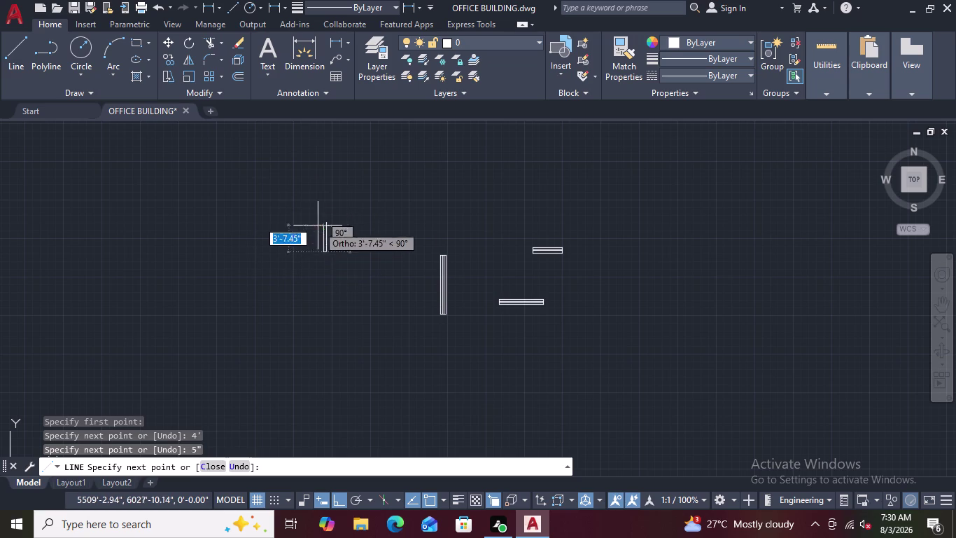
Draw the 4' upward side and close the 4' by 5" outline at its start.
scroll(up, 3)
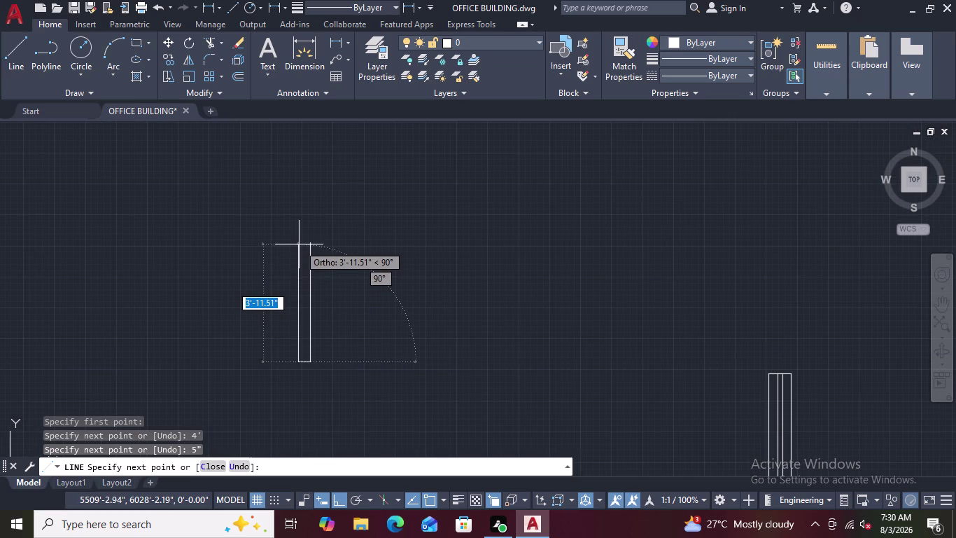
text(4')
key(Return)
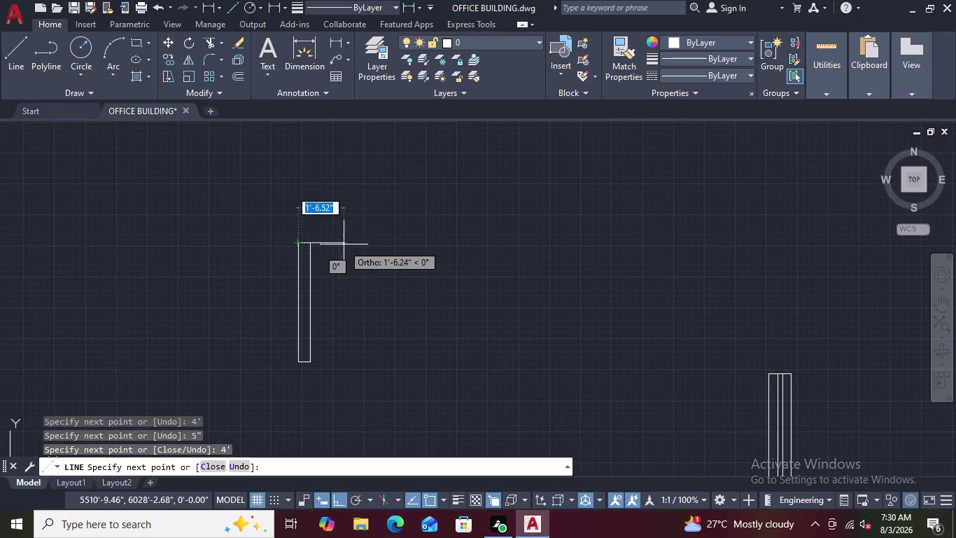
scroll(up, 3)
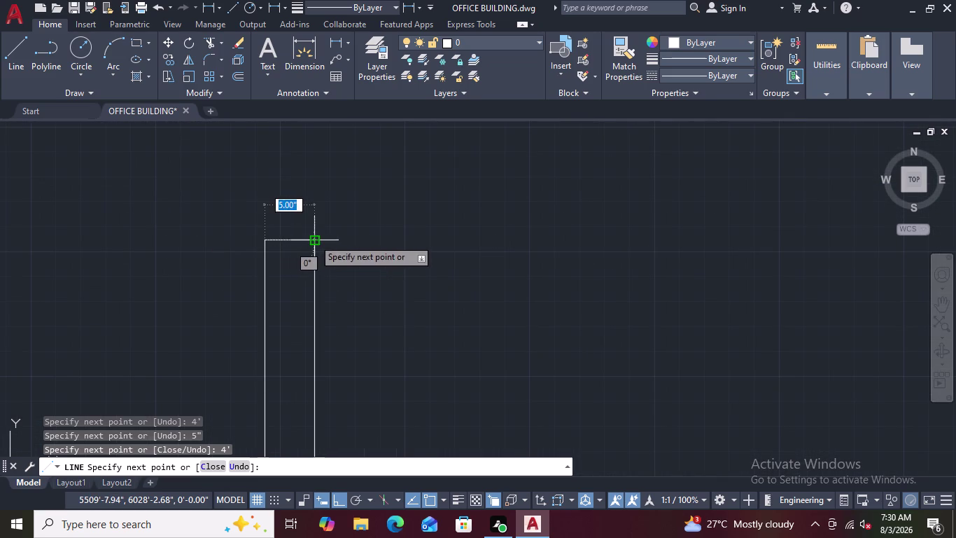
click(313, 238)
key(Escape)
scroll(down, 3)
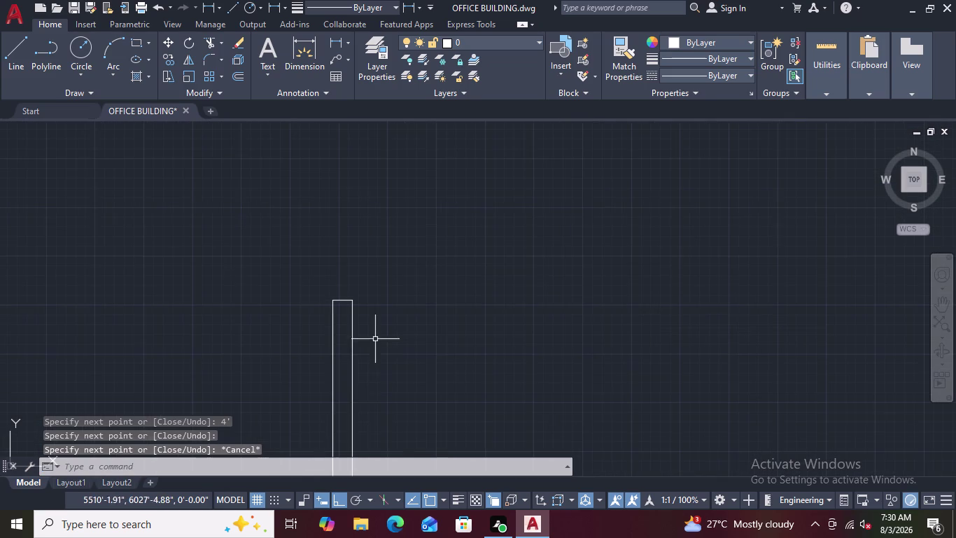
scroll(up, 3)
scroll(down, 3)
scroll(down, 3)
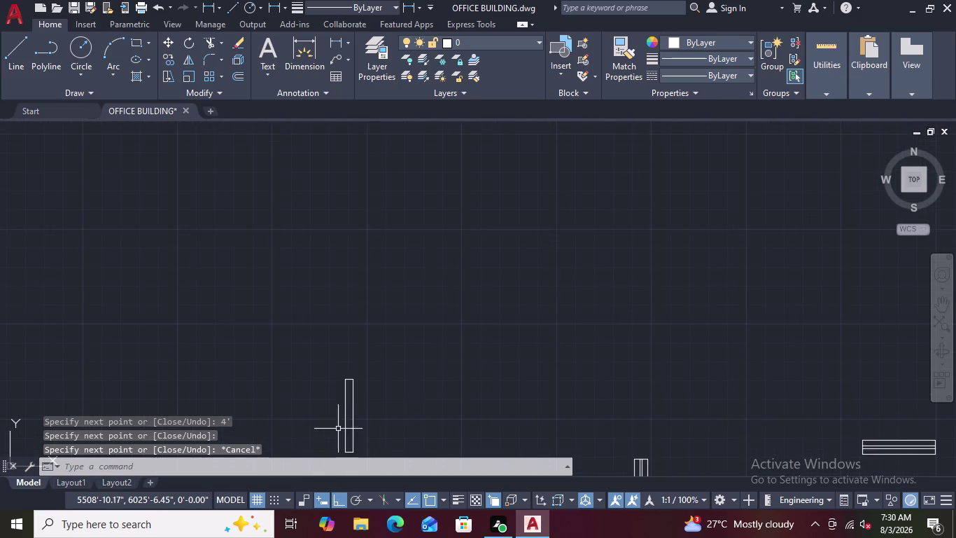
scroll(up, 3)
middle_drag(339, 422, 369, 329)
scroll(up, 3)
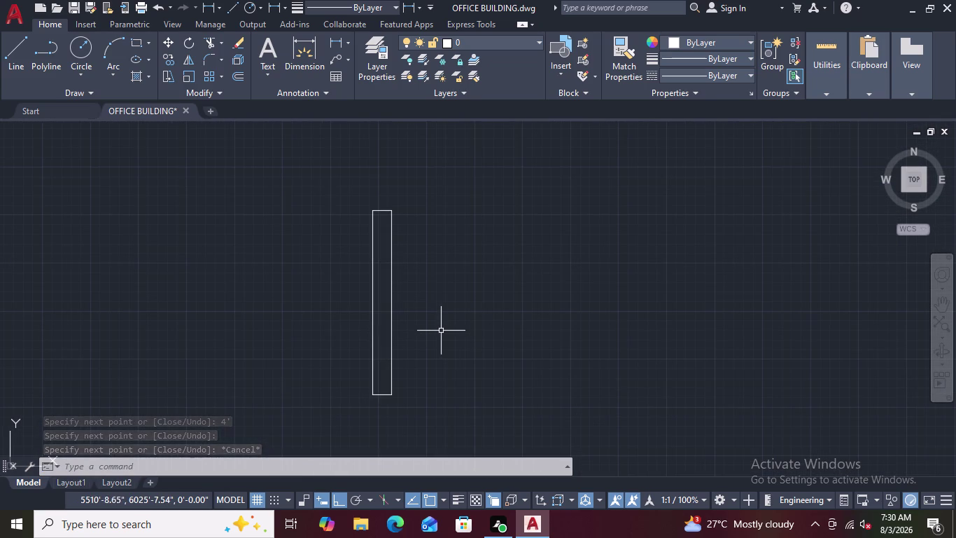
Draw a vertical line through the narrow panel from its top to its bottom.
text(L)
key(space)
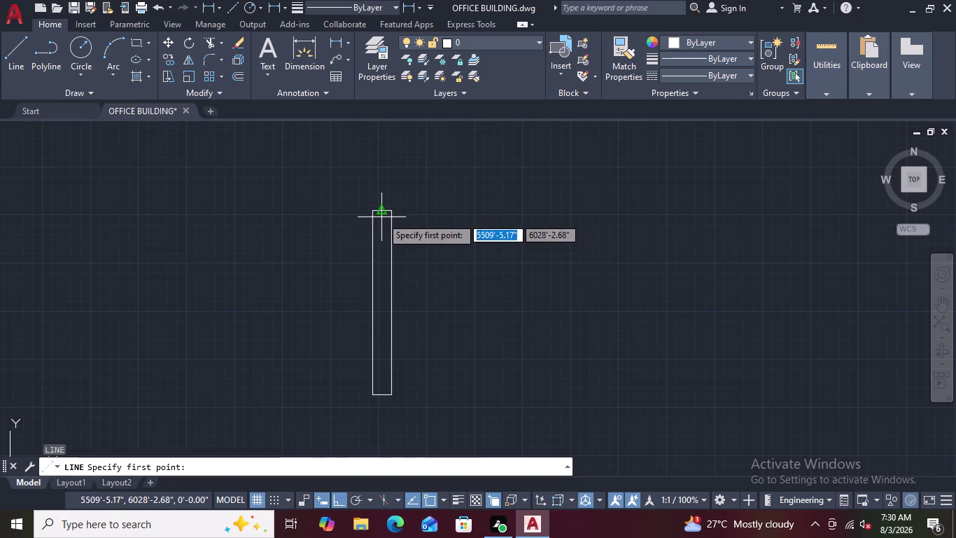
click(382, 216)
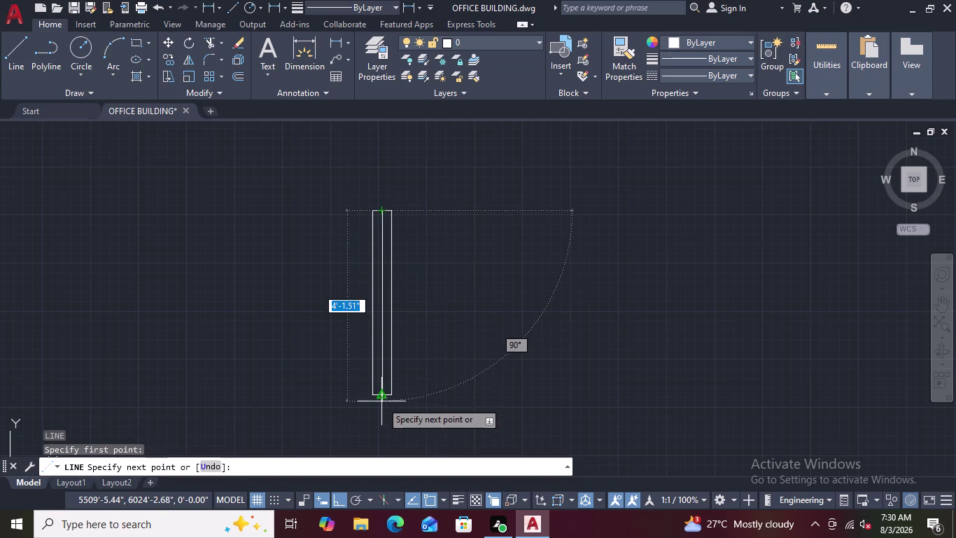
click(382, 401)
key(Escape)
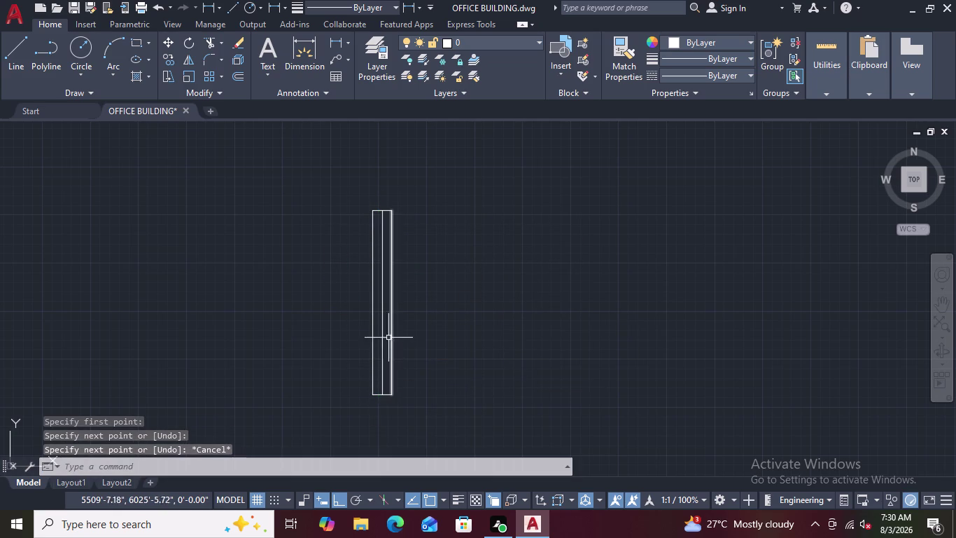
scroll(up, 3)
scroll(up, 3)
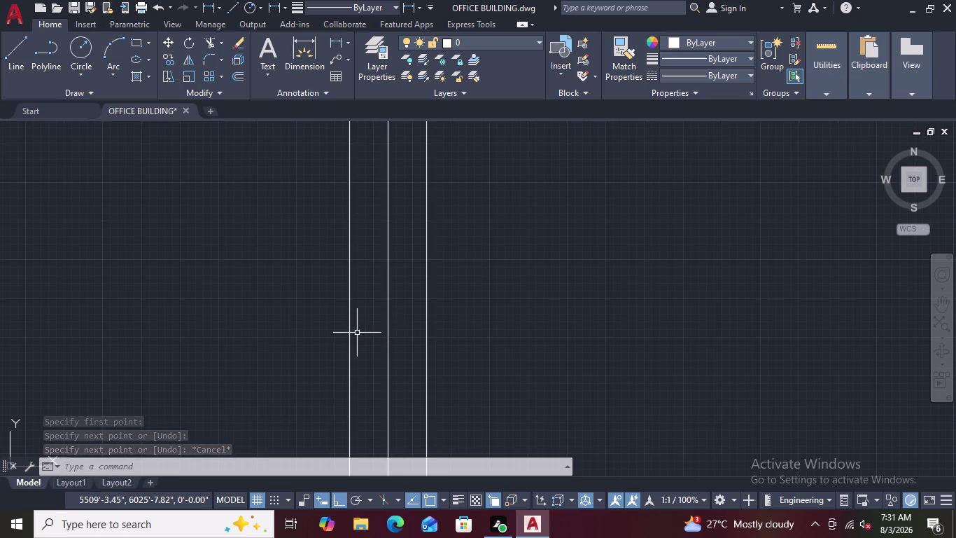
Cancel a stray distance entry and start the Offset command.
text(0)
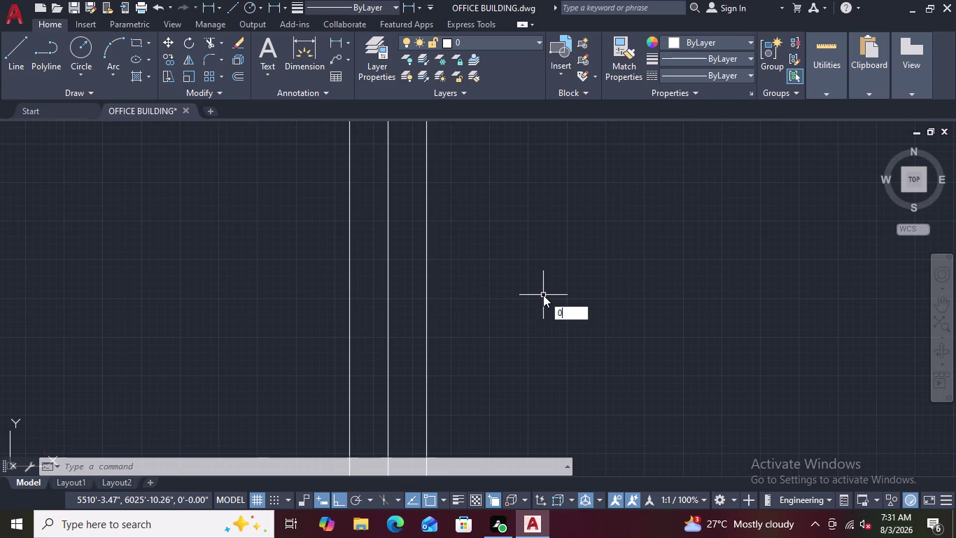
text(.)
key(Escape)
text(O)
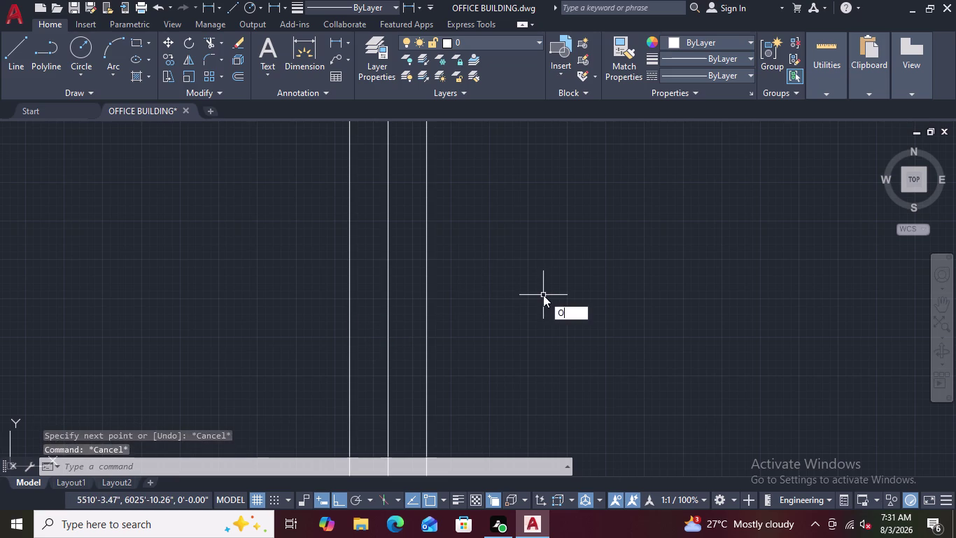
key(space)
Abandon a 0.2 offset attempt and restart Offset with a 0.4 distance.
text(0.2)
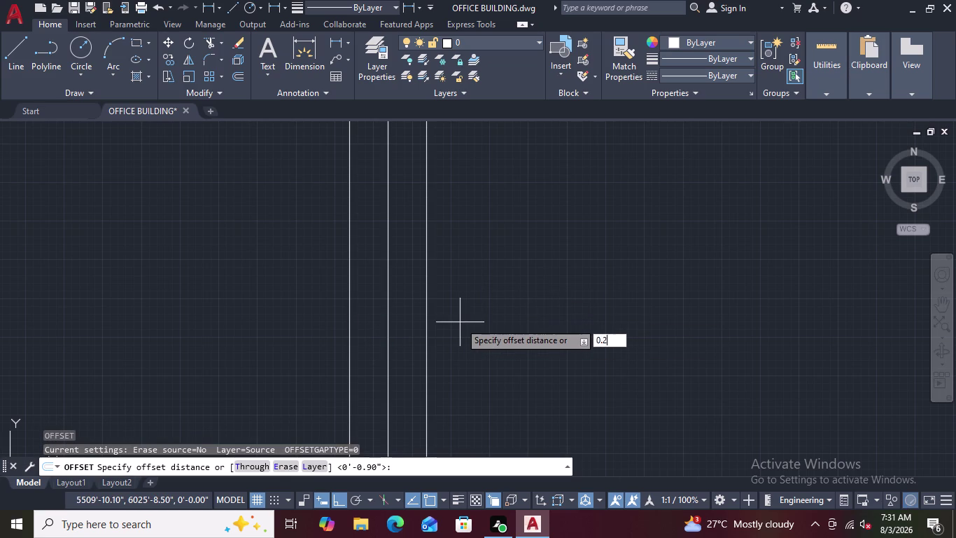
key(Return)
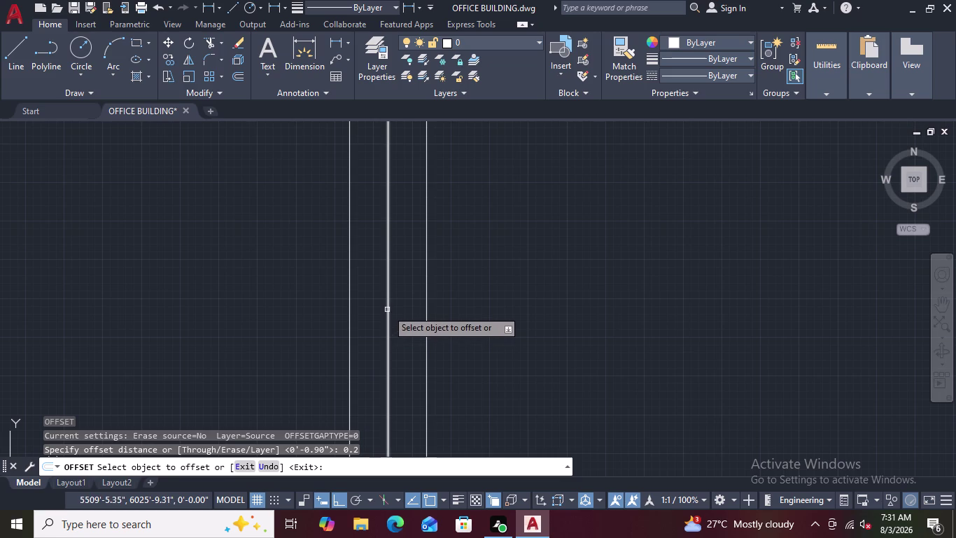
click(387, 309)
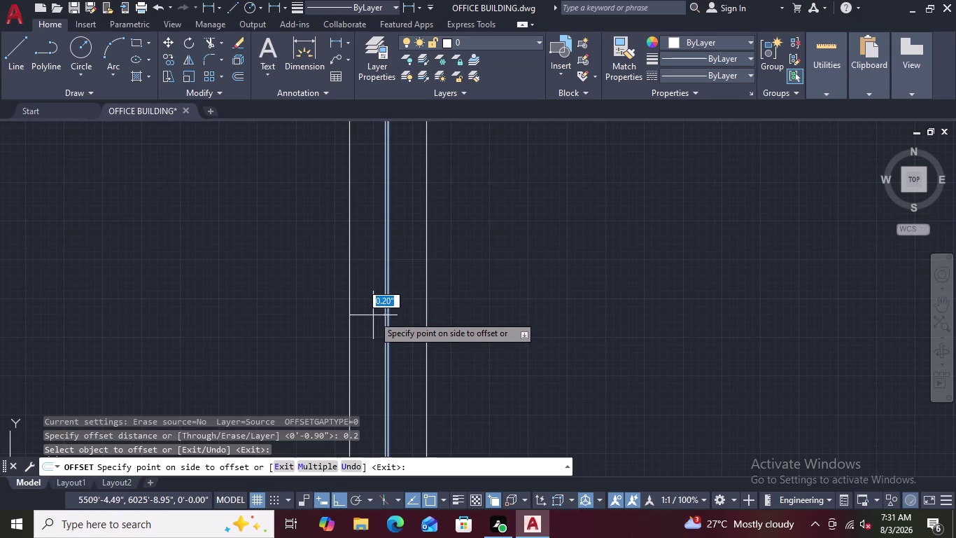
scroll(up, 3)
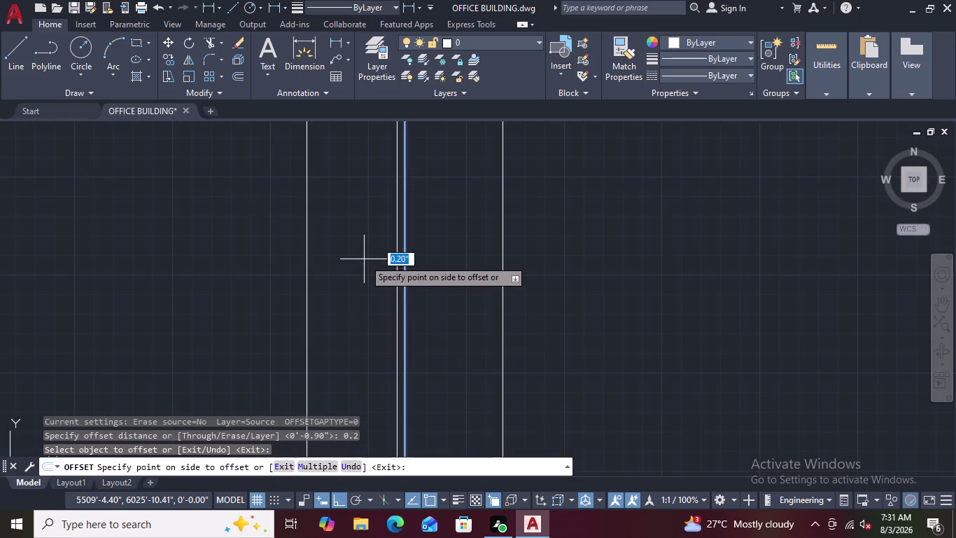
key(Escape)
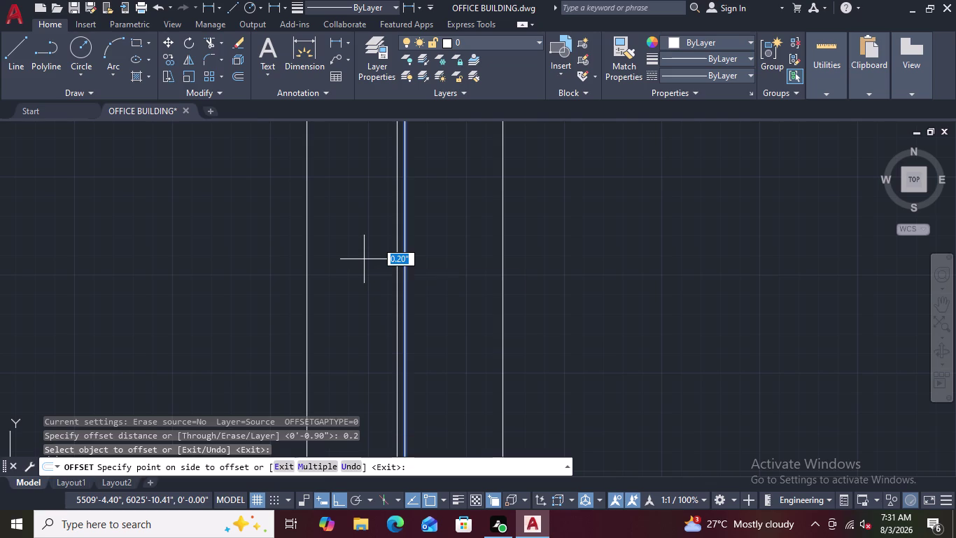
scroll(down, 3)
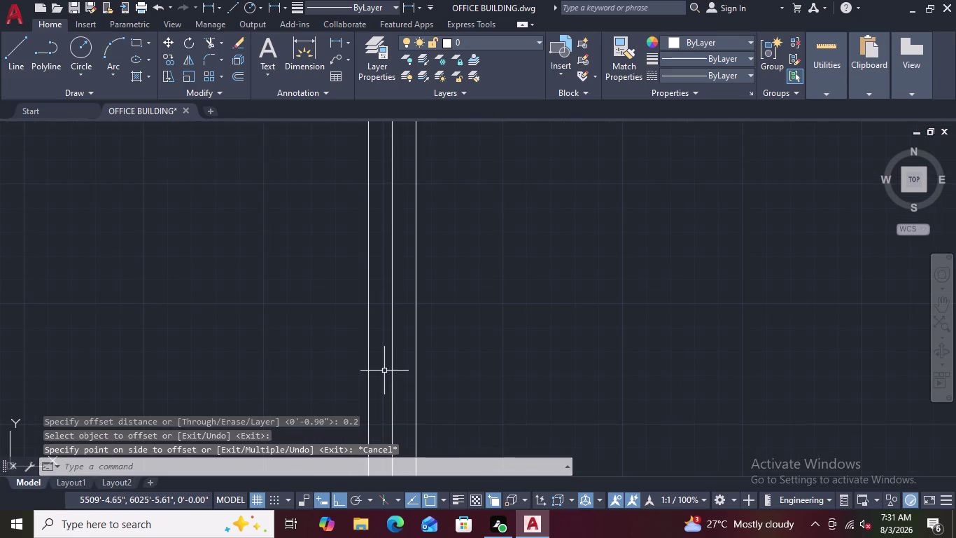
scroll(down, 3)
scroll(up, 3)
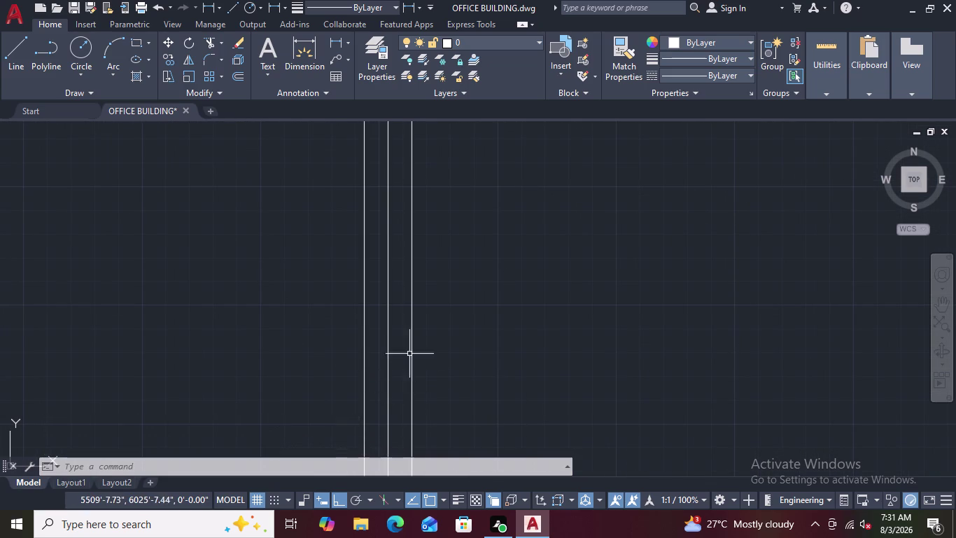
key(o)
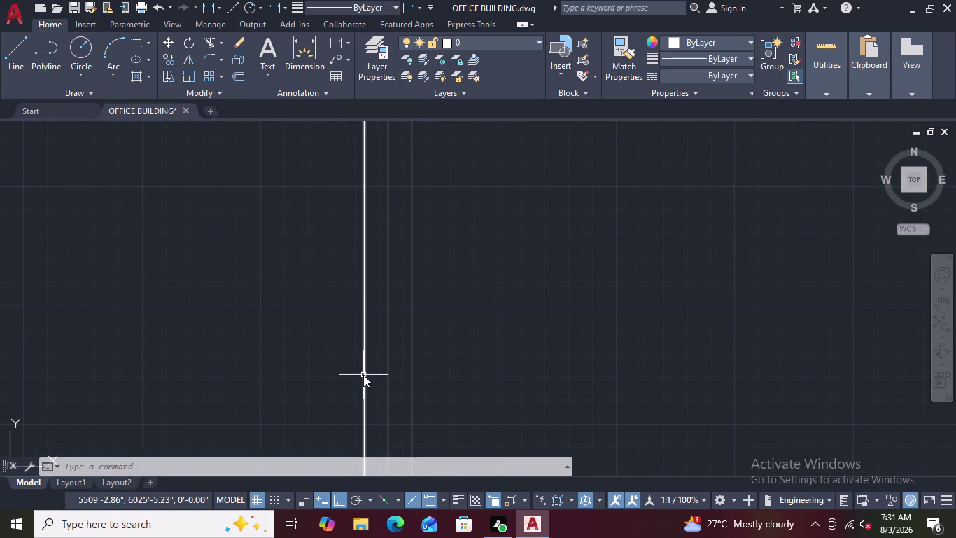
key(Return)
text(0)
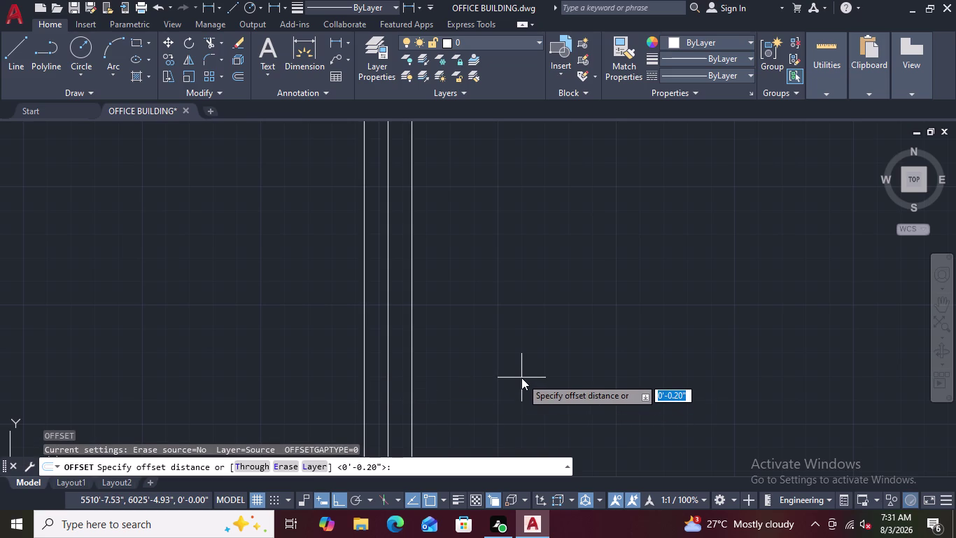
text(.)
key(4)
key(Return)
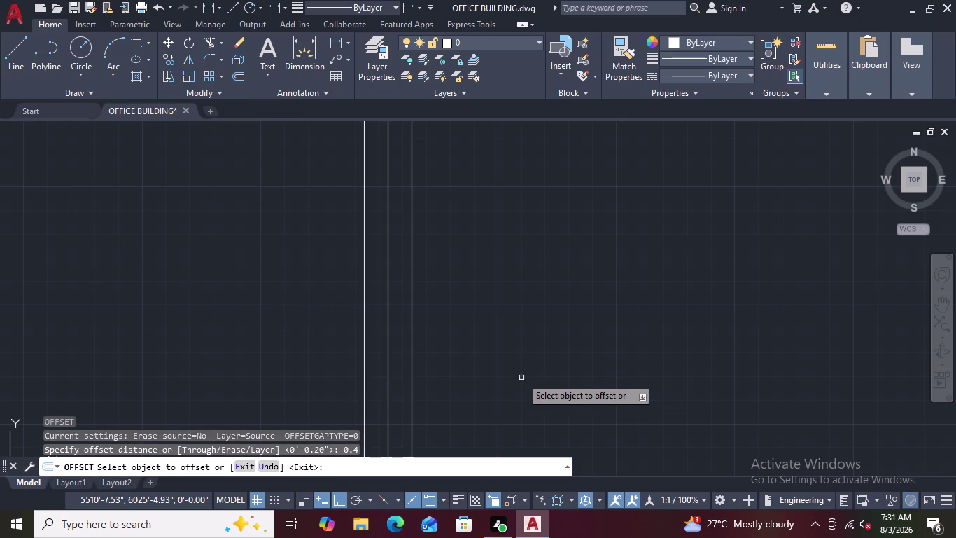
Offset the panel's centre line 0.4 to both its left and right sides.
scroll(up, 3)
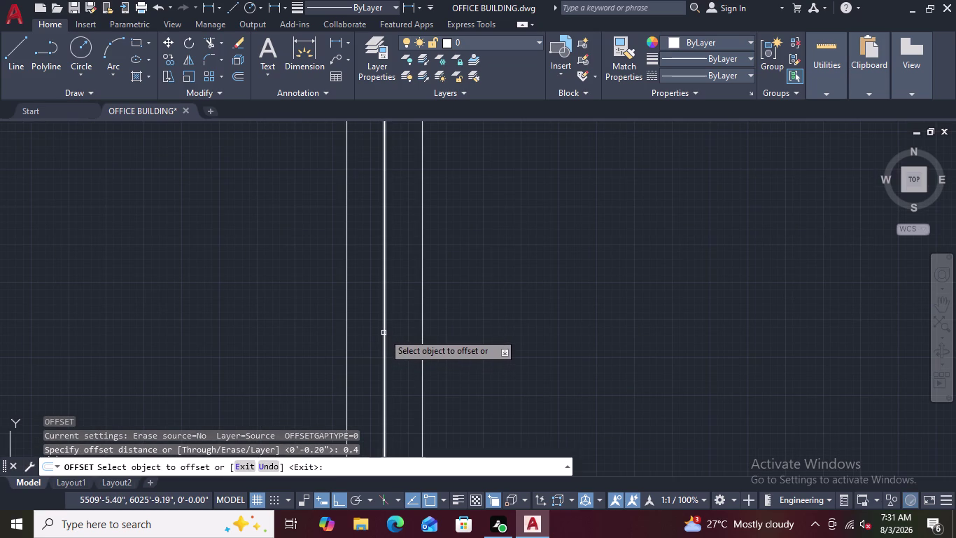
click(383, 333)
click(368, 337)
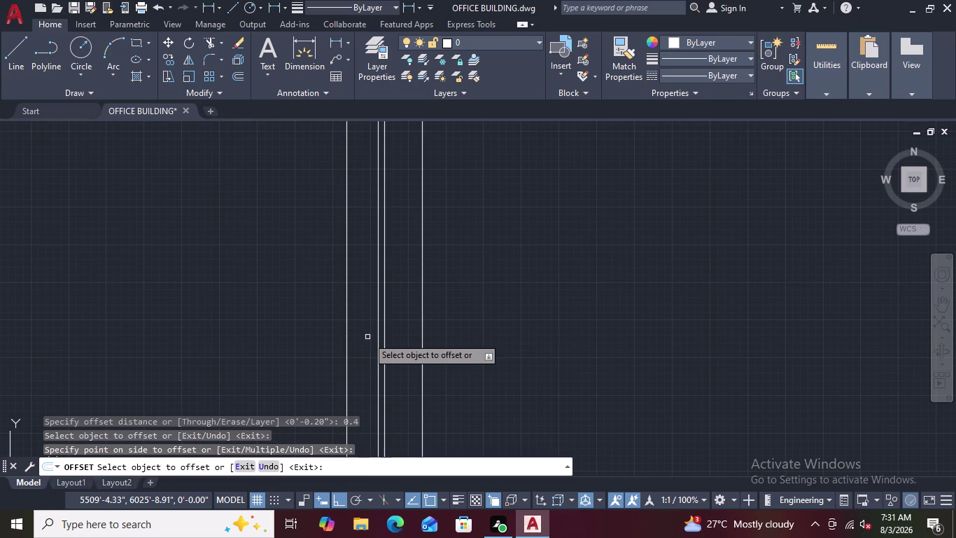
click(383, 333)
click(399, 331)
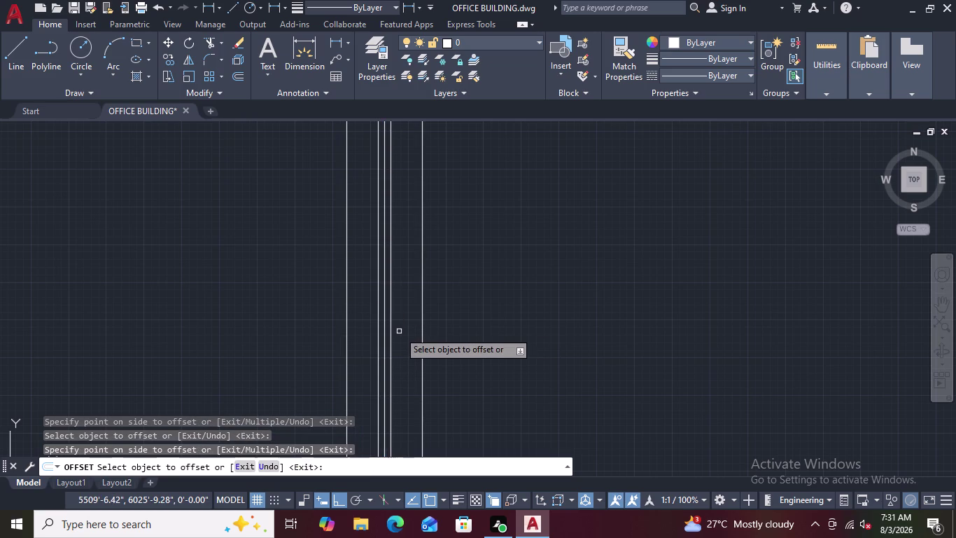
scroll(down, 3)
scroll(up, 3)
scroll(up, 3)
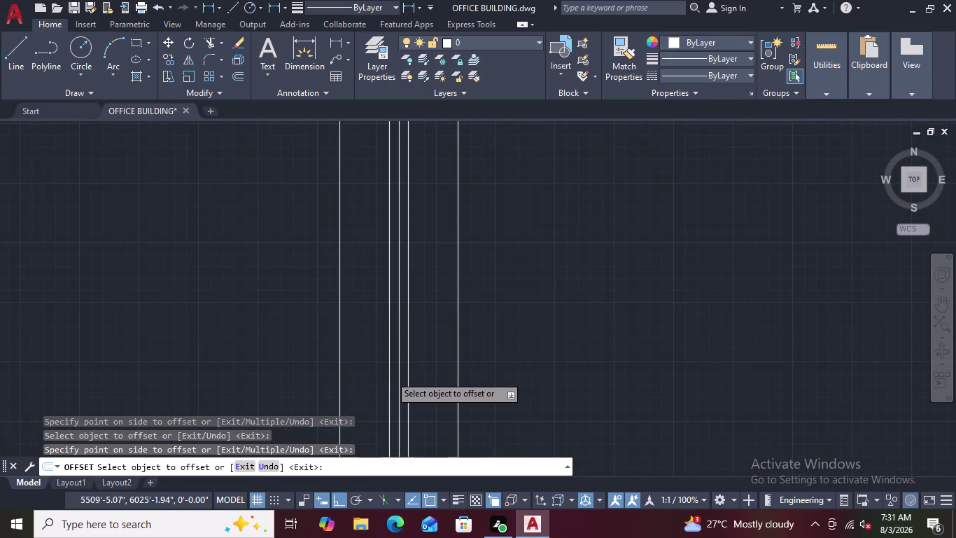
scroll(up, 3)
key(Escape)
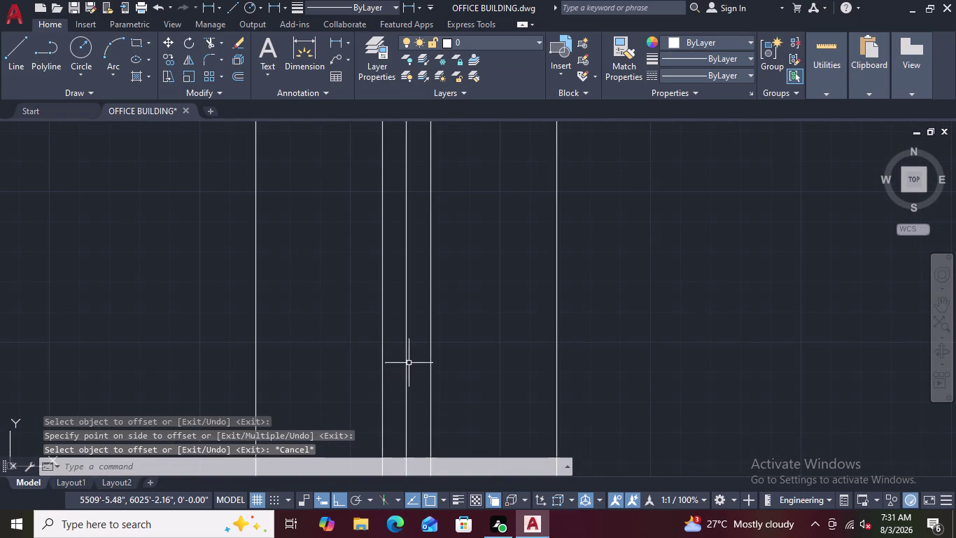
Delete the original centre line between the two offset lines.
click(404, 363)
key(Delete)
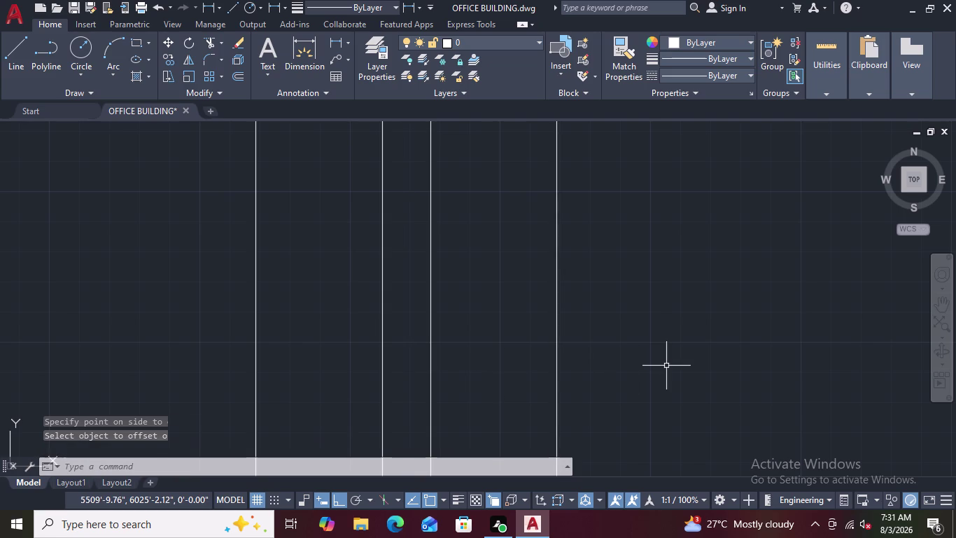
scroll(down, 3)
scroll(down, 3)
Select the window panel along with its bottom and top edges.
scroll(down, 3)
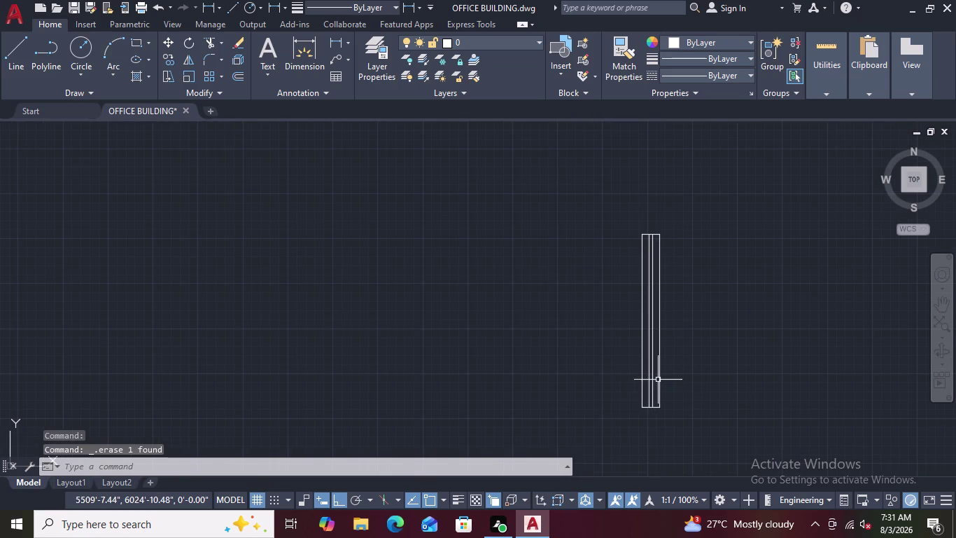
scroll(up, 3)
scroll(up, 3)
scroll(down, 3)
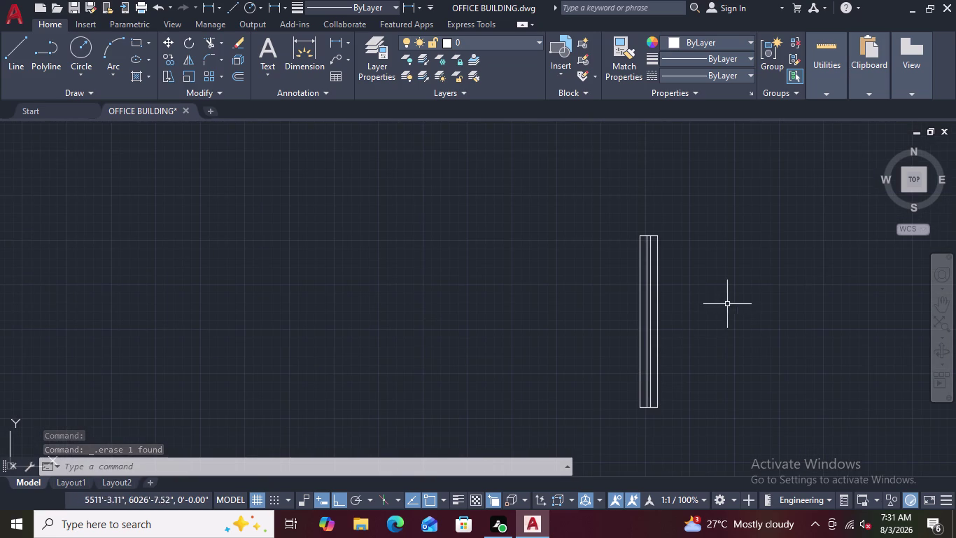
drag(785, 290, 546, 325)
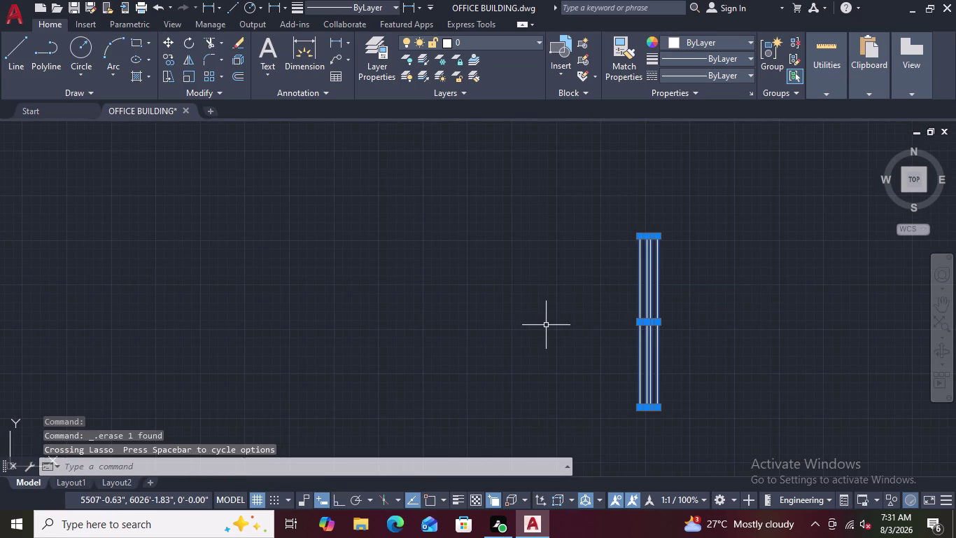
scroll(up, 3)
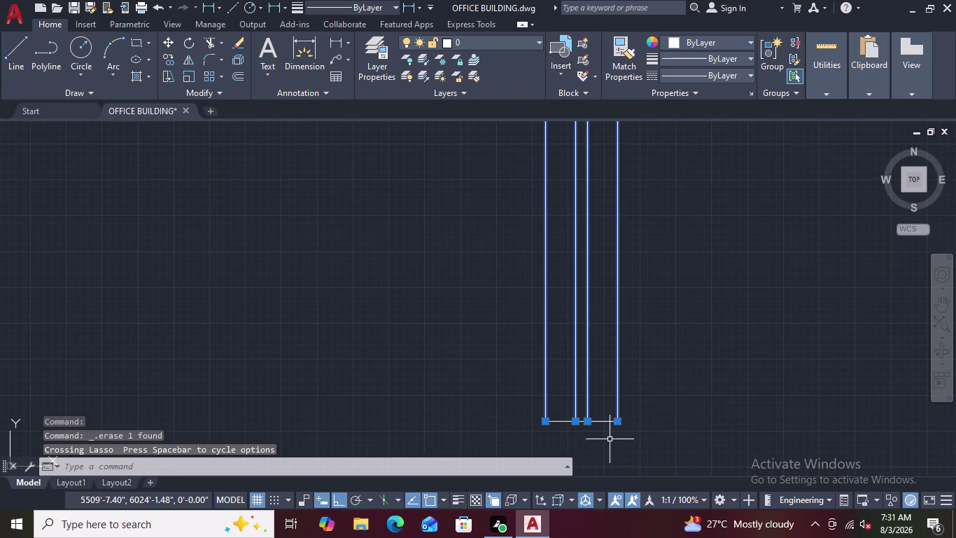
scroll(up, 3)
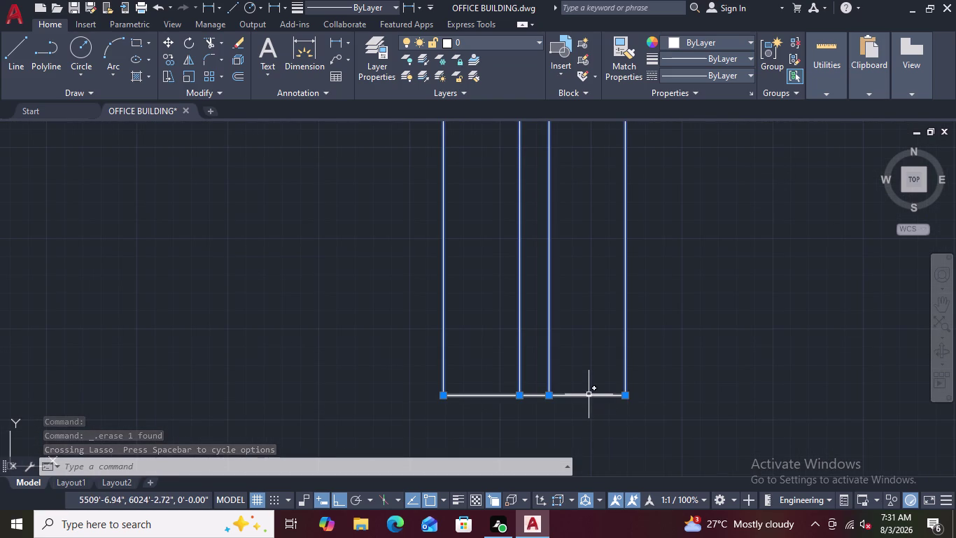
click(589, 394)
scroll(down, 3)
scroll(up, 3)
scroll(down, 3)
scroll(down, 3)
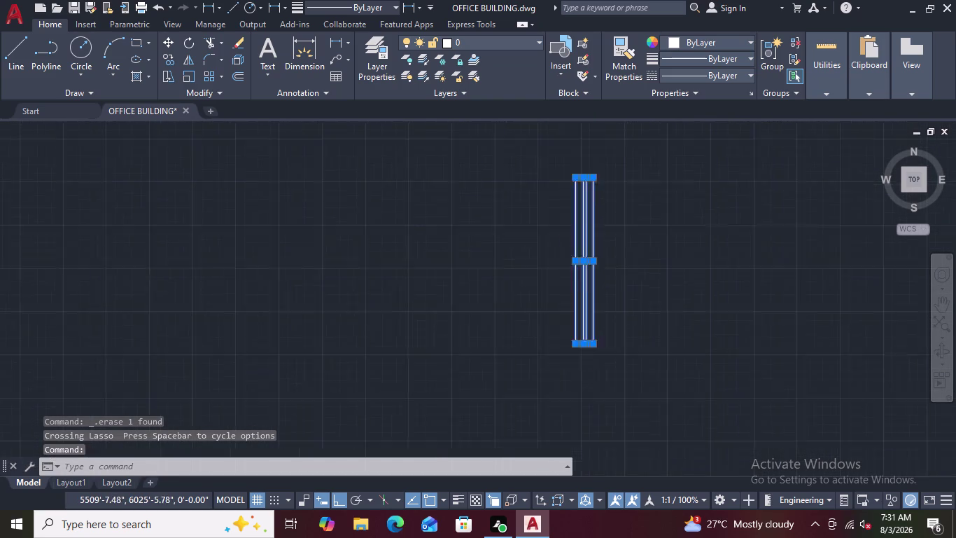
scroll(down, 3)
scroll(up, 3)
scroll(up, 3)
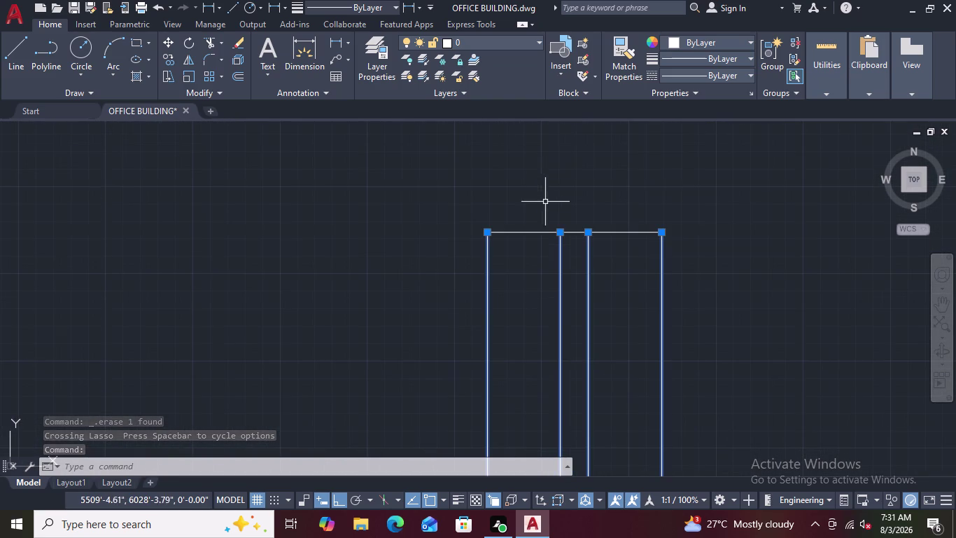
click(527, 231)
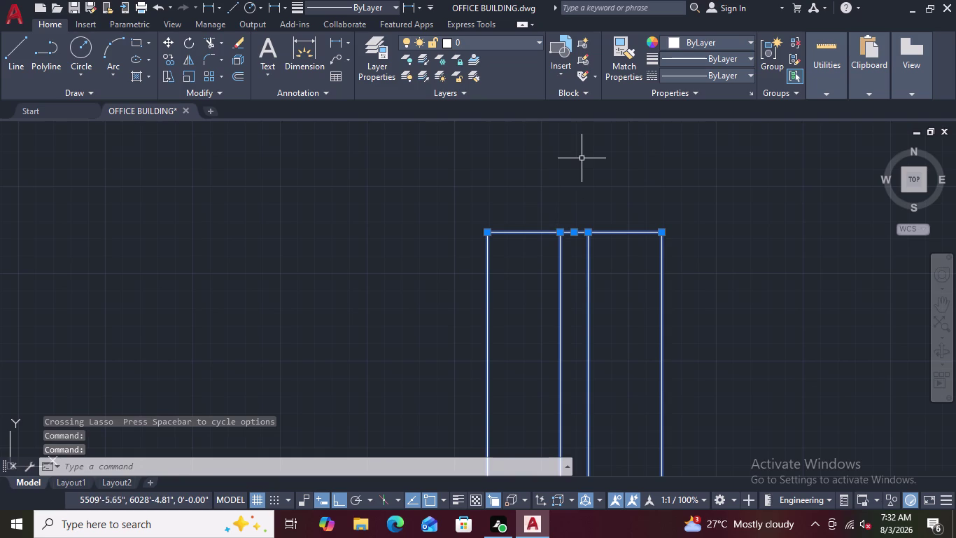
Join the selected panel lines into one polyline outline with J.
text(J)
key(space)
scroll(down, 3)
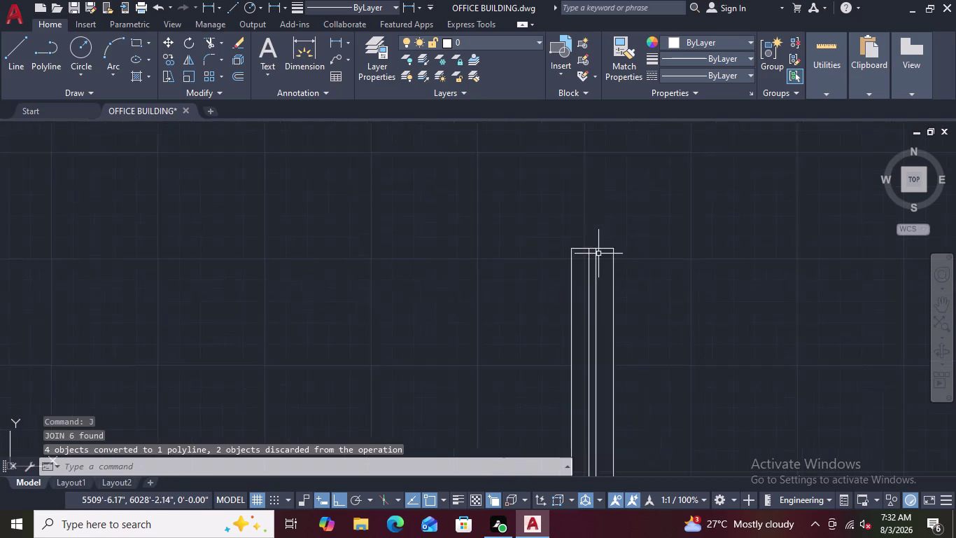
scroll(down, 3)
scroll(down, 3)
scroll(up, 3)
scroll(down, 3)
scroll(up, 3)
scroll(down, 3)
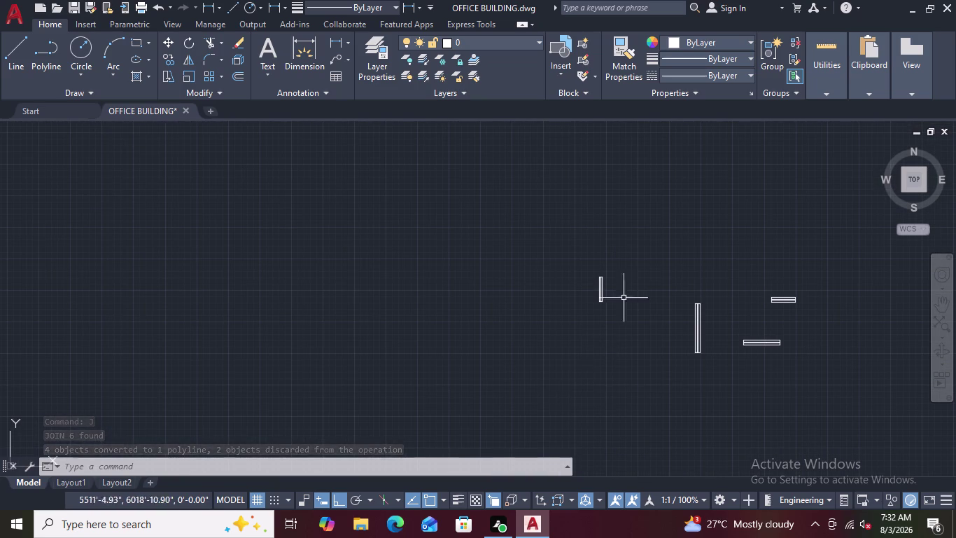
Lasso-select the 4-foot by 5-inch window panel and bring up its shortcut menu.
scroll(up, 3)
scroll(up, 3)
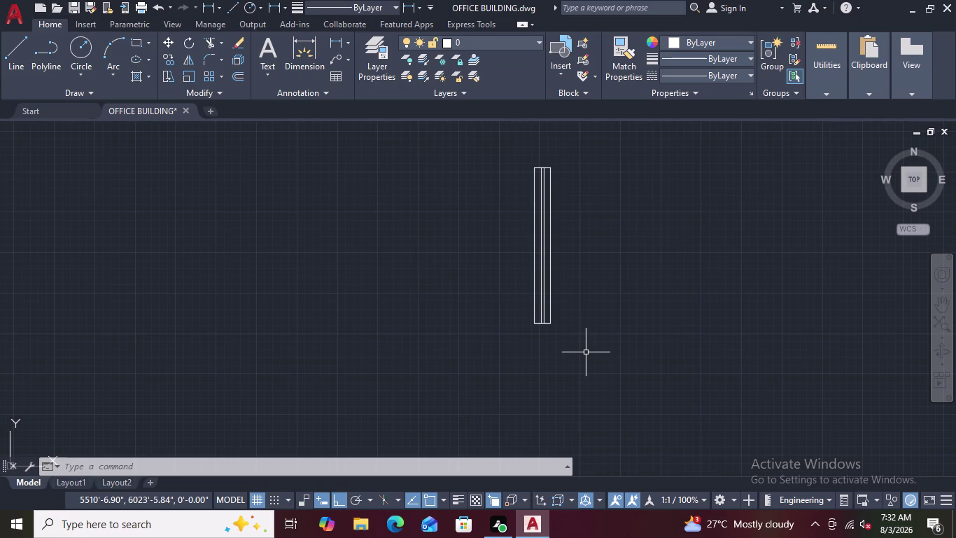
scroll(up, 3)
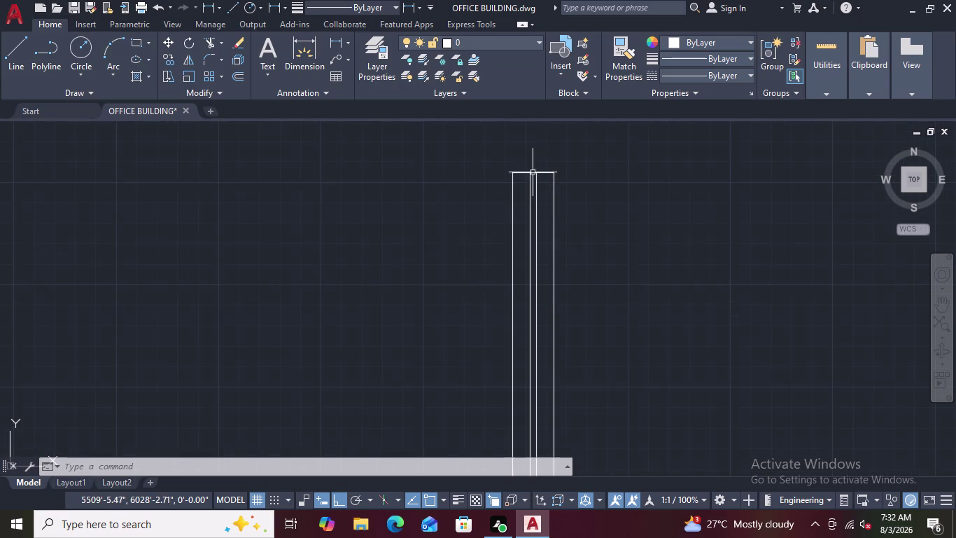
scroll(up, 3)
scroll(down, 3)
scroll(down, 3)
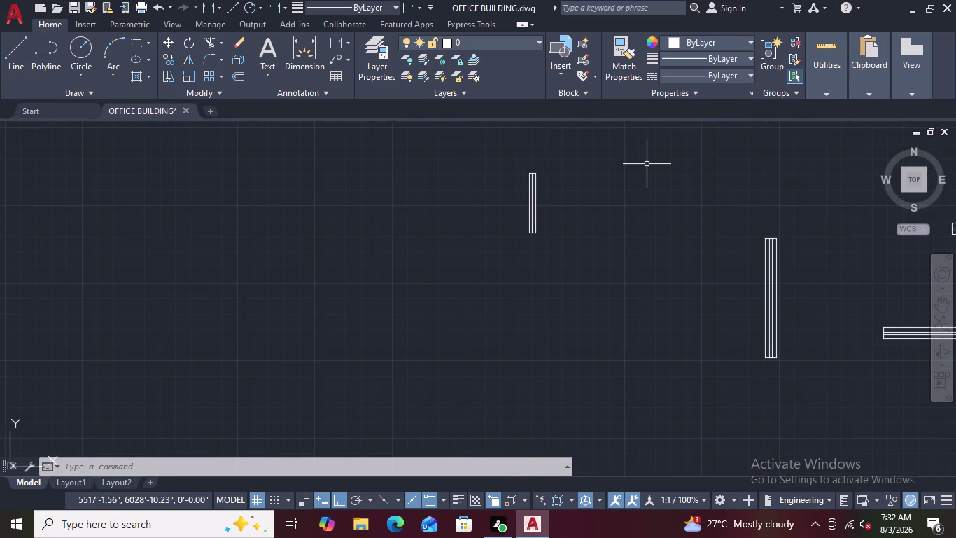
scroll(down, 3)
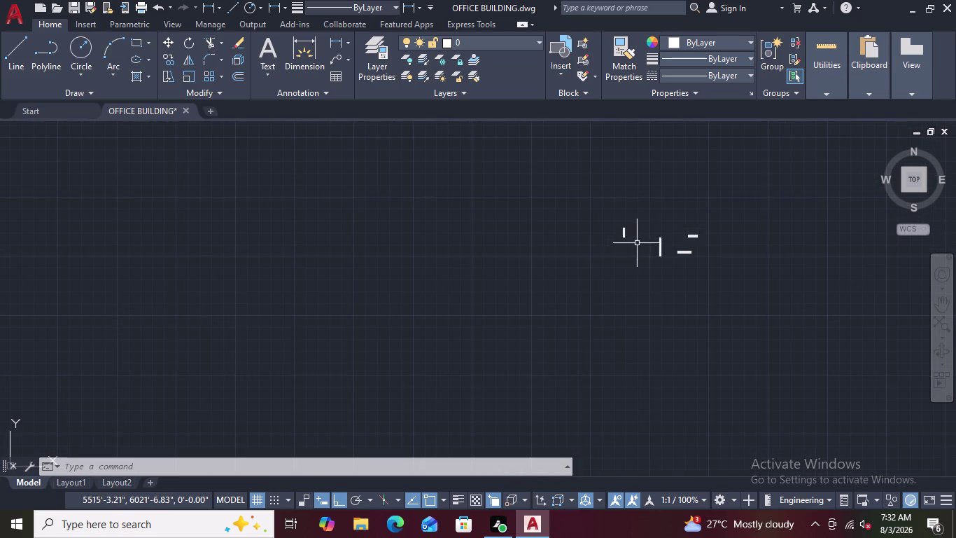
scroll(up, 3)
scroll(up, 3)
drag(732, 155, 505, 232)
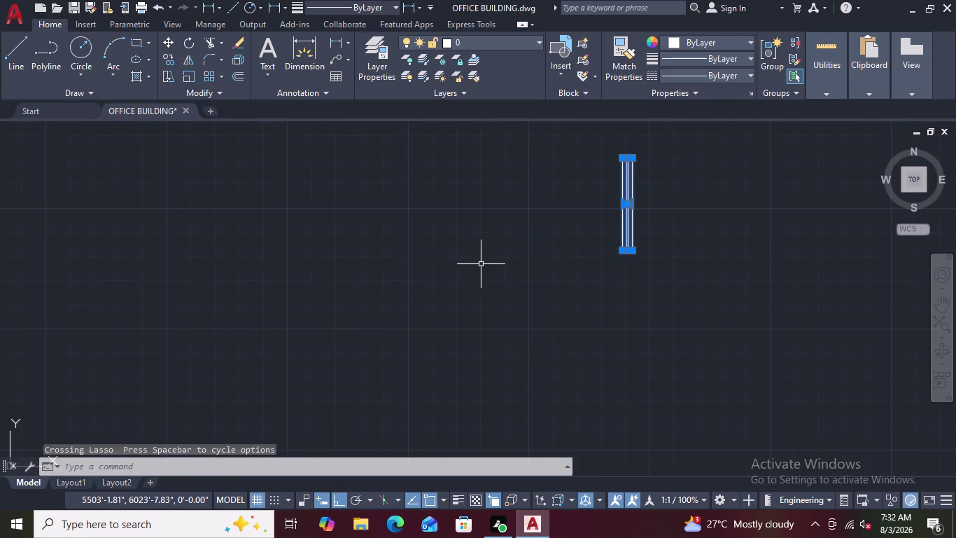
right_click(481, 264)
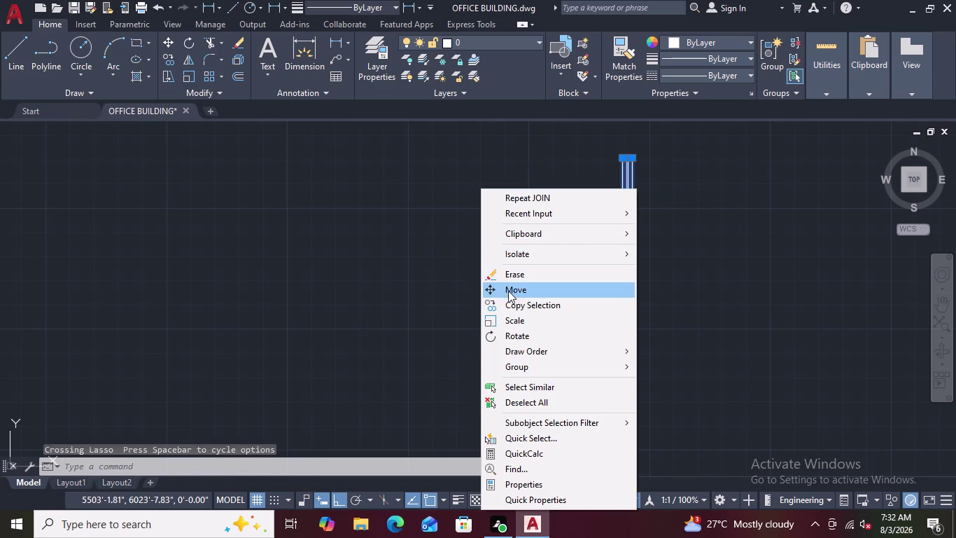
Copy the vertical window panel three times to its left, forming a row of four.
click(509, 306)
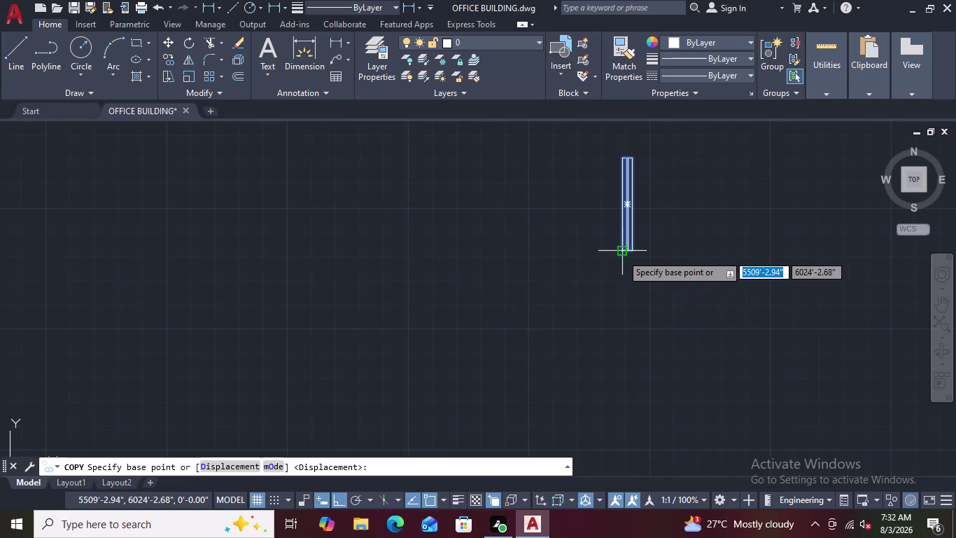
click(623, 253)
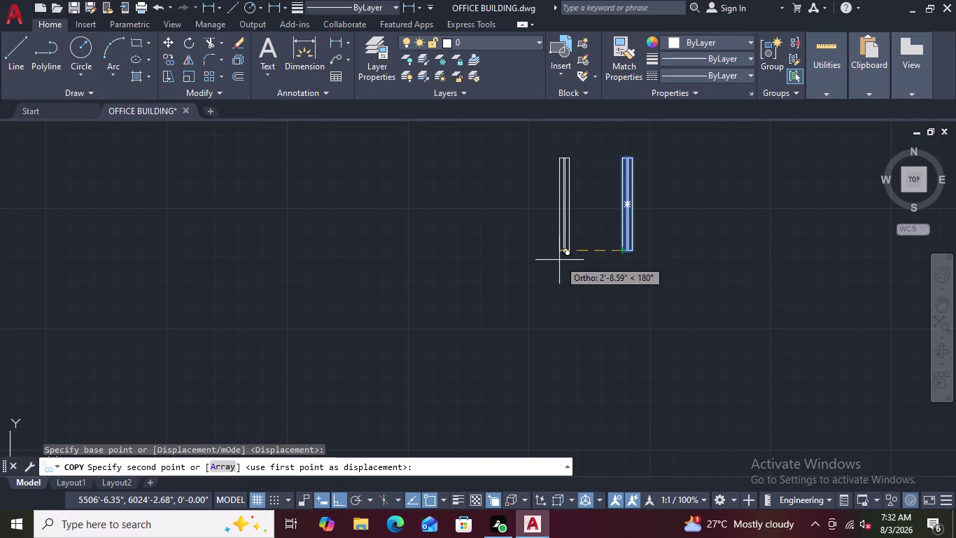
click(555, 261)
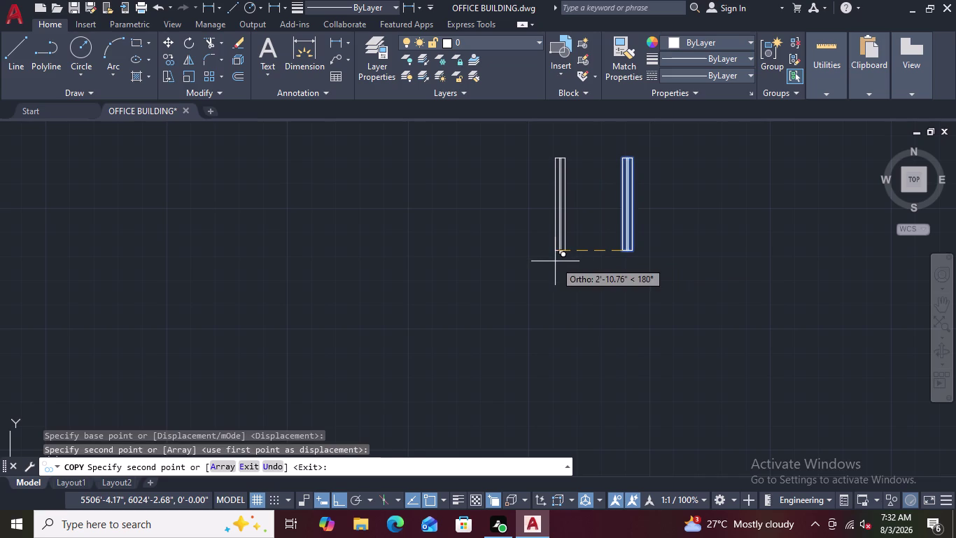
click(471, 266)
click(384, 270)
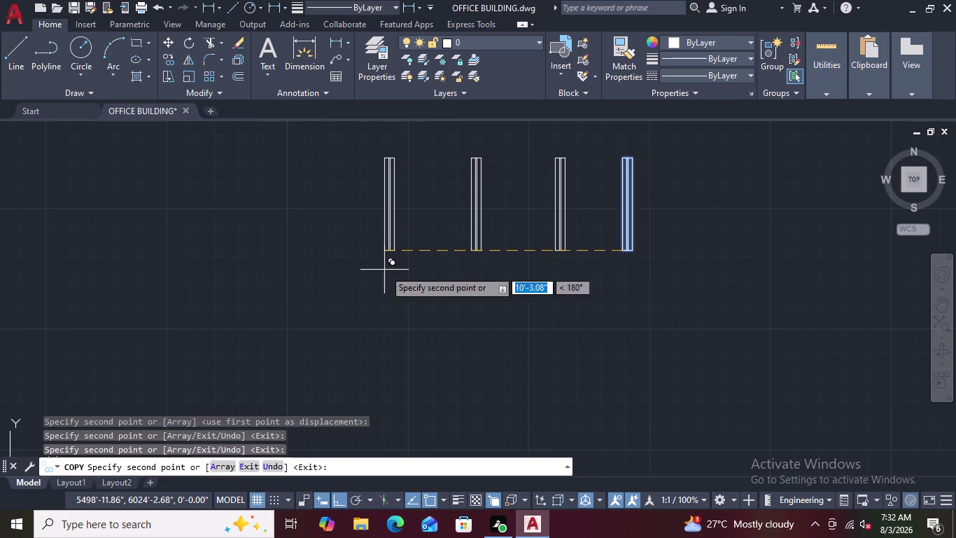
key(Escape)
scroll(down, 3)
scroll(up, 3)
scroll(down, 3)
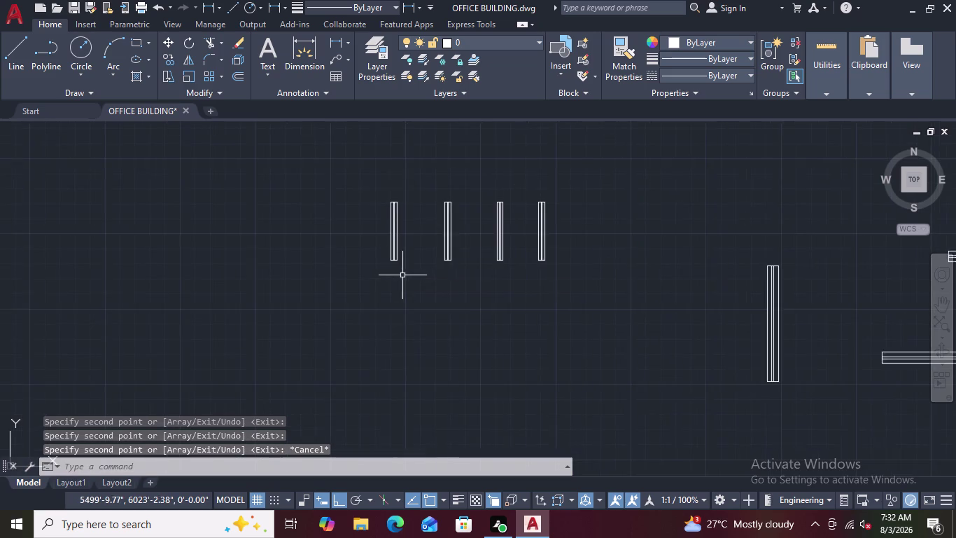
scroll(down, 3)
scroll(down, 3)
scroll(up, 3)
scroll(up, 3)
scroll(down, 3)
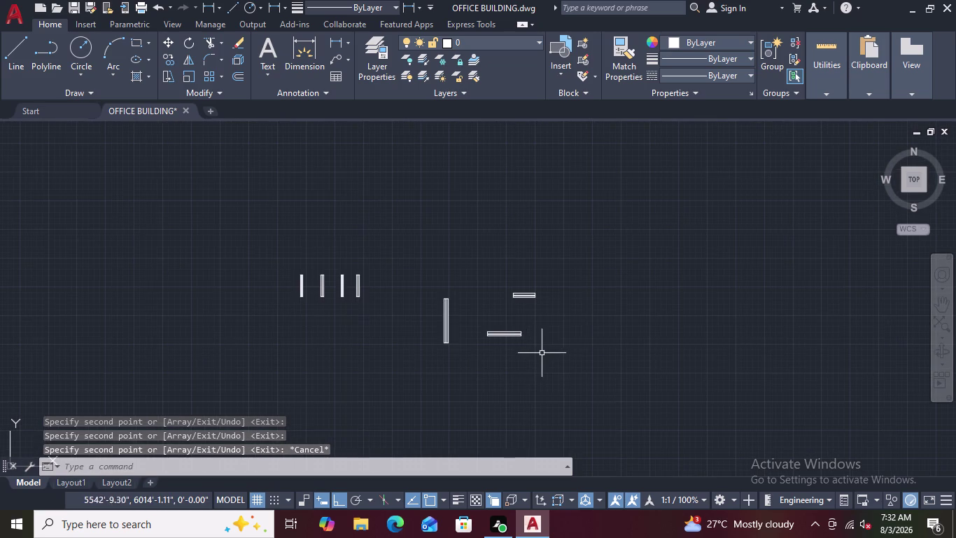
middle_drag(497, 334, 382, 209)
scroll(down, 3)
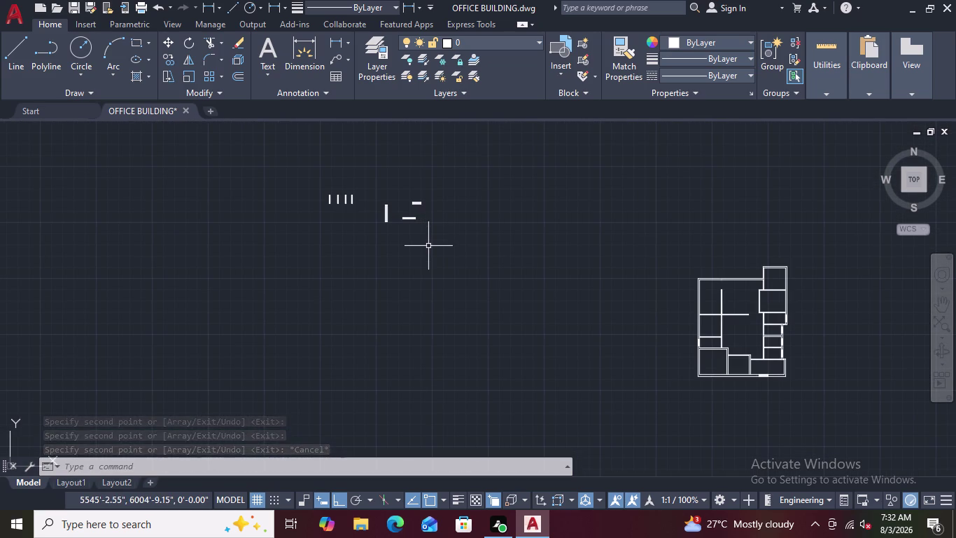
key(Escape)
key(Escape)
key(Escape)
key(Escape)
scroll(down, 3)
scroll(up, 3)
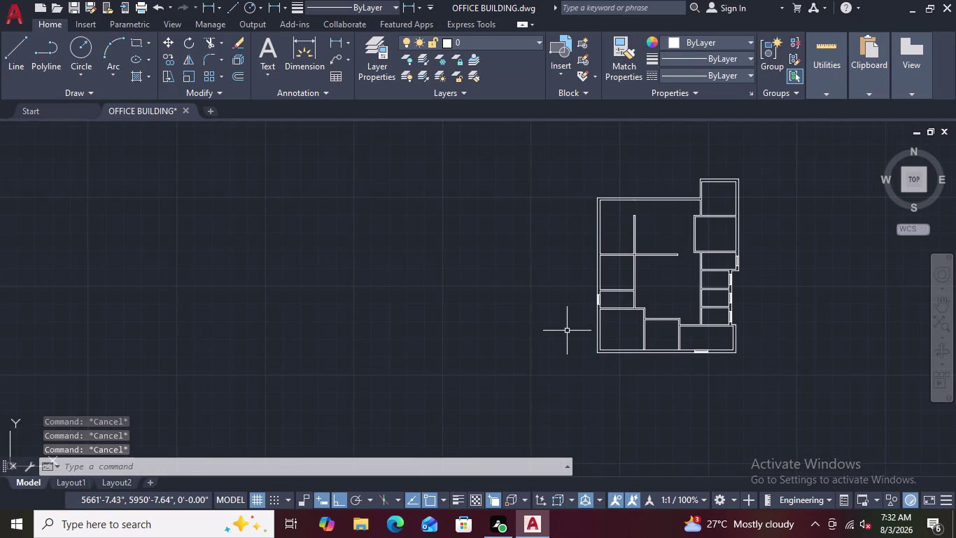
scroll(down, 3)
scroll(up, 3)
scroll(up, 3)
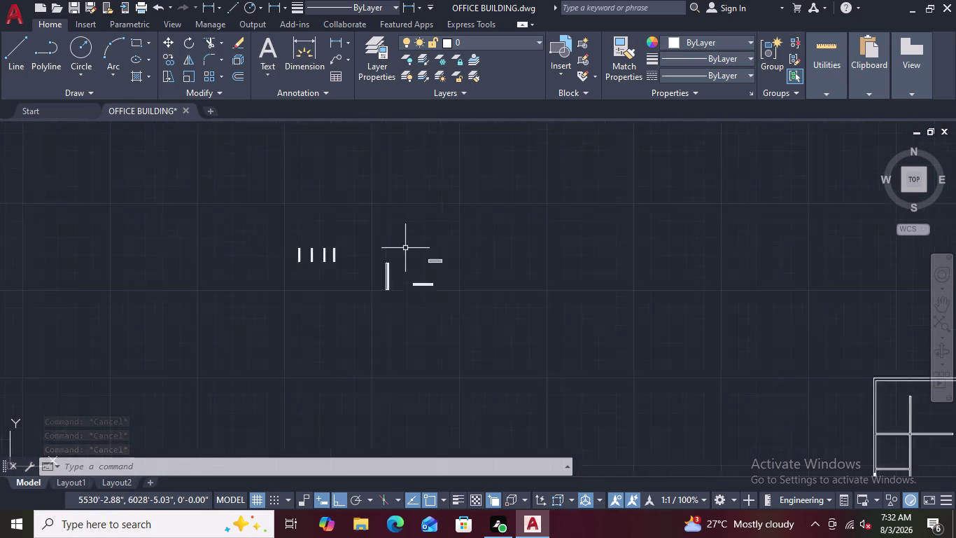
scroll(up, 3)
scroll(up, 3)
scroll(down, 3)
scroll(down, 3)
scroll(up, 3)
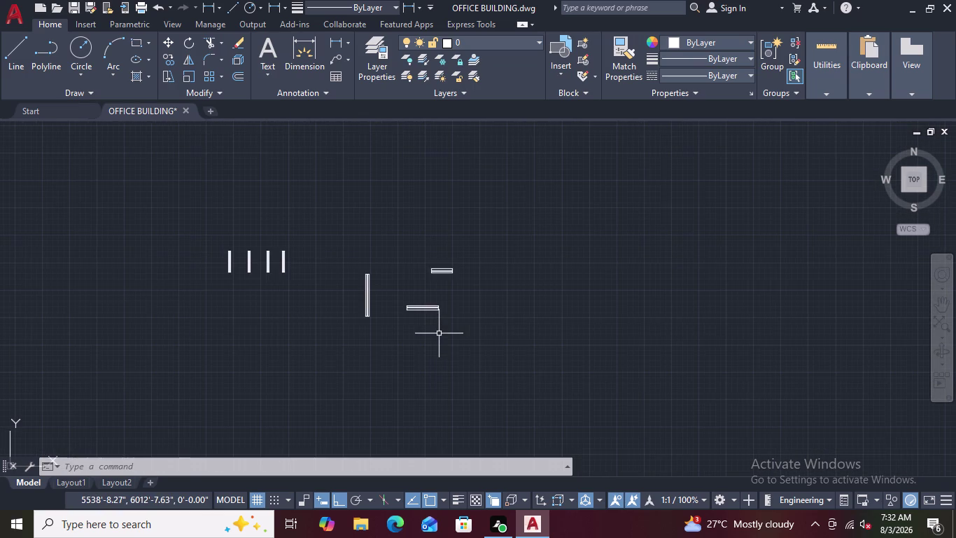
scroll(down, 3)
middle_drag(448, 347, 449, 283)
scroll(up, 3)
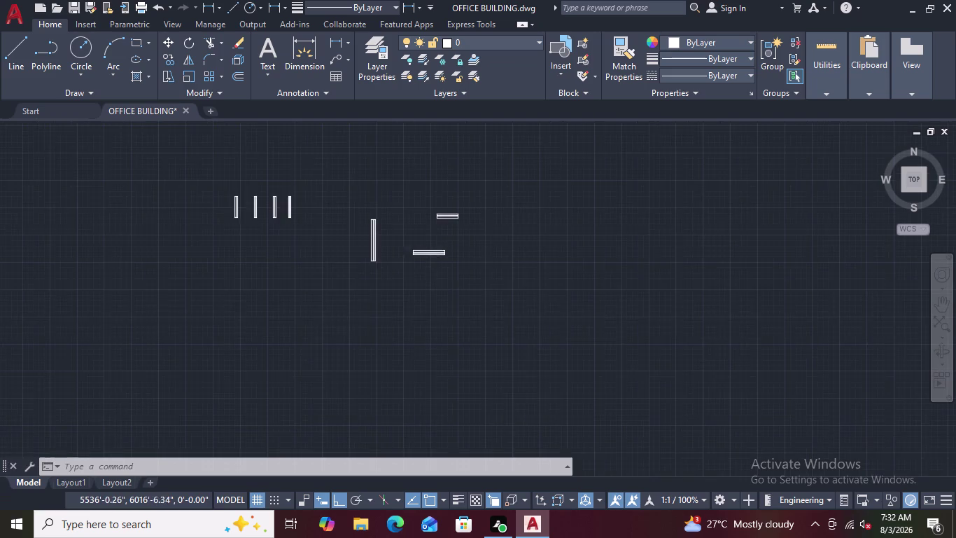
scroll(down, 3)
scroll(up, 3)
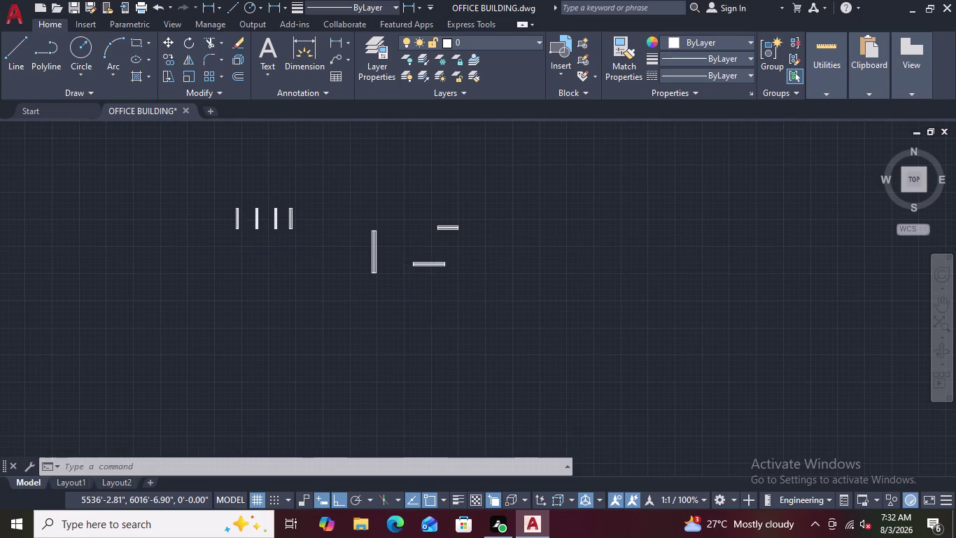
scroll(up, 3)
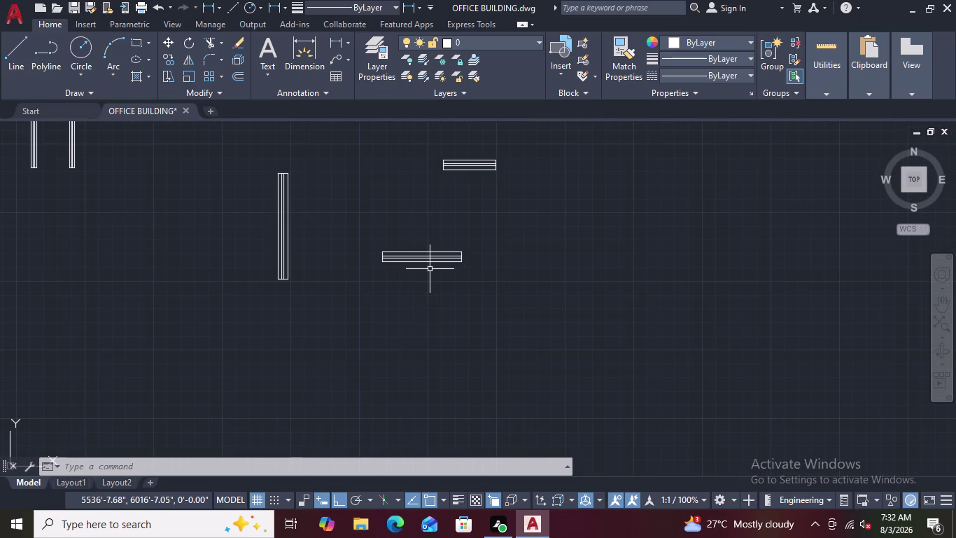
scroll(down, 3)
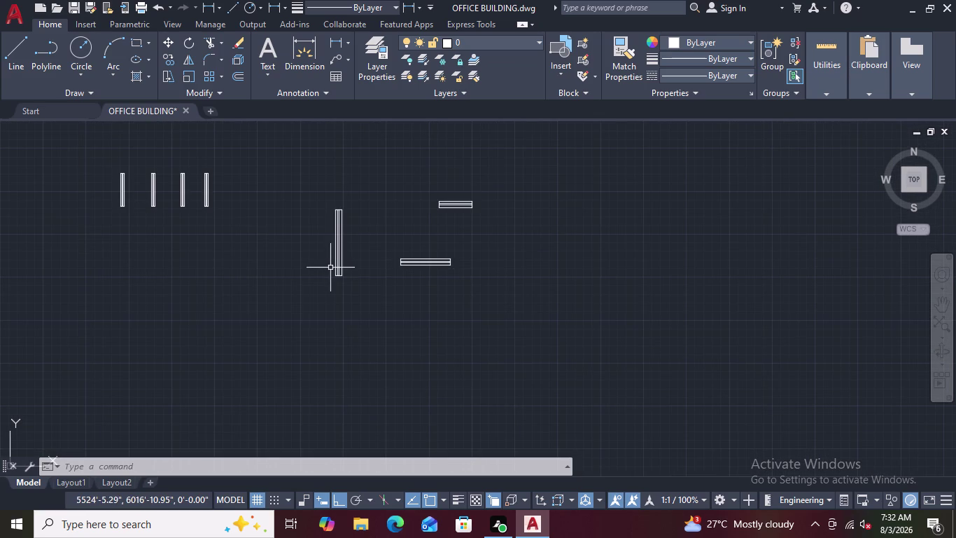
scroll(up, 3)
scroll(up, 3)
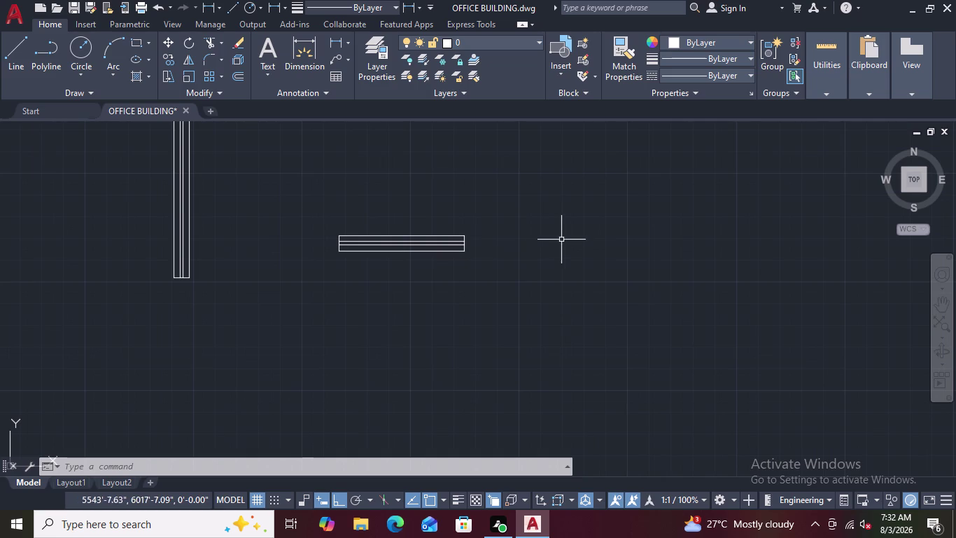
drag(570, 231, 490, 220)
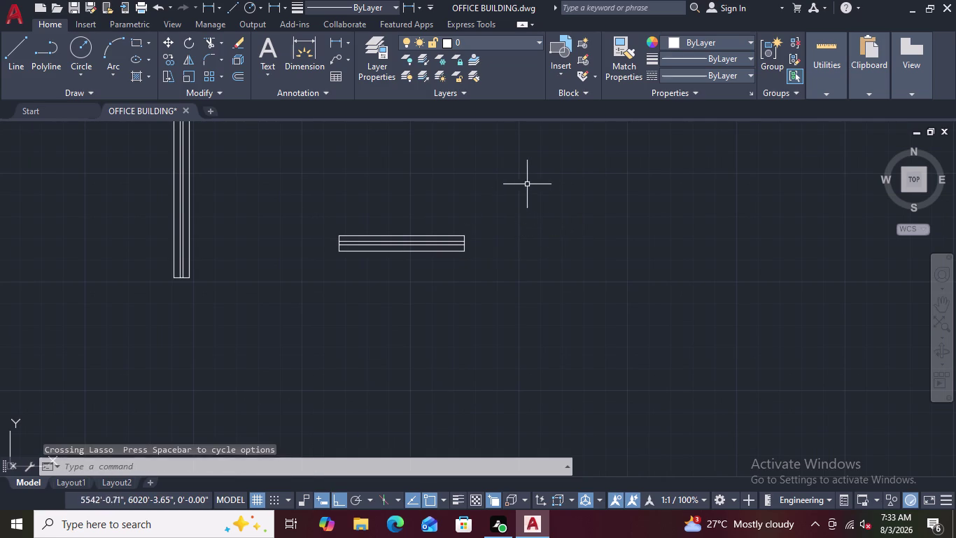
drag(528, 184, 440, 206)
click(506, 185)
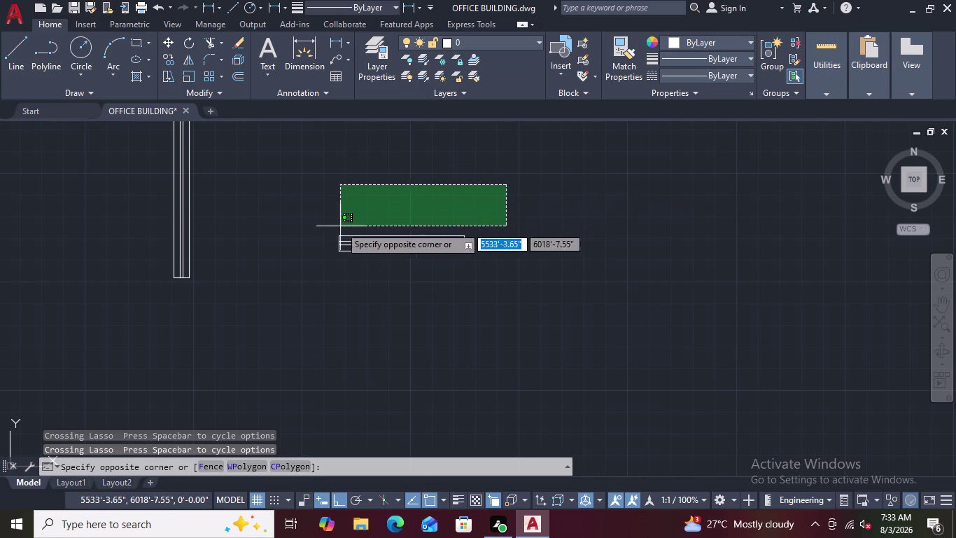
click(288, 282)
right_click(303, 300)
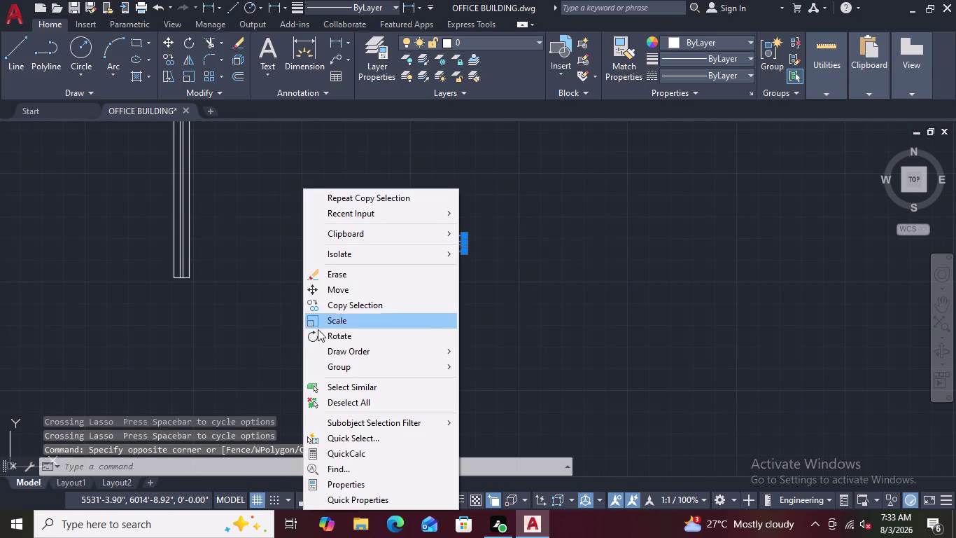
click(329, 288)
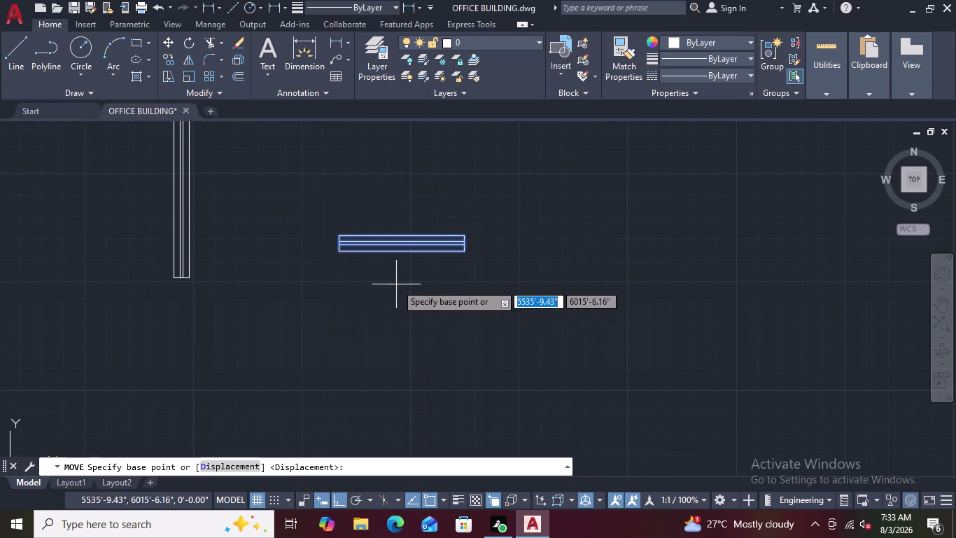
click(400, 252)
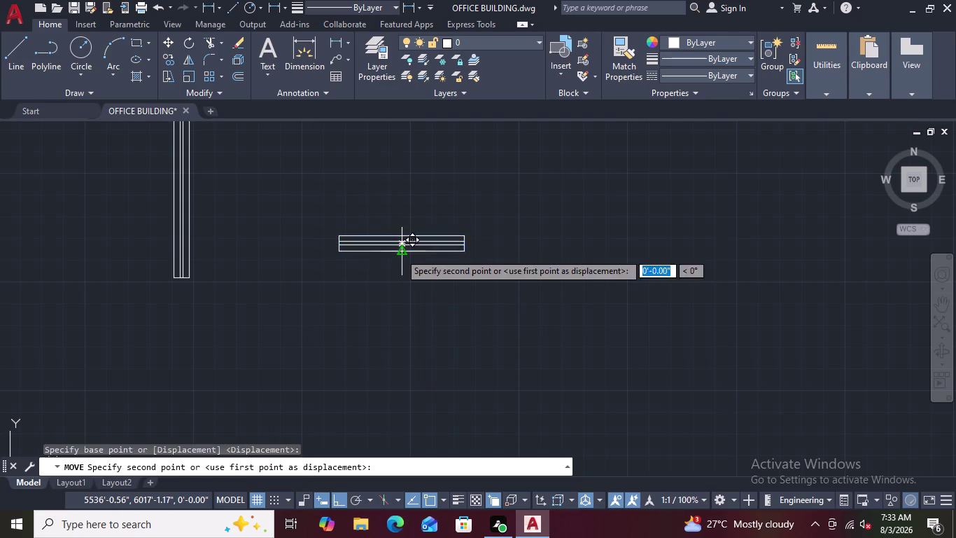
scroll(down, 3)
middle_drag(545, 348, 375, 231)
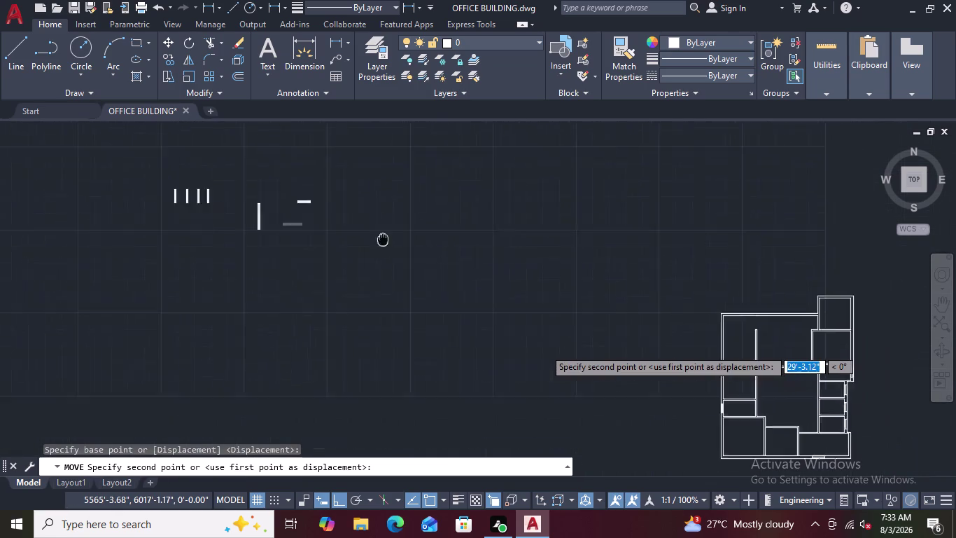
middle_drag(375, 230, 335, 181)
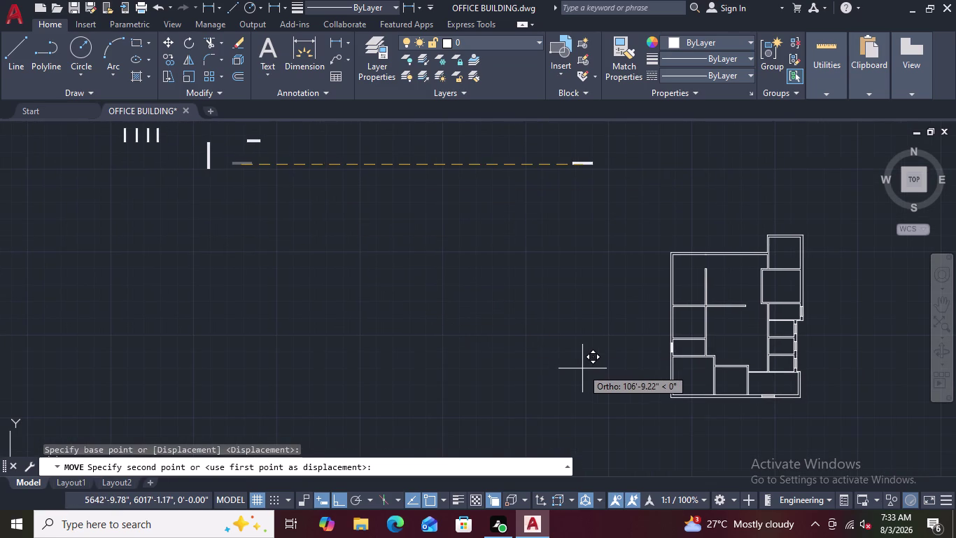
key(F8)
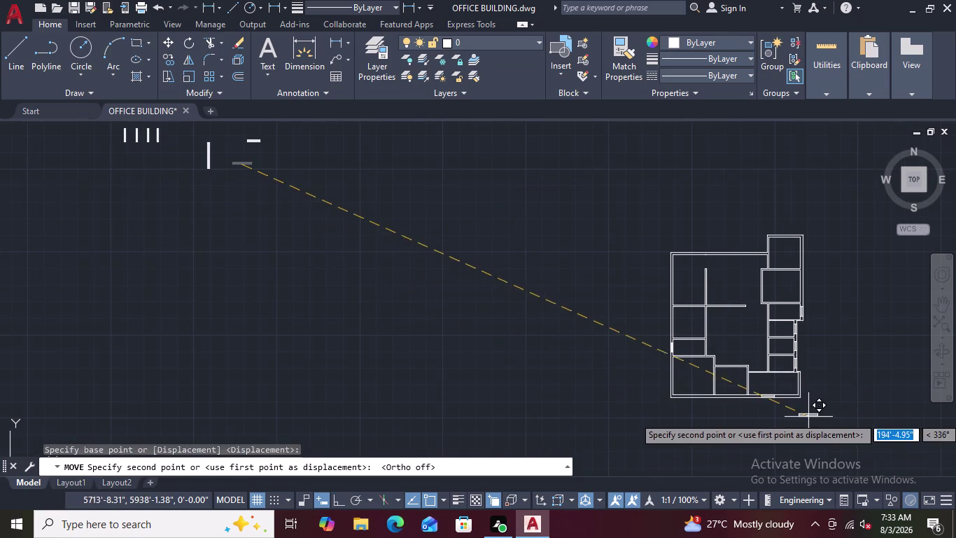
scroll(up, 3)
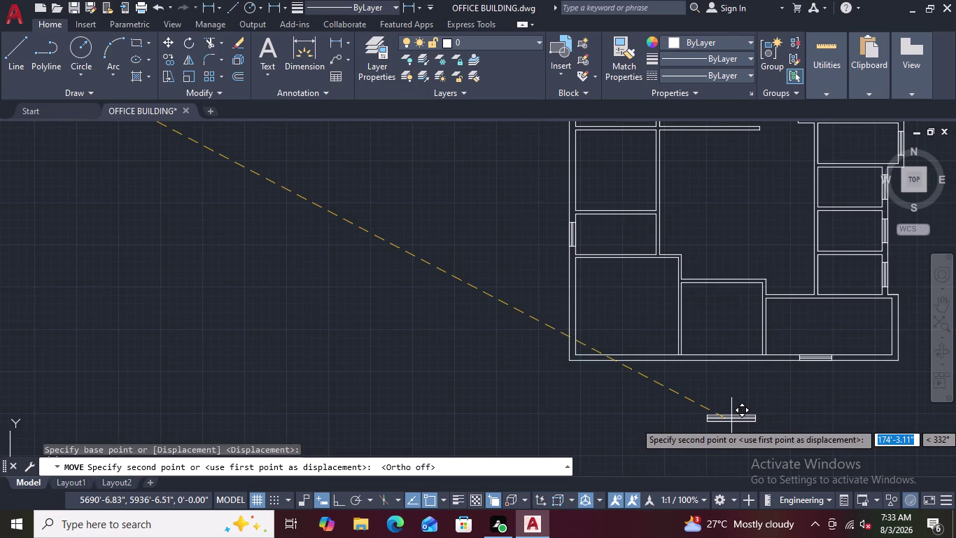
scroll(up, 3)
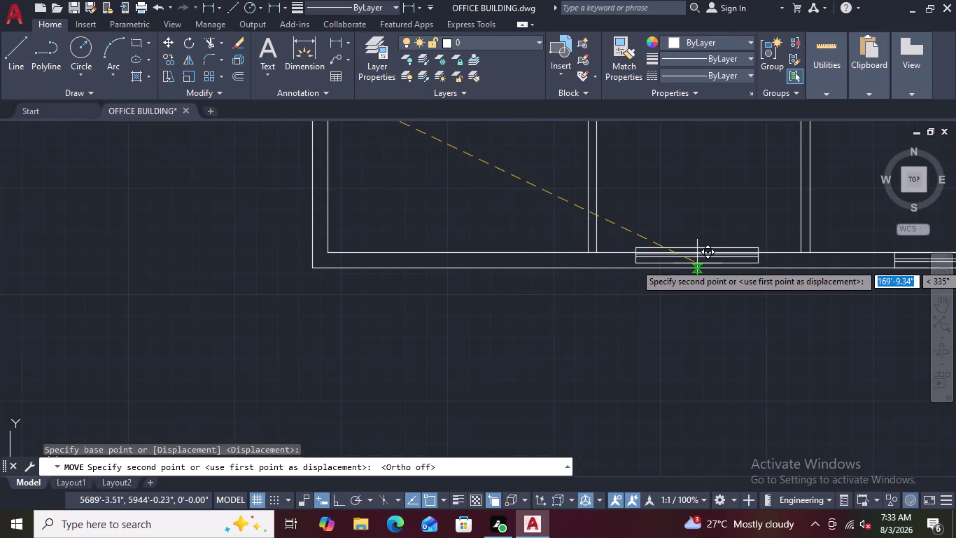
scroll(up, 3)
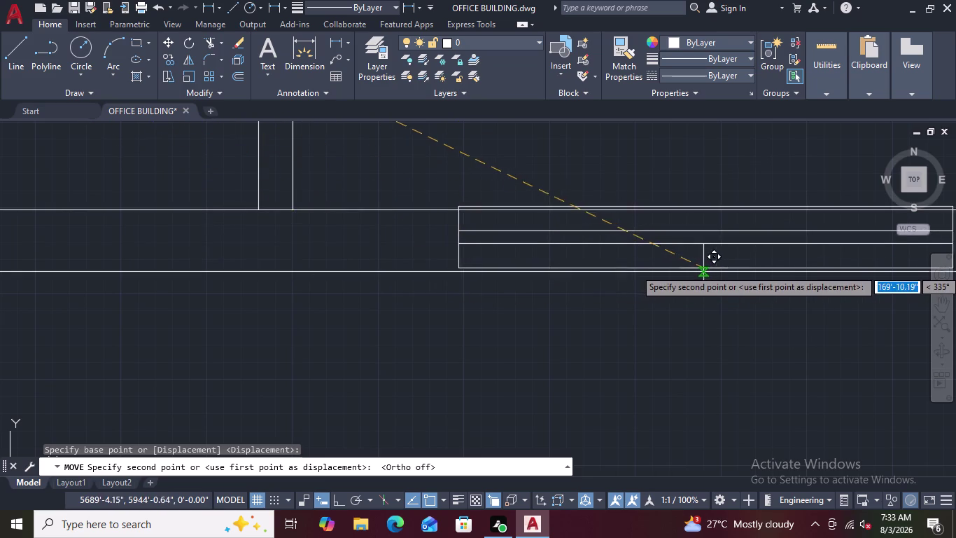
scroll(down, 3)
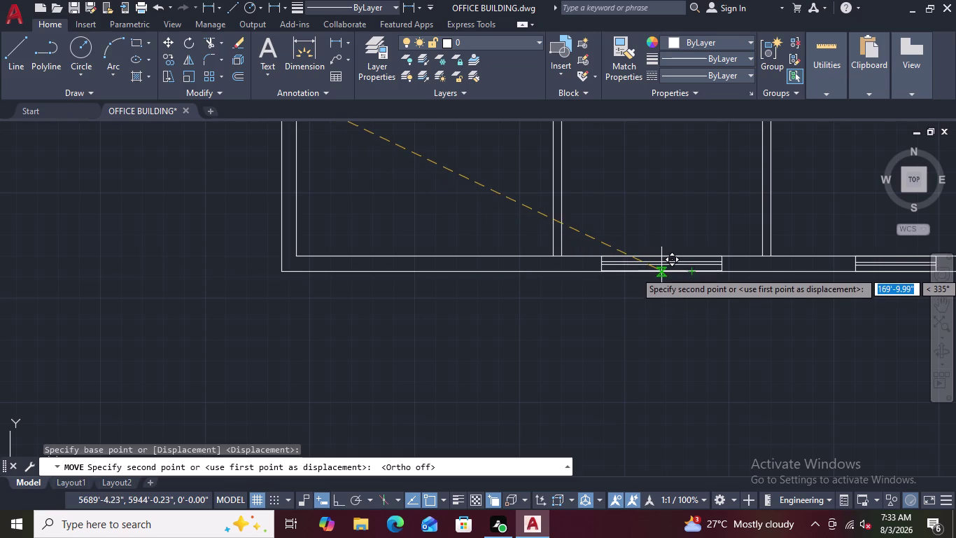
scroll(up, 3)
scroll(up, 3)
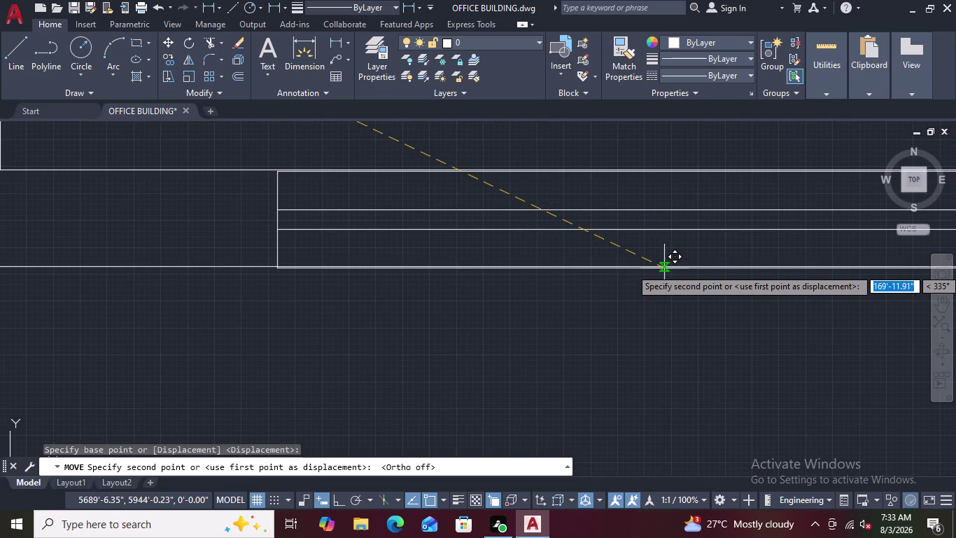
scroll(up, 3)
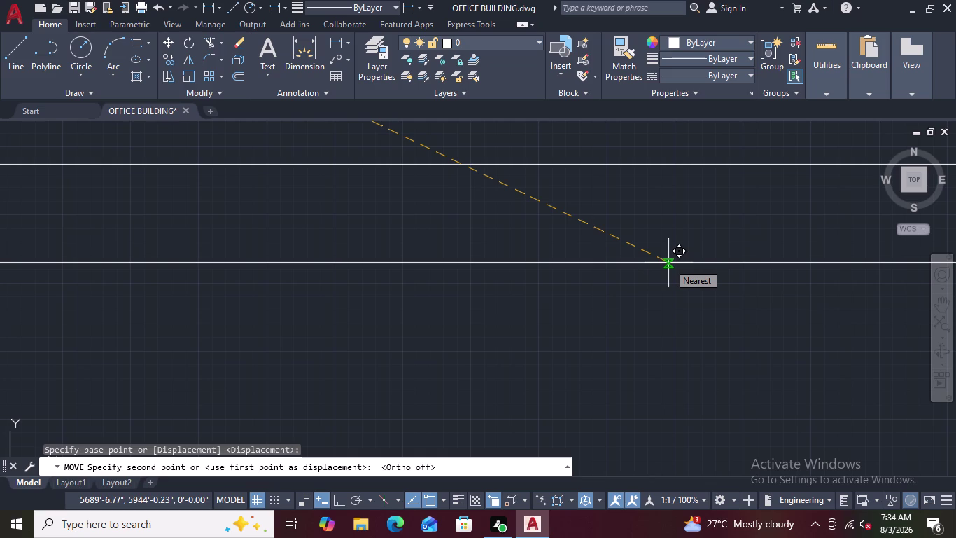
key(Escape)
scroll(down, 3)
scroll(up, 3)
Select the lower horizontal window panel among the loose panels and bring up its menu.
scroll(down, 3)
scroll(down, 3)
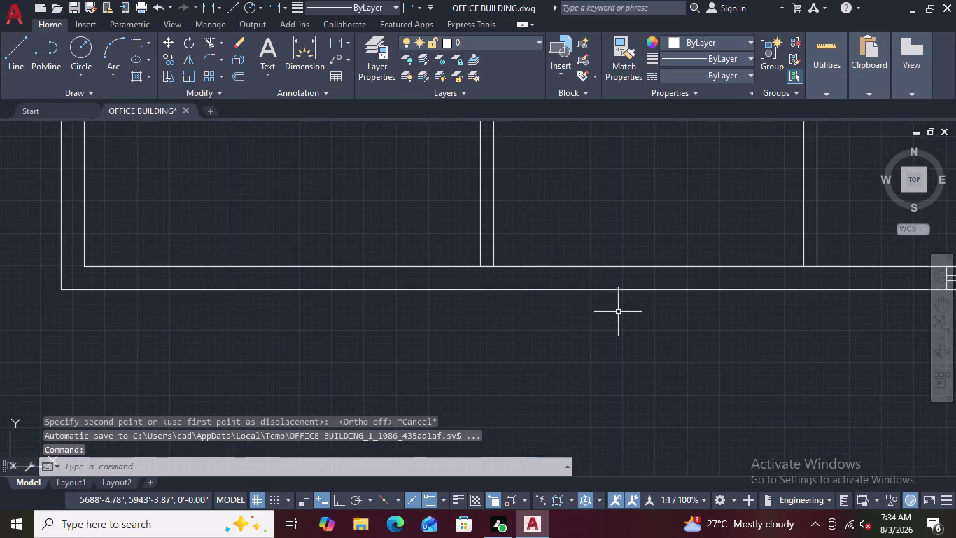
scroll(down, 3)
scroll(down, 3)
scroll(down, 3)
middle_drag(291, 177, 329, 235)
scroll(down, 3)
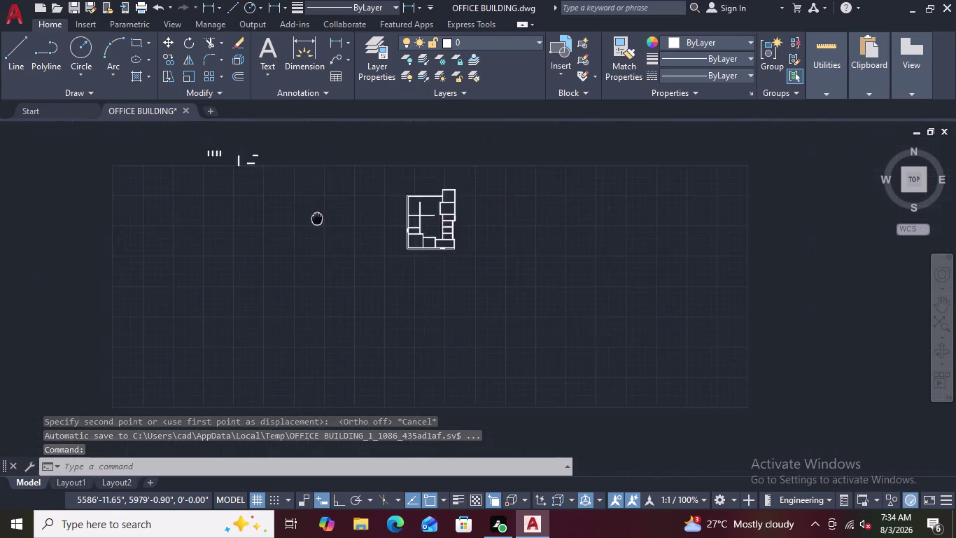
middle_drag(328, 235, 389, 298)
scroll(up, 3)
scroll(up, 3)
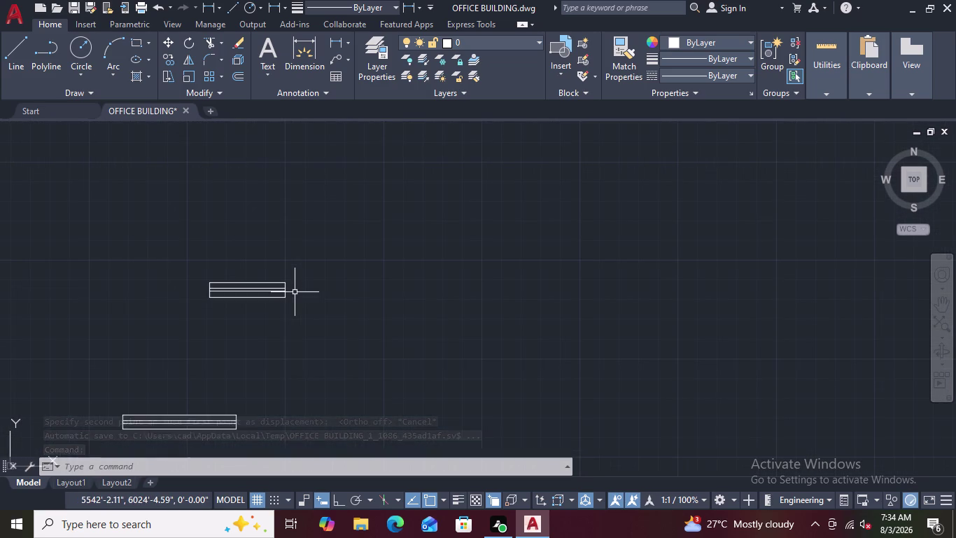
scroll(down, 3)
scroll(up, 3)
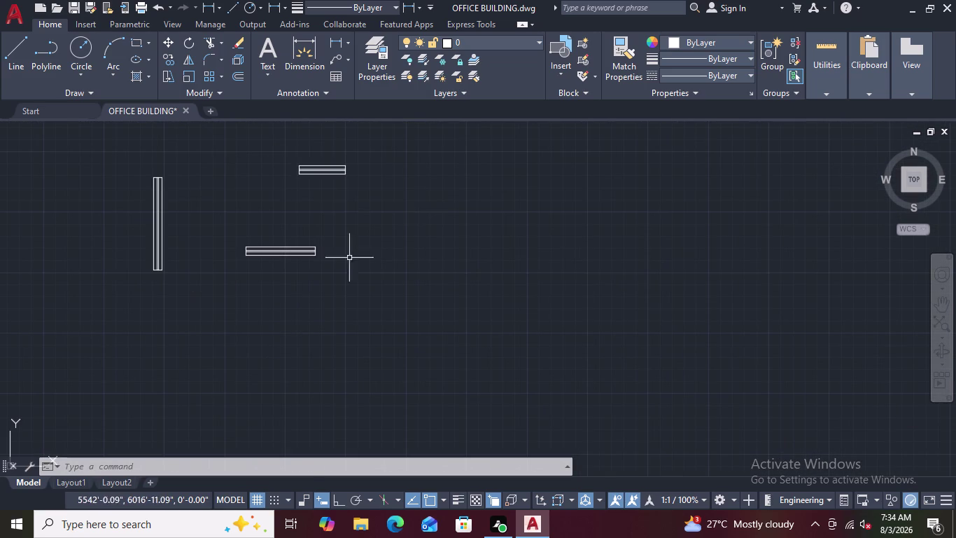
drag(420, 208, 388, 242)
drag(387, 241, 275, 232)
click(332, 222)
click(212, 265)
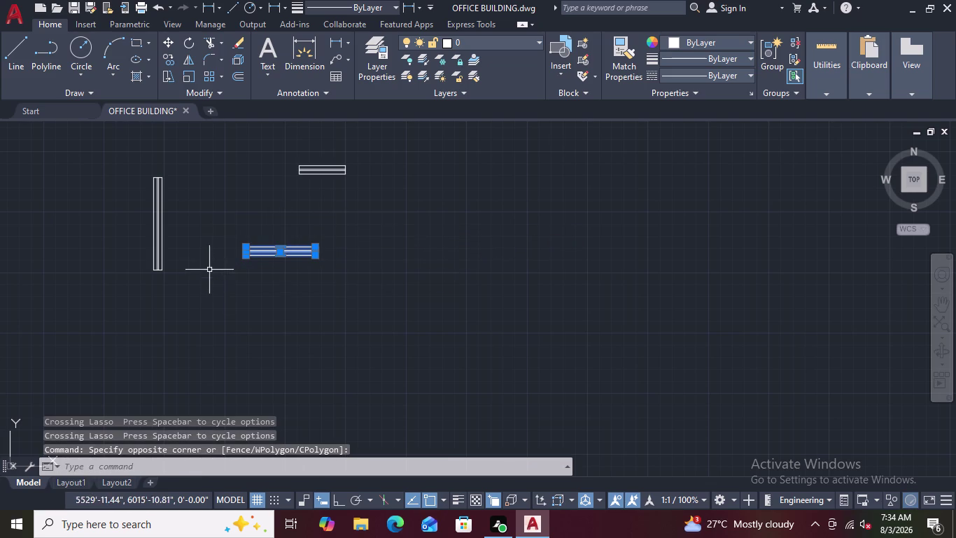
right_click(294, 300)
Move the horizontal panel from its base point into the bottom wall opening.
click(328, 287)
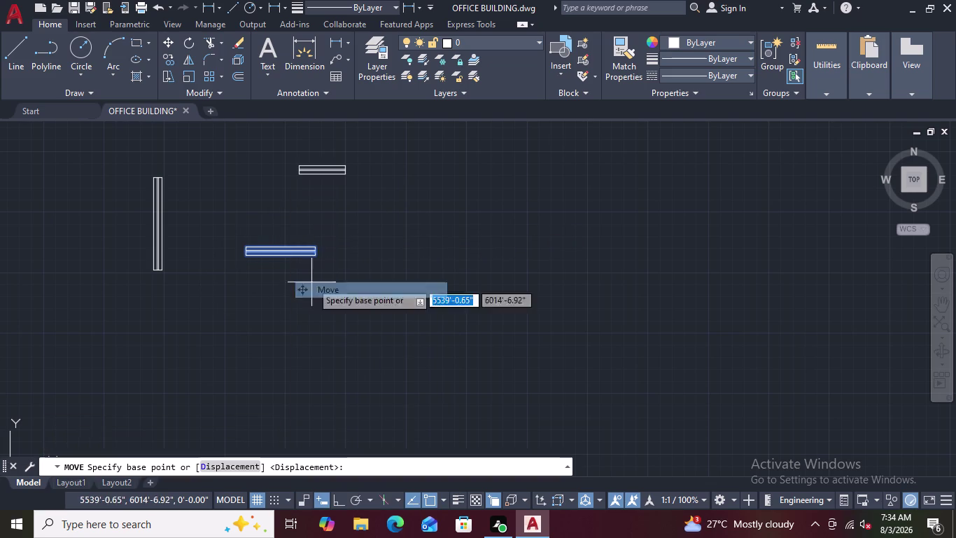
scroll(up, 3)
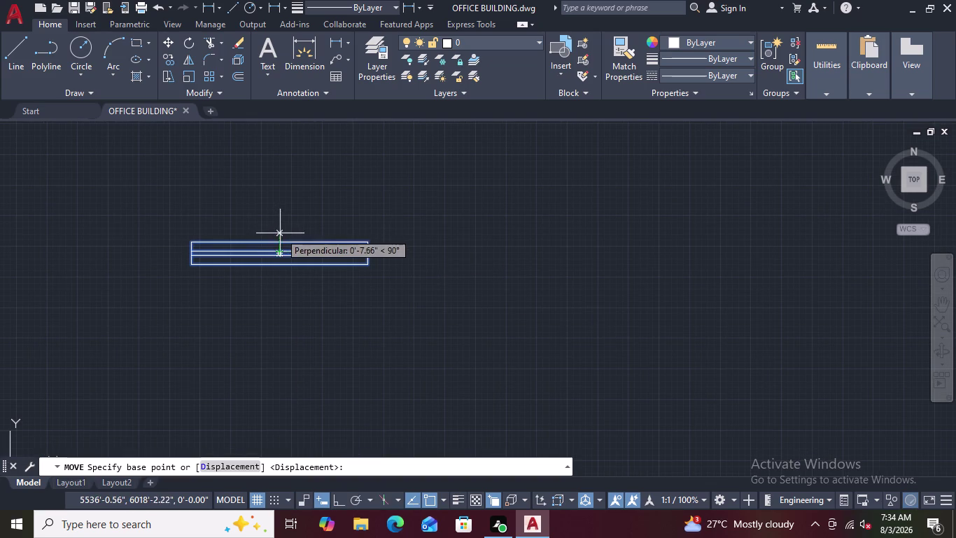
click(280, 238)
scroll(down, 3)
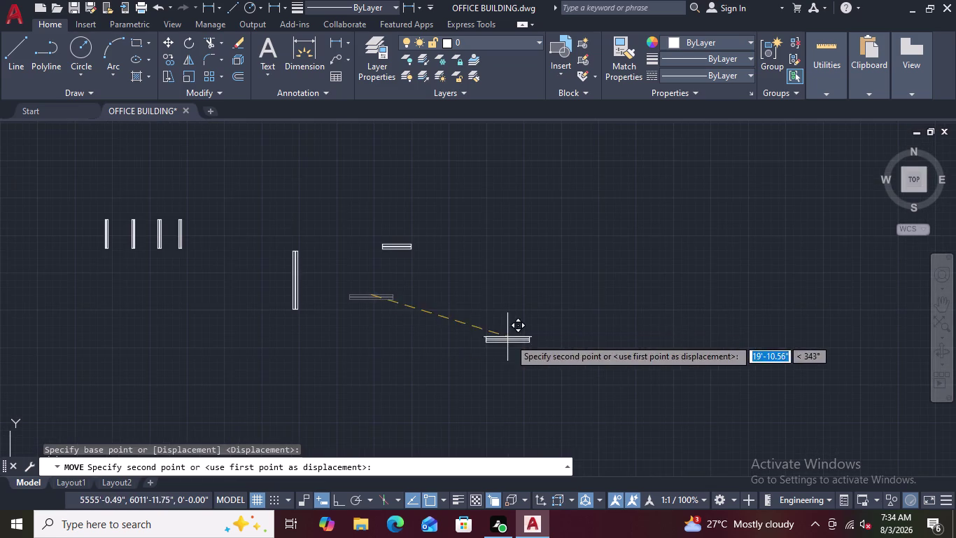
middle_drag(510, 338, 341, 208)
scroll(down, 3)
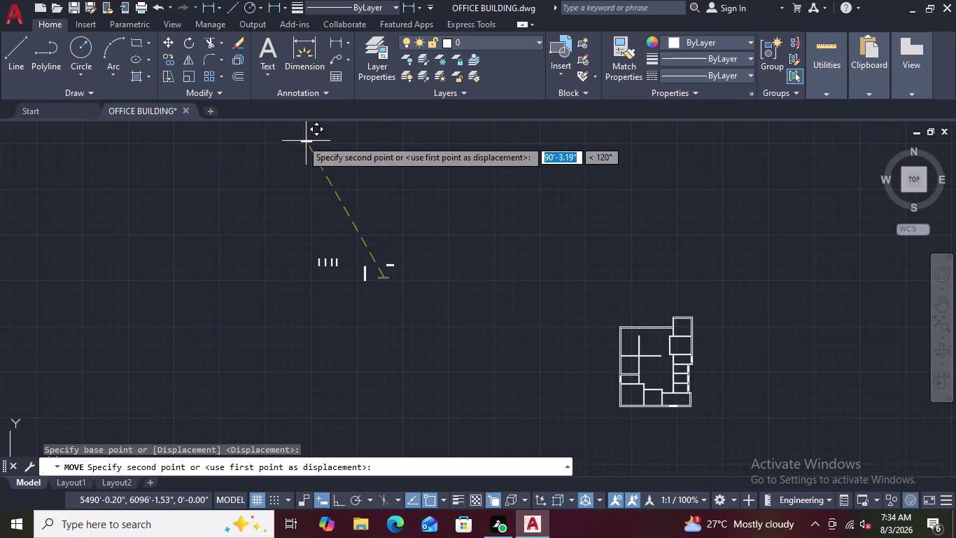
middle_drag(522, 352, 364, 110)
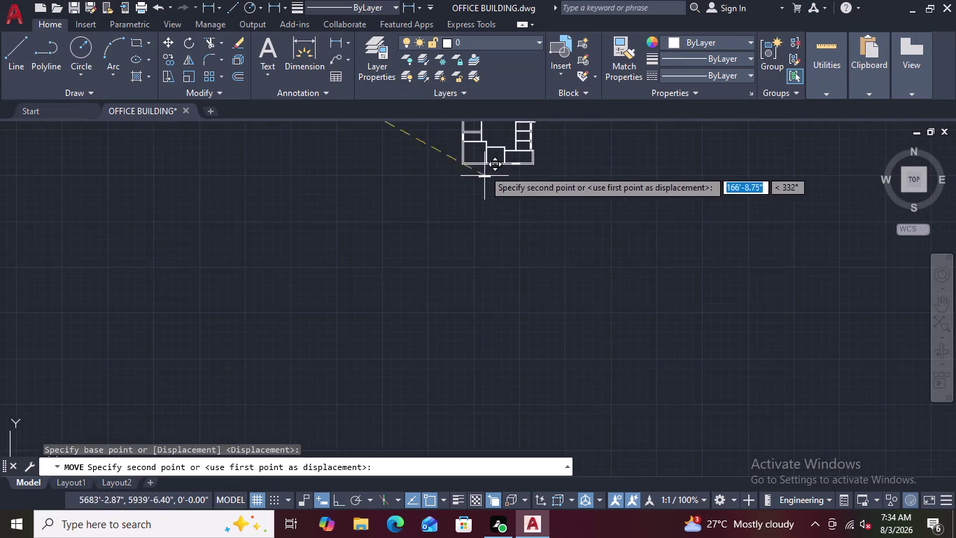
scroll(up, 3)
scroll(up, 3)
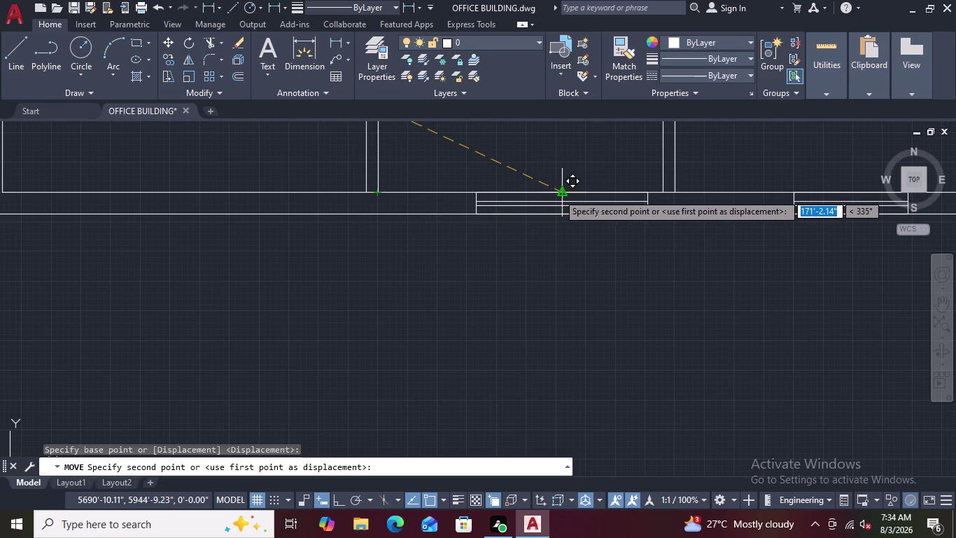
scroll(up, 3)
scroll(up, 3)
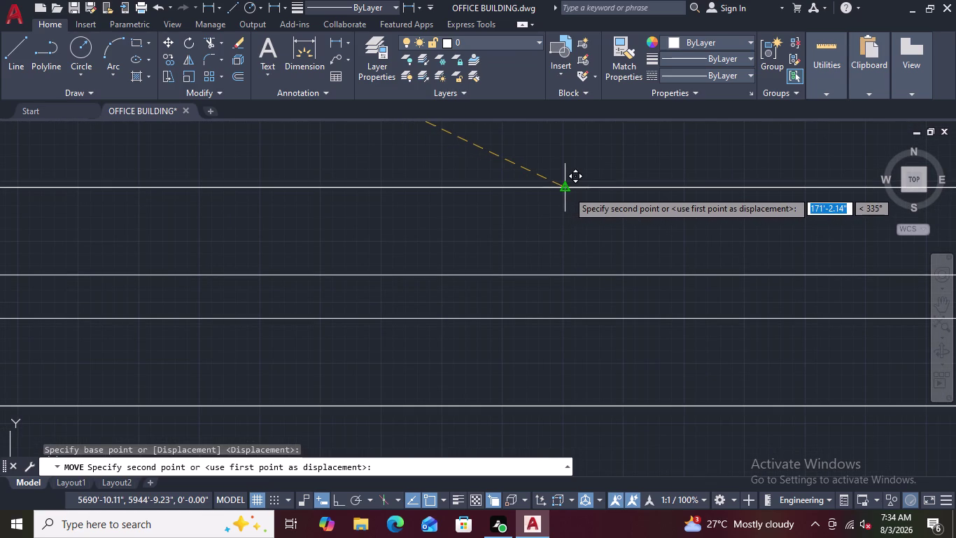
click(568, 191)
key(Escape)
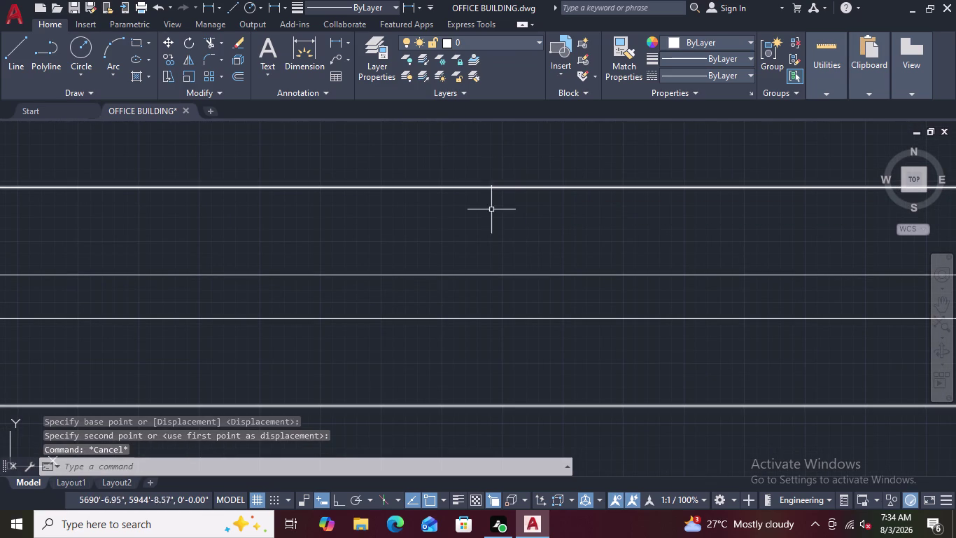
key(Escape)
key(Escape)
scroll(down, 3)
scroll(up, 3)
scroll(down, 3)
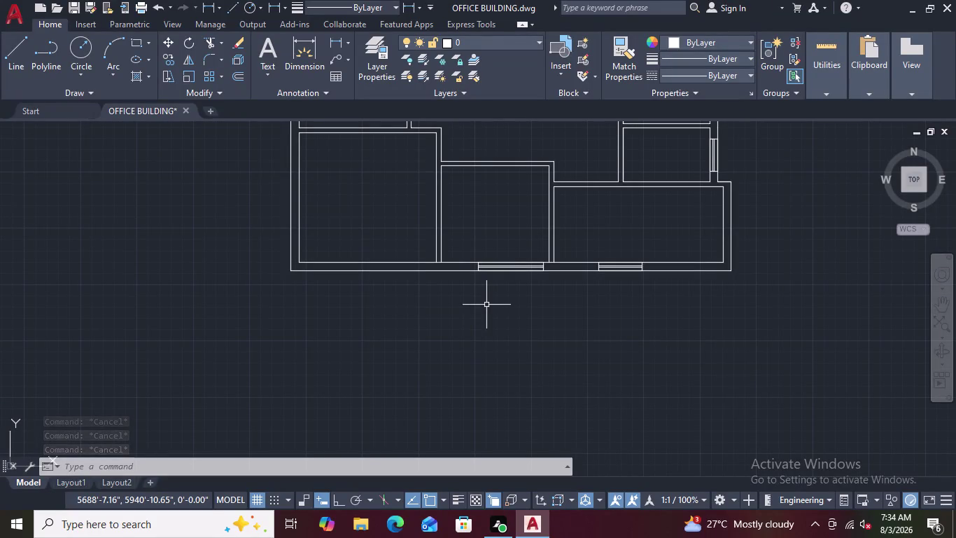
key(Escape)
key(Escape)
scroll(down, 3)
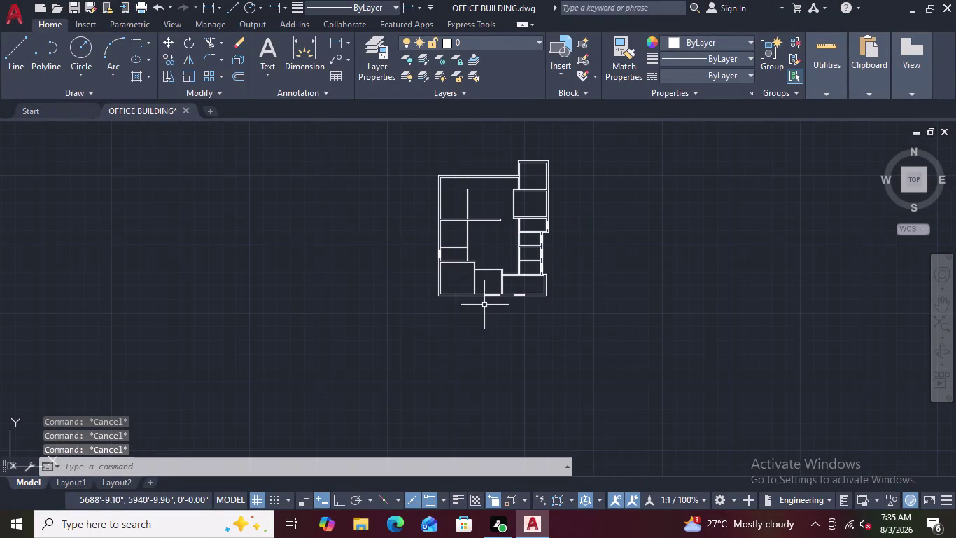
scroll(up, 3)
scroll(down, 3)
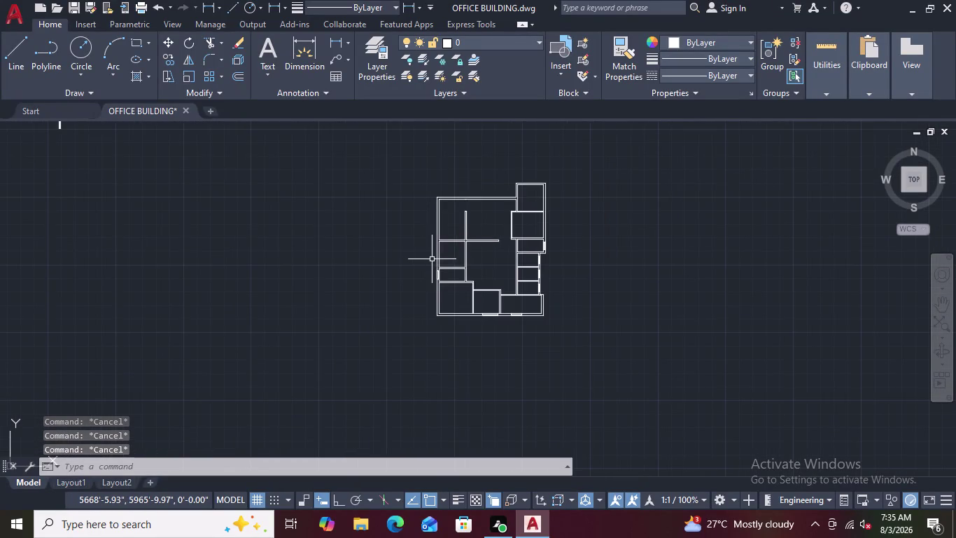
scroll(up, 3)
scroll(up, 3)
scroll(down, 3)
scroll(down, 3)
middle_drag(392, 252, 446, 260)
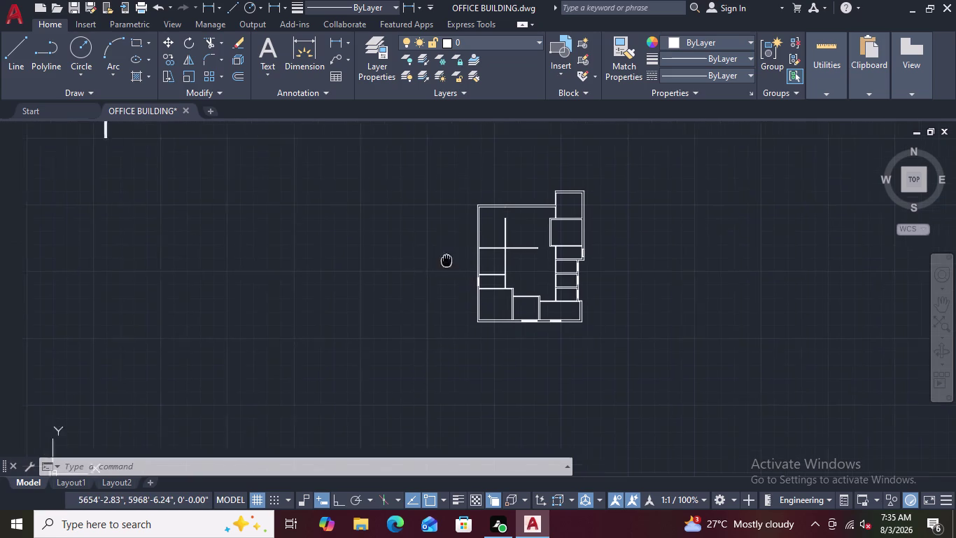
middle_drag(447, 260, 483, 261)
scroll(up, 3)
scroll(up, 3)
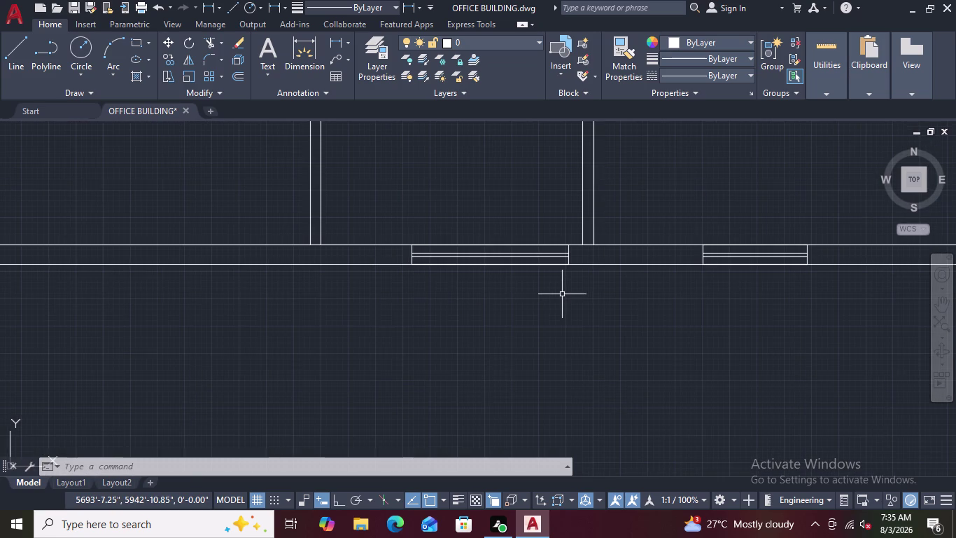
scroll(down, 3)
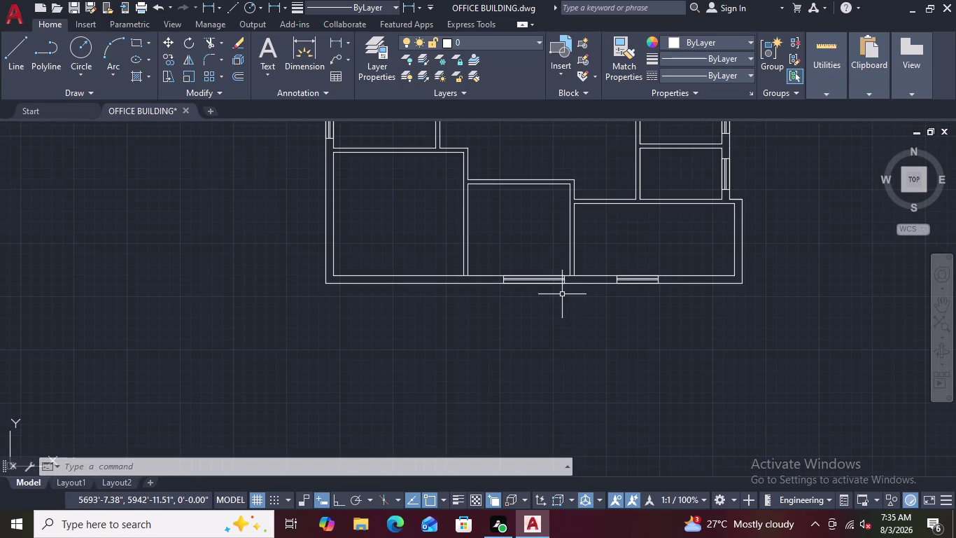
scroll(up, 3)
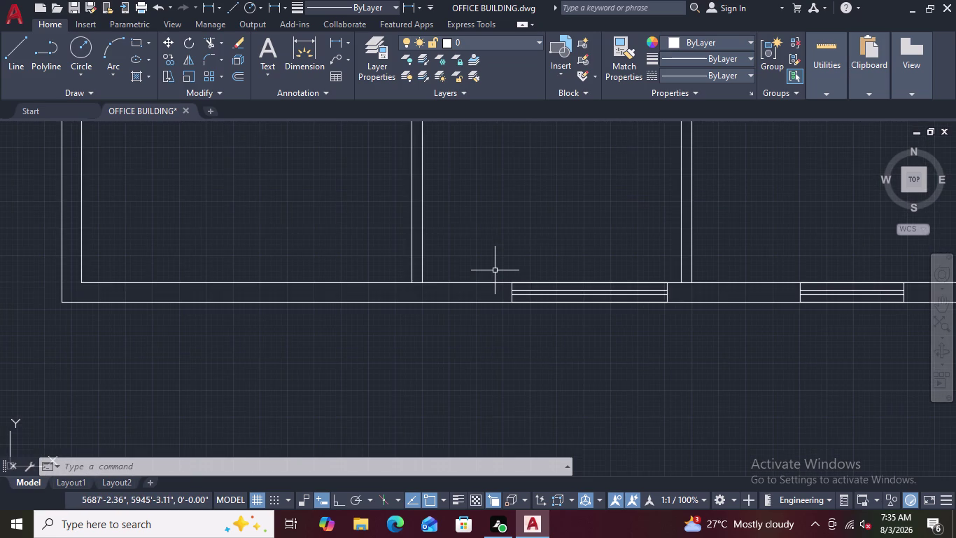
scroll(down, 3)
scroll(up, 3)
scroll(down, 3)
scroll(down, 3)
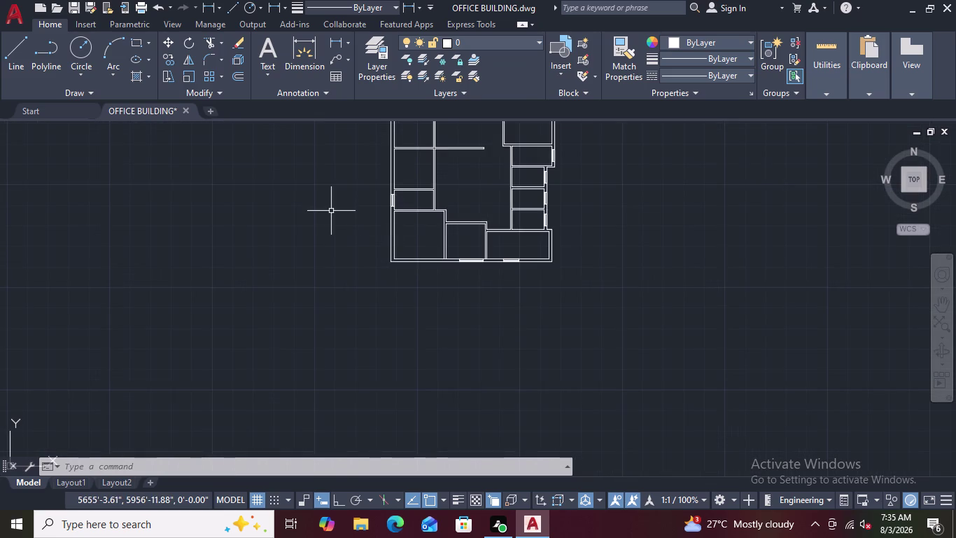
middle_drag(328, 209, 434, 280)
scroll(down, 3)
scroll(down, 3)
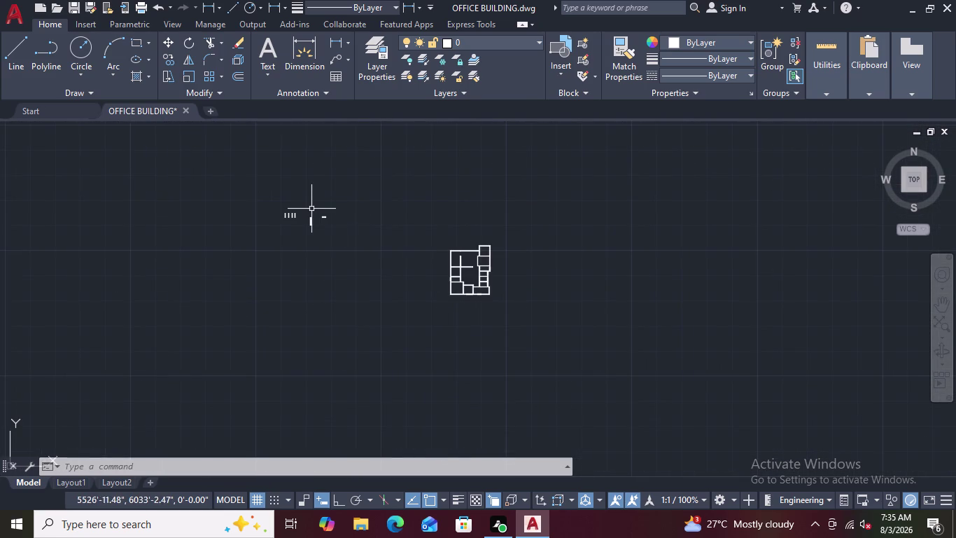
scroll(up, 3)
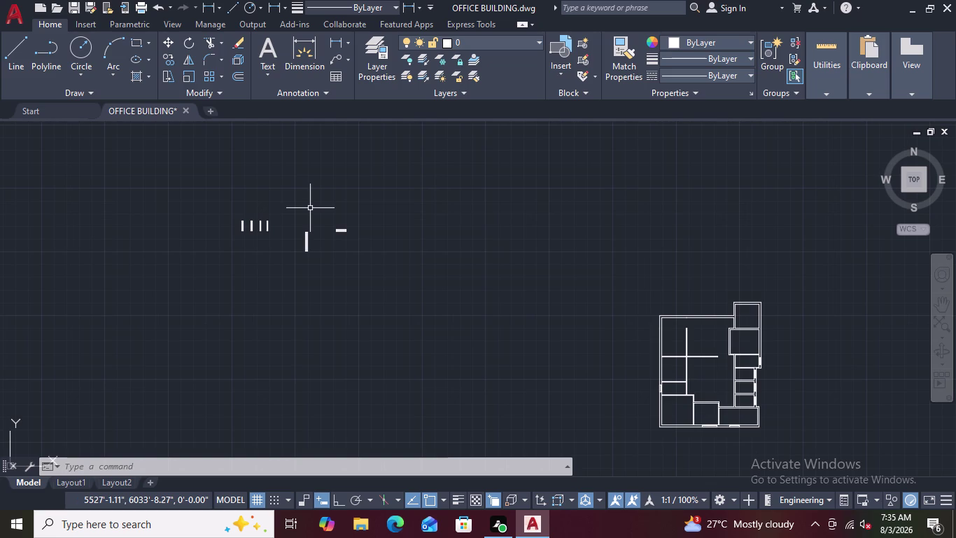
scroll(up, 3)
scroll(up, 3)
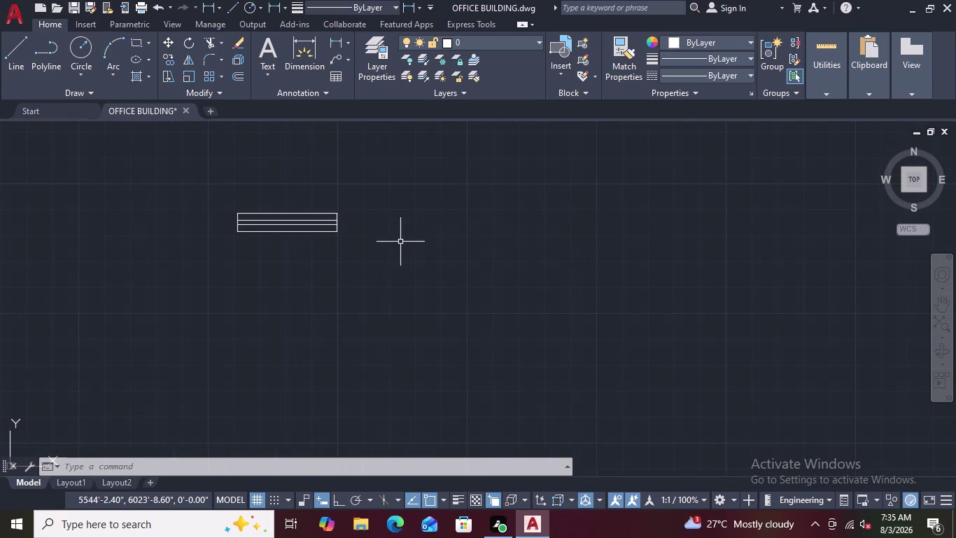
scroll(up, 3)
scroll(down, 3)
scroll(up, 3)
scroll(down, 3)
scroll(down, 3)
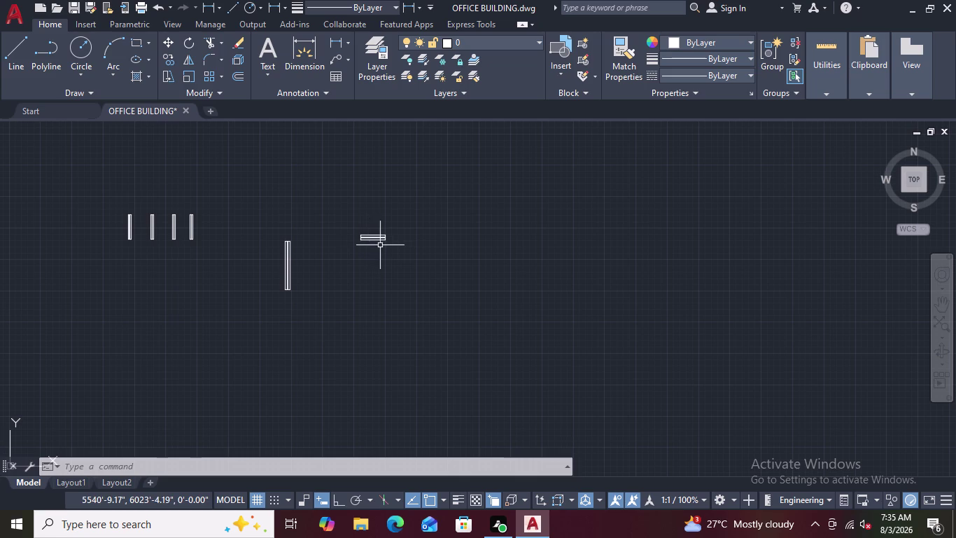
scroll(up, 3)
scroll(up, 3)
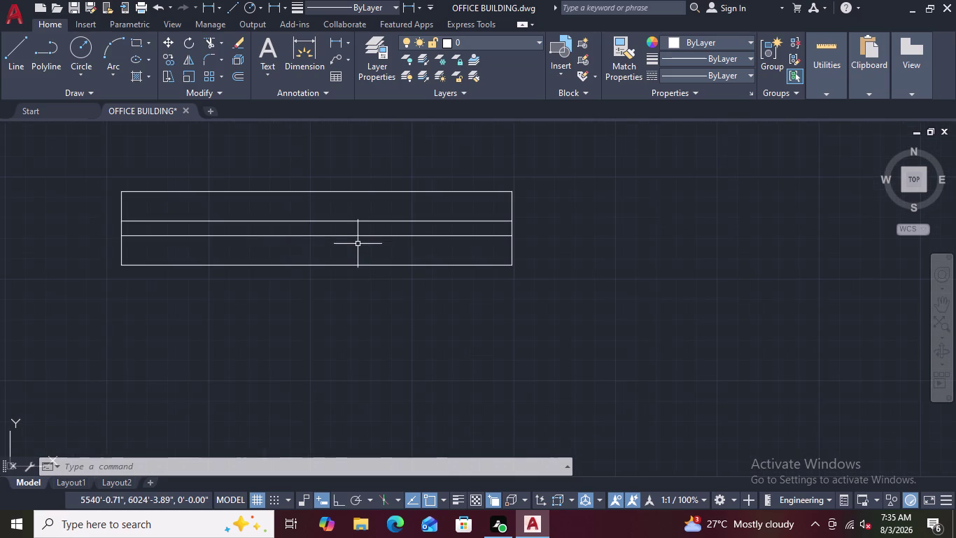
scroll(down, 3)
scroll(down, 3)
scroll(down, 3)
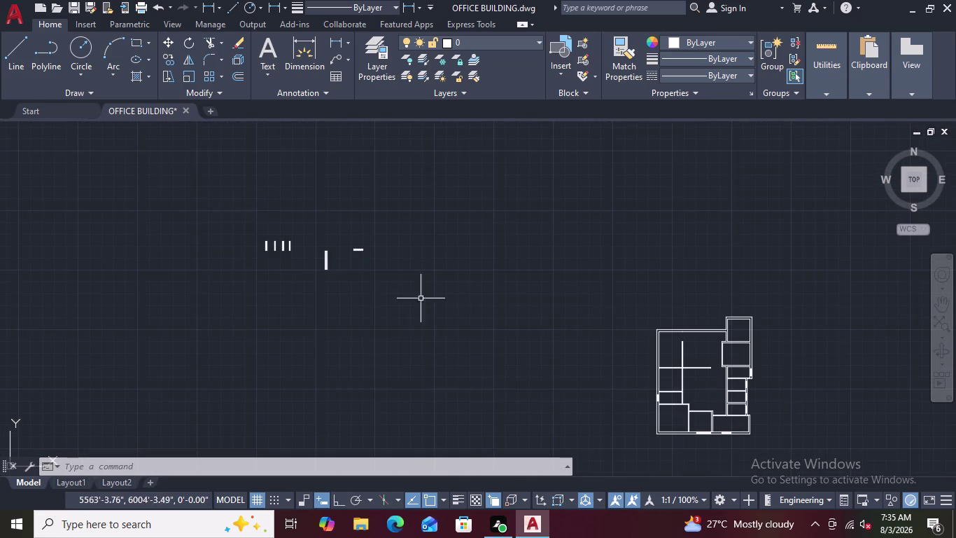
middle_drag(467, 310, 380, 216)
scroll(up, 3)
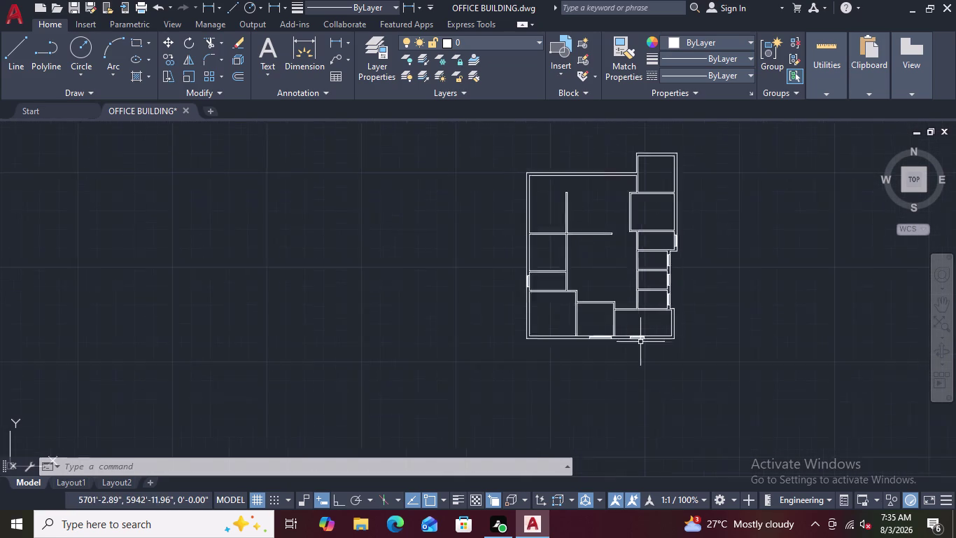
scroll(up, 3)
scroll(up, 3)
scroll(up, 3)
scroll(down, 3)
scroll(up, 3)
scroll(down, 3)
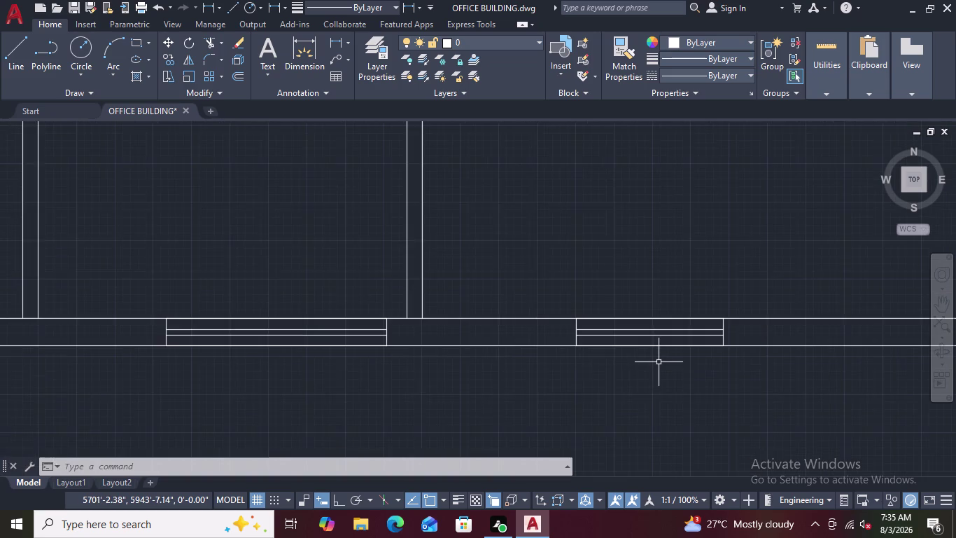
scroll(down, 3)
scroll(up, 3)
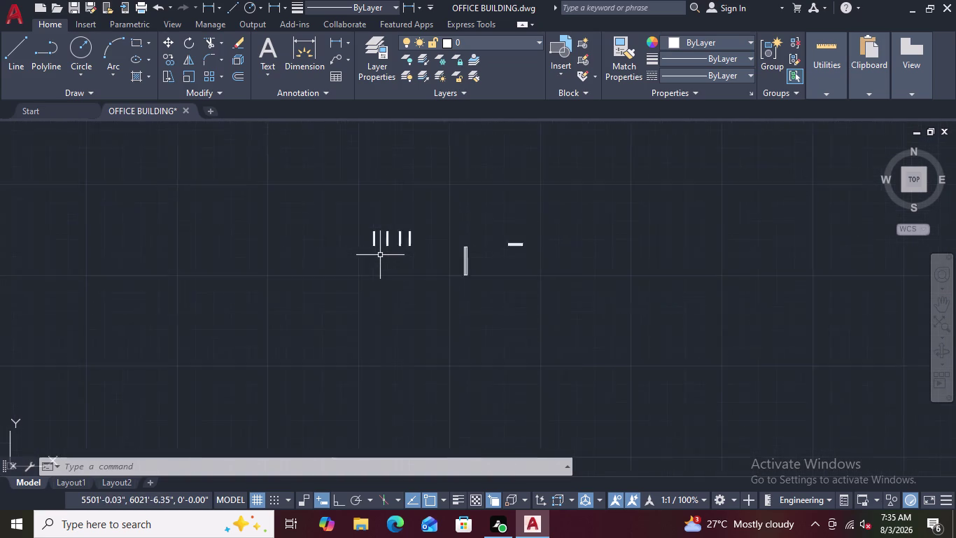
scroll(up, 3)
Select the tall vertical window panel and bring up its menu.
drag(556, 214, 557, 236)
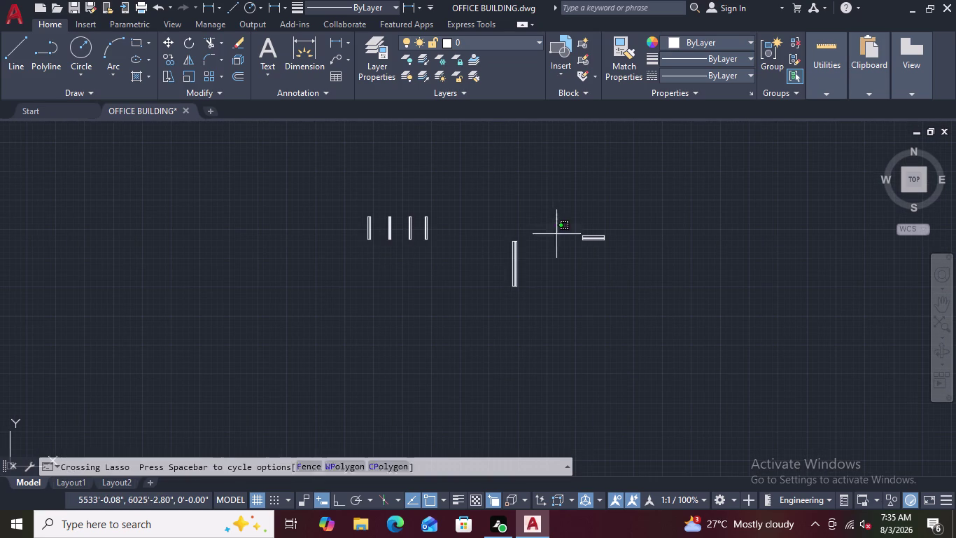
drag(556, 236, 478, 277)
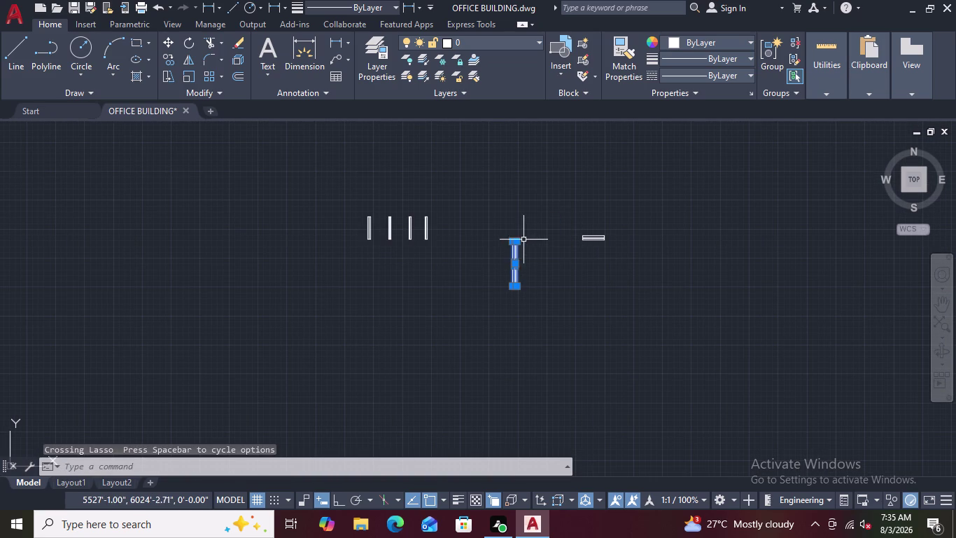
scroll(up, 3)
right_click(583, 270)
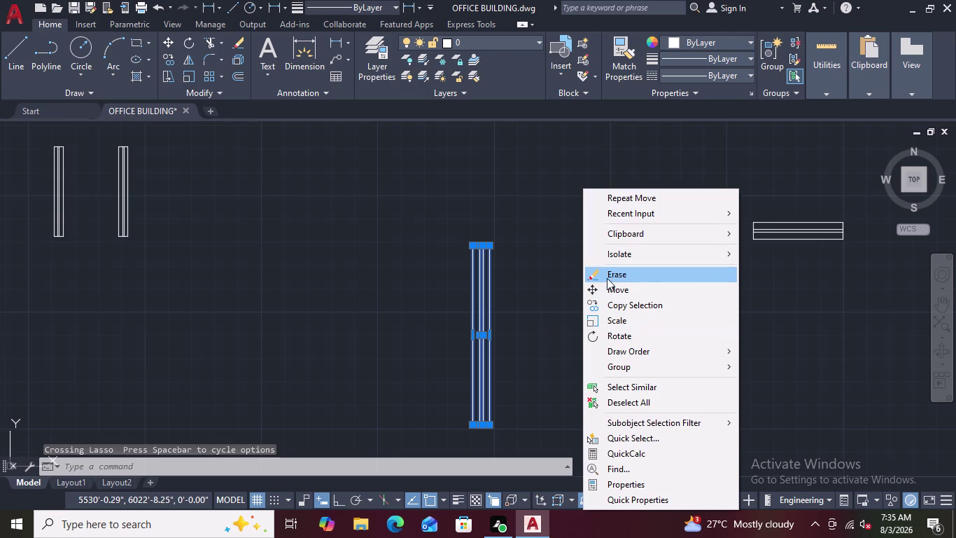
Move the panel by its midpoint into the lower-left room's west wall opening.
click(605, 286)
scroll(down, 3)
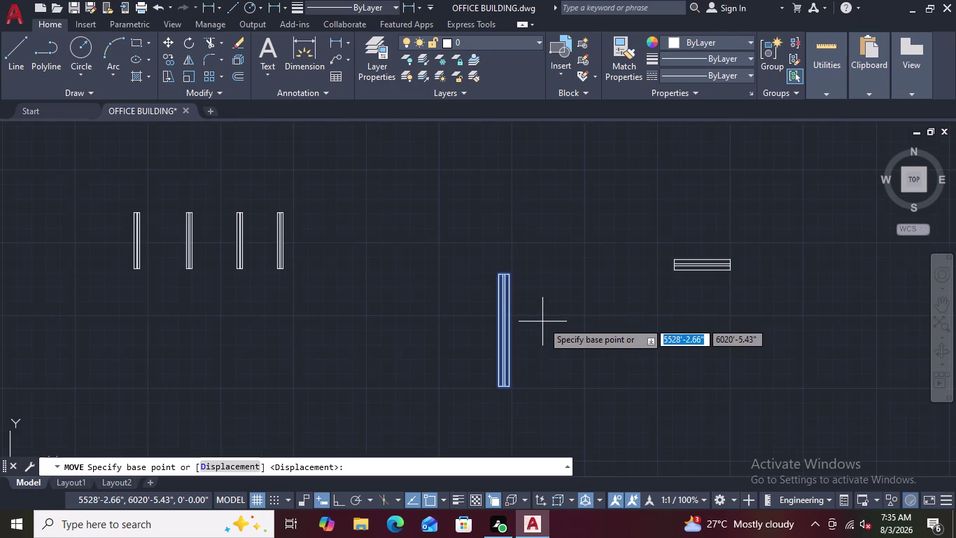
scroll(down, 3)
scroll(up, 3)
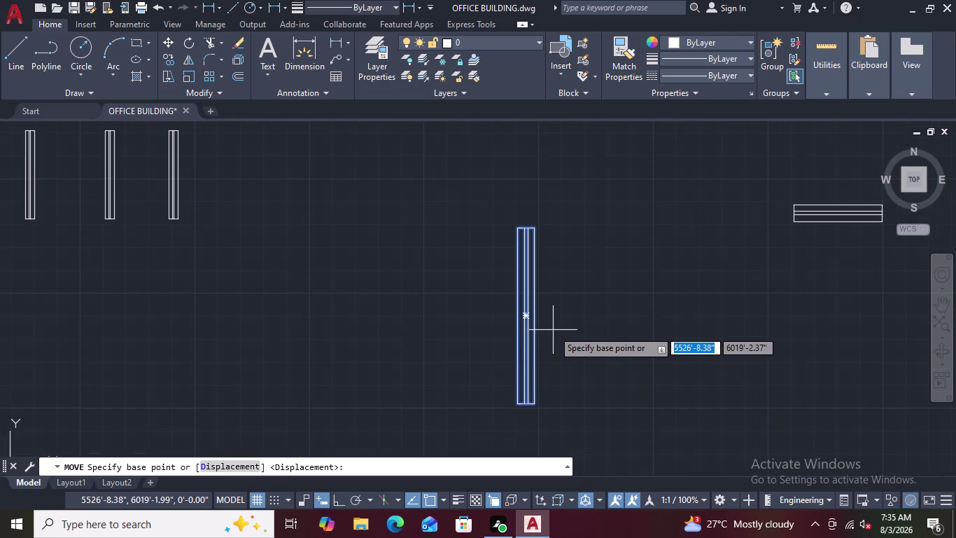
click(536, 318)
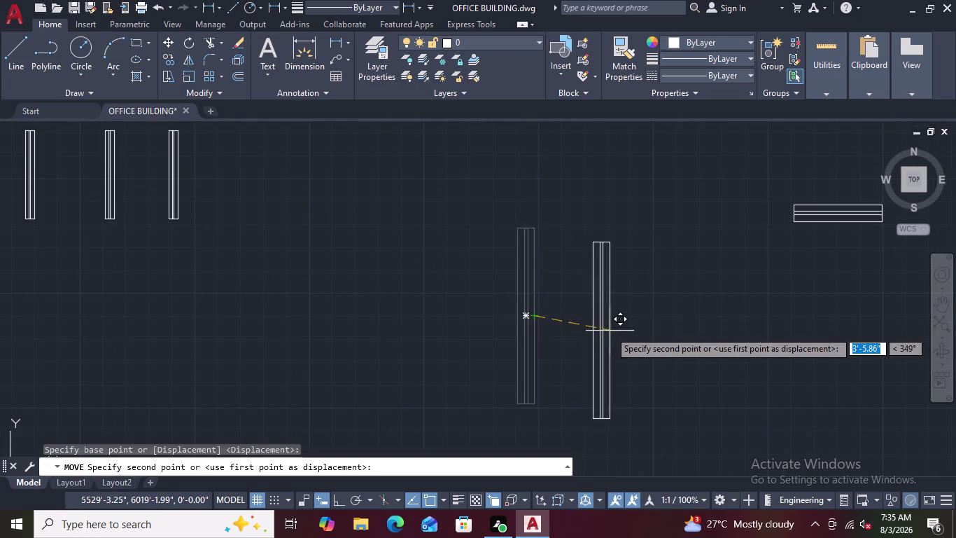
scroll(down, 3)
middle_drag(653, 343, 373, 180)
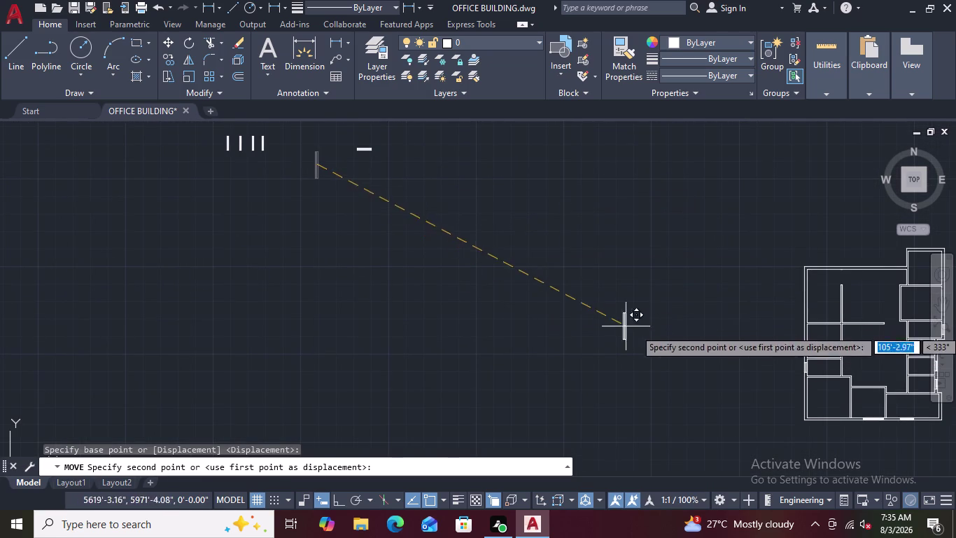
middle_drag(545, 285, 242, 232)
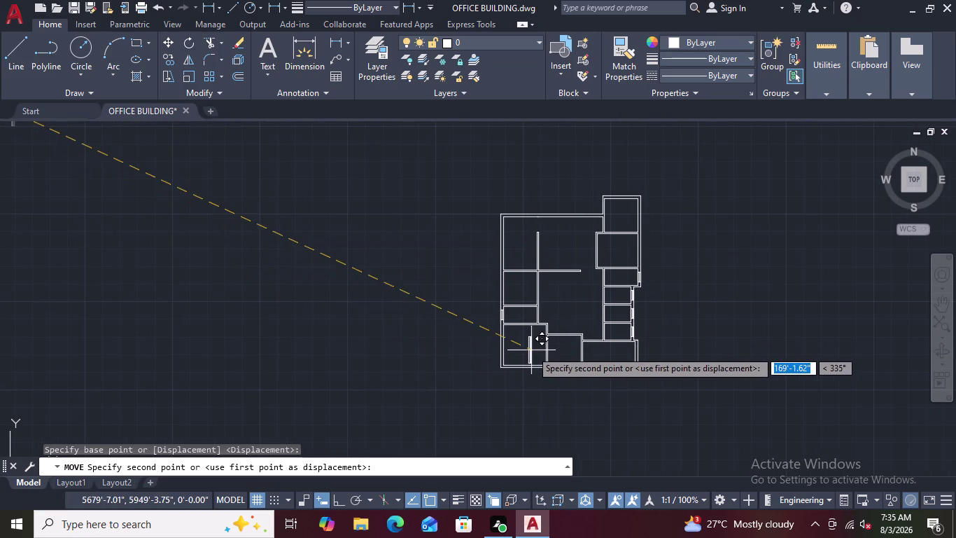
scroll(up, 3)
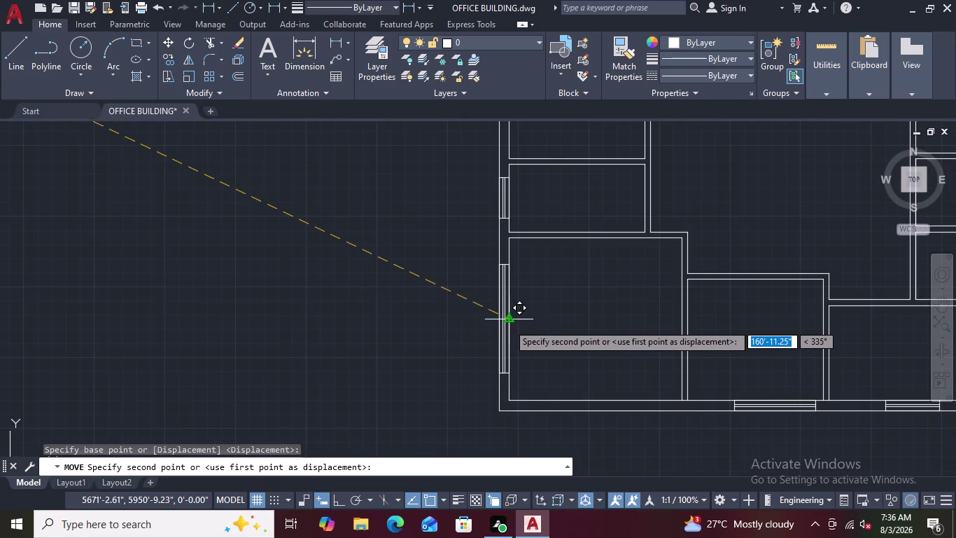
scroll(up, 3)
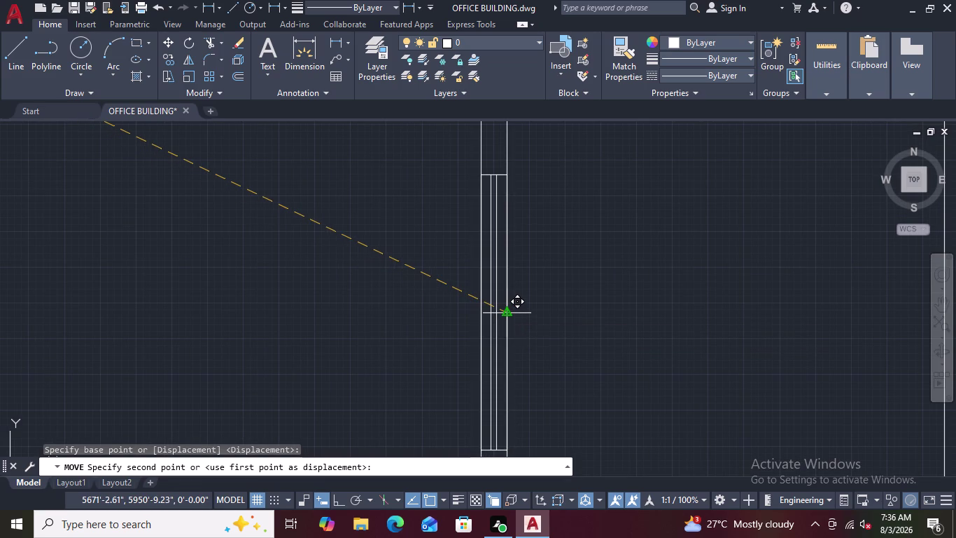
click(508, 313)
right_click(509, 313)
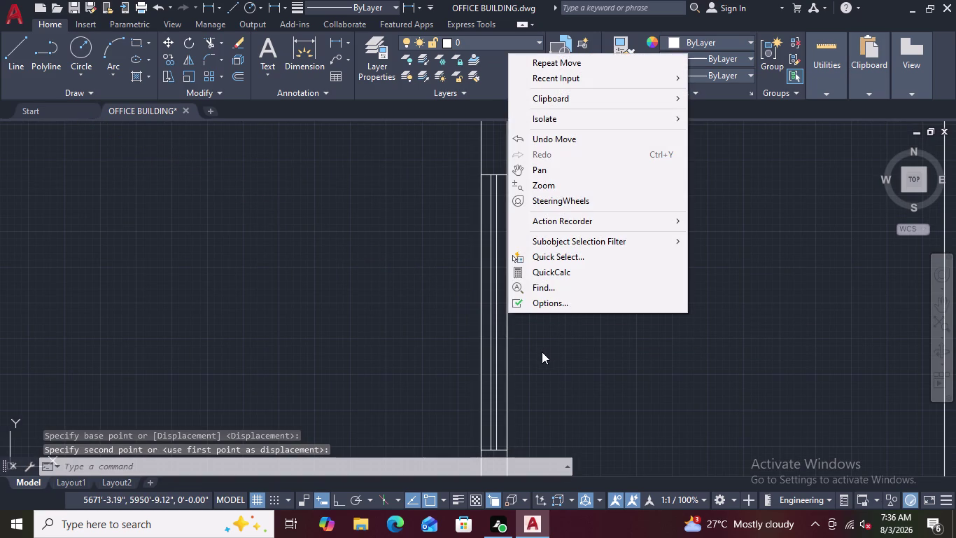
key(Escape)
scroll(down, 3)
scroll(down, 3)
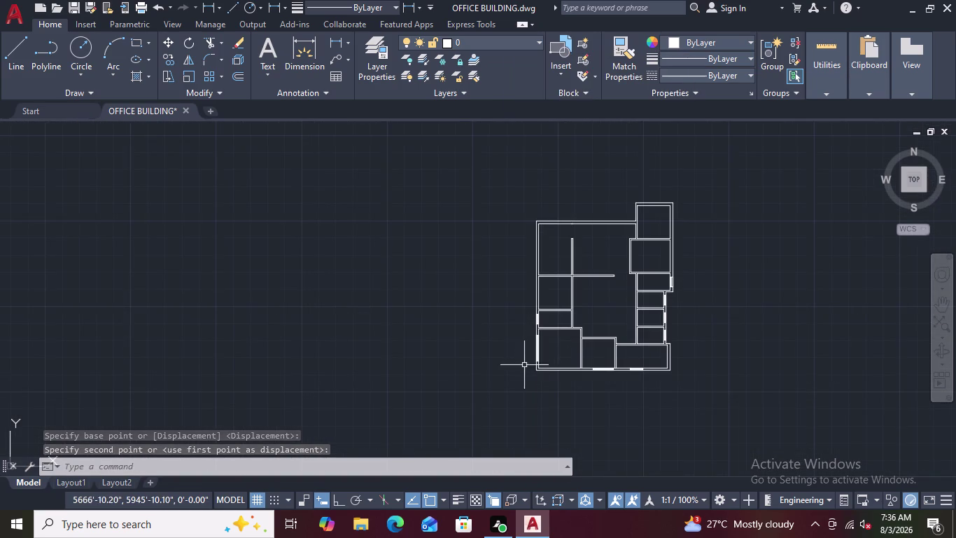
scroll(up, 3)
scroll(up, 3)
scroll(down, 3)
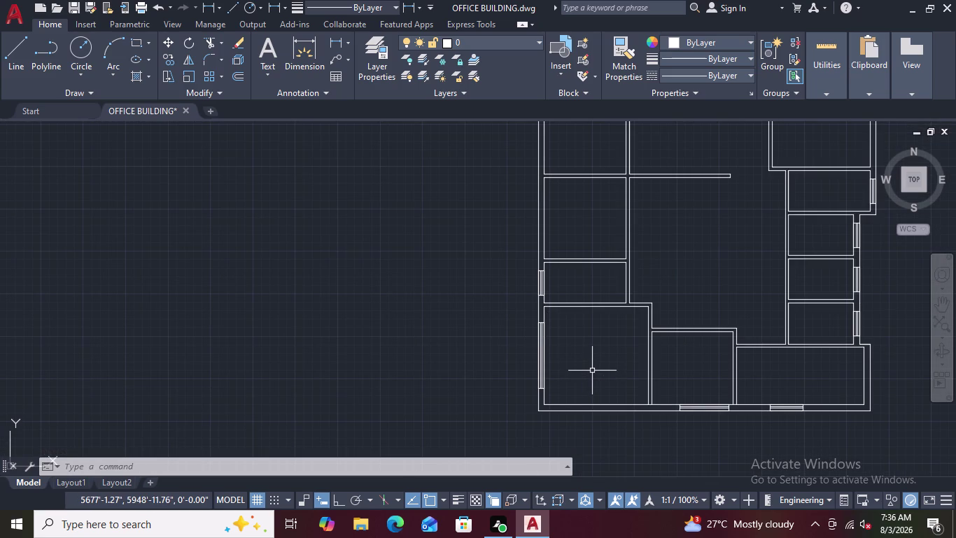
scroll(down, 3)
scroll(up, 3)
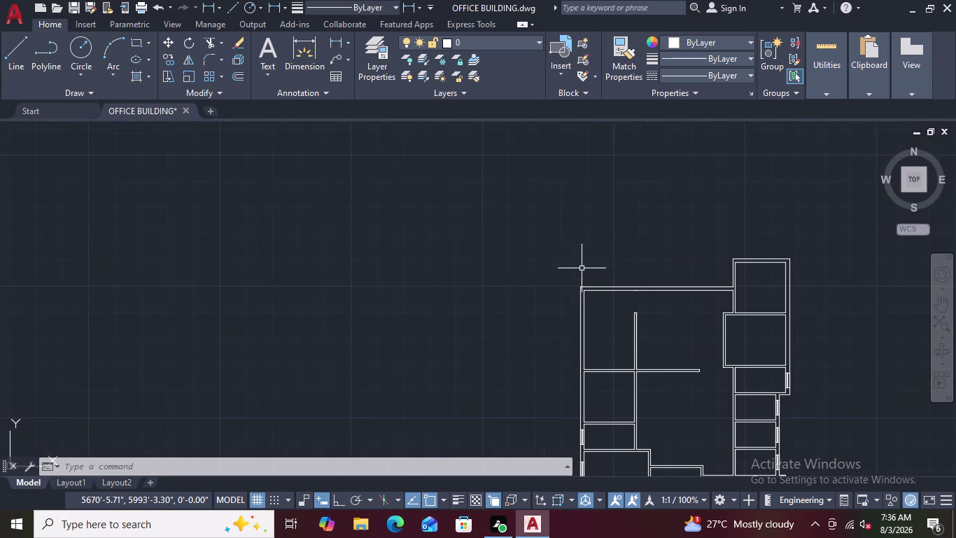
scroll(down, 3)
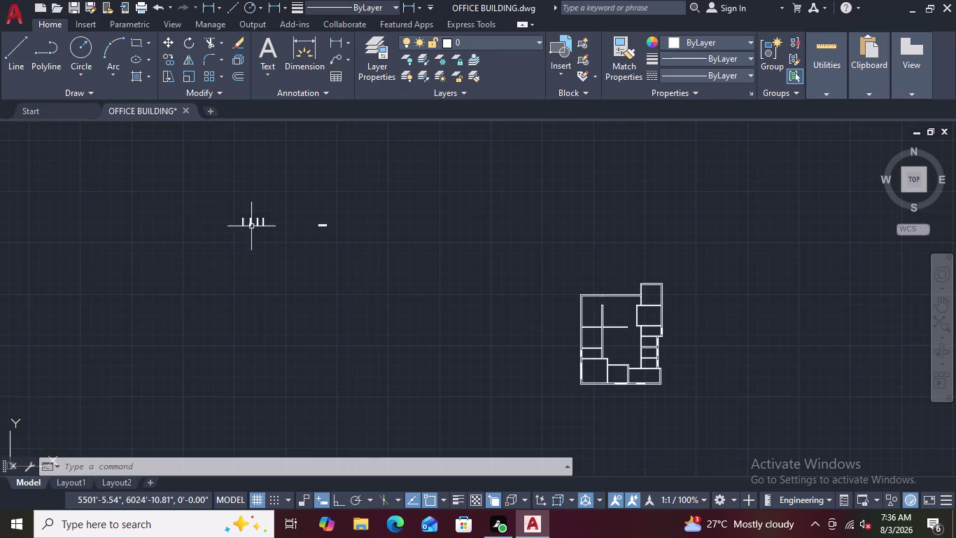
scroll(up, 3)
scroll(up, 3)
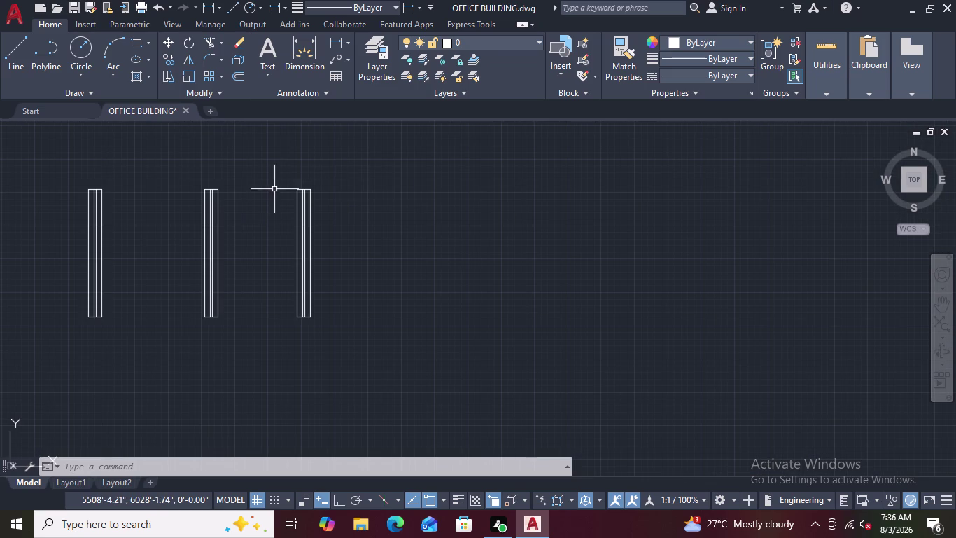
Window-select the third loose window panel and bring up its menu.
drag(489, 194, 320, 226)
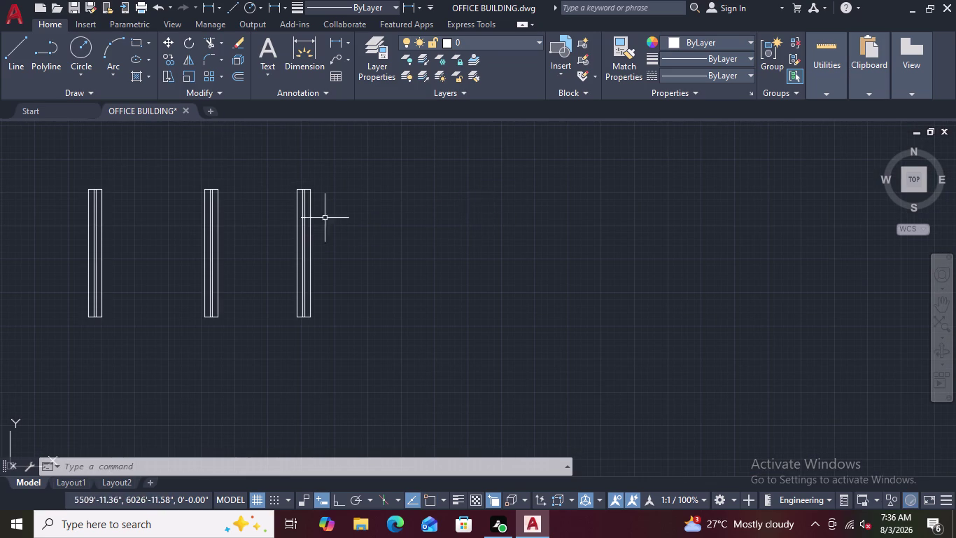
click(415, 157)
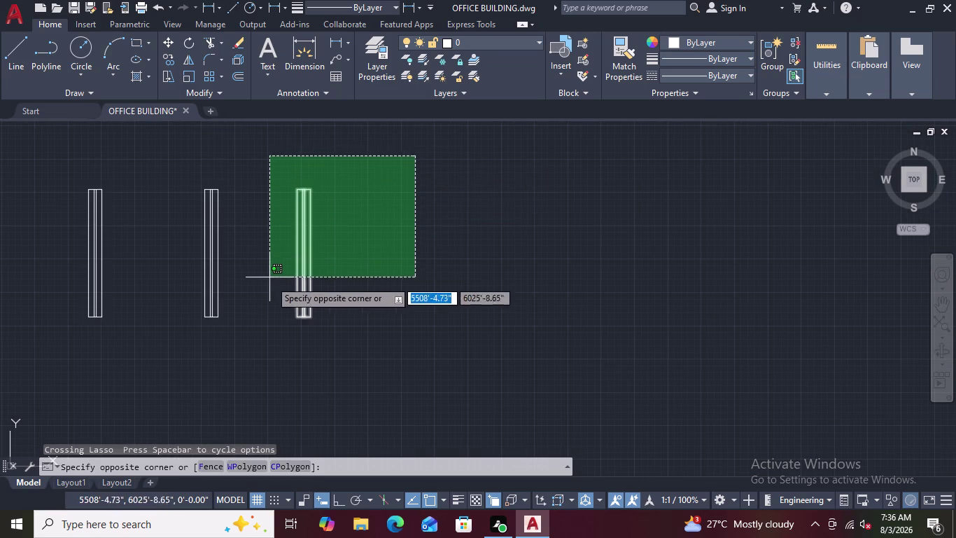
click(280, 325)
right_click(404, 320)
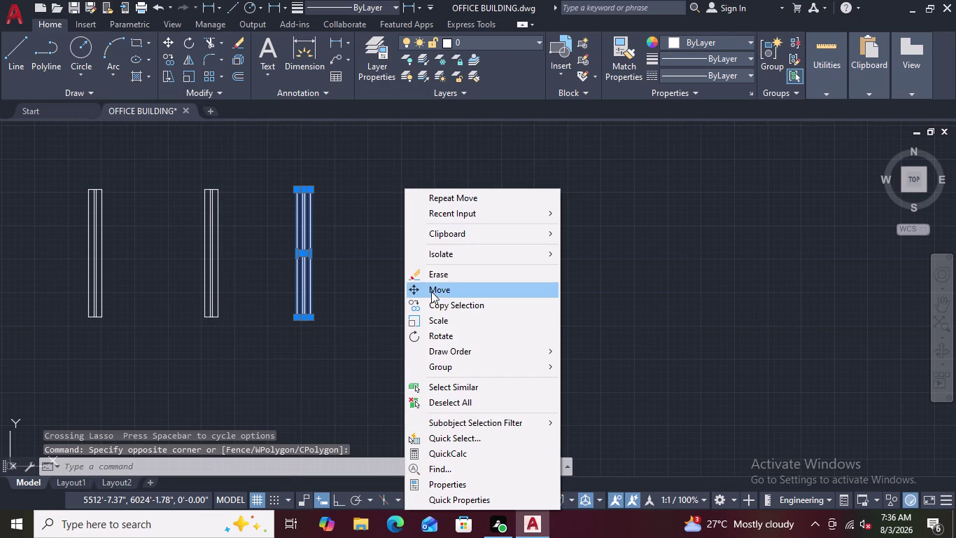
Move the panel by its midpoint into the top-right room's west wall opening.
click(431, 291)
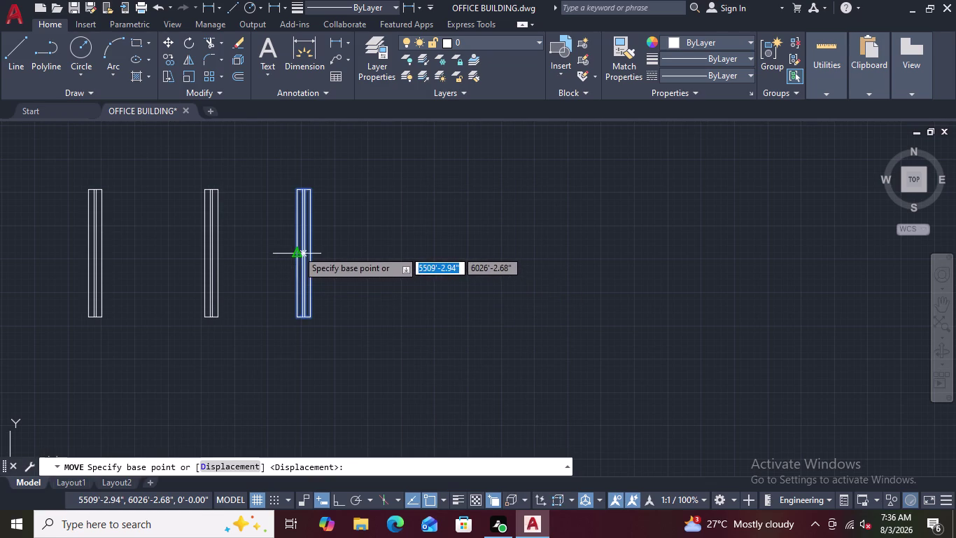
click(309, 249)
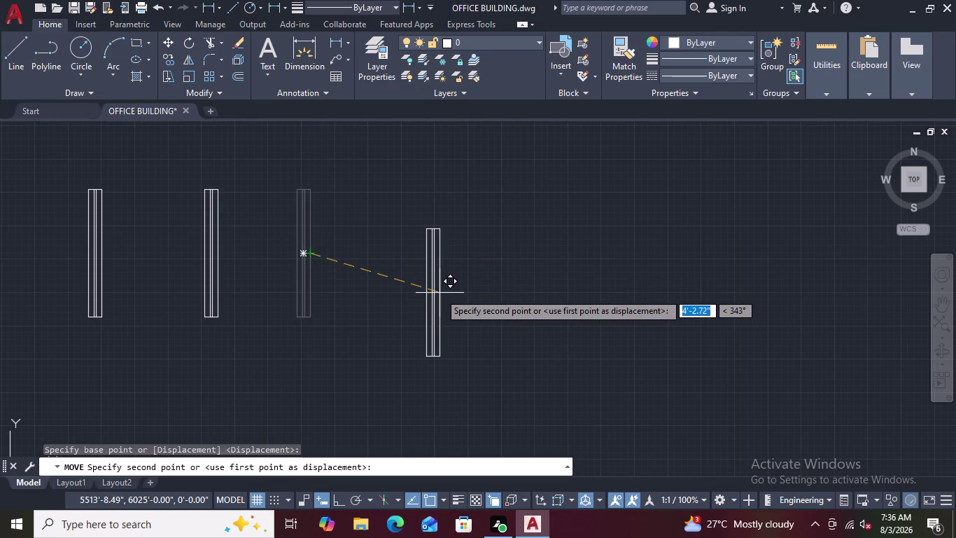
scroll(down, 3)
middle_drag(535, 312, 355, 180)
scroll(down, 3)
scroll(up, 3)
scroll(down, 3)
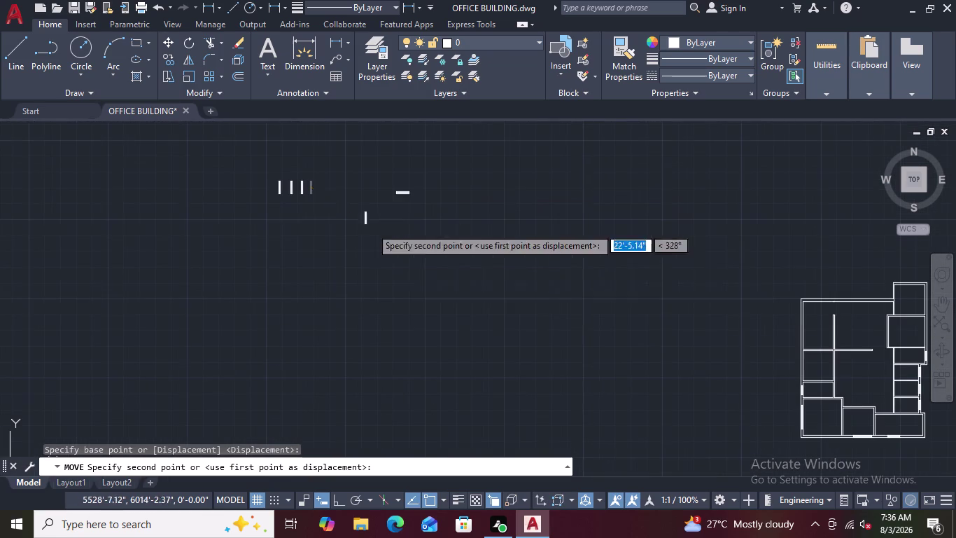
middle_drag(509, 296, 310, 241)
scroll(down, 3)
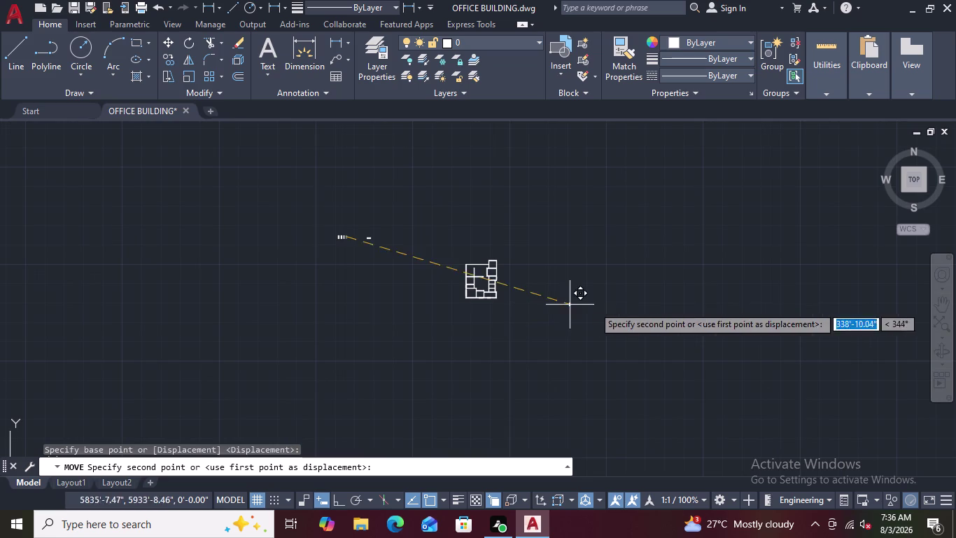
scroll(up, 3)
scroll(up, 3)
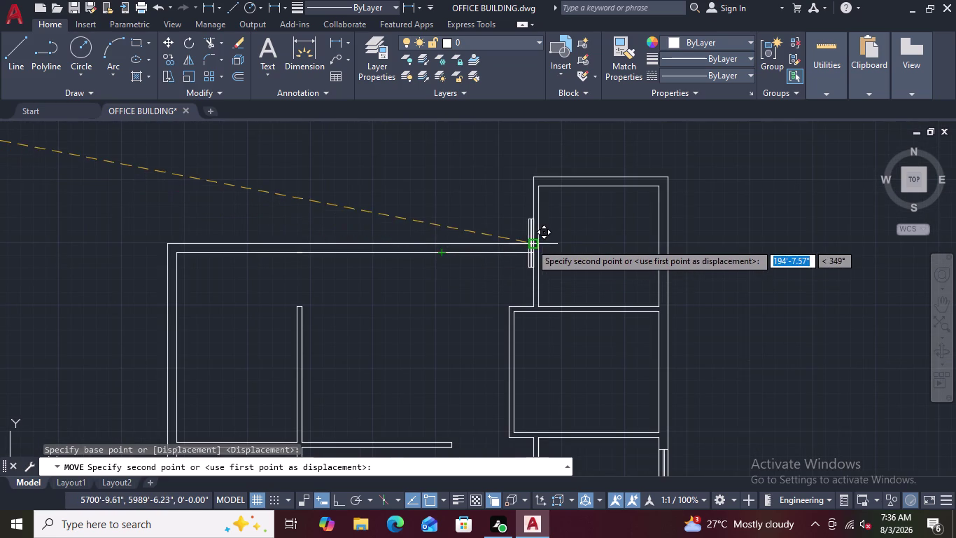
scroll(up, 3)
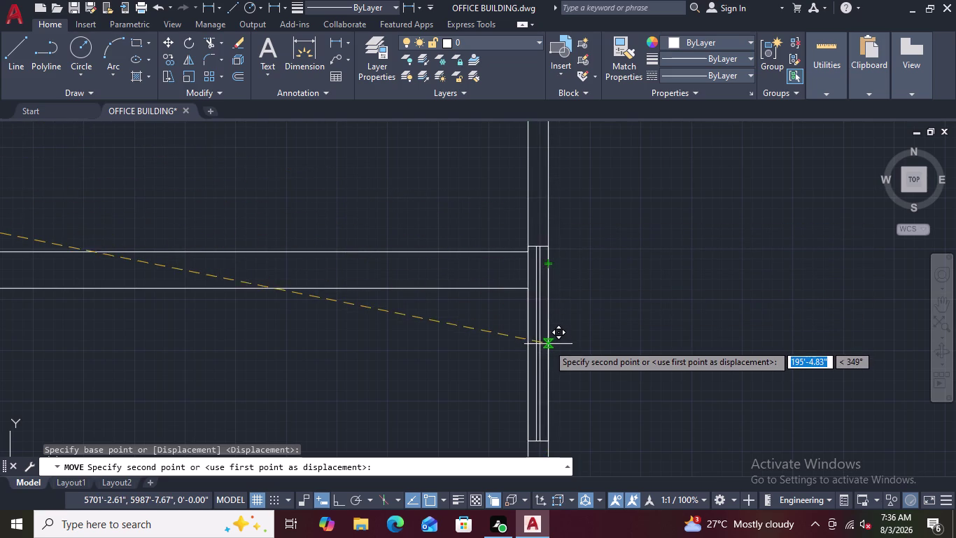
scroll(down, 3)
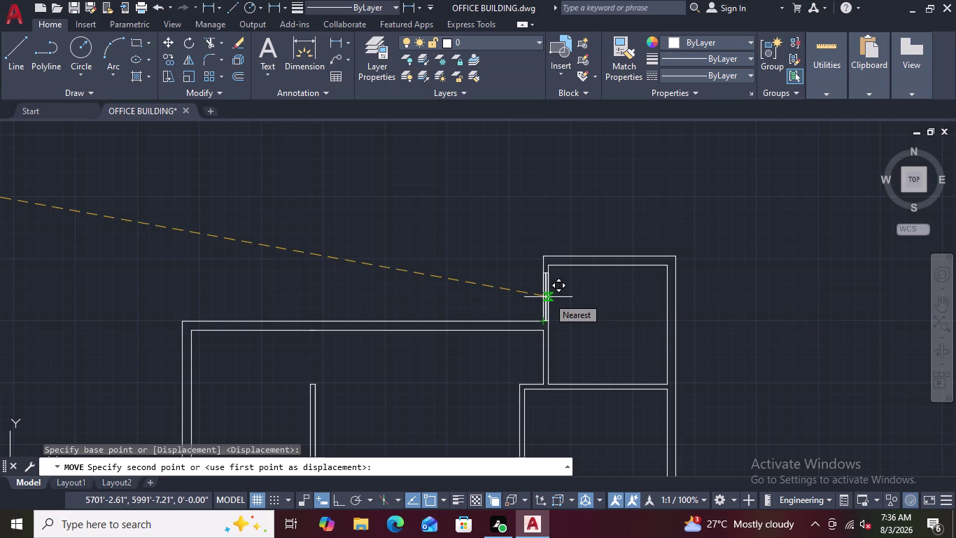
scroll(up, 3)
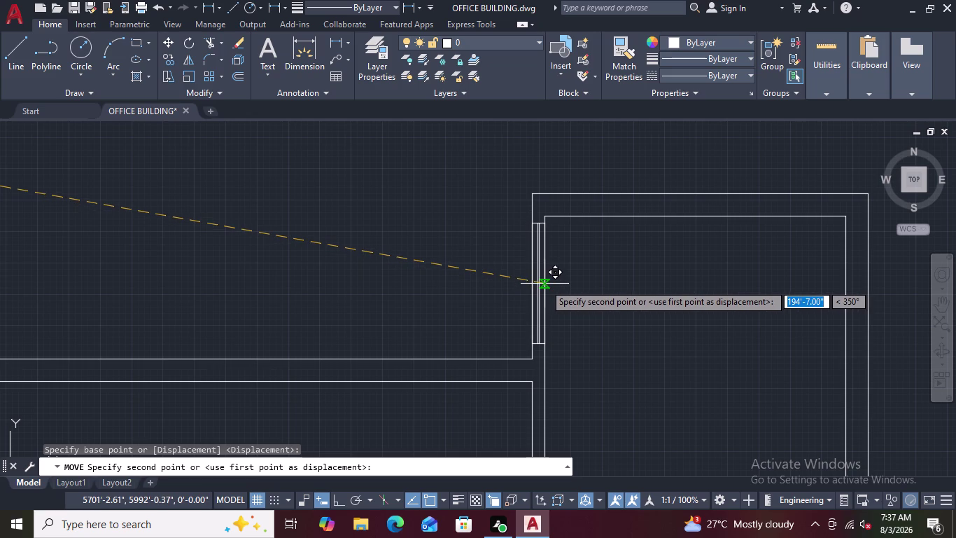
scroll(up, 3)
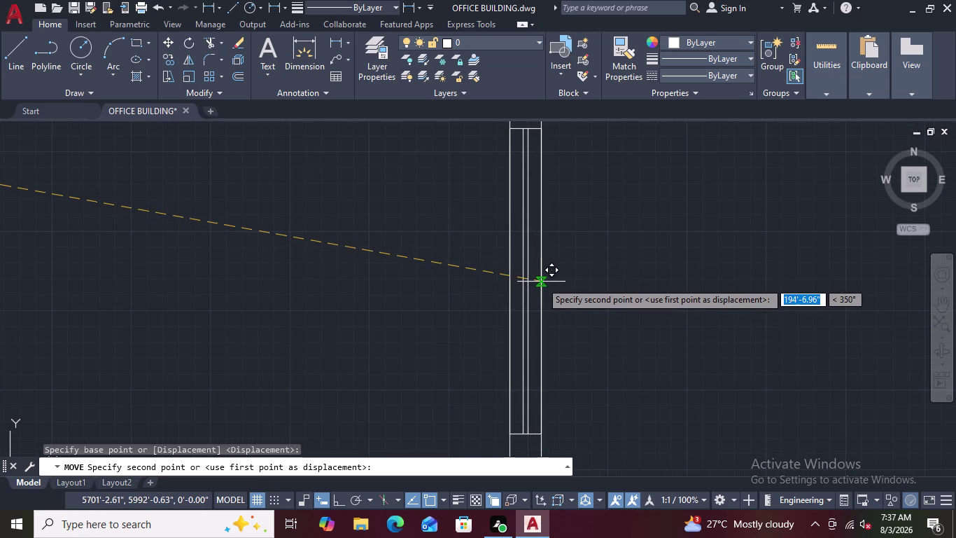
click(540, 281)
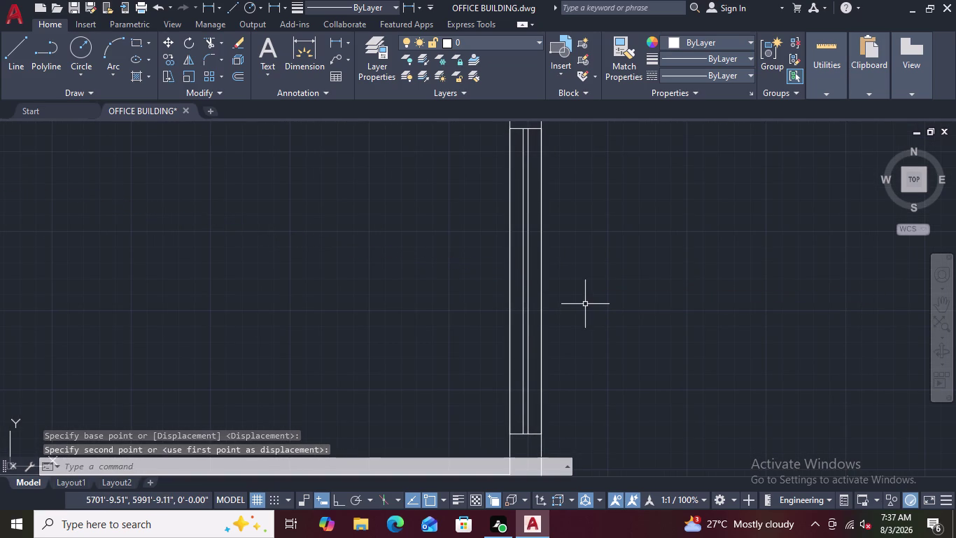
scroll(up, 3)
scroll(down, 3)
scroll(up, 3)
scroll(down, 3)
scroll(down, 3)
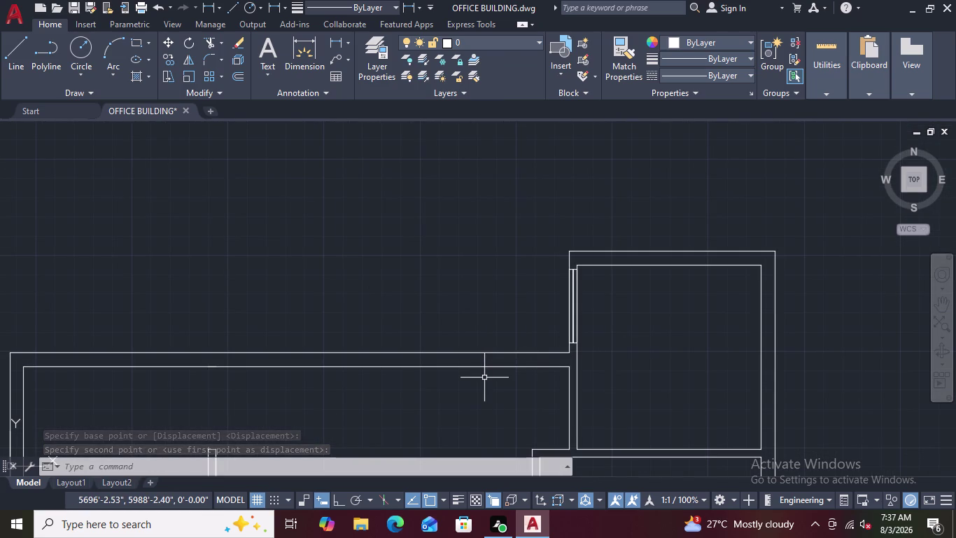
scroll(up, 3)
scroll(down, 3)
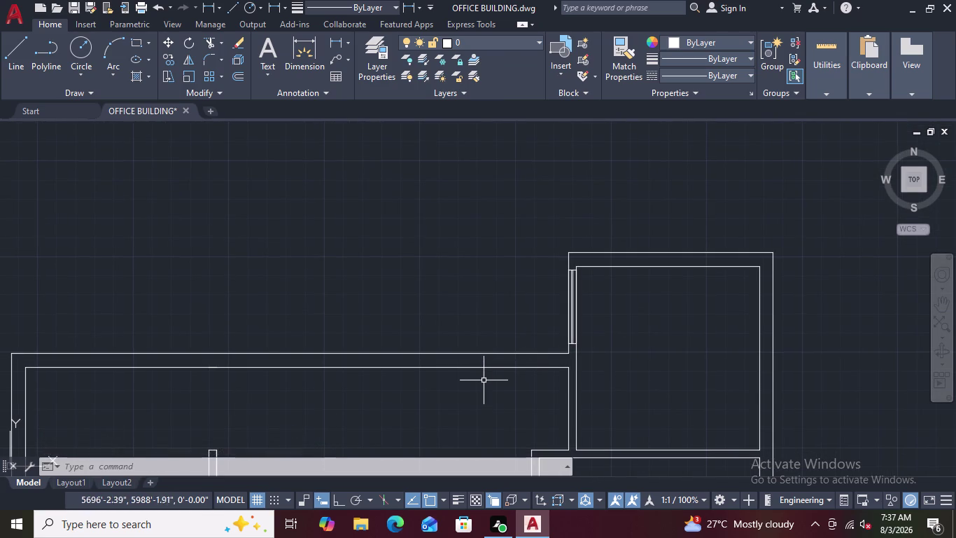
middle_drag(481, 386, 503, 288)
scroll(down, 3)
middle_drag(494, 347, 501, 311)
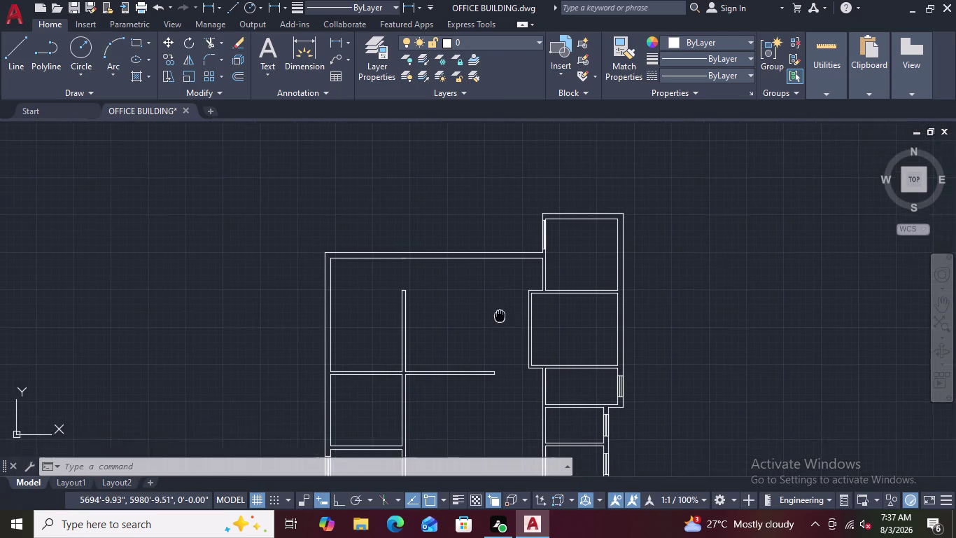
middle_drag(500, 311, 504, 286)
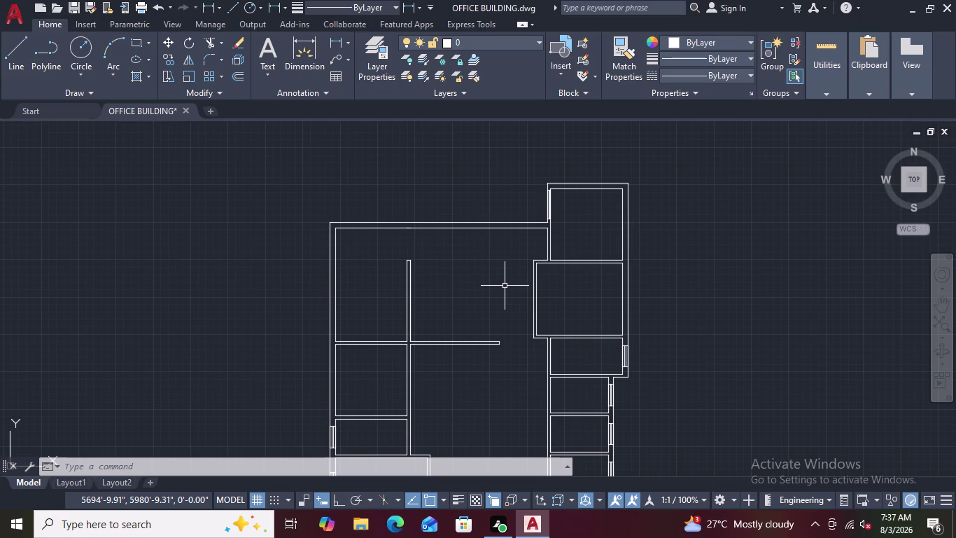
scroll(down, 3)
scroll(down, 3)
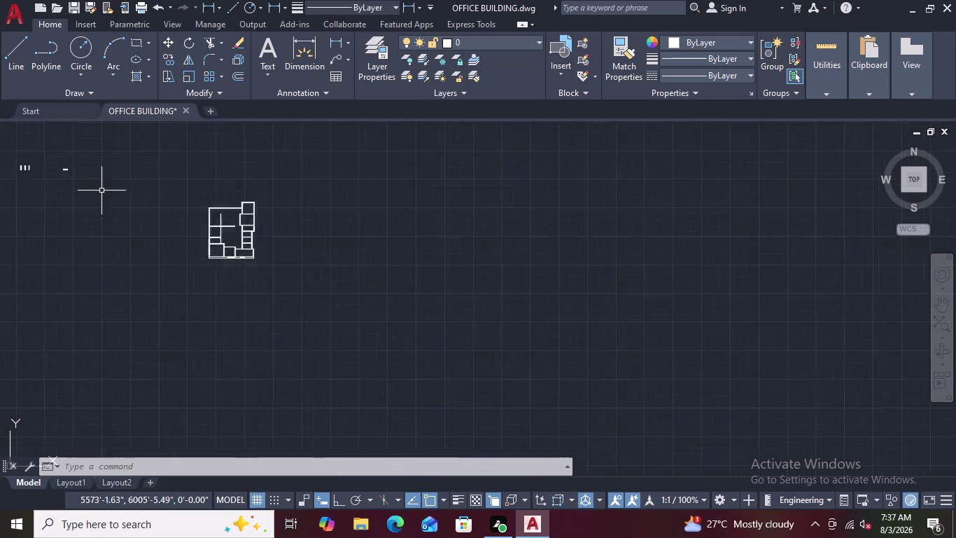
scroll(down, 3)
middle_drag(95, 195, 211, 262)
scroll(up, 3)
scroll(up, 3)
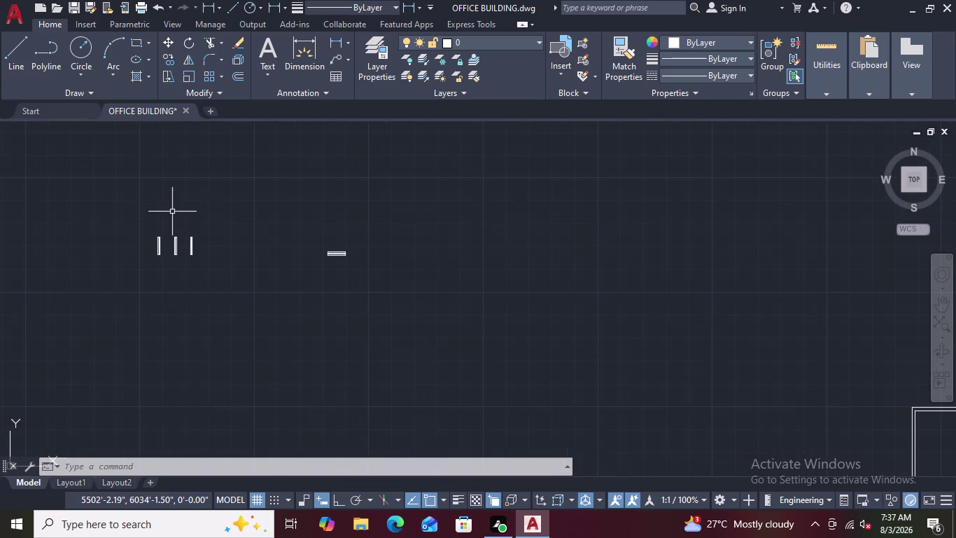
scroll(up, 3)
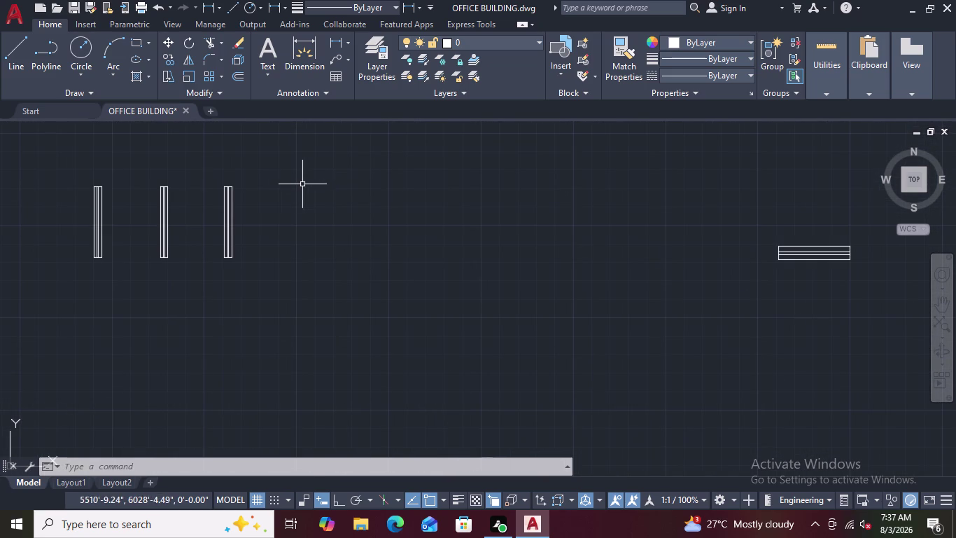
Window-select the next loose window panel and bring up its menu.
click(302, 183)
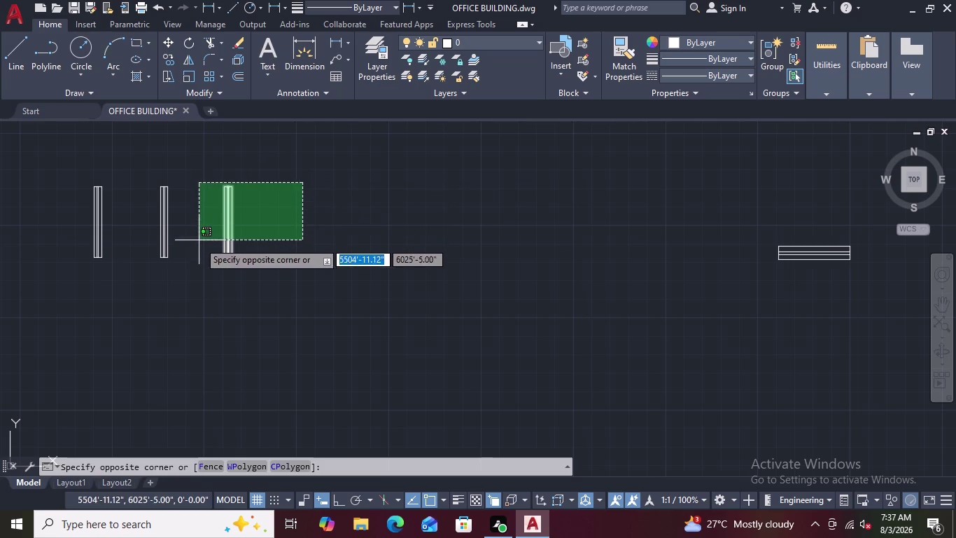
click(201, 264)
right_click(272, 266)
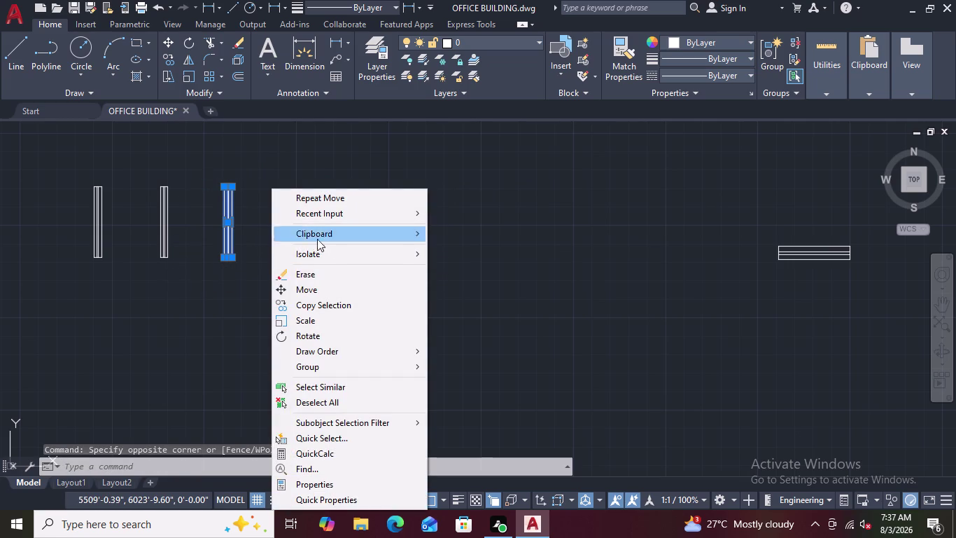
Move the panel by its midpoint into the upper right room's west wall opening.
click(305, 289)
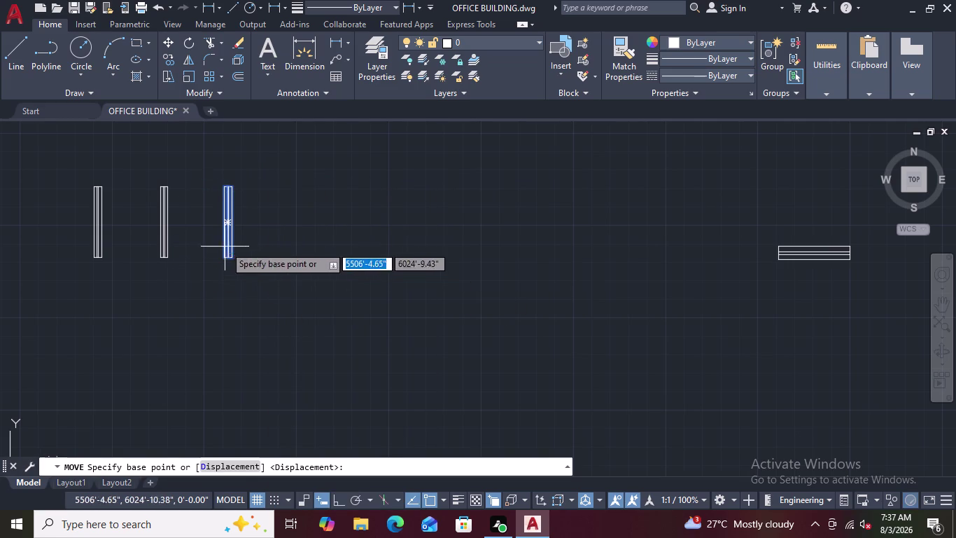
click(220, 224)
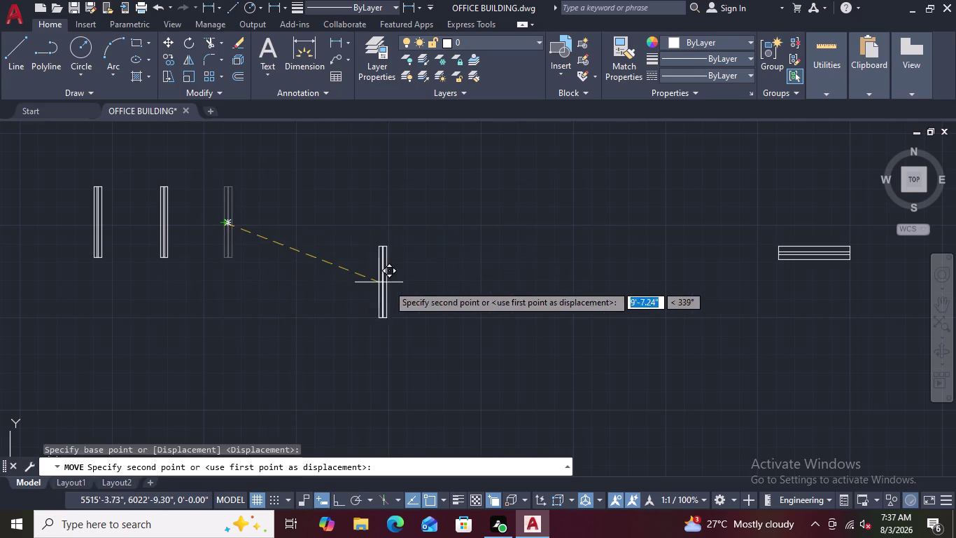
scroll(down, 3)
middle_drag(400, 282, 319, 224)
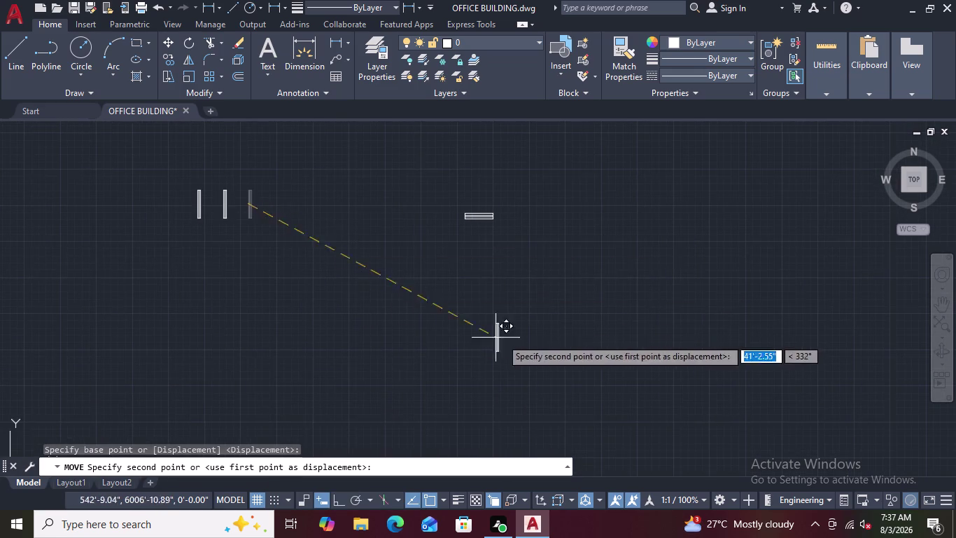
middle_drag(501, 338, 242, 114)
scroll(down, 3)
scroll(down, 3)
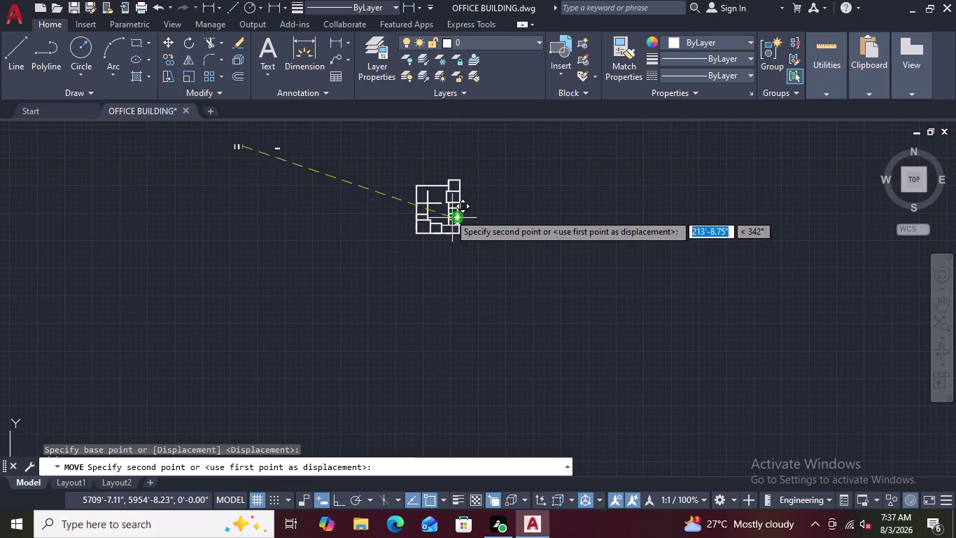
scroll(up, 3)
scroll(up, 3)
scroll(down, 3)
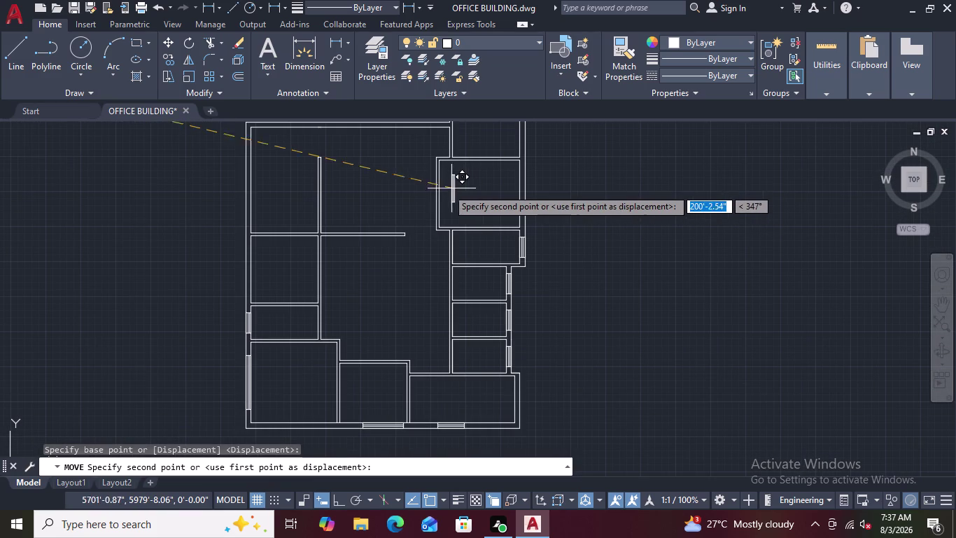
scroll(up, 3)
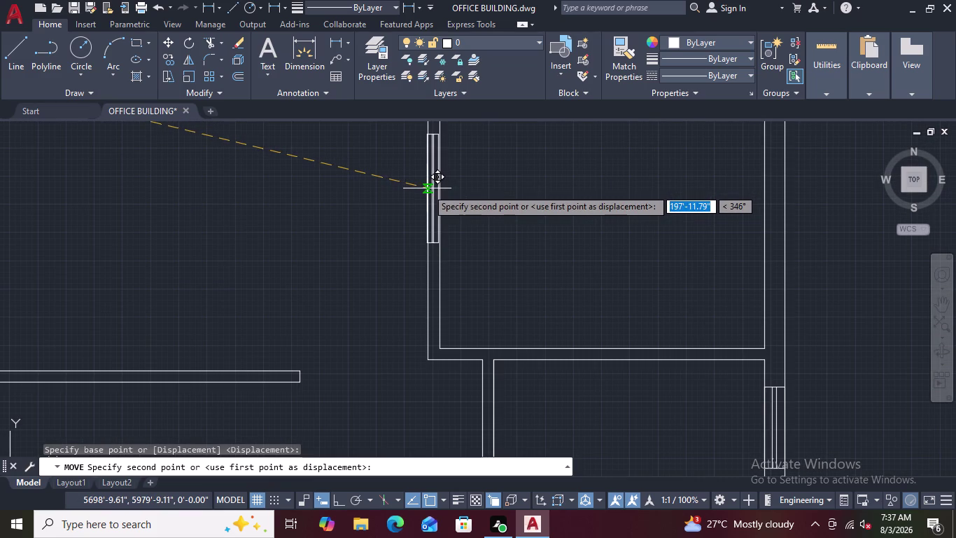
scroll(up, 3)
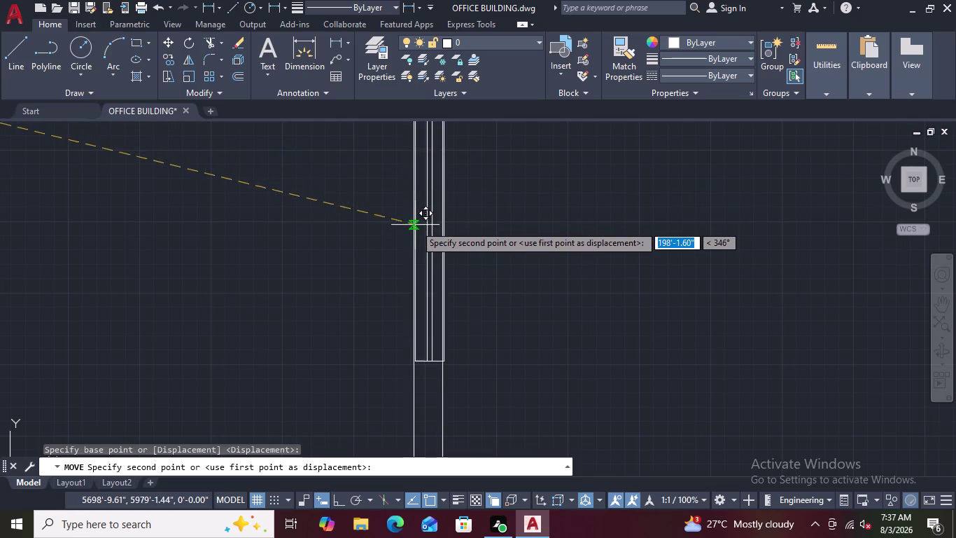
click(409, 246)
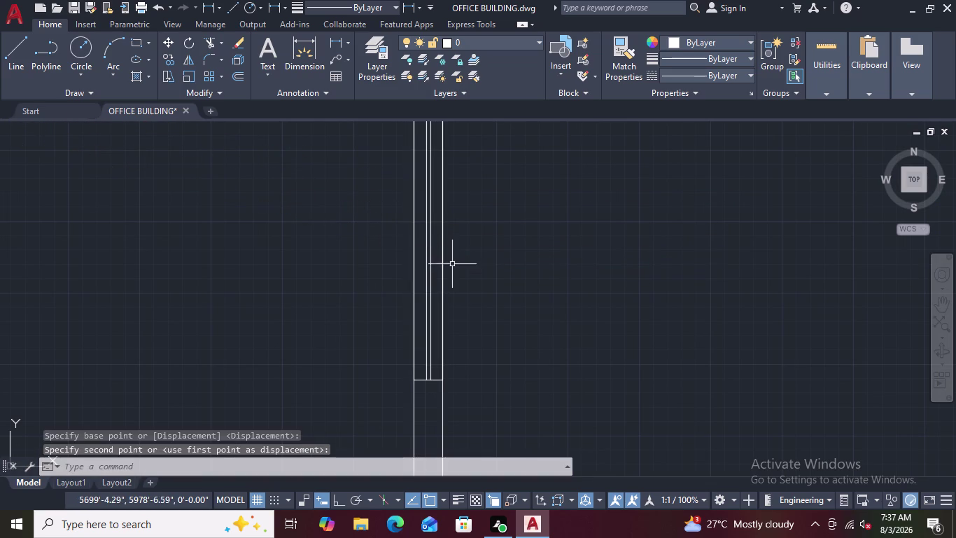
scroll(down, 3)
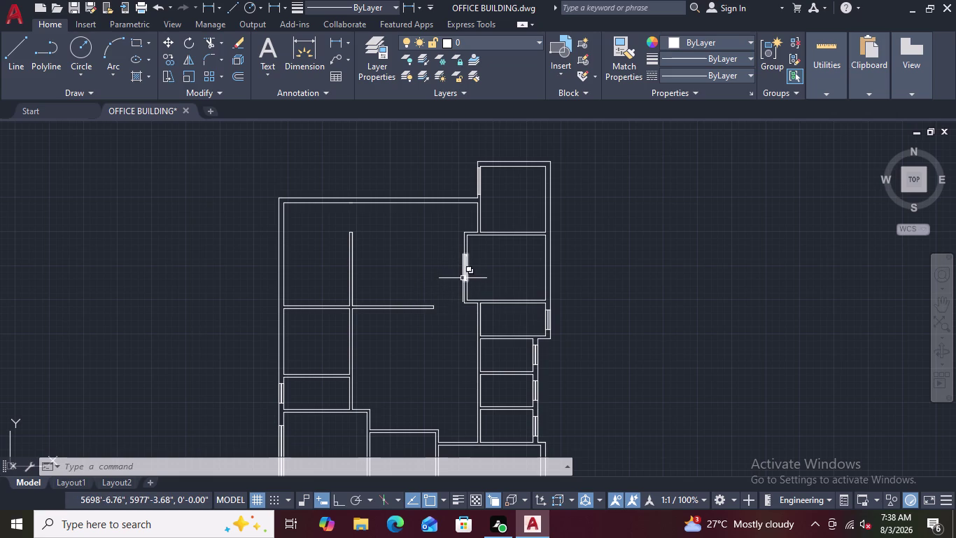
scroll(up, 3)
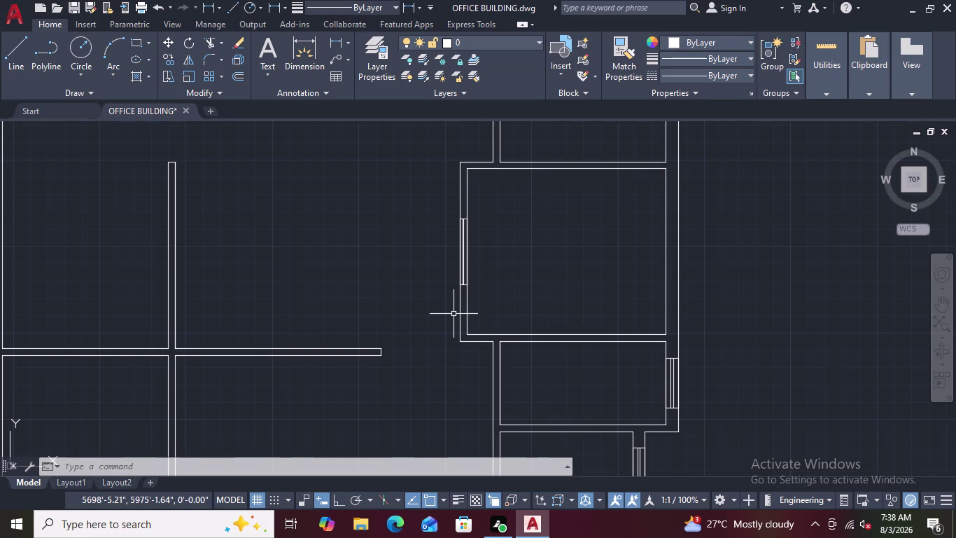
scroll(down, 3)
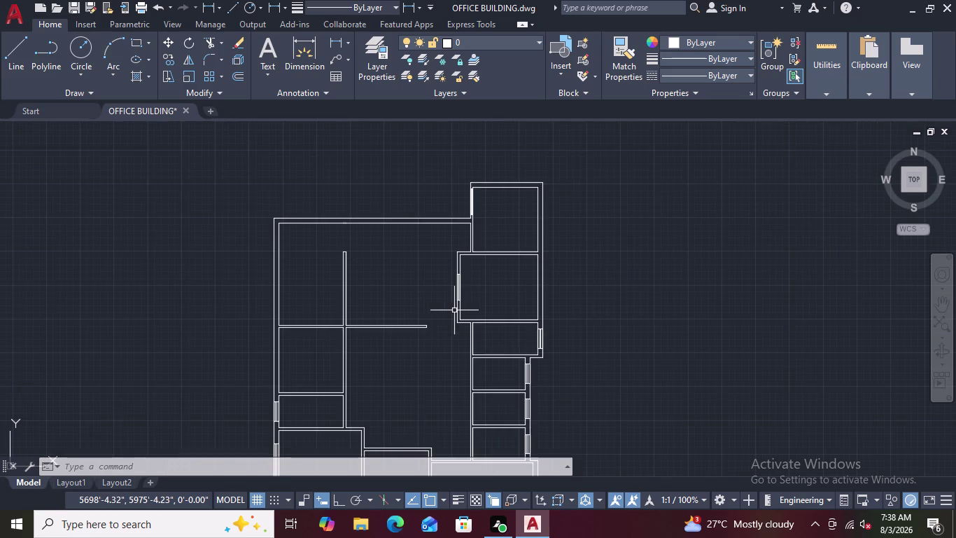
scroll(up, 3)
scroll(up, 3)
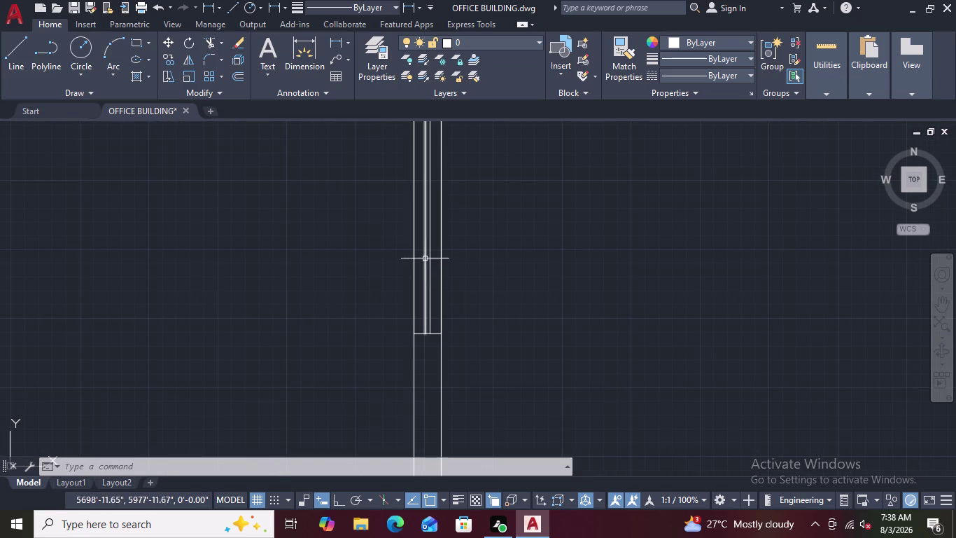
click(427, 256)
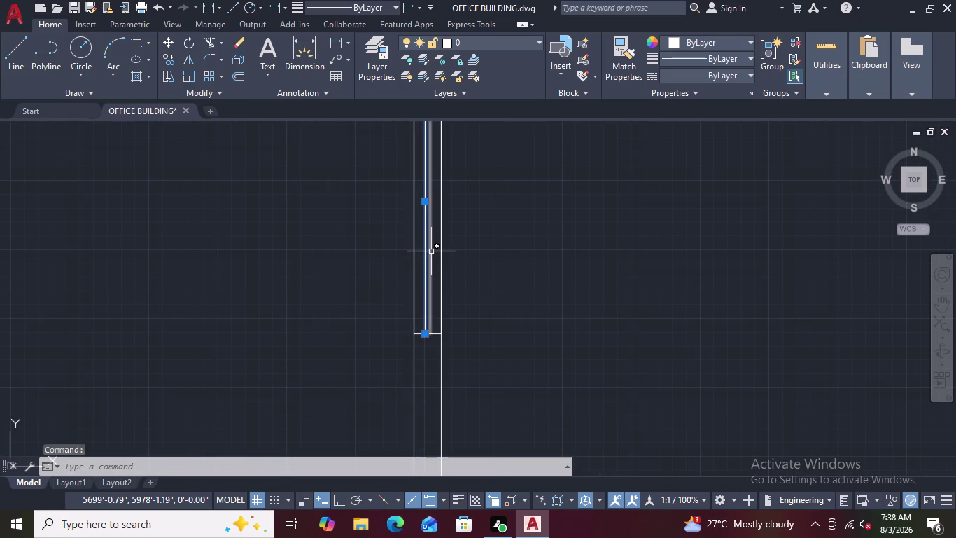
Select and delete the three window panel lines in the upper-right room's west wall.
click(431, 251)
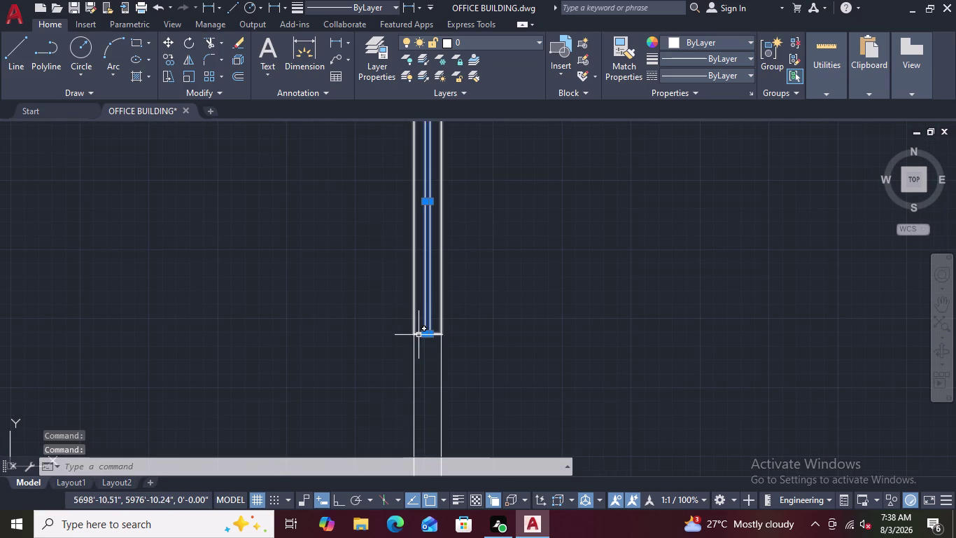
click(440, 313)
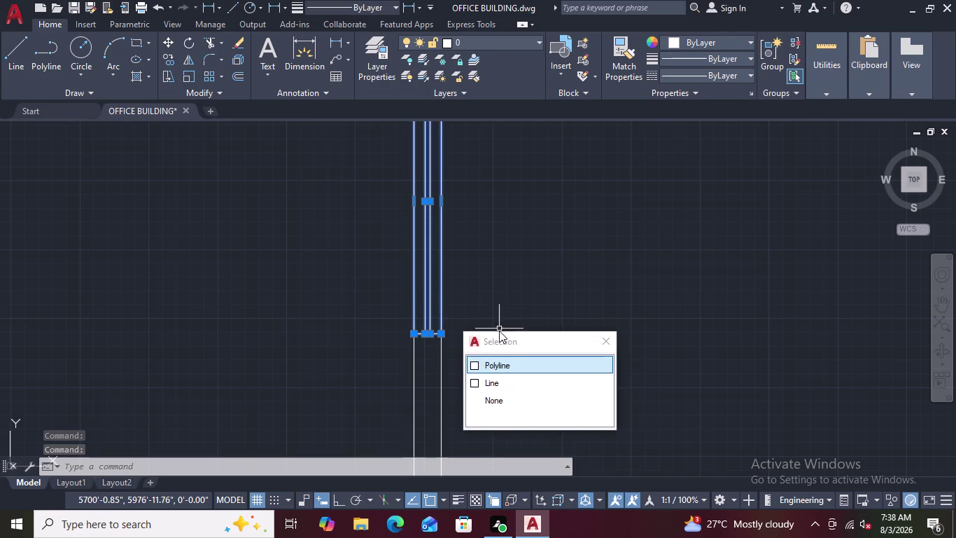
scroll(down, 3)
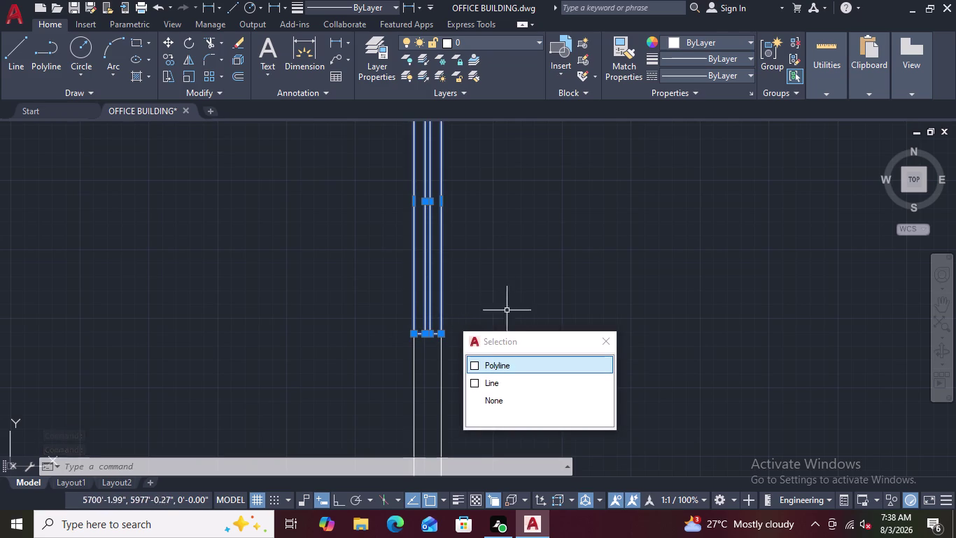
scroll(down, 3)
scroll(down, 3)
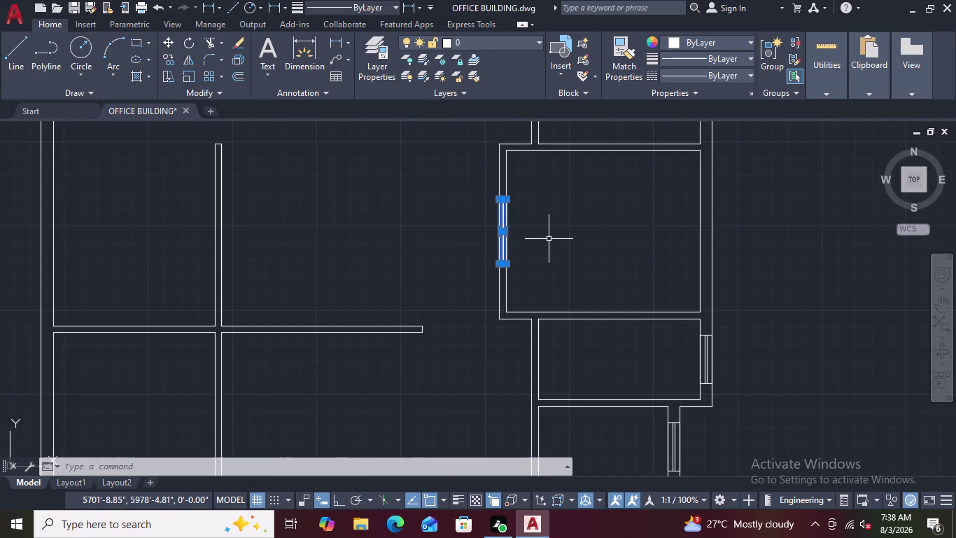
key(Delete)
scroll(down, 3)
scroll(down, 3)
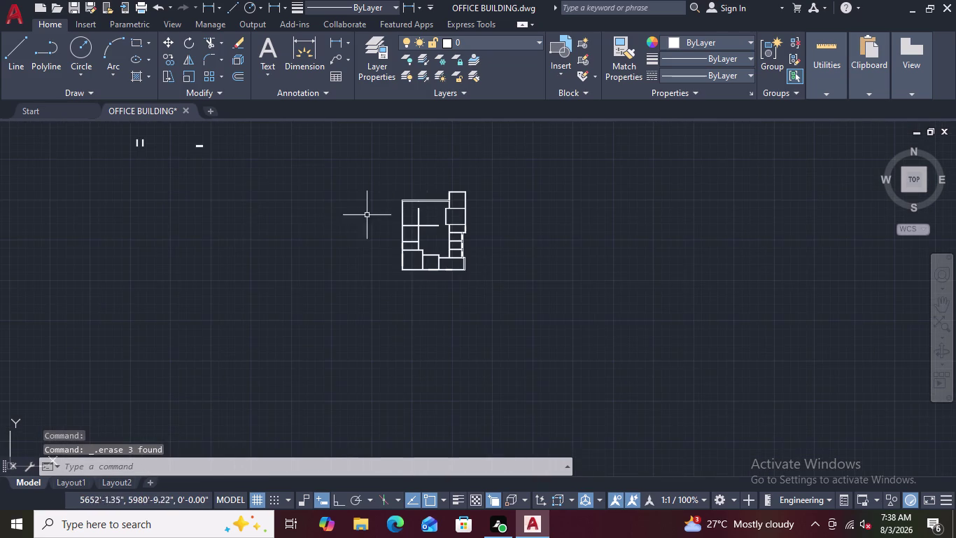
scroll(down, 3)
middle_drag(250, 194, 298, 257)
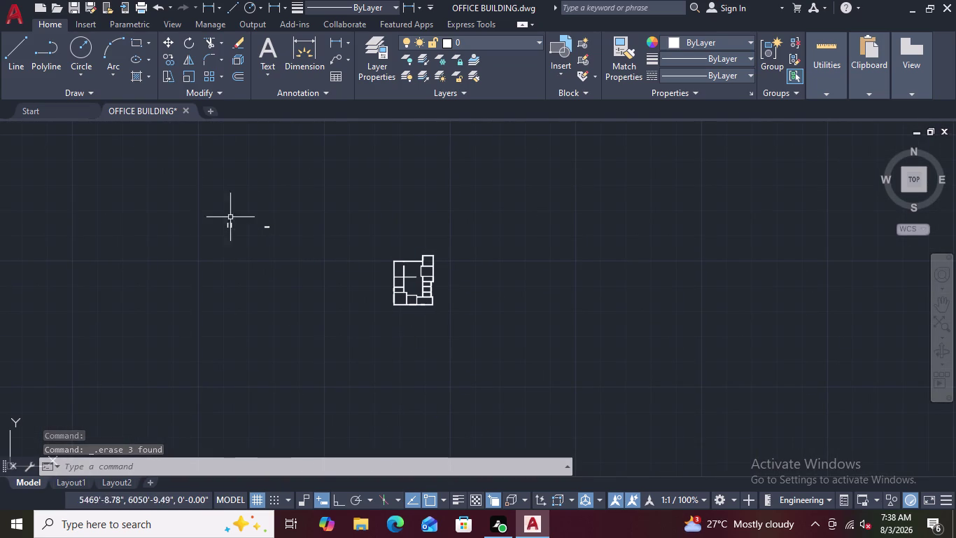